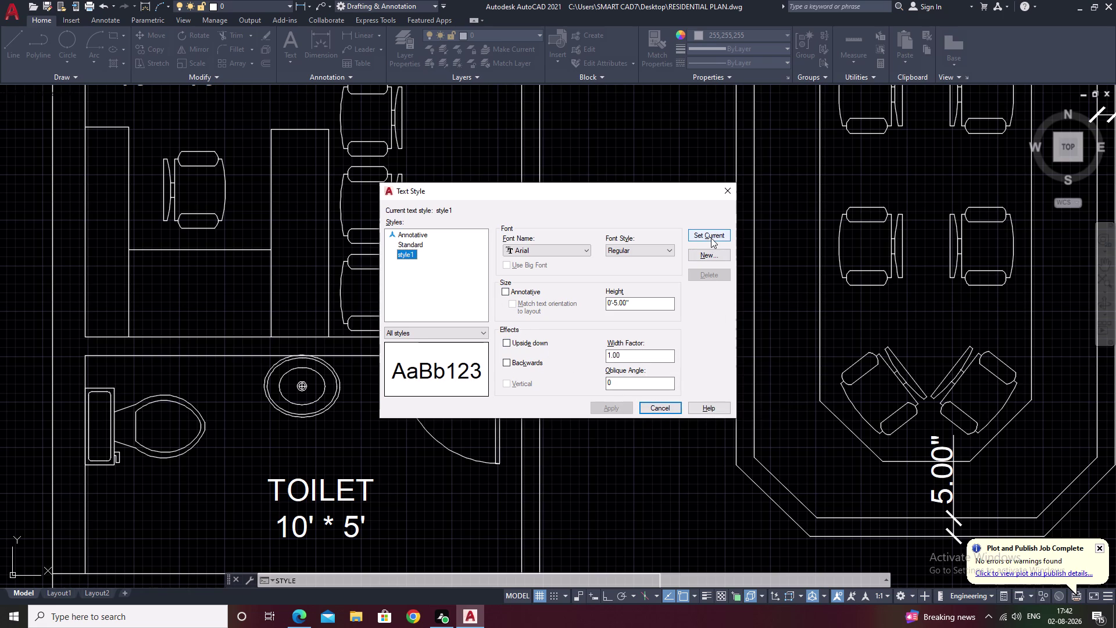
Make style1 current, keep its Regular font style, and close the Text Style dialog.
click(653, 255)
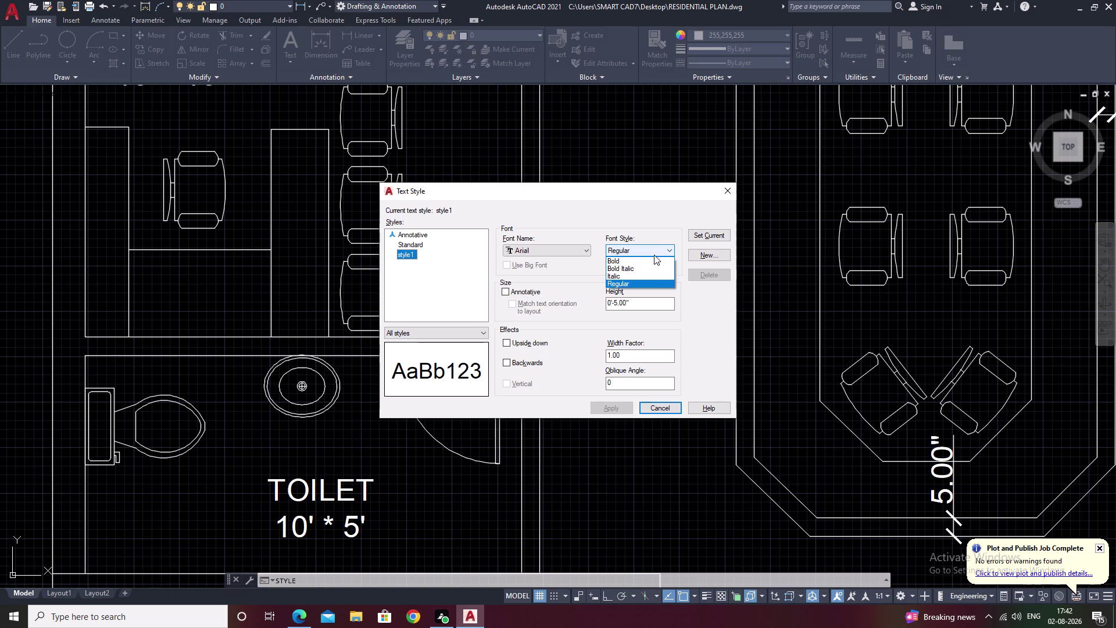
click(729, 189)
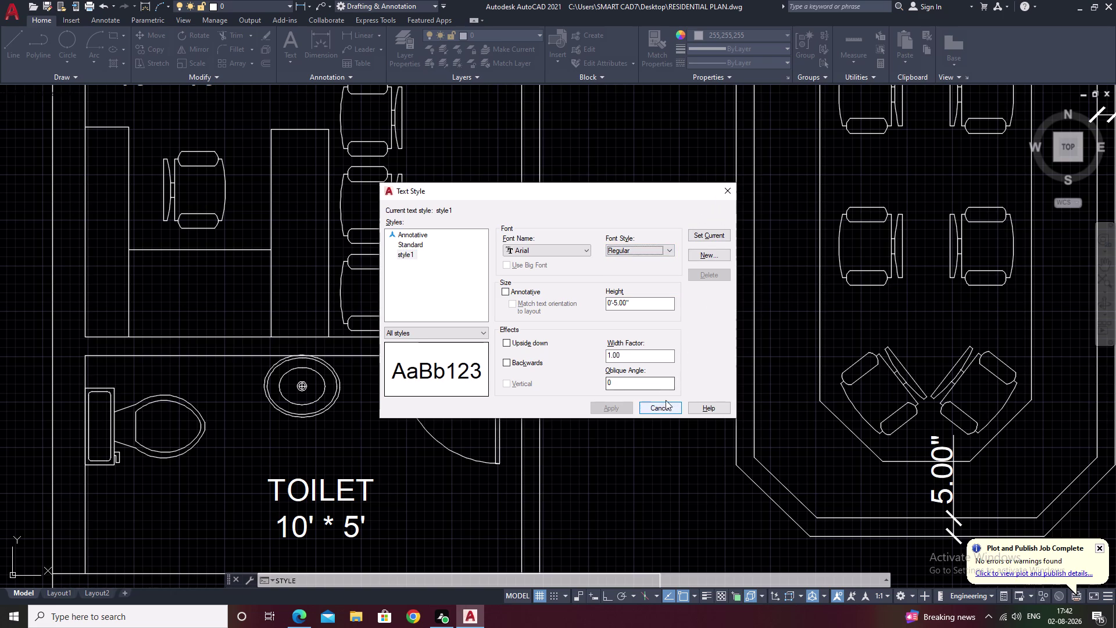
click(703, 231)
click(730, 182)
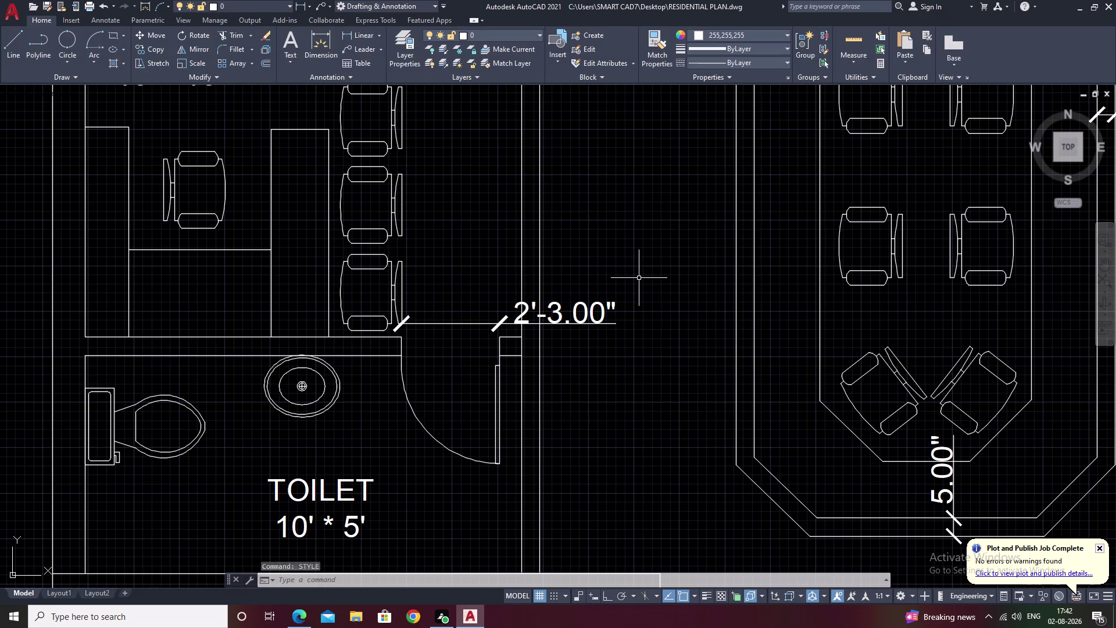
In Copy of Standard, unsuppress extension lines 1 and 2, confirm, and close Dimension Style Manager.
text(D)
key(space)
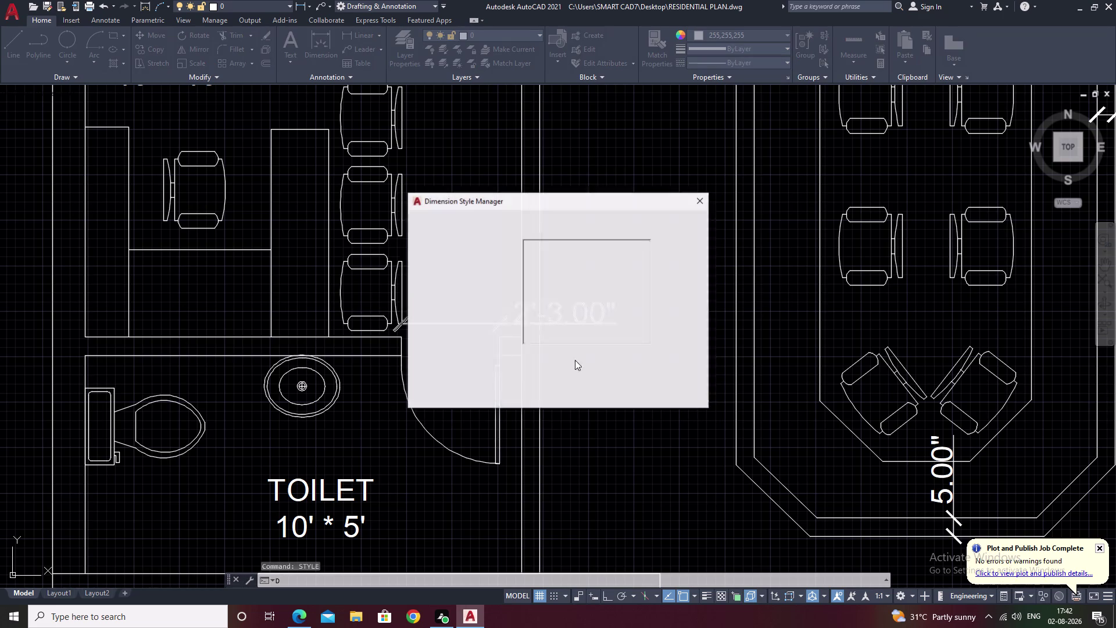
click(679, 279)
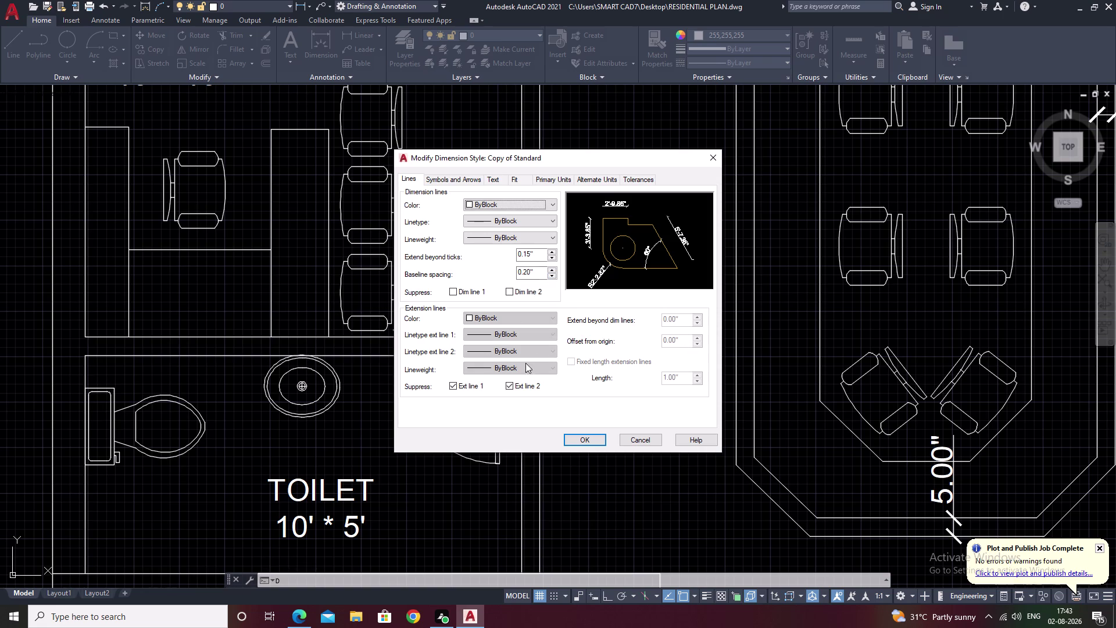
click(510, 384)
click(453, 386)
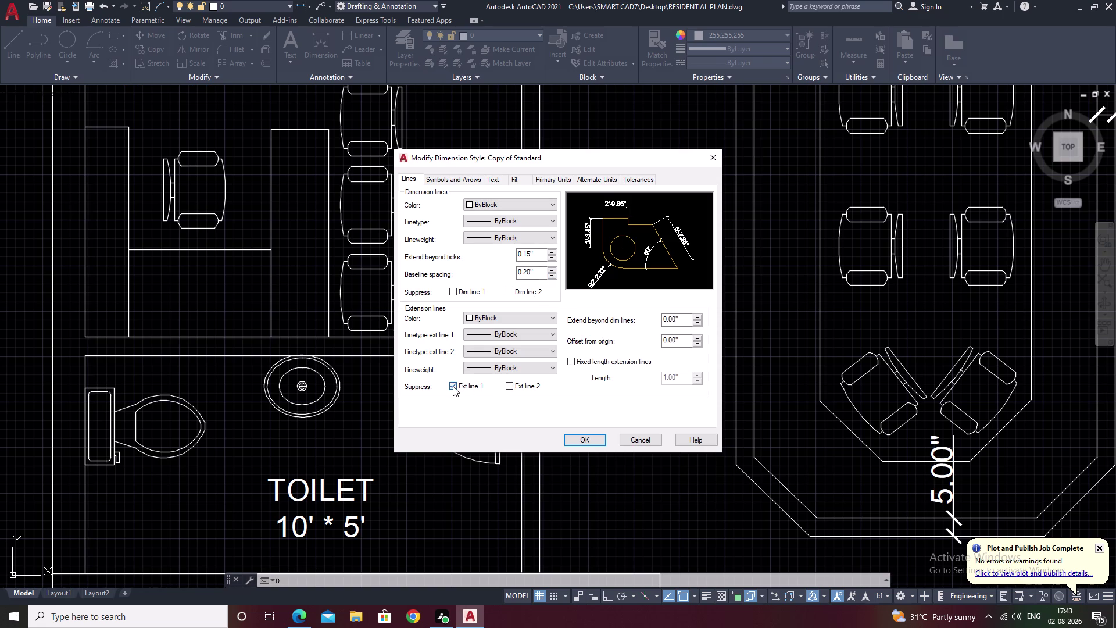
click(700, 317)
triple_click(697, 336)
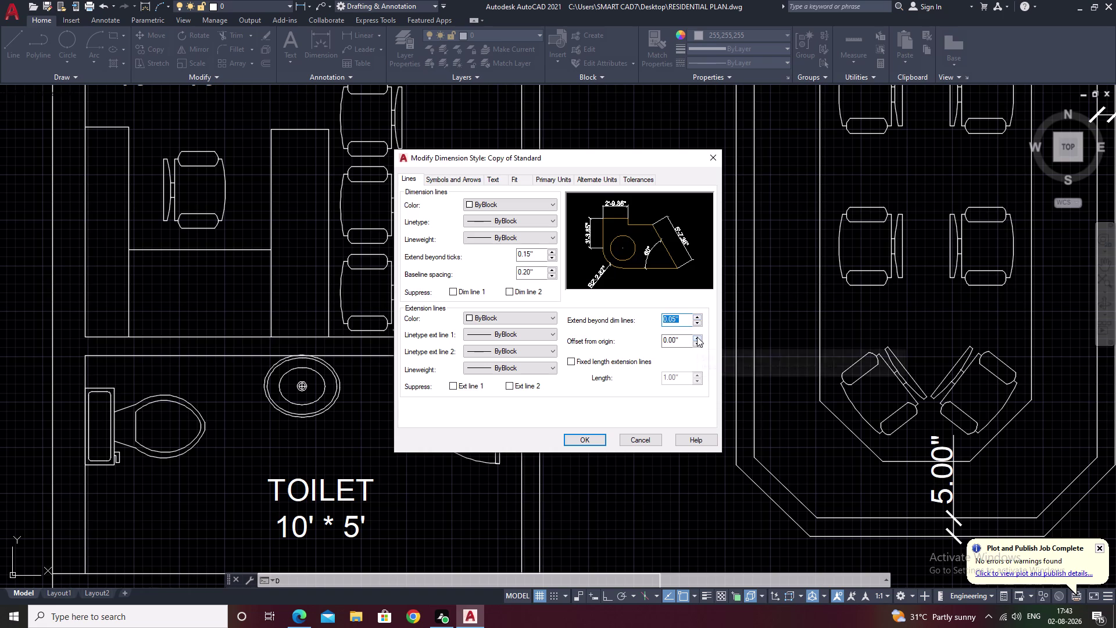
click(597, 439)
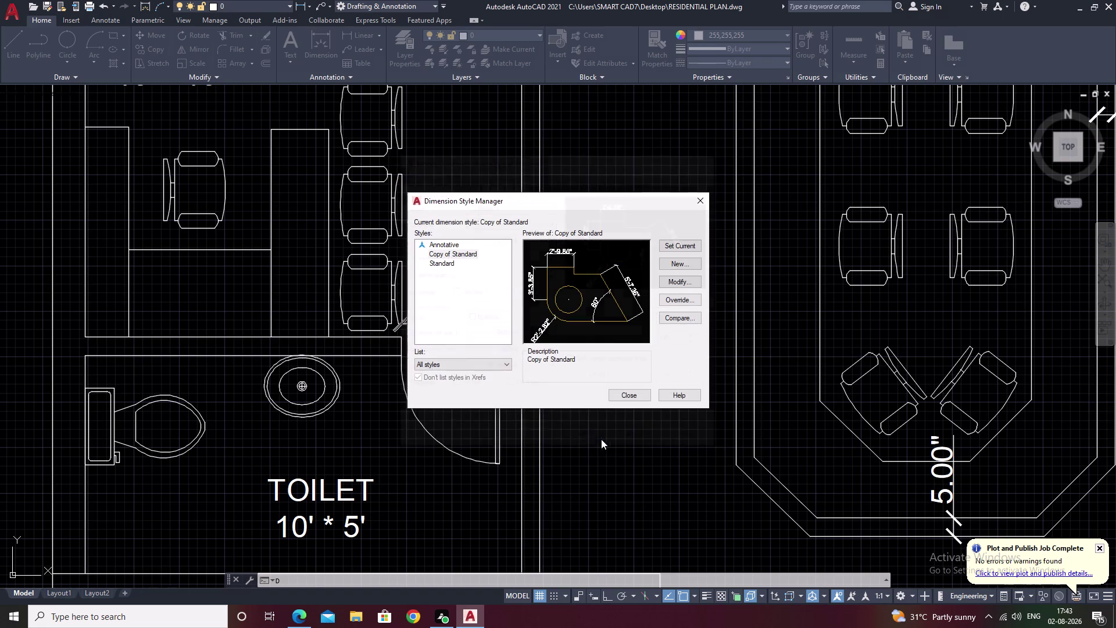
click(633, 394)
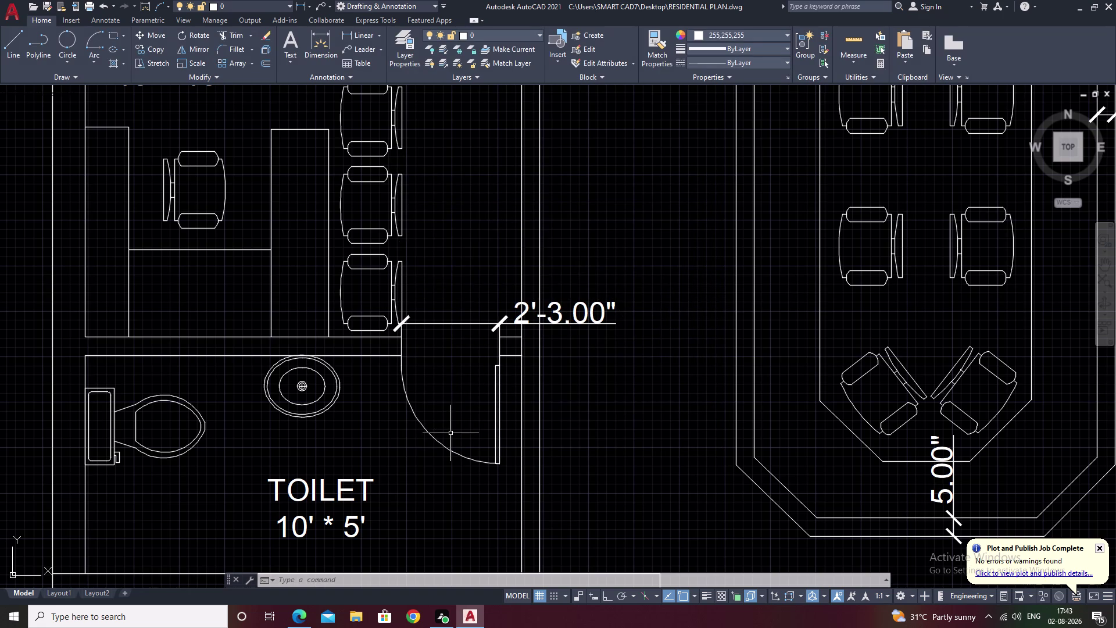
Pan around the office layout to the conference room's lower wall and start Trim.
scroll(down, 3)
middle_drag(595, 356, 487, 358)
key(Escape)
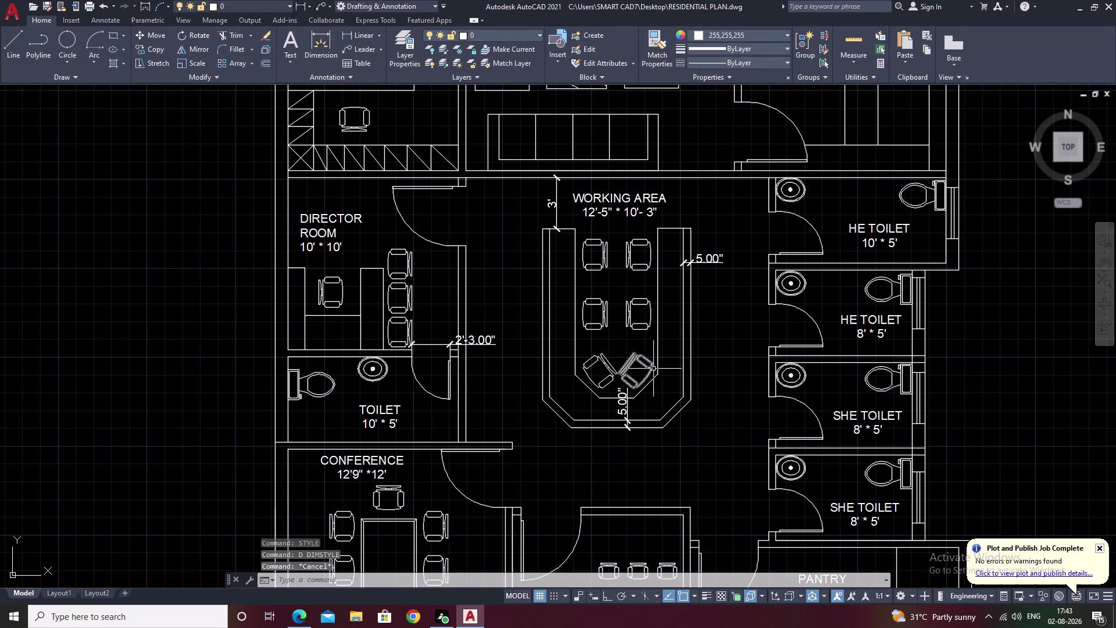
middle_drag(654, 367, 654, 227)
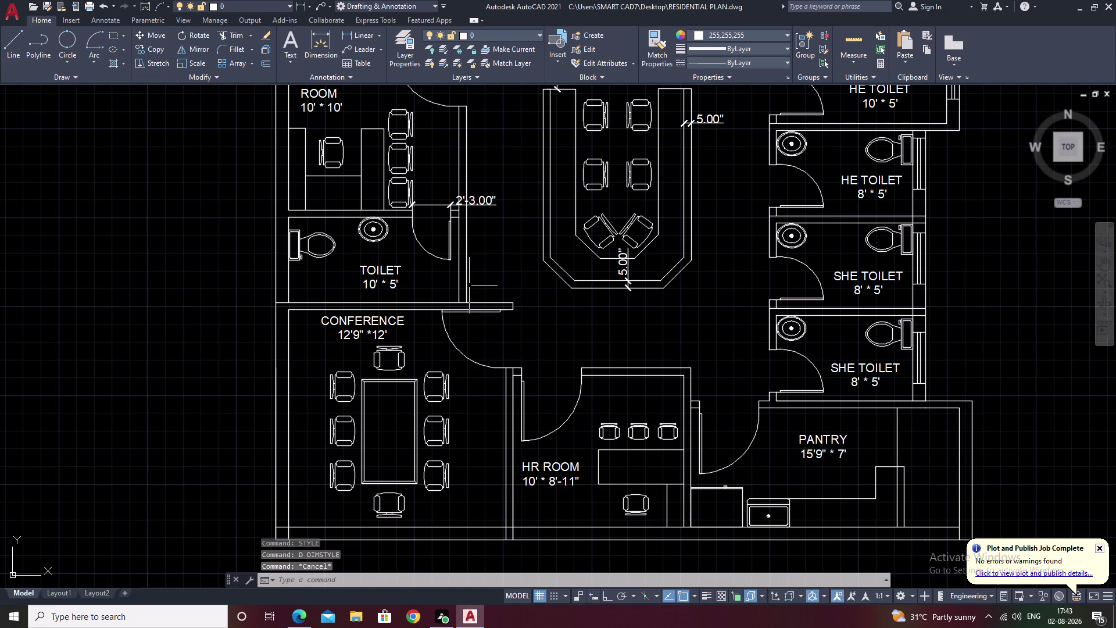
middle_drag(447, 286, 530, 334)
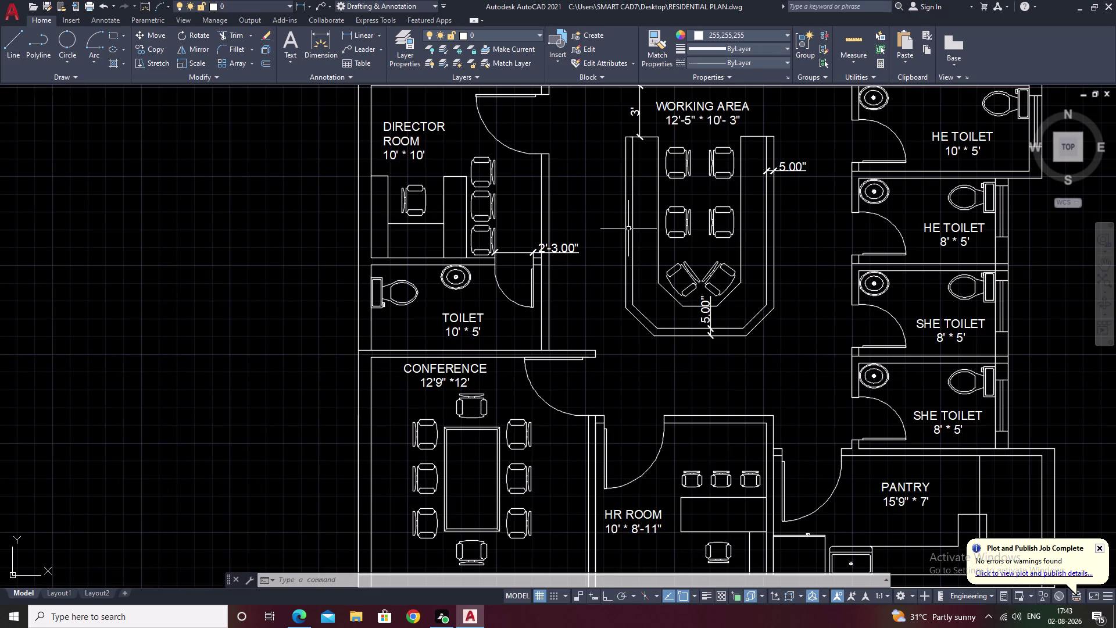
scroll(down, 3)
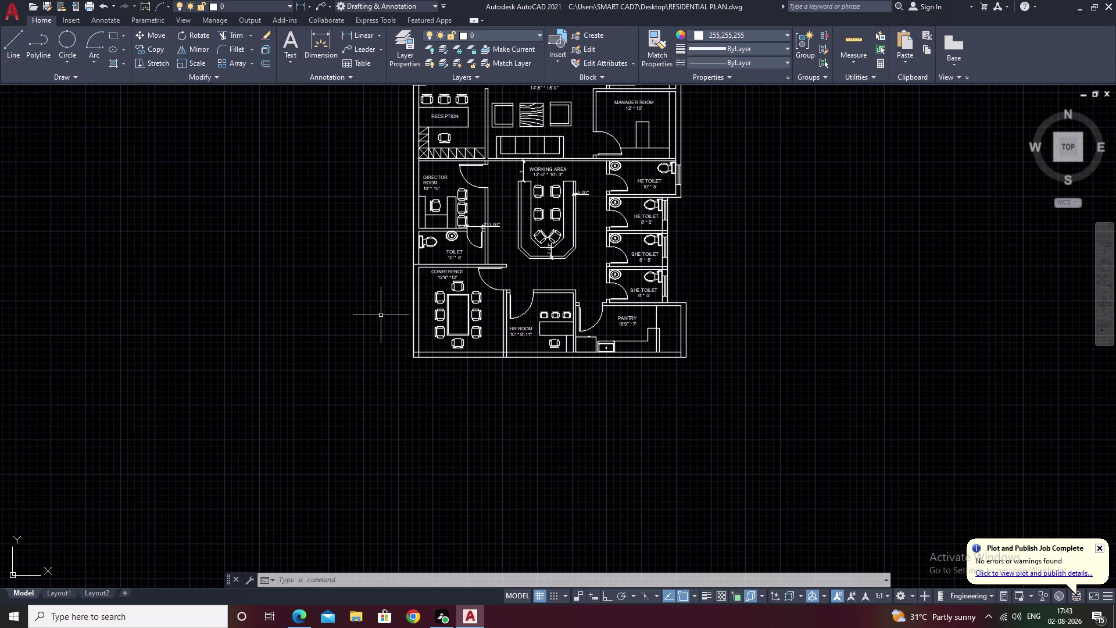
middle_drag(335, 310, 487, 316)
scroll(up, 3)
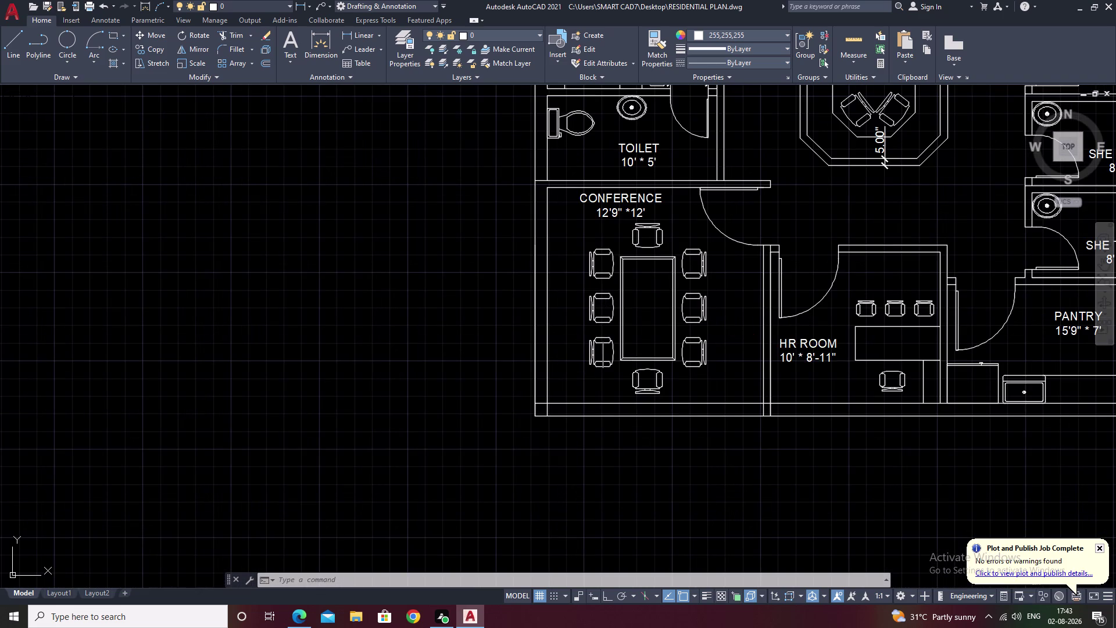
text(TR)
key(space)
Try a trim at the lower-left wall corner, undo it, and restart Trim.
scroll(up, 3)
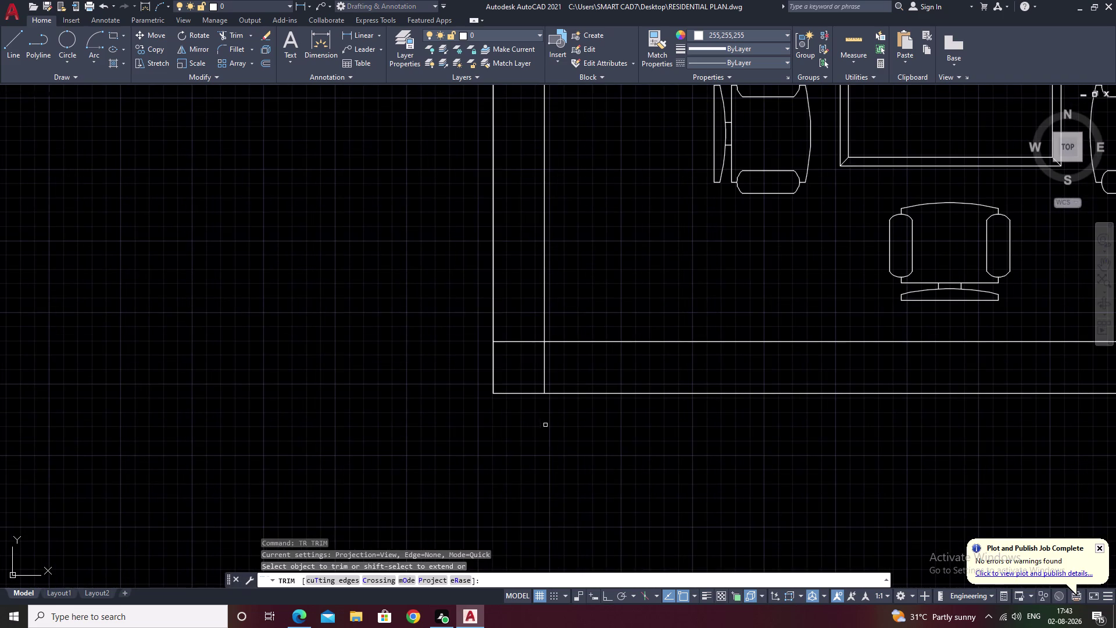
drag(511, 306, 622, 397)
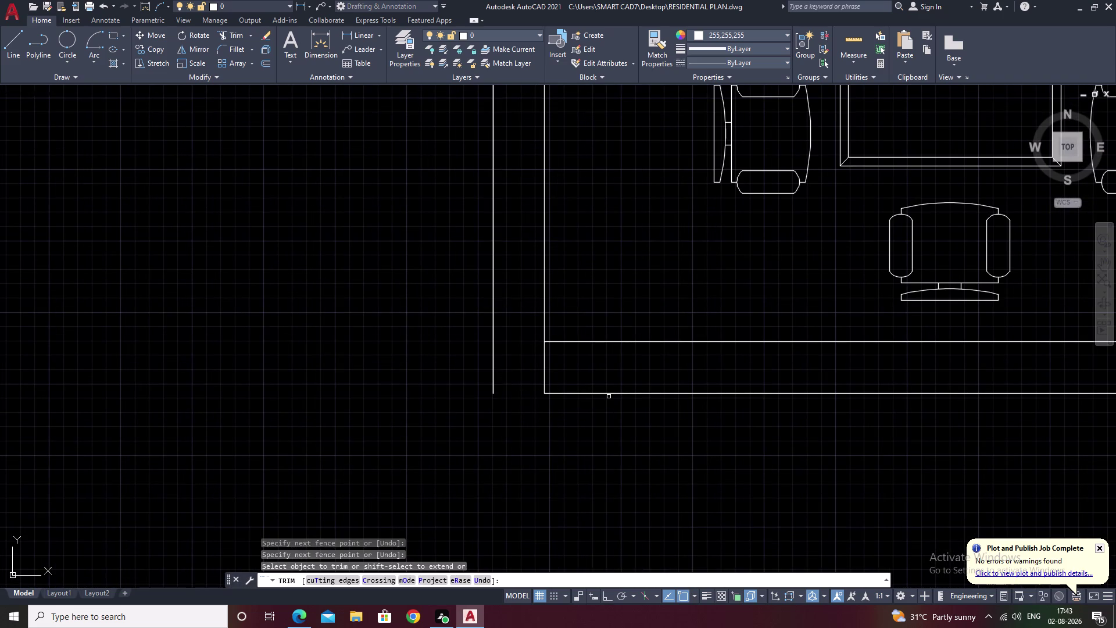
key(ctrl+z)
key(Escape)
scroll(up, 3)
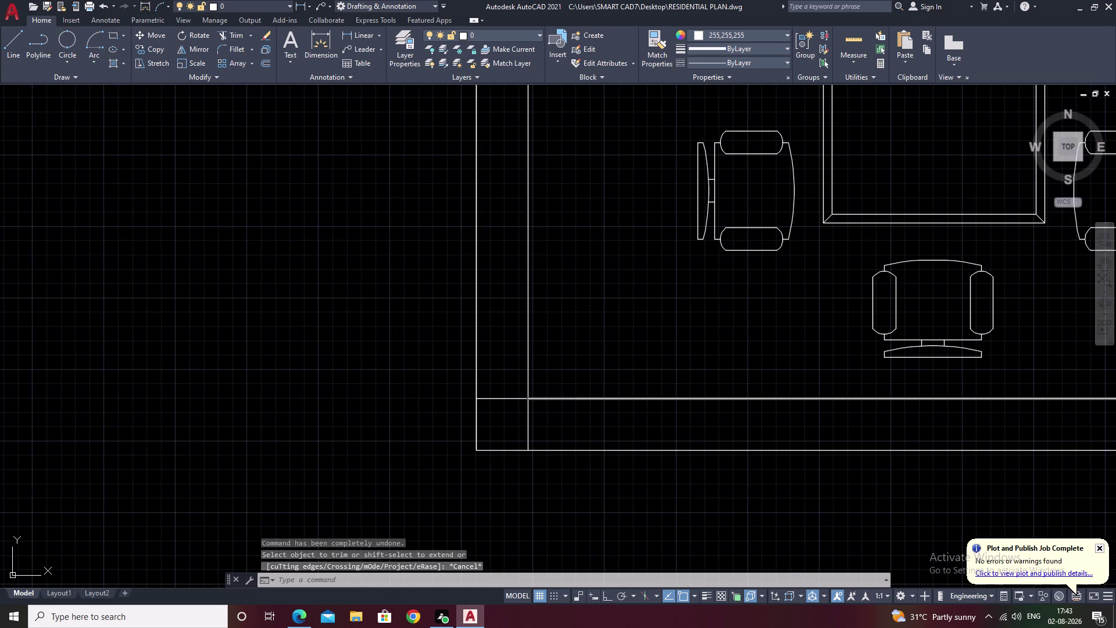
text(TR)
key(space)
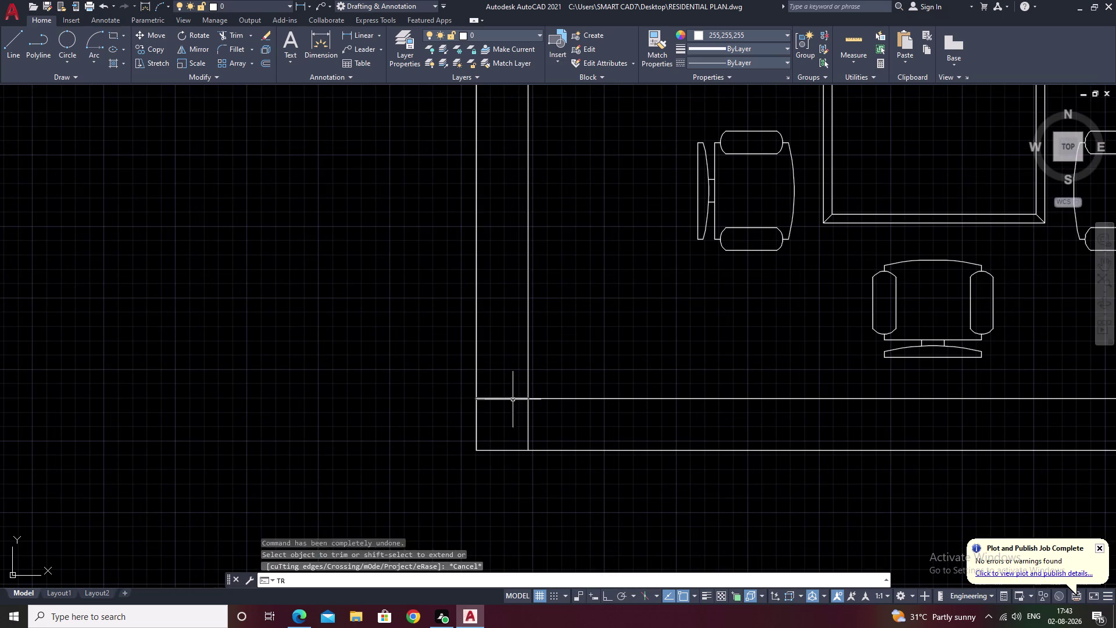
Trim the wall lines at the conference room corner, then cancel a mistaken selection.
drag(506, 374, 582, 424)
scroll(down, 3)
middle_drag(600, 419, 597, 421)
scroll(down, 3)
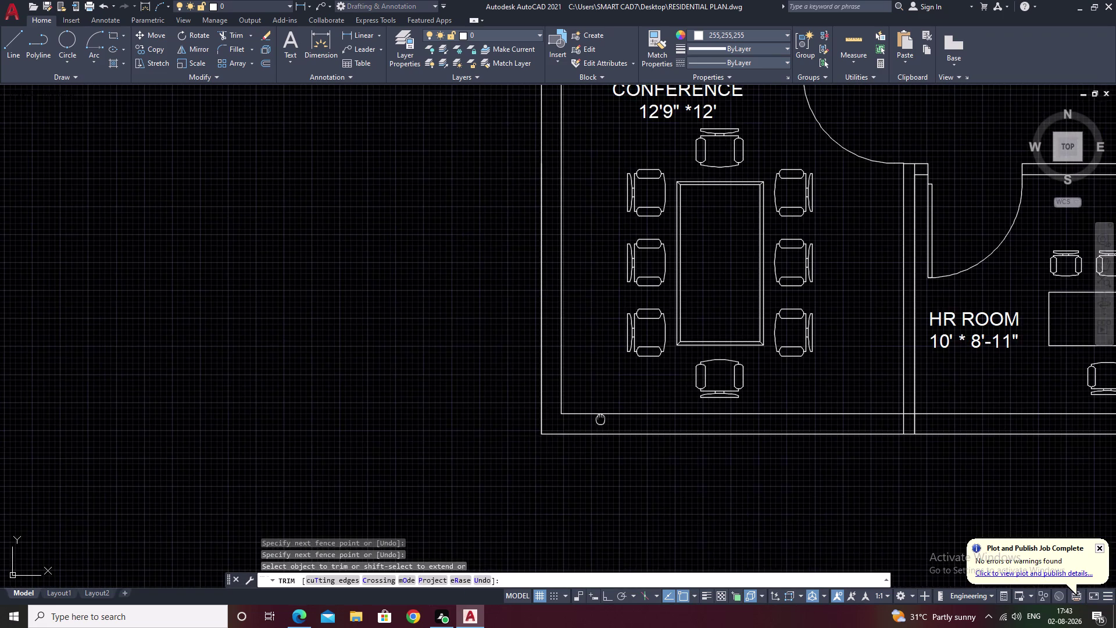
middle_drag(597, 421, 312, 473)
scroll(up, 3)
key(space)
drag(474, 491, 455, 490)
key(space)
key(Escape)
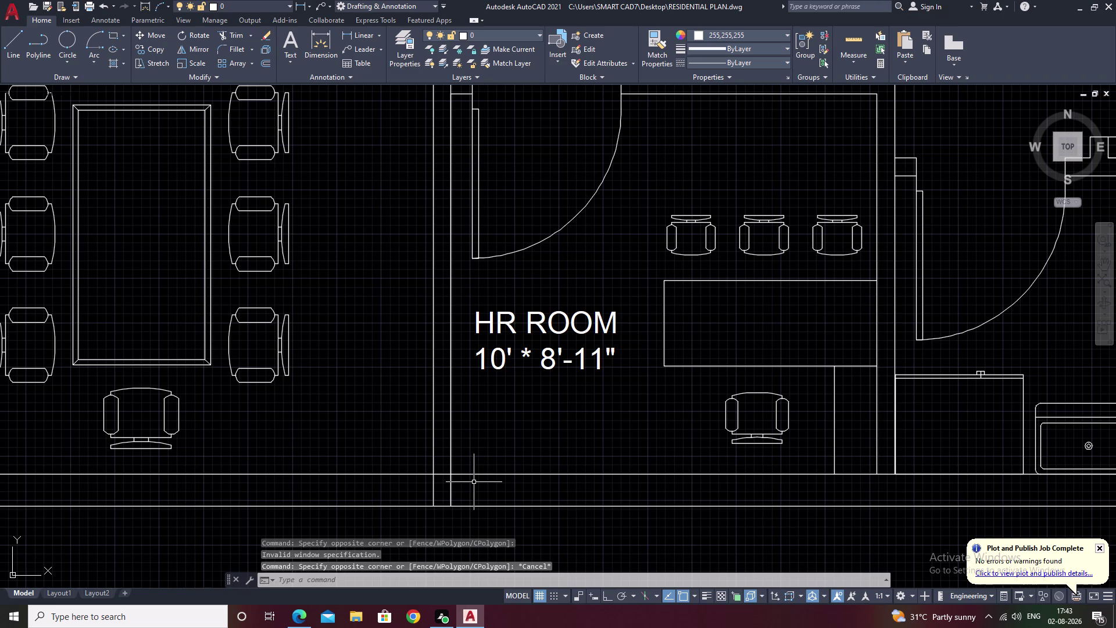
Restart Trim and trim overlapping wall lines below the HR room.
text(TR)
key(space)
drag(474, 485, 414, 489)
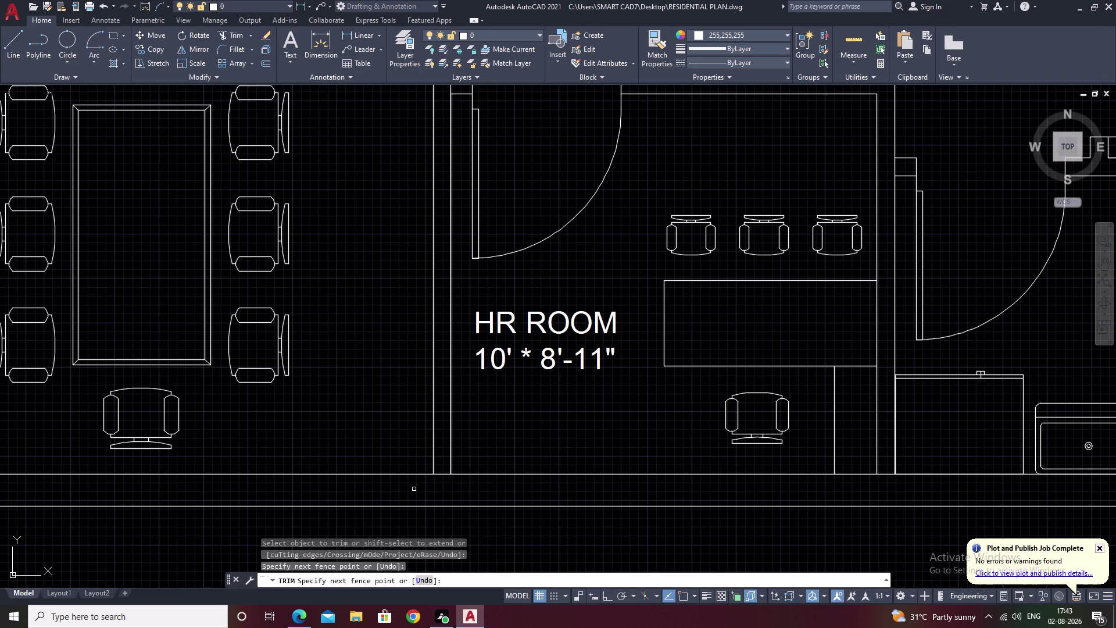
scroll(up, 3)
drag(423, 423, 415, 470)
scroll(down, 3)
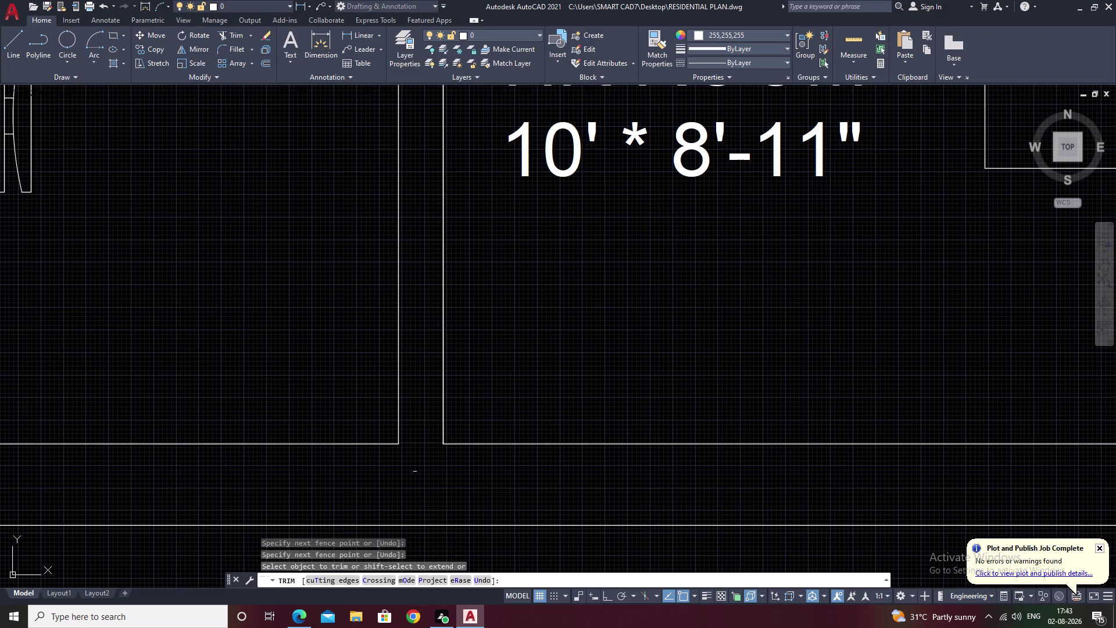
scroll(down, 3)
scroll(up, 3)
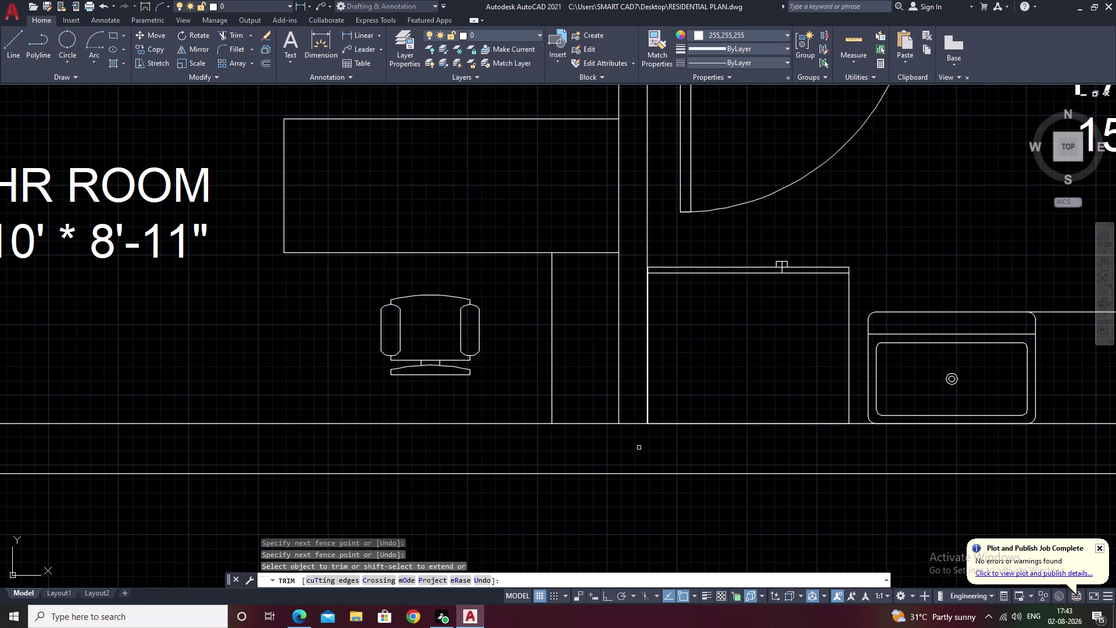
drag(638, 439, 634, 413)
Trim the overlapping wall lines below the pantry.
scroll(down, 3)
scroll(up, 3)
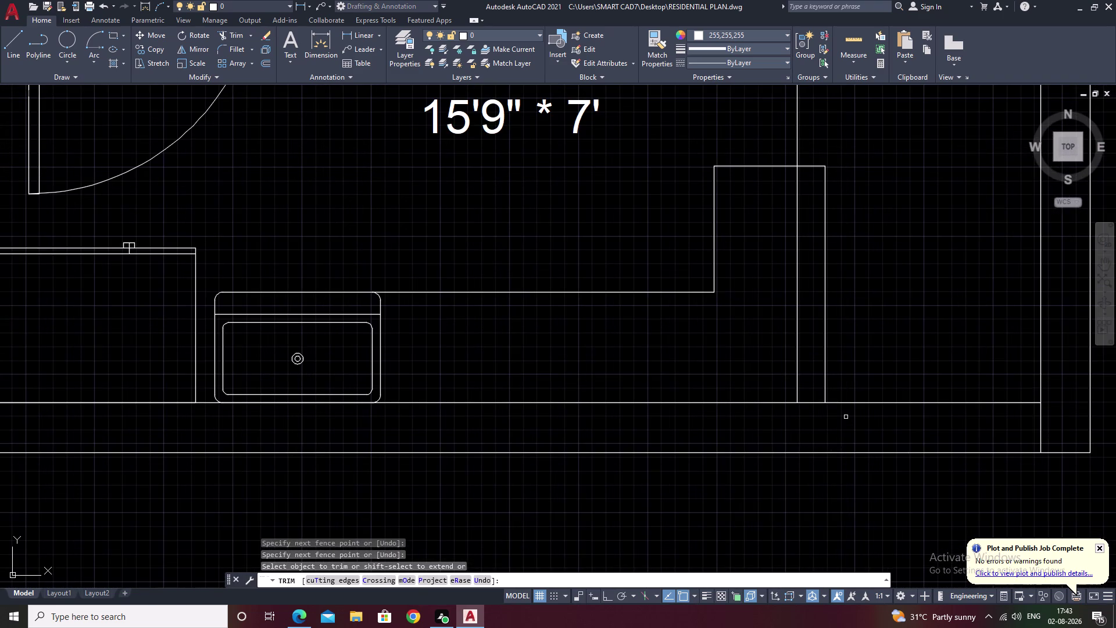
scroll(down, 3)
drag(1028, 427, 983, 427)
scroll(down, 3)
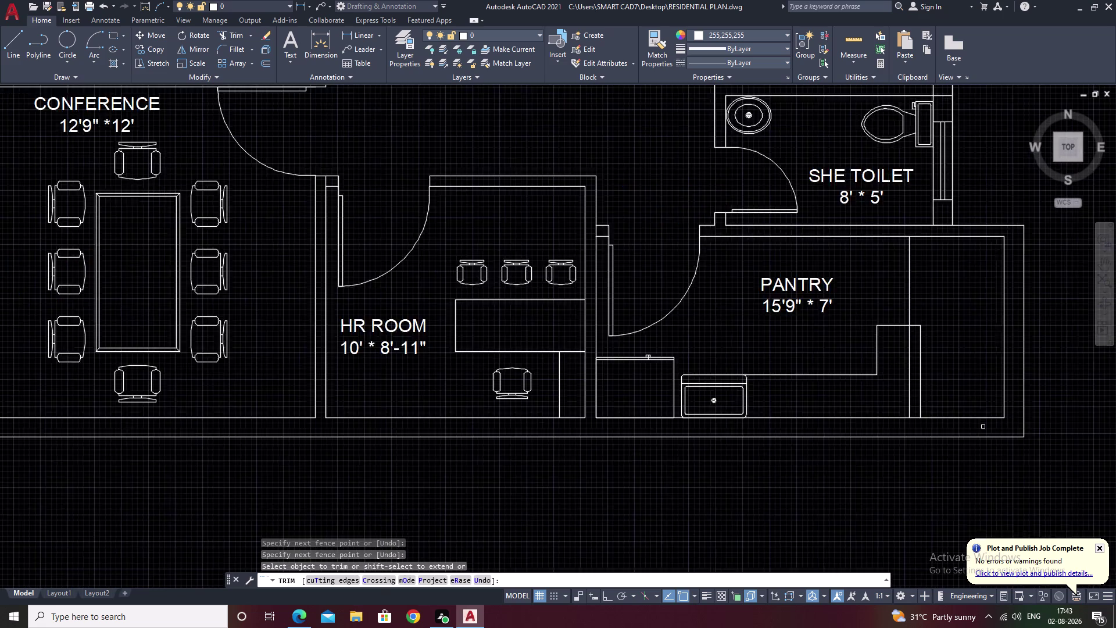
Pan to the reception area and open DesignCenter with Ctrl+2.
middle_drag(687, 498, 892, 513)
middle_drag(549, 343, 477, 523)
key(Escape)
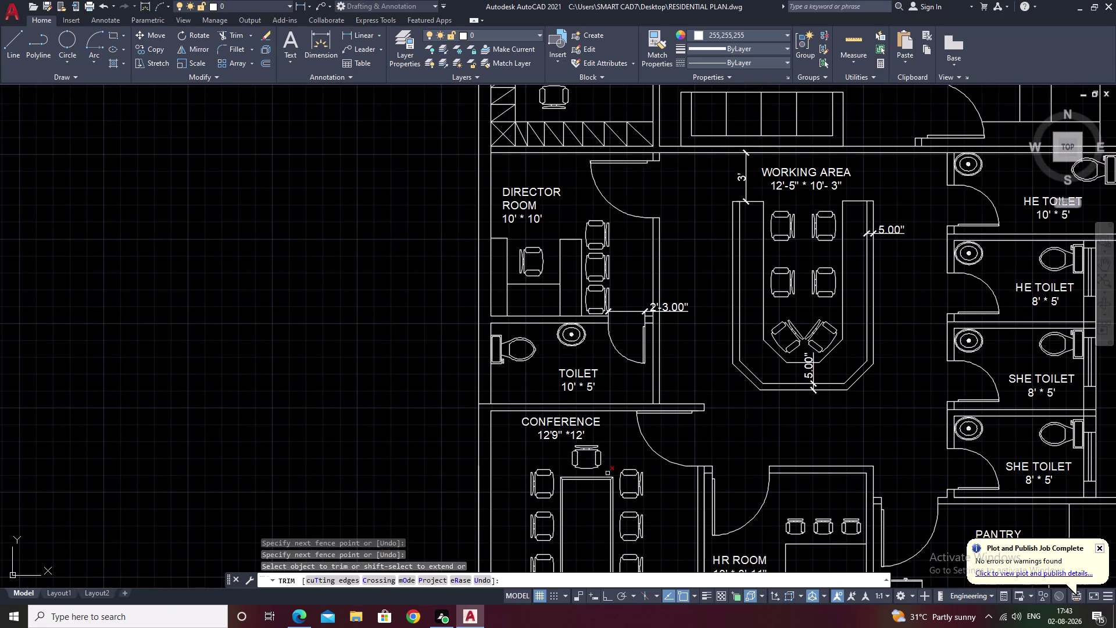
middle_drag(671, 285, 667, 354)
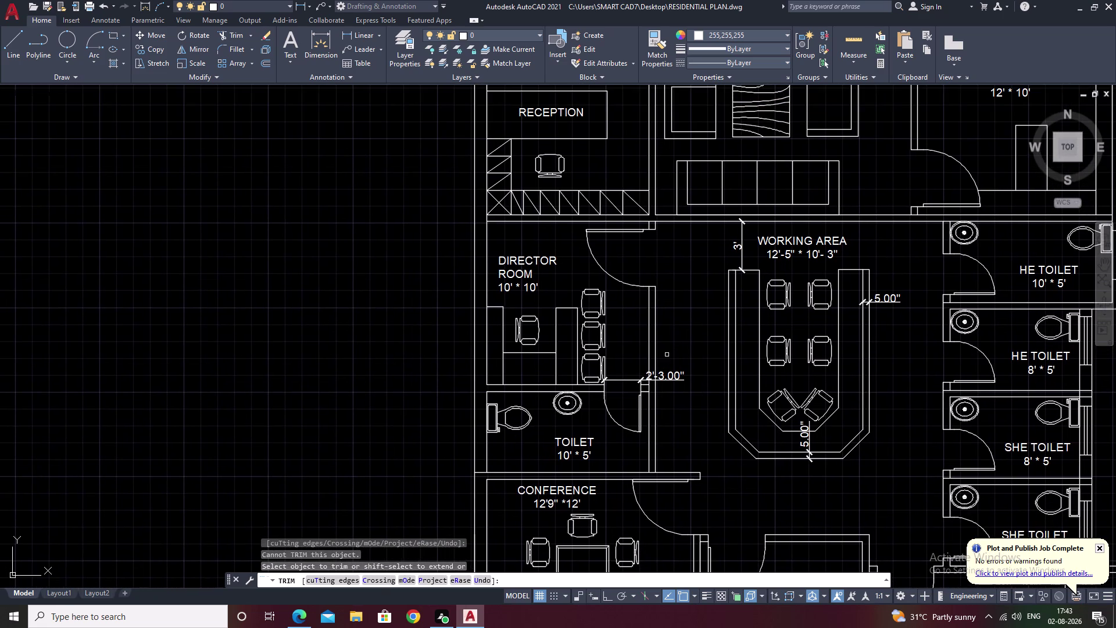
key(ctrl+2)
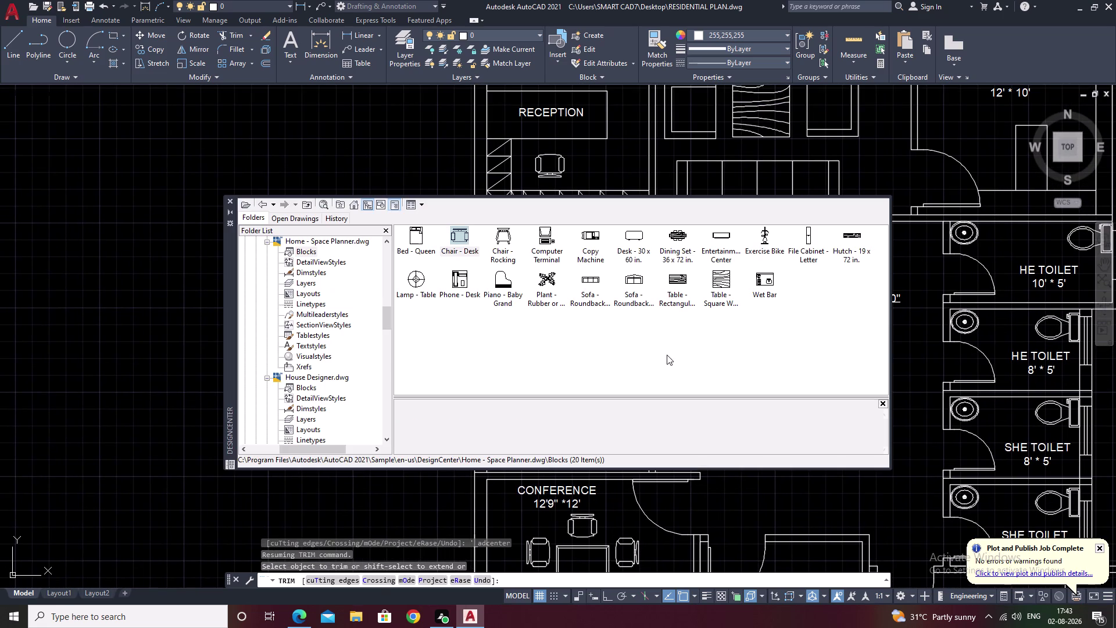
Browse House Designer blocks and select the Window - Wood Frame 36 in. Wide plan block.
double_click(305, 387)
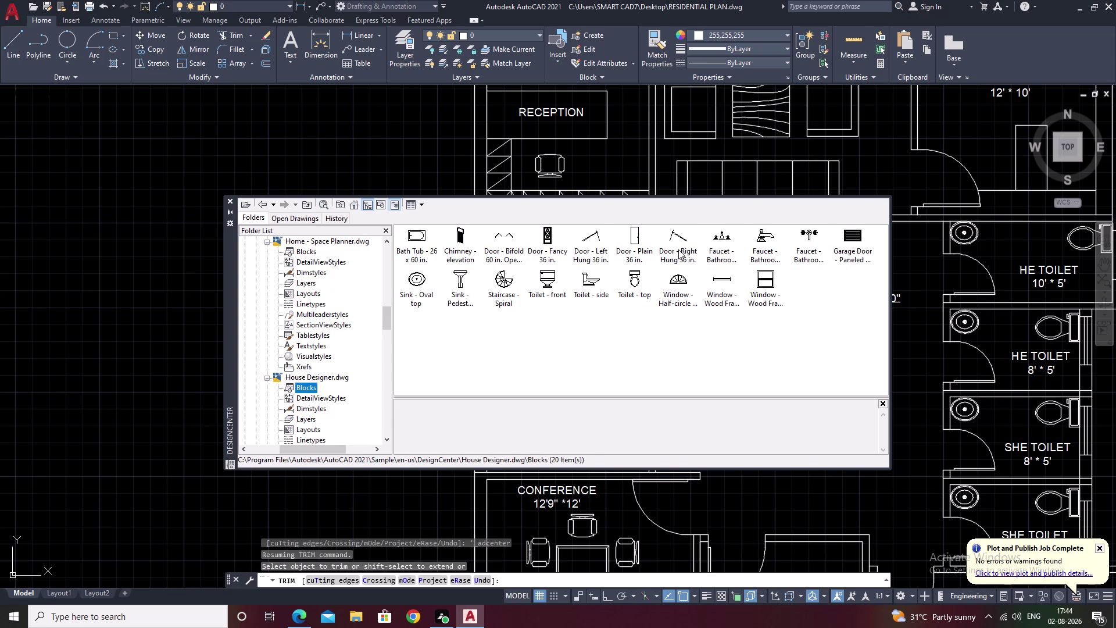
drag(725, 278, 545, 269)
drag(508, 267, 170, 207)
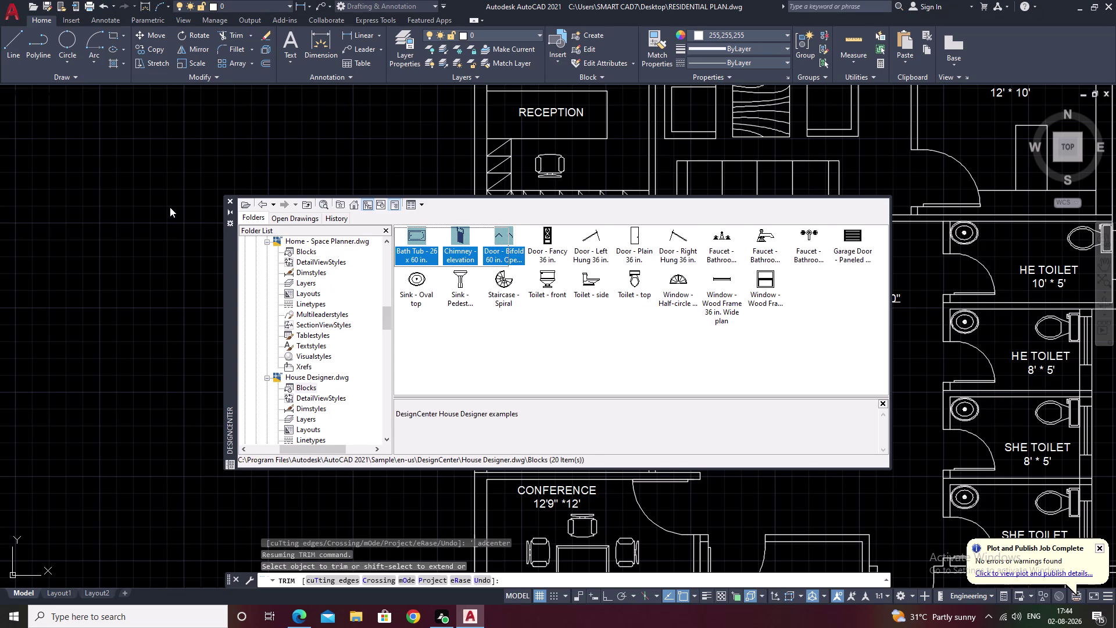
drag(170, 207, 170, 207)
click(160, 195)
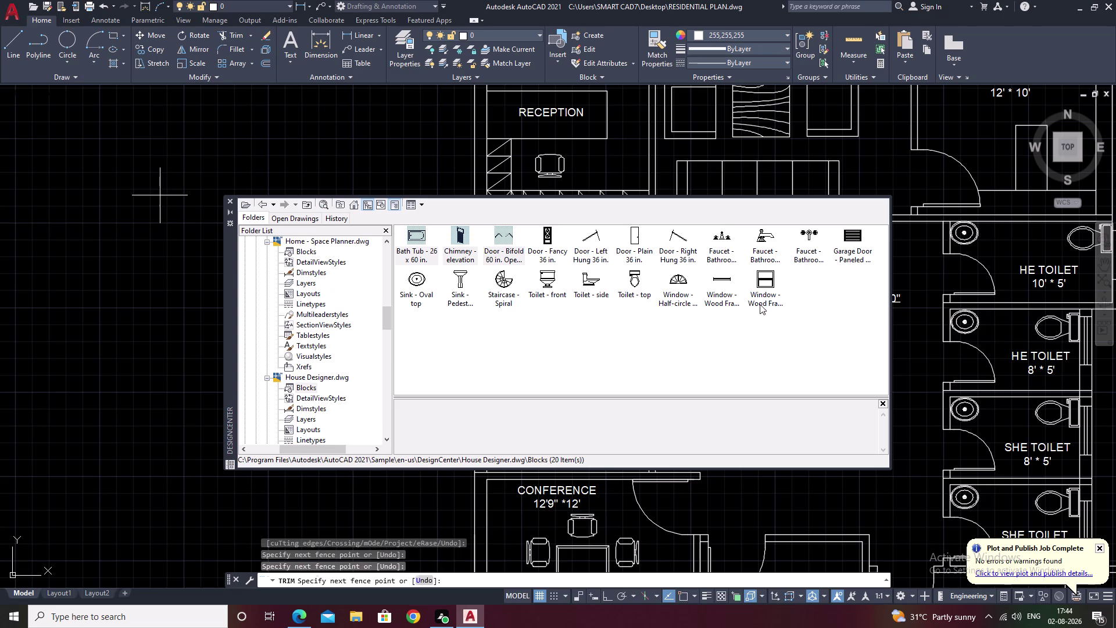
click(714, 280)
click(722, 281)
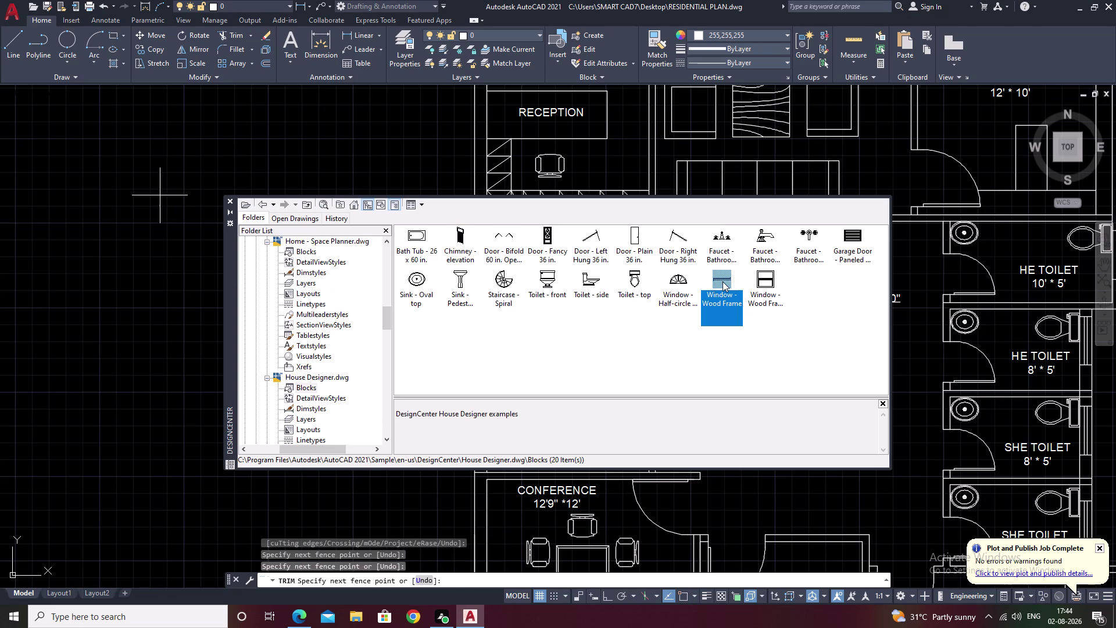
right_click(722, 282)
click(744, 290)
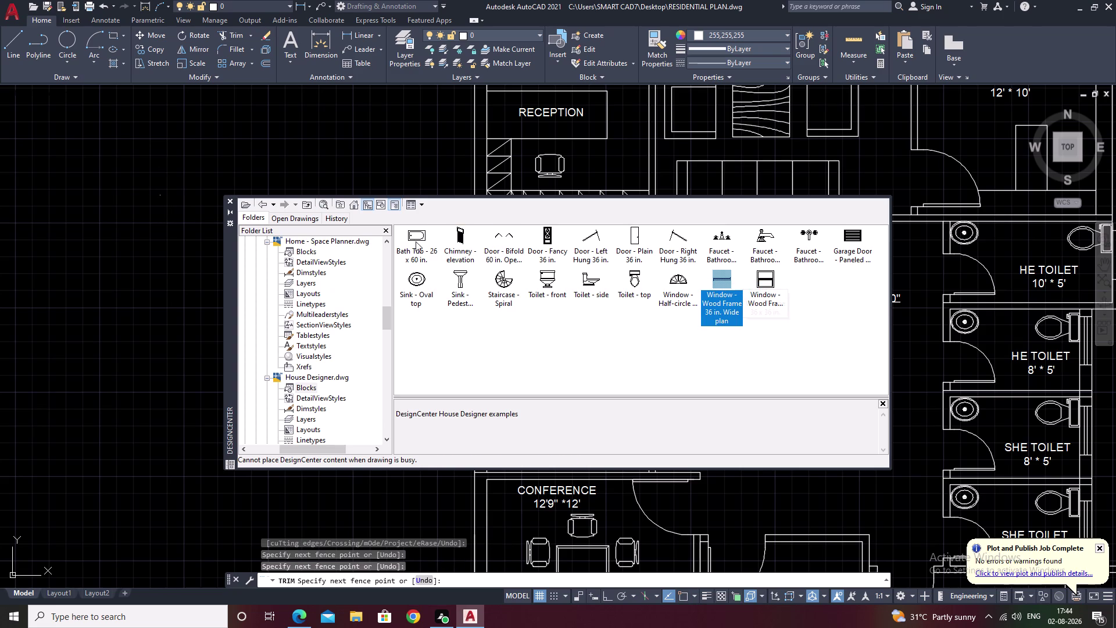
Cancel the running Trim, insert the window block beside the plan, and close DesignCenter.
click(179, 198)
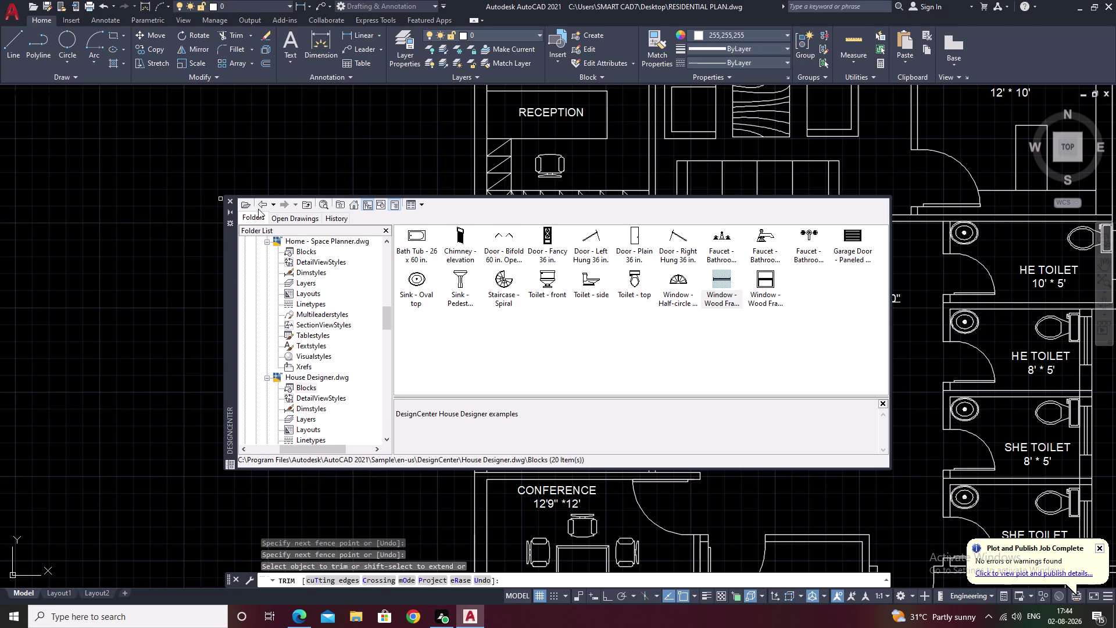
key(Escape)
key(Escape)
key(Escape)
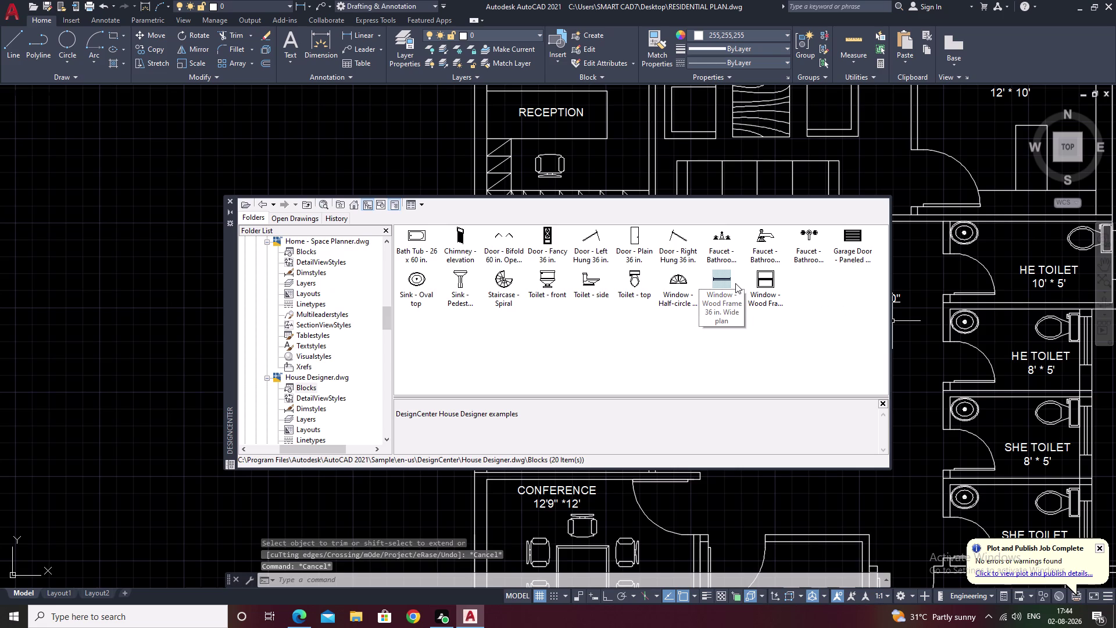
double_click(724, 275)
drag(724, 275, 319, 261)
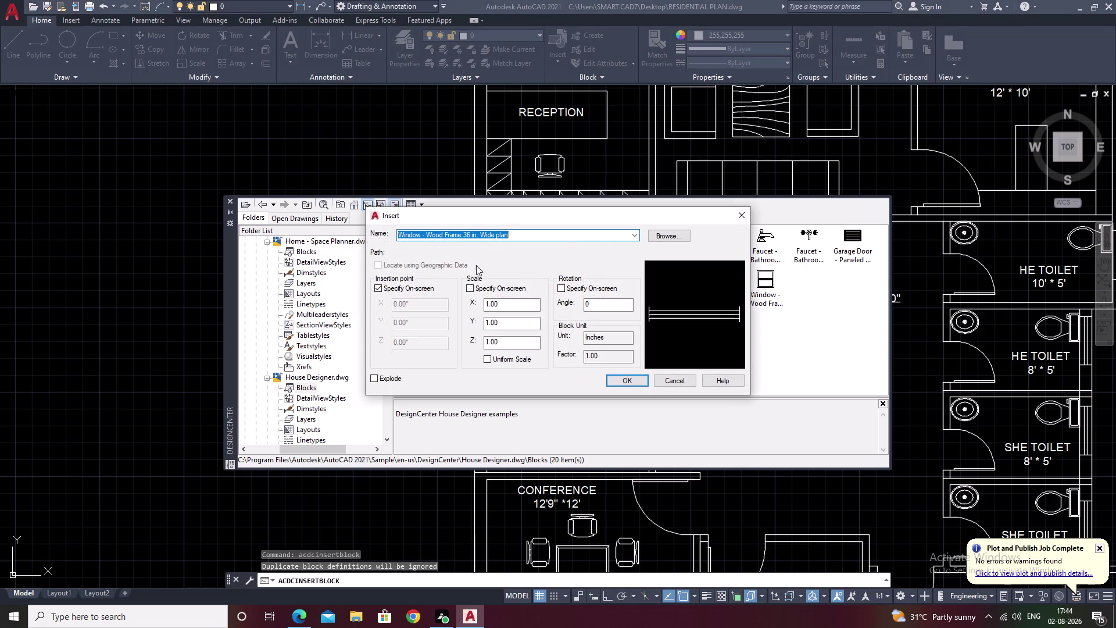
click(612, 376)
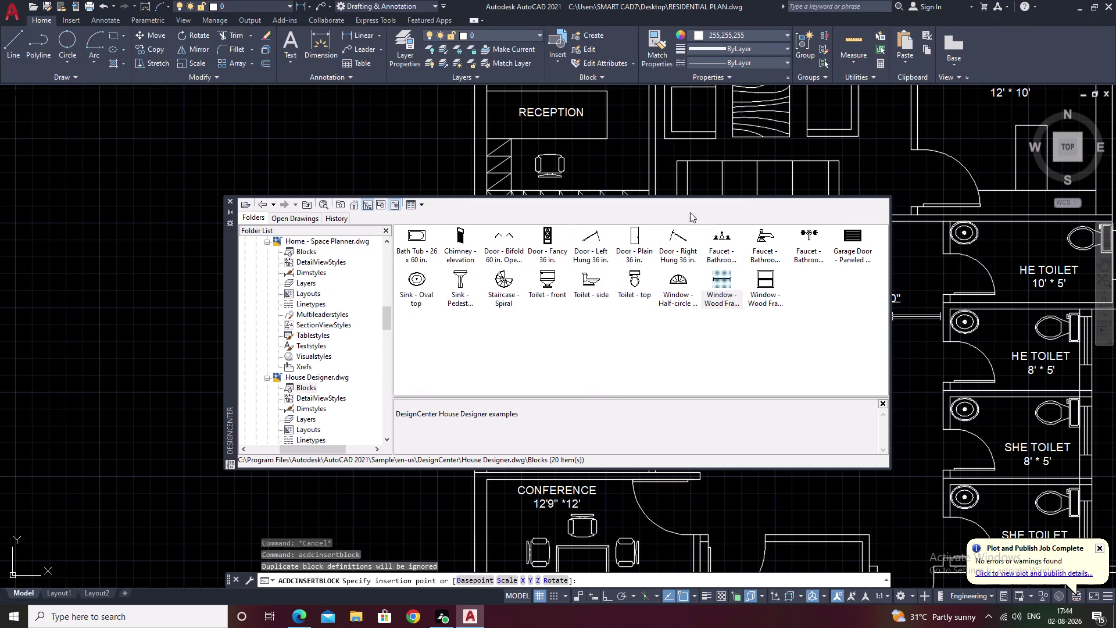
double_click(403, 134)
key(Escape)
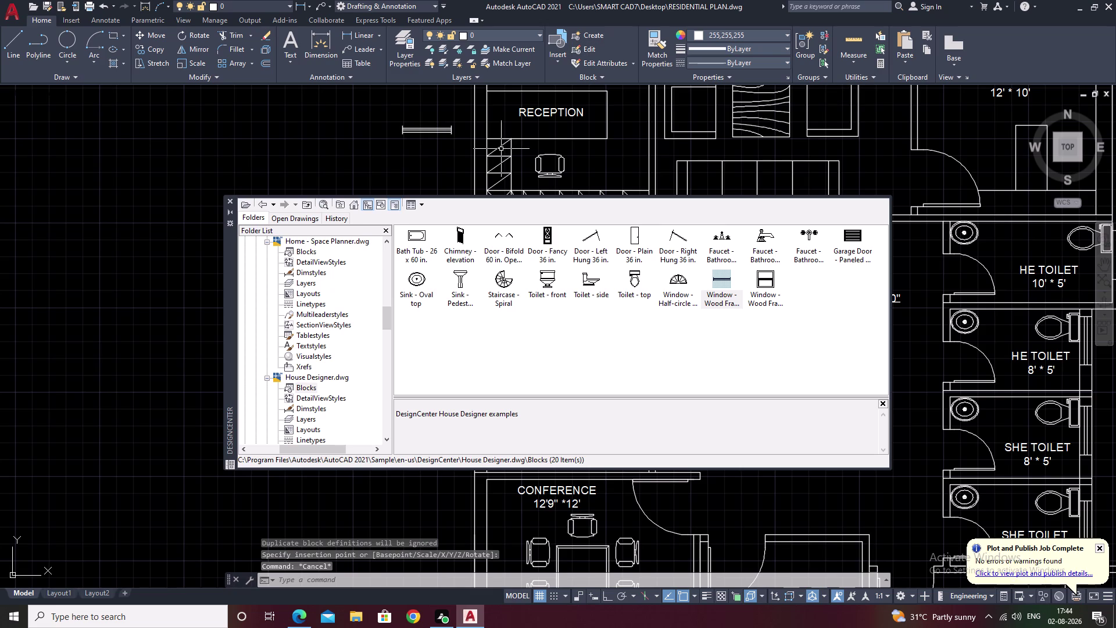
click(228, 198)
Select the placed wood-frame window block with a crossing window and erase it.
scroll(down, 3)
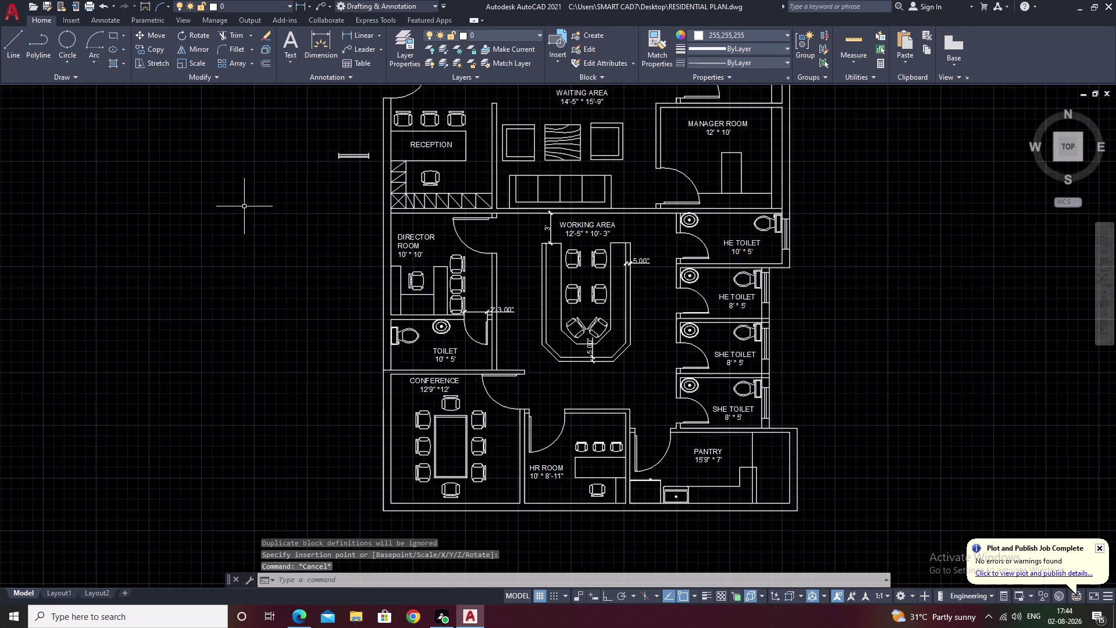
scroll(up, 3)
middle_drag(328, 372, 339, 269)
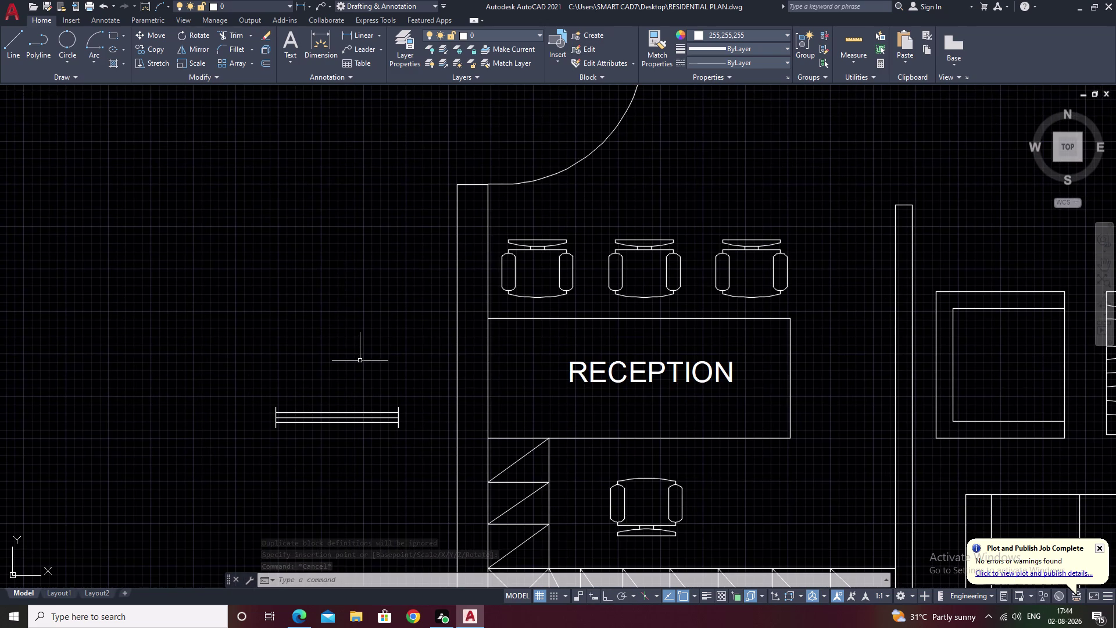
drag(364, 368, 307, 453)
key(Escape)
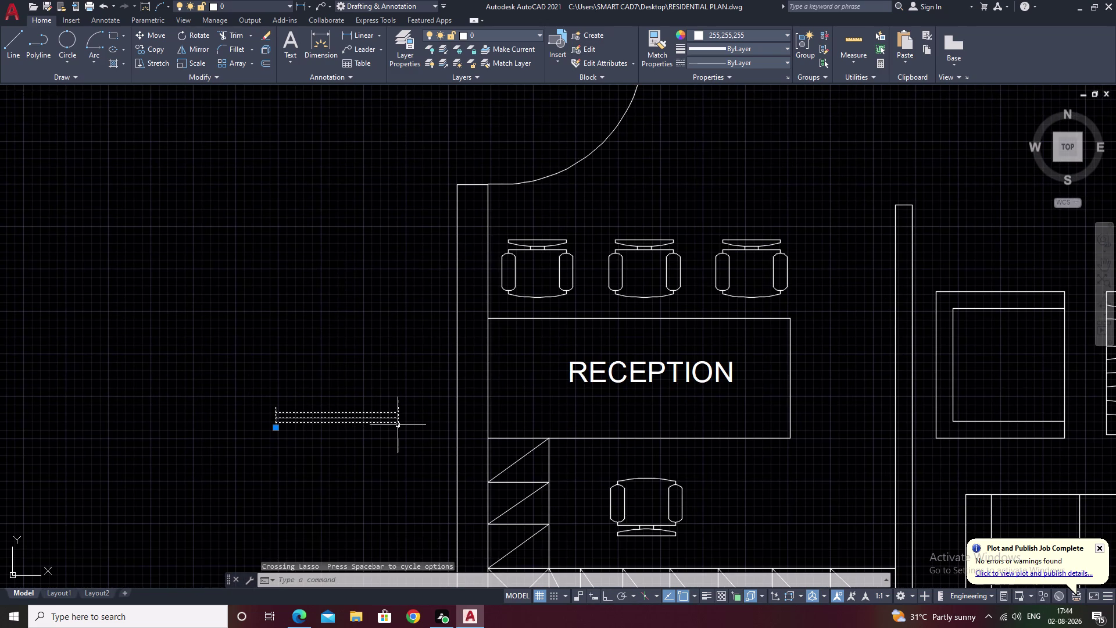
drag(405, 377, 362, 440)
click(362, 439)
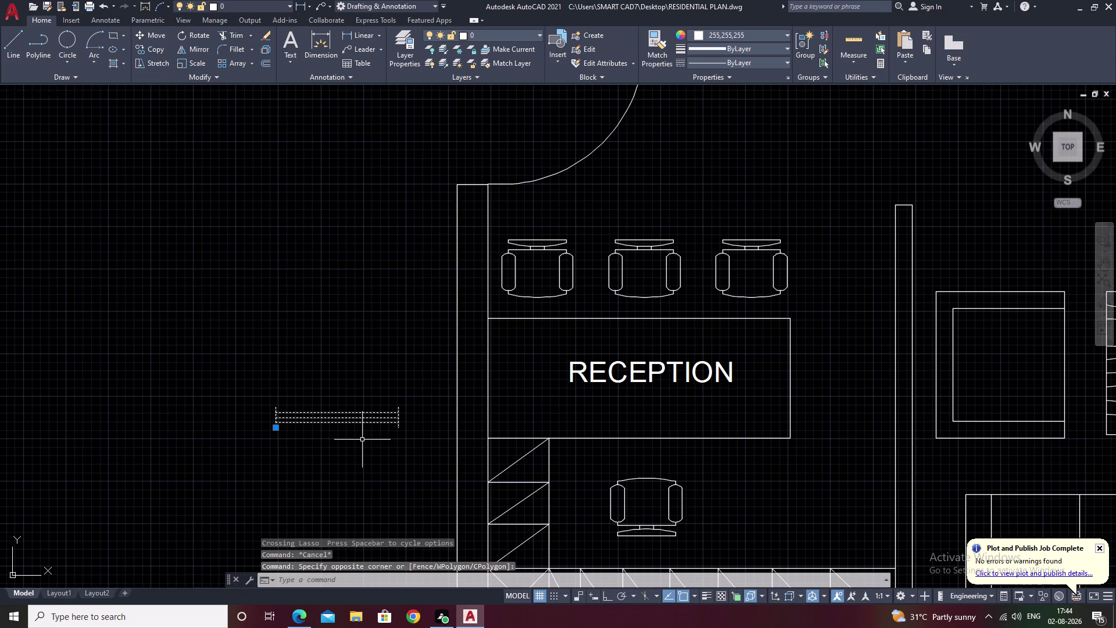
text(E)
key(space)
Zoom out over the whole floor plan, then pan to the conference room.
scroll(down, 3)
middle_drag(373, 412, 468, 194)
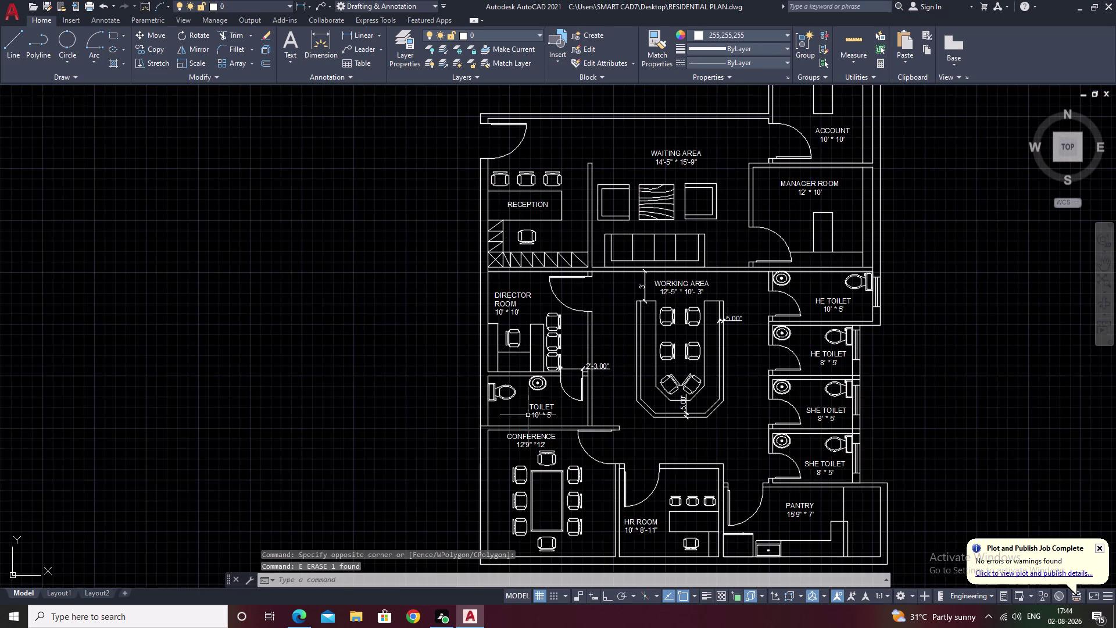
middle_drag(528, 415, 553, 301)
scroll(up, 3)
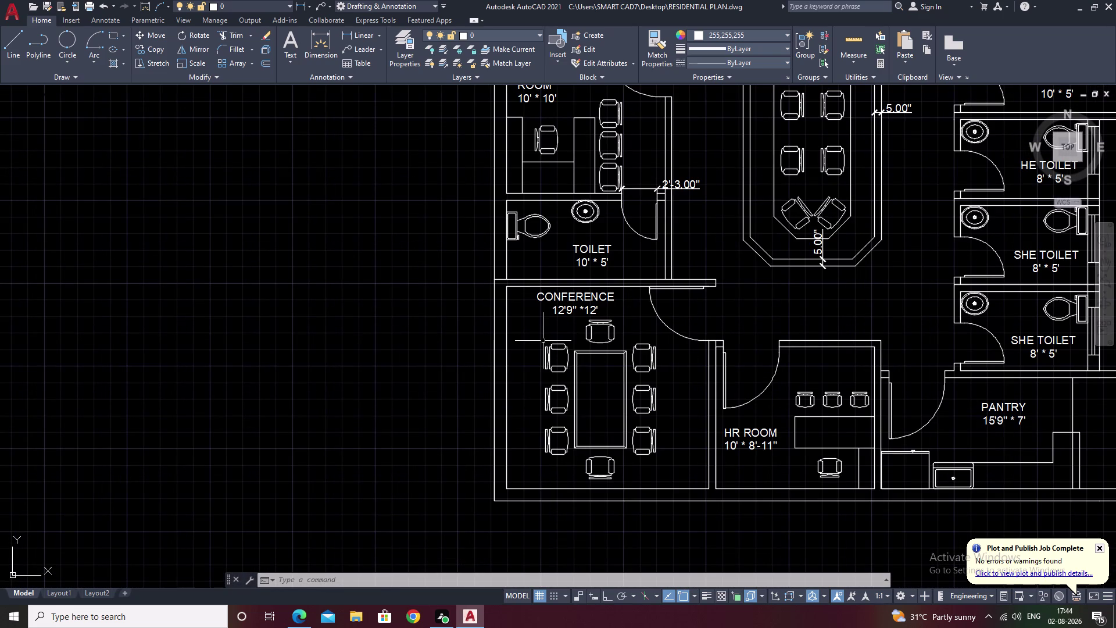
Start a line at the midpoint of the conference room's left wall using M2P.
text(L M)
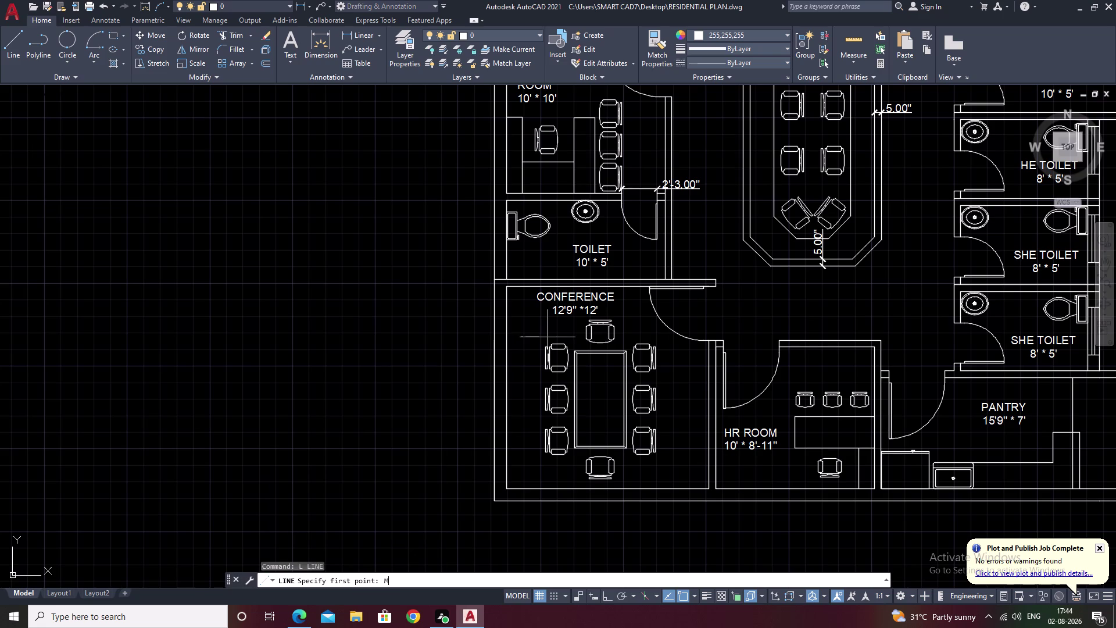
text(2)
key(p)
key(space)
click(508, 490)
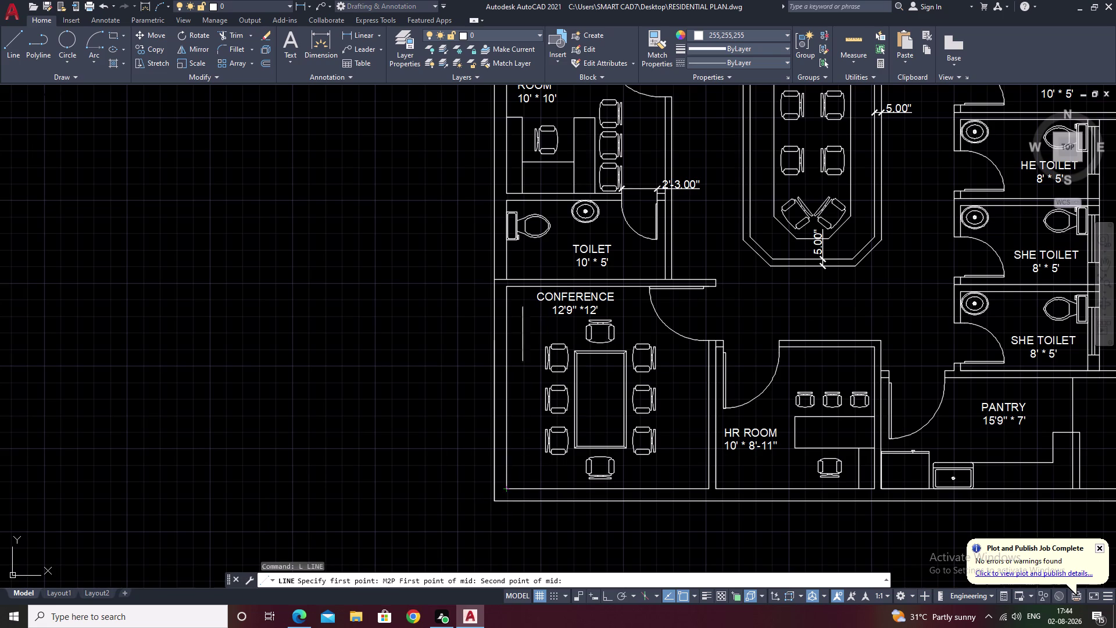
click(507, 289)
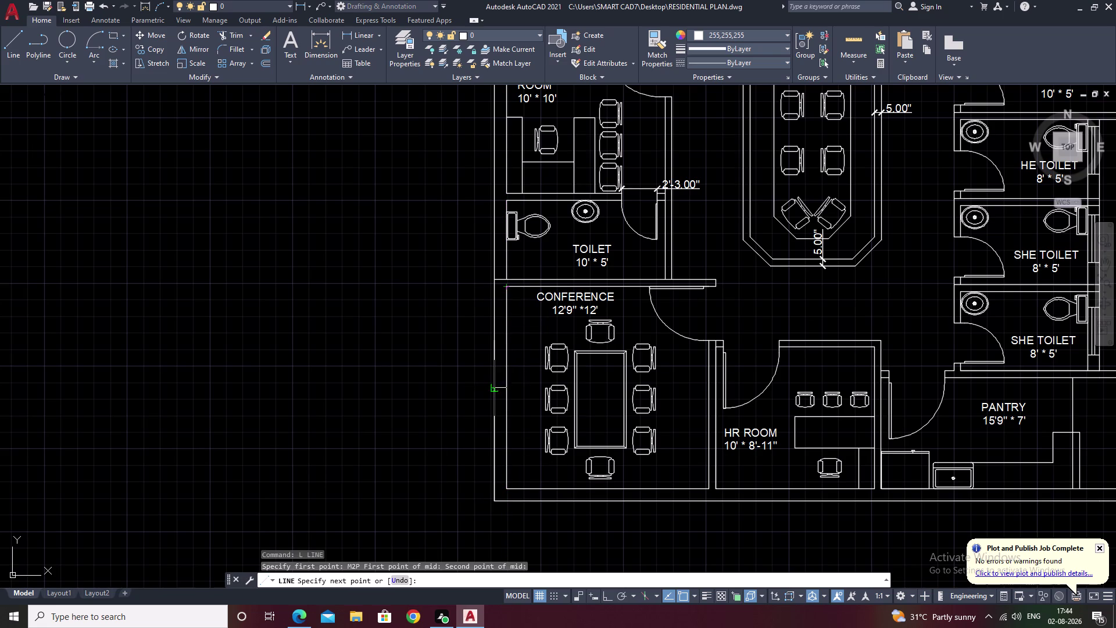
click(495, 386)
key(Escape)
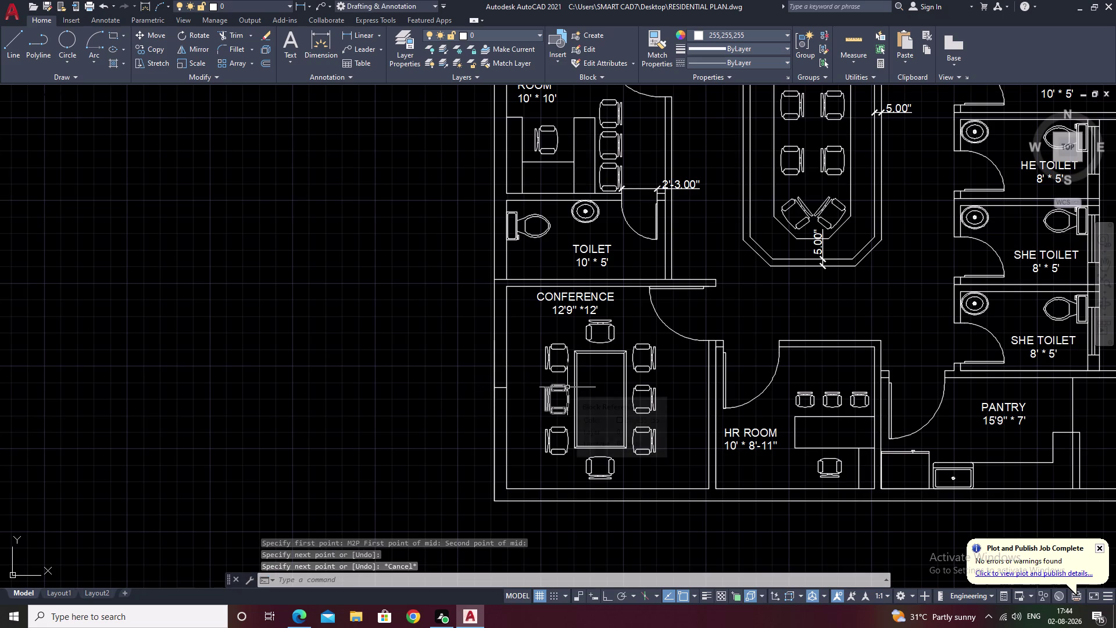
Offset the short line across the wall by 4' to form a jamb line.
text(O)
key(space)
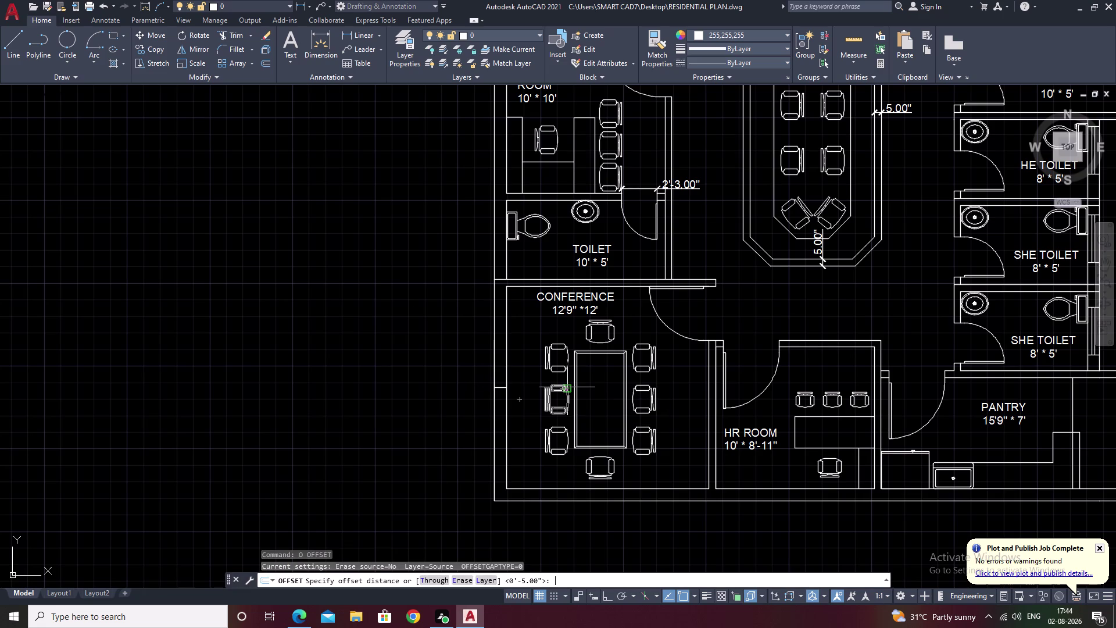
key(4)
text(')
key(space)
scroll(up, 3)
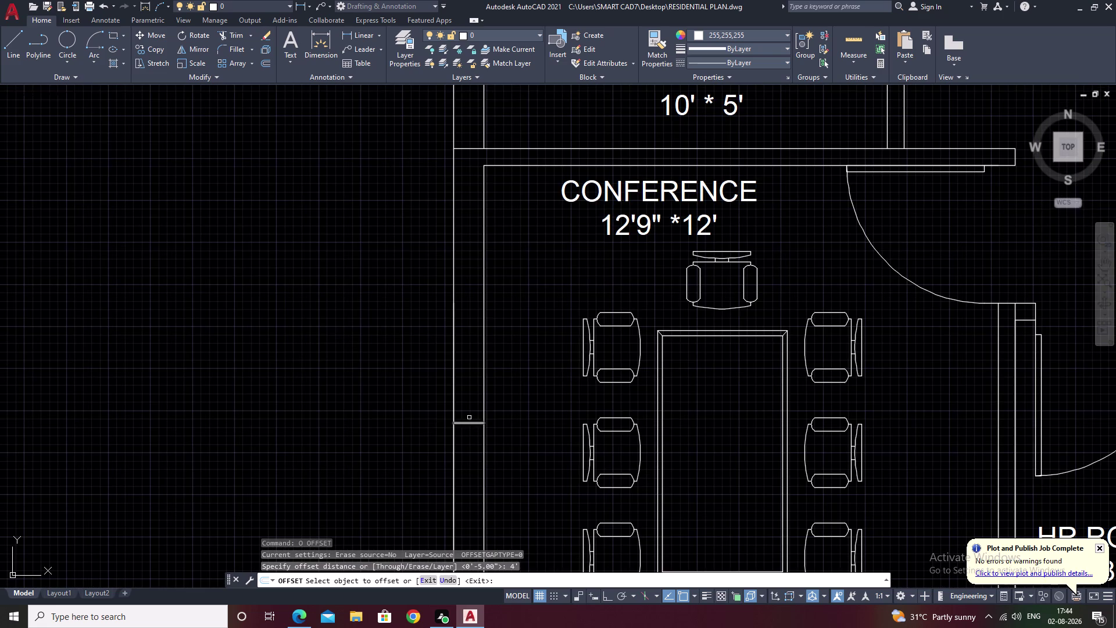
click(470, 421)
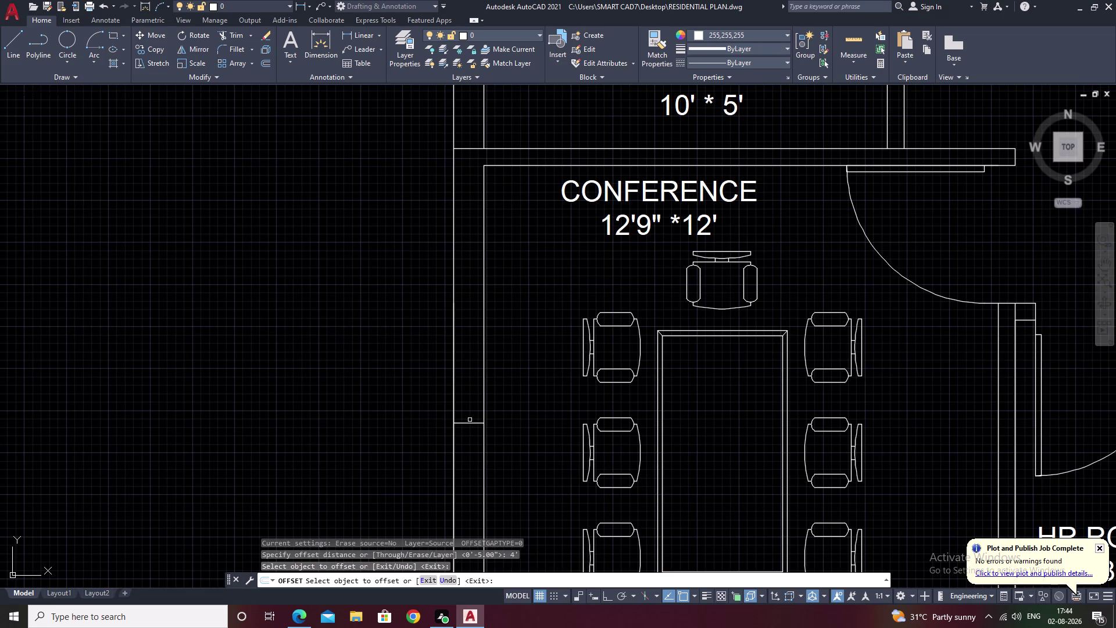
click(469, 422)
click(476, 342)
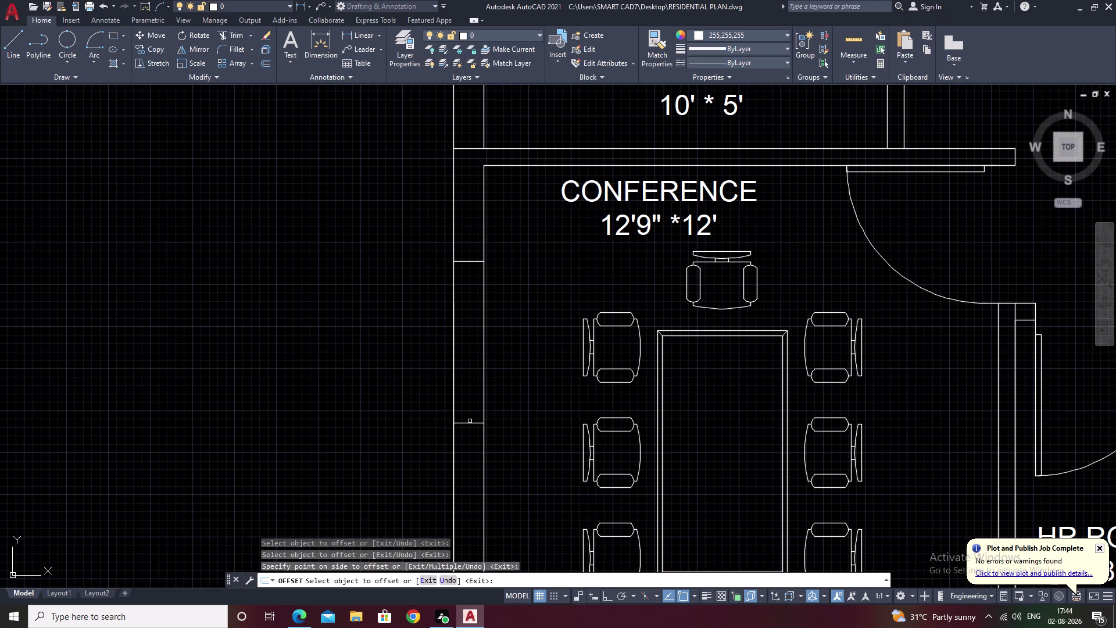
Offset another 4' jamb copy on the other side of the line.
click(471, 423)
click(463, 465)
scroll(down, 3)
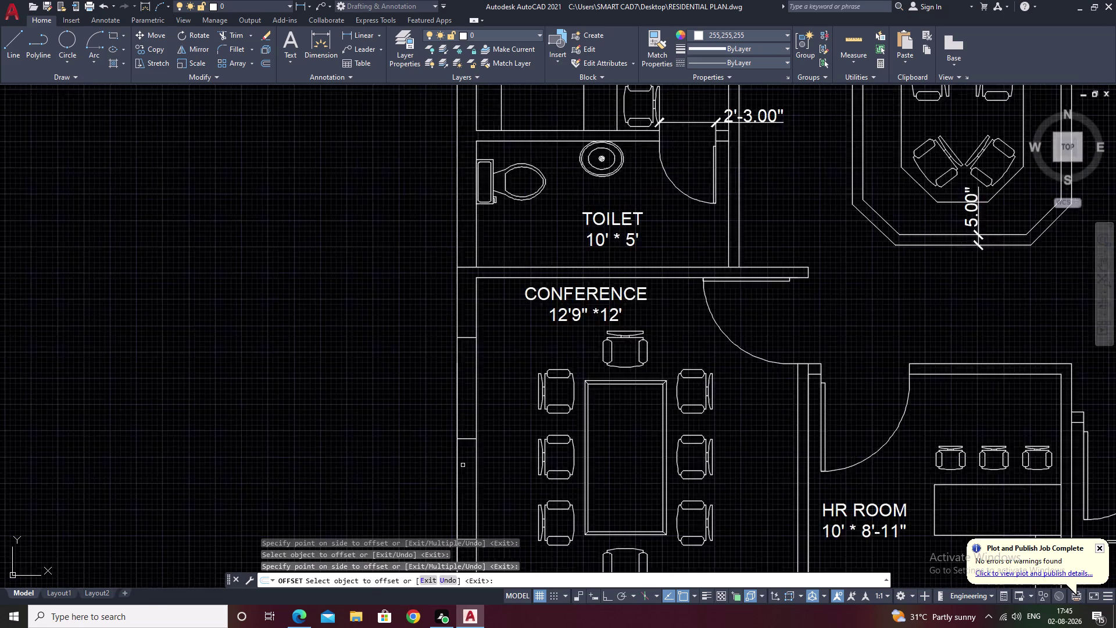
middle_drag(494, 465, 500, 414)
middle_drag(511, 377, 514, 421)
key(Escape)
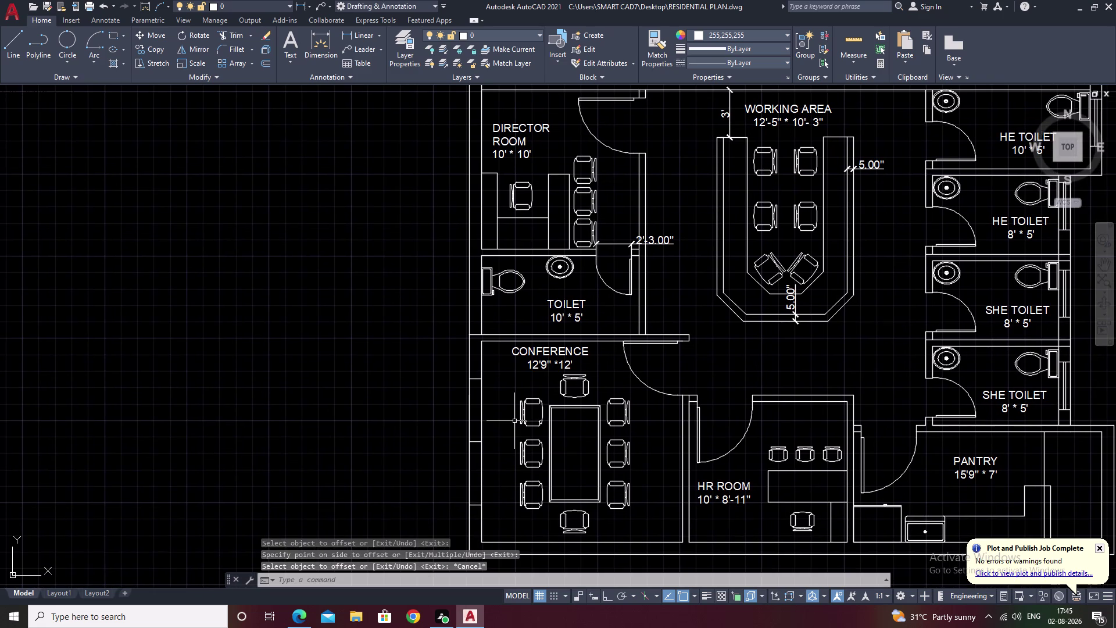
Draw a line along the conference wall through the window opening.
text(L)
key(space)
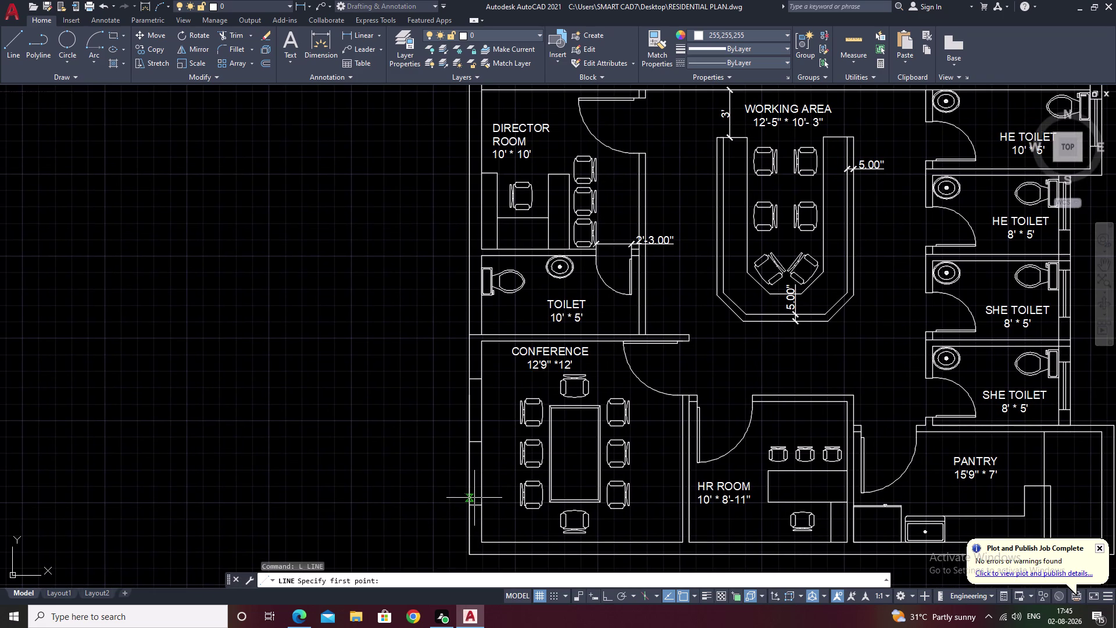
scroll(up, 3)
click(471, 532)
middle_drag(472, 239, 469, 255)
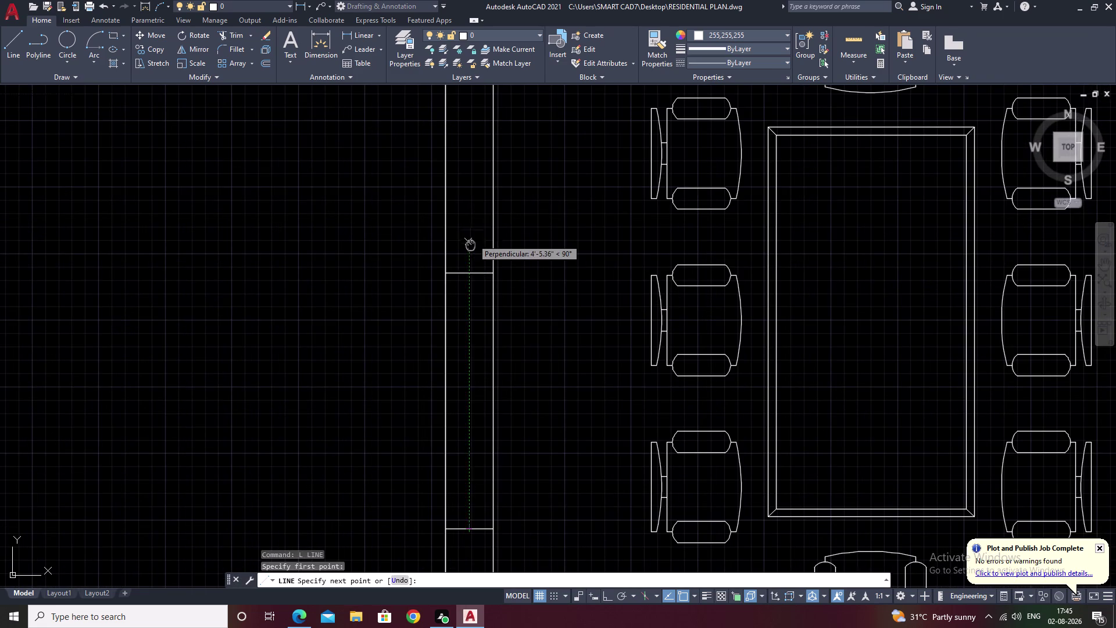
middle_drag(469, 255, 465, 405)
click(463, 184)
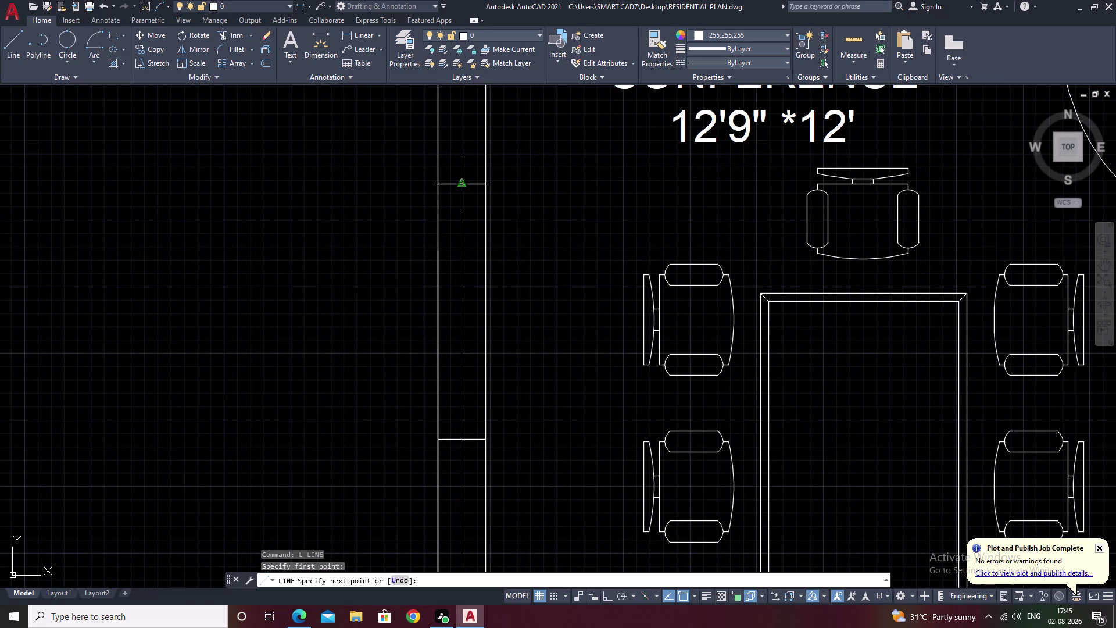
key(Escape)
Select the stray line across the wall and erase it.
middle_drag(527, 312, 644, 222)
scroll(down, 3)
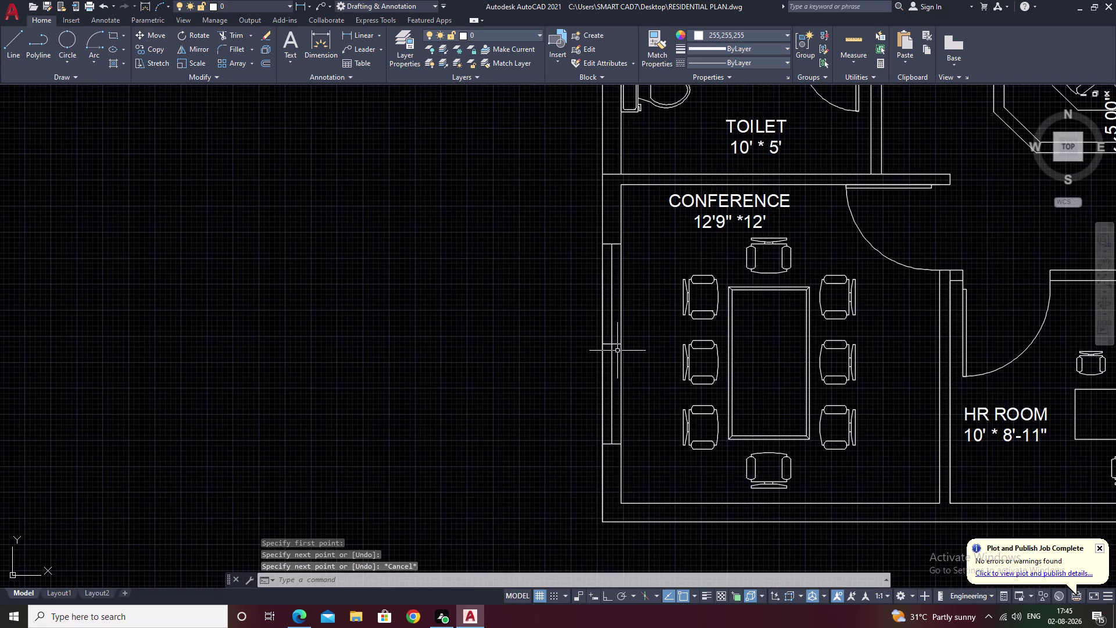
scroll(up, 3)
click(621, 313)
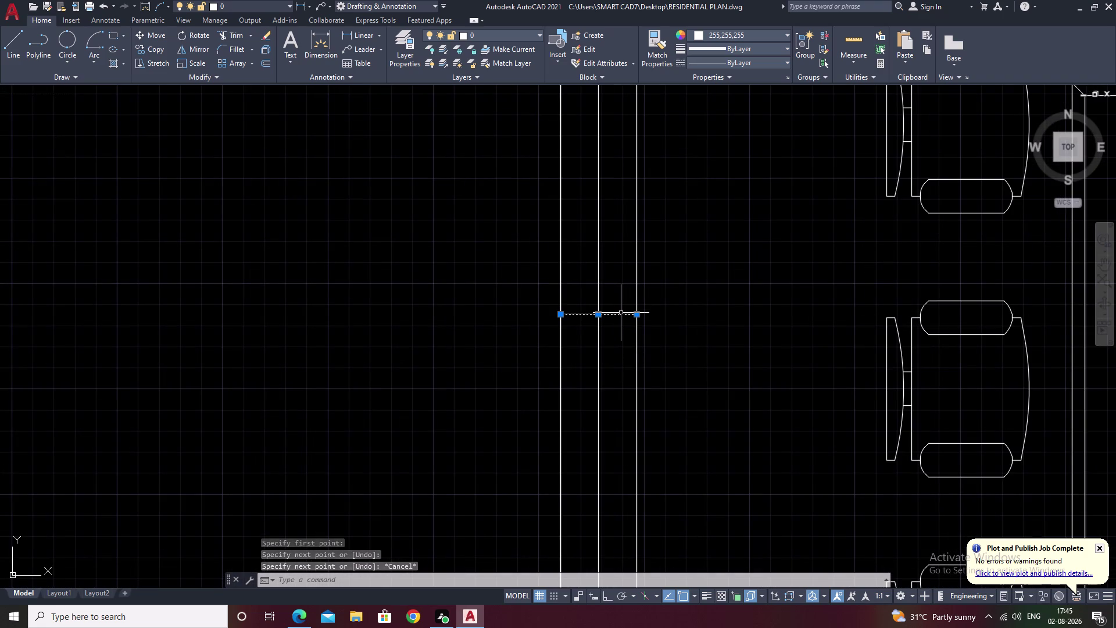
key(r)
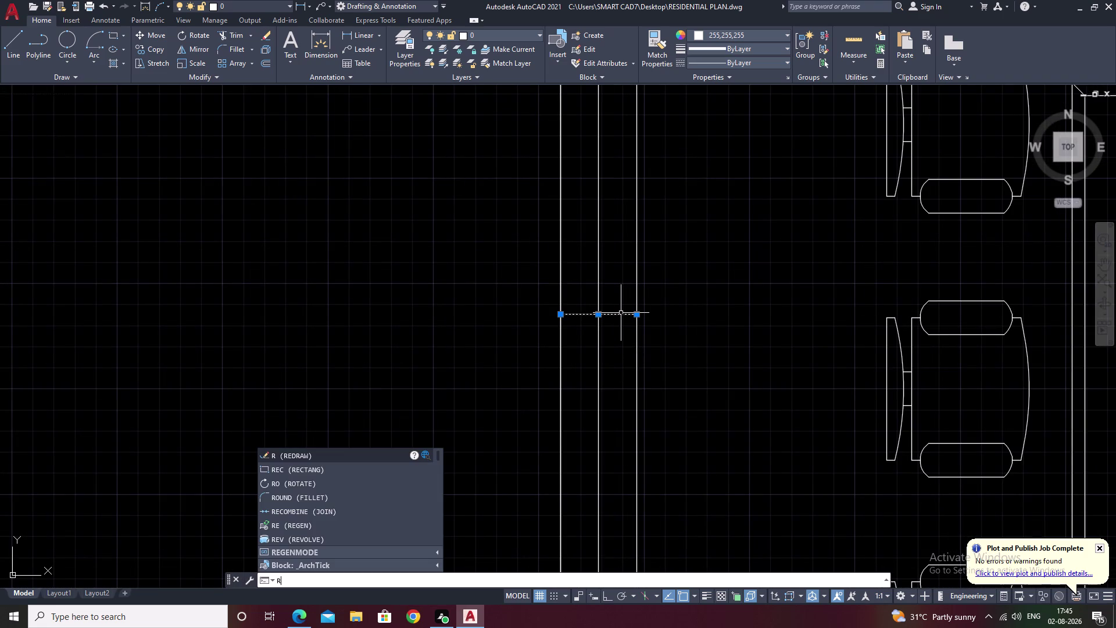
key(BackSpace)
text(E)
key(space)
Pan and zoom to look over the conference room wall.
scroll(down, 3)
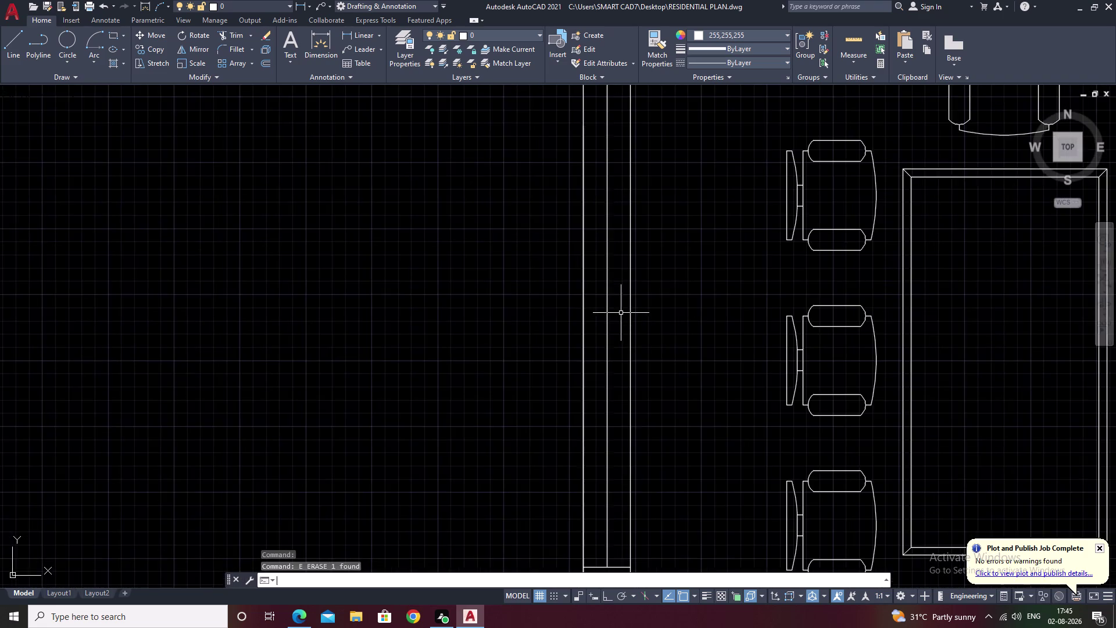
scroll(down, 3)
middle_drag(666, 315, 487, 382)
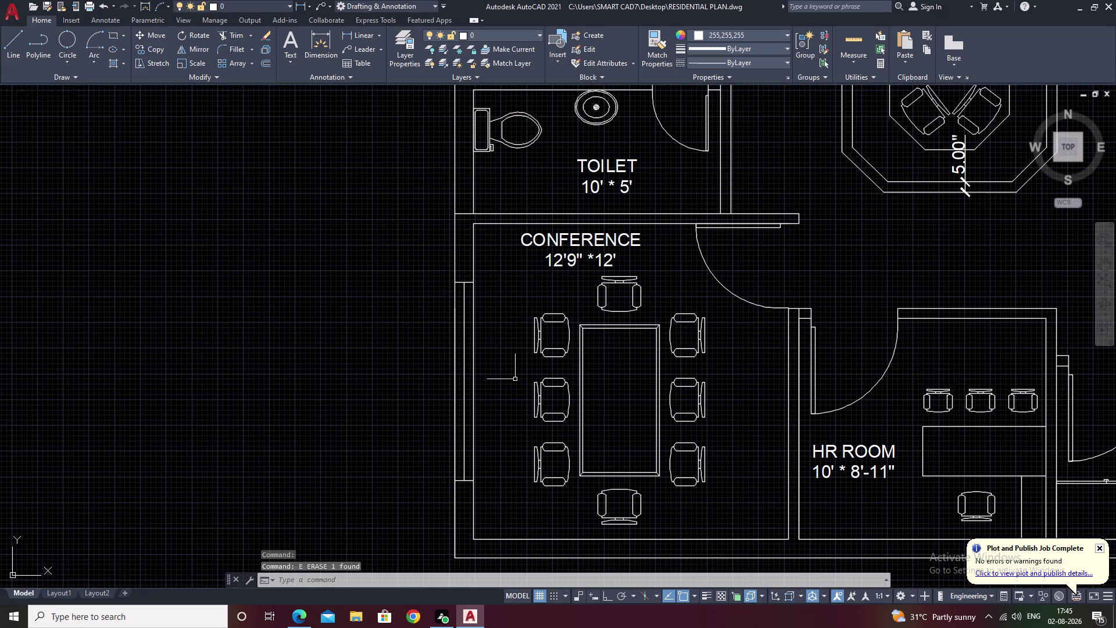
middle_drag(526, 379, 502, 431)
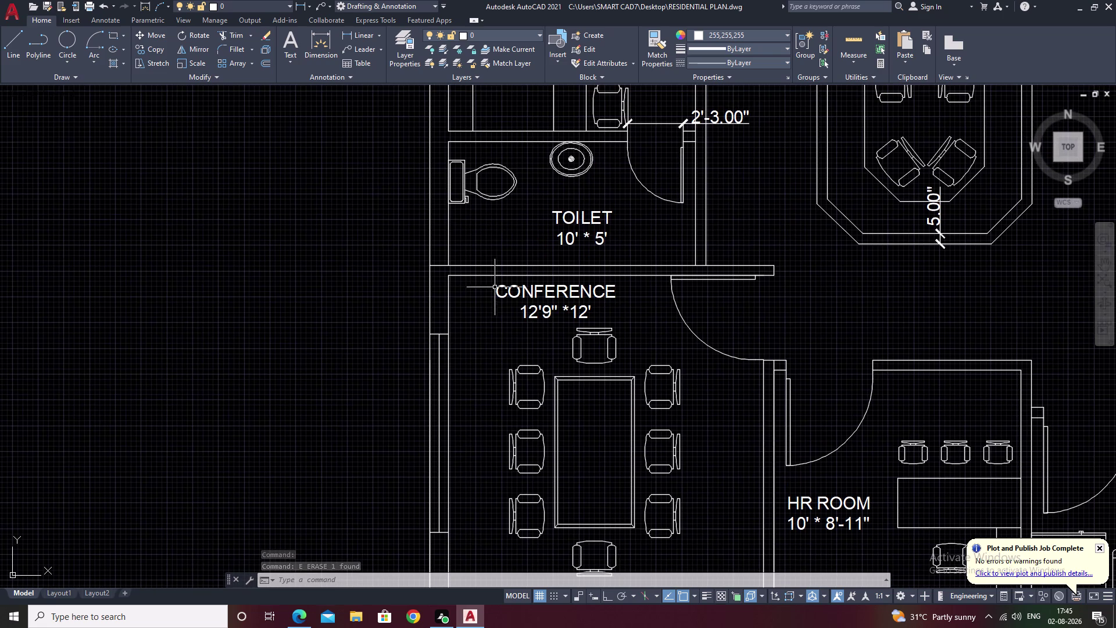
middle_drag(495, 220, 496, 304)
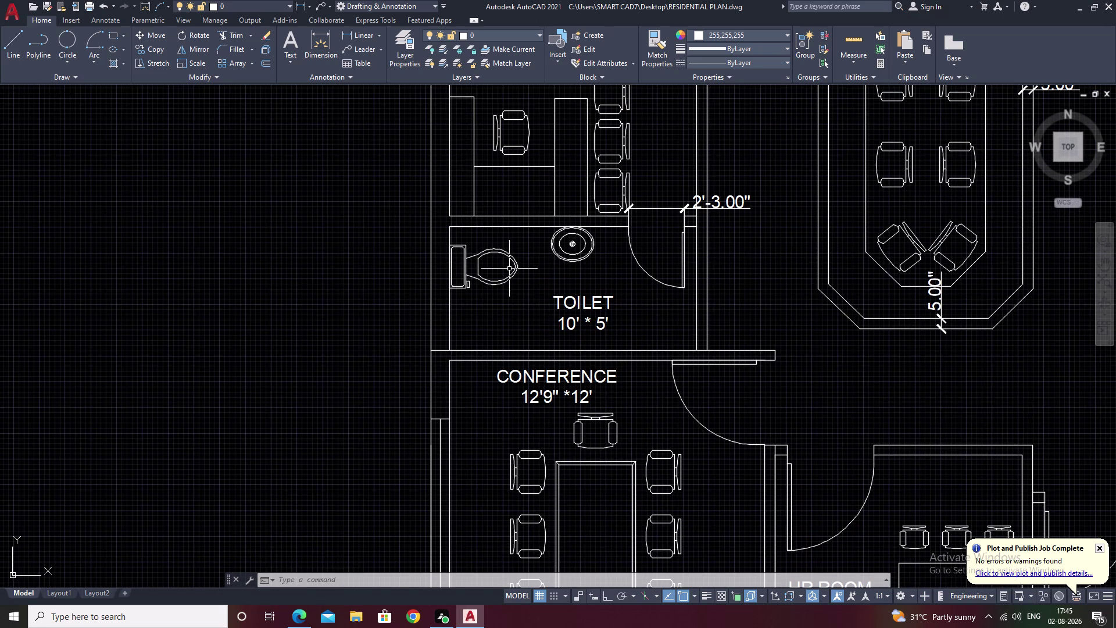
Draw a short line from the midpoint of the toilet's left wall, using M2P.
text(L)
key(space)
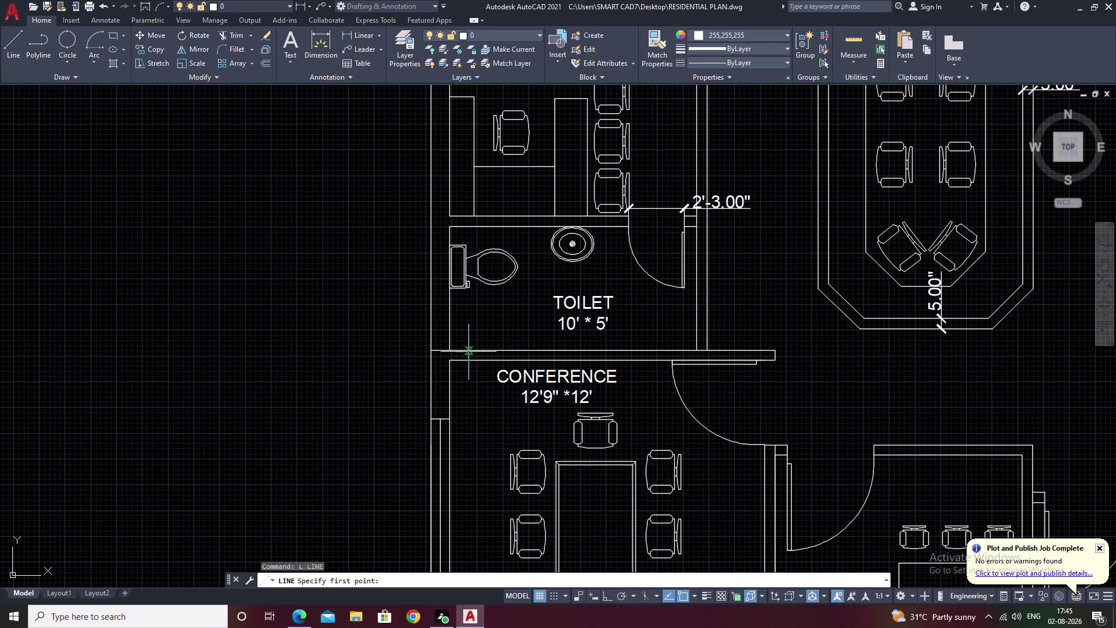
key(m)
text(2P)
key(space)
click(452, 352)
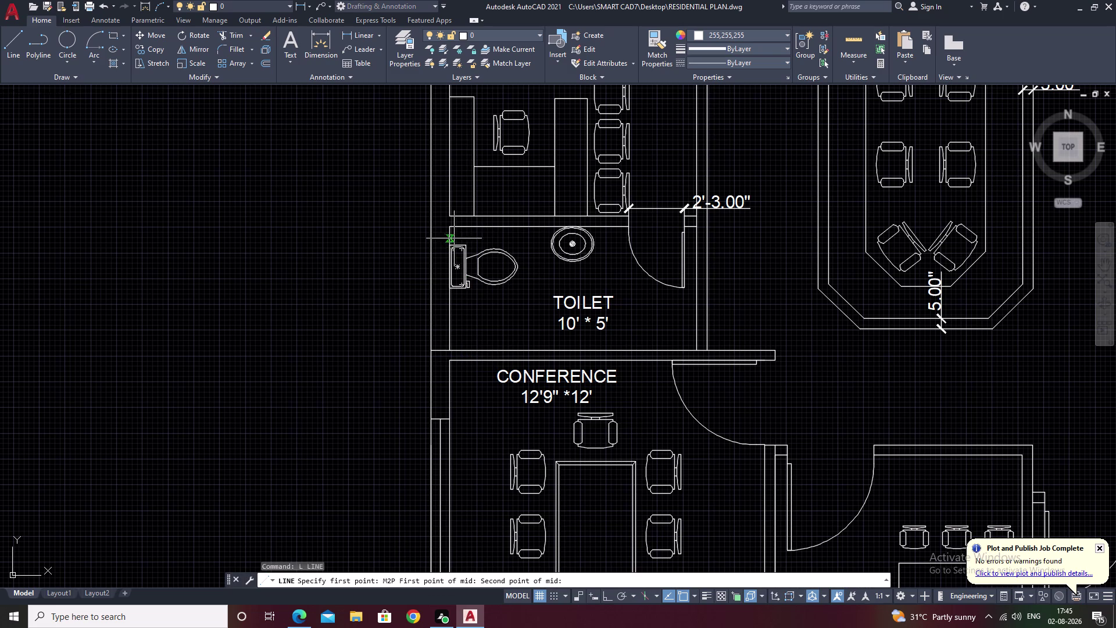
click(451, 228)
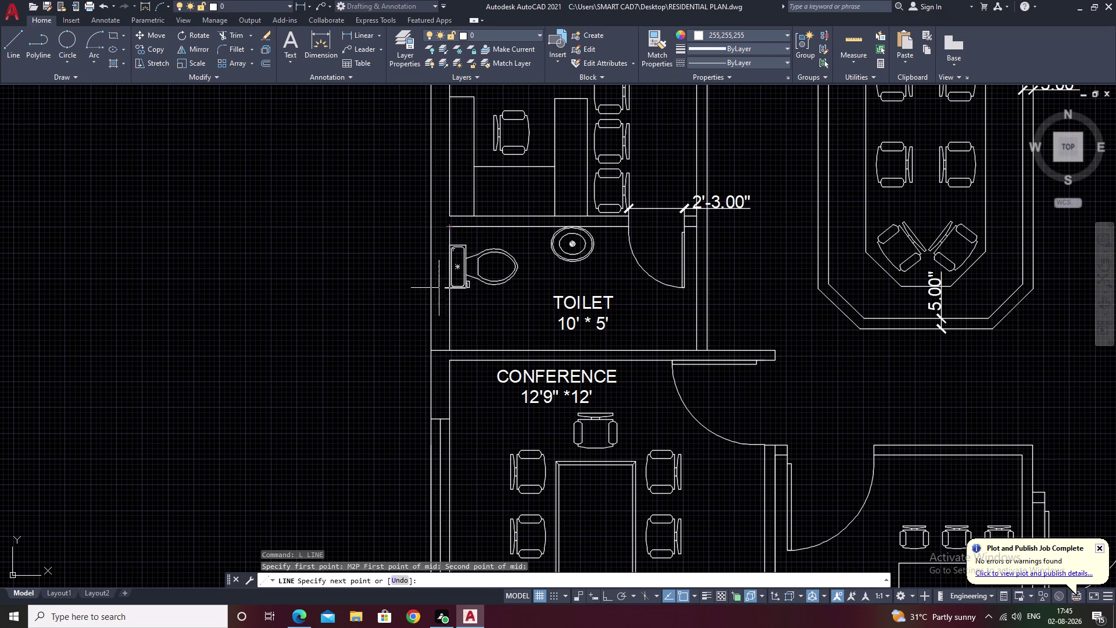
click(432, 289)
key(Escape)
key(Escape)
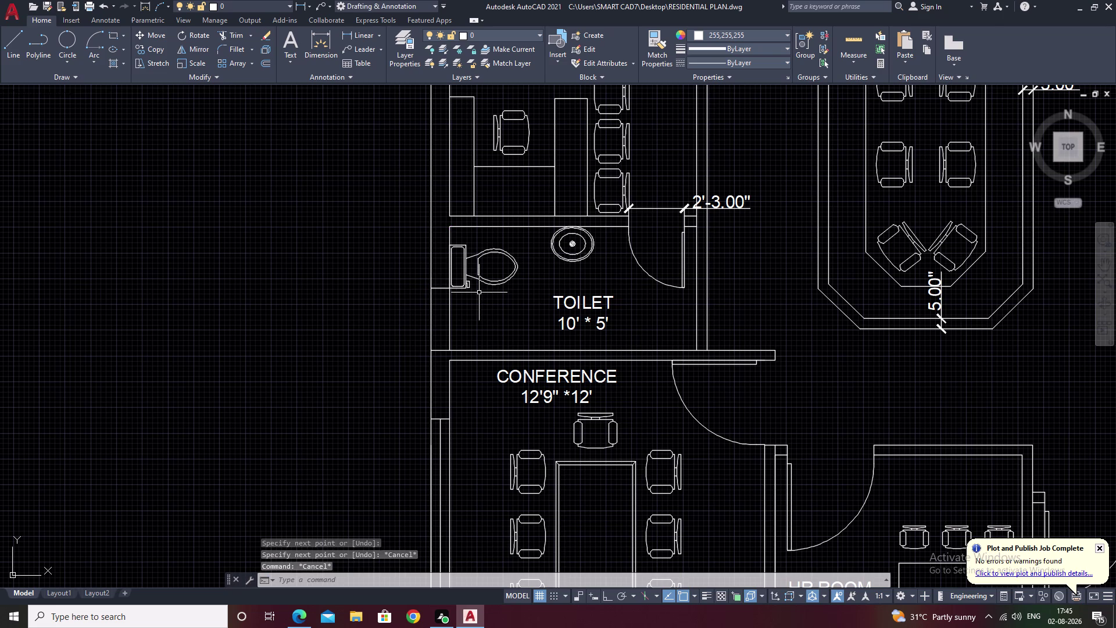
Offset the wall line 1.5' to mark the window jamb.
text(O)
key(space)
key(1)
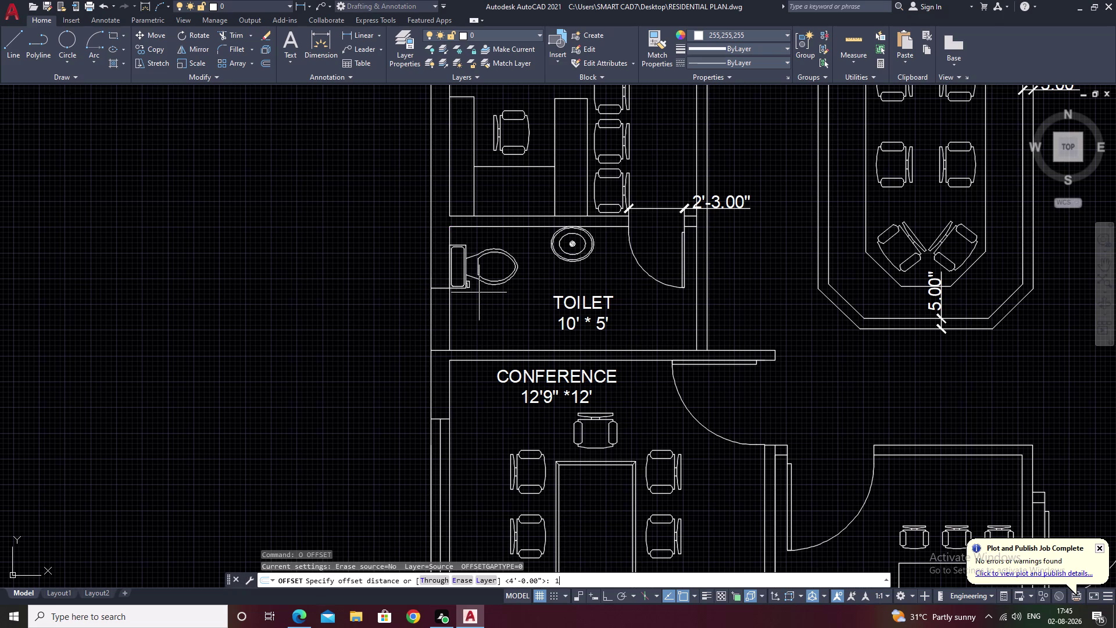
text(.5')
key(space)
scroll(up, 3)
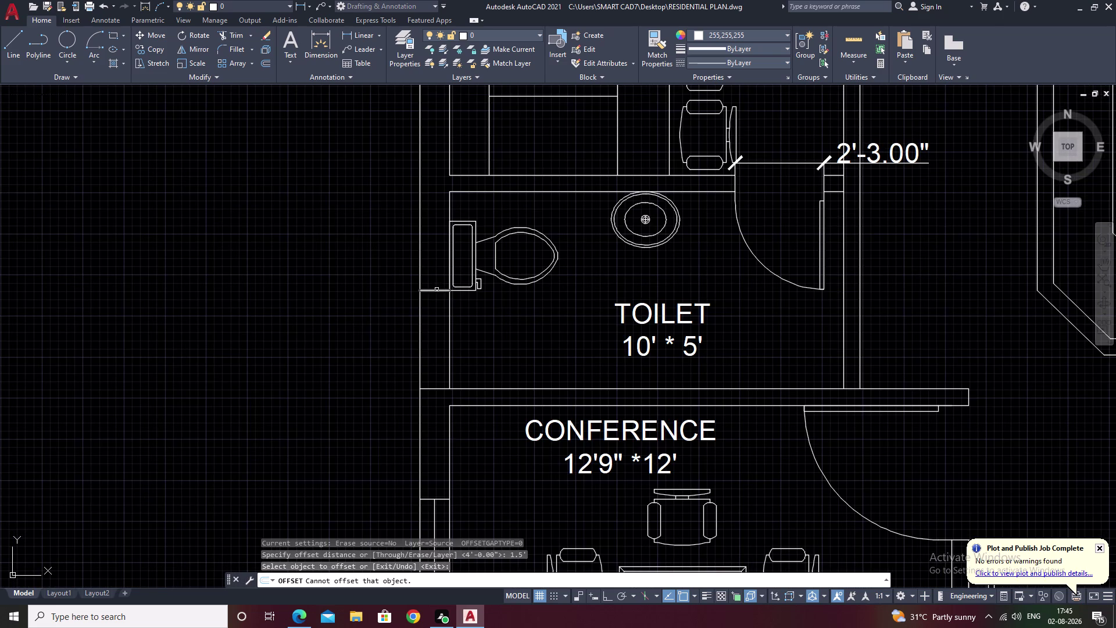
click(437, 290)
click(435, 227)
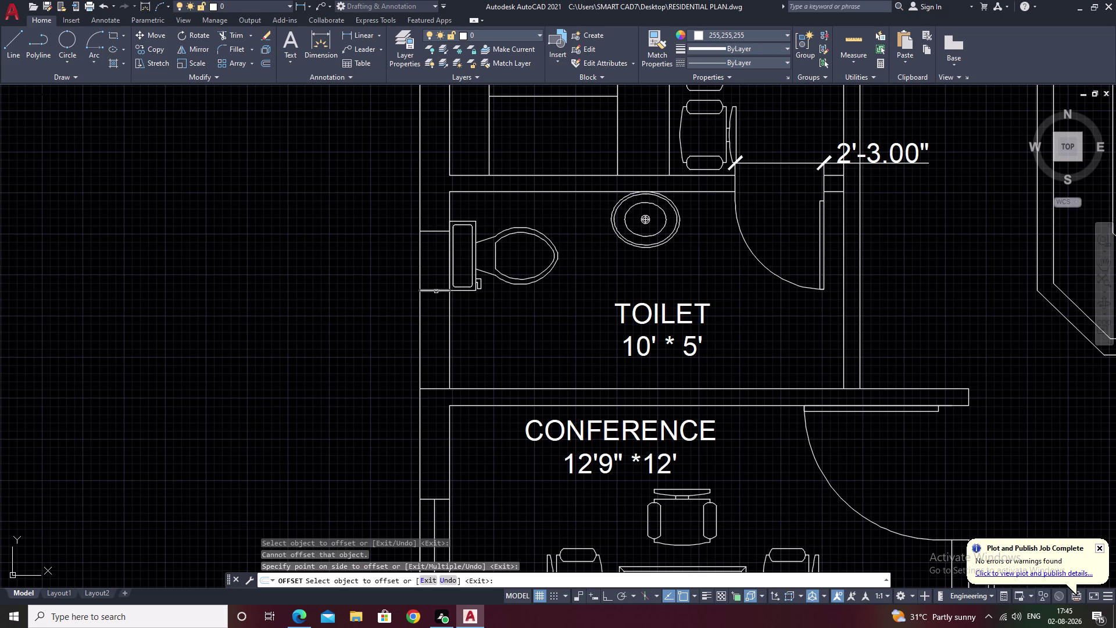
click(436, 292)
click(436, 317)
key(Escape)
Draw the window line across the toilet wall and erase the stray short line.
text(L)
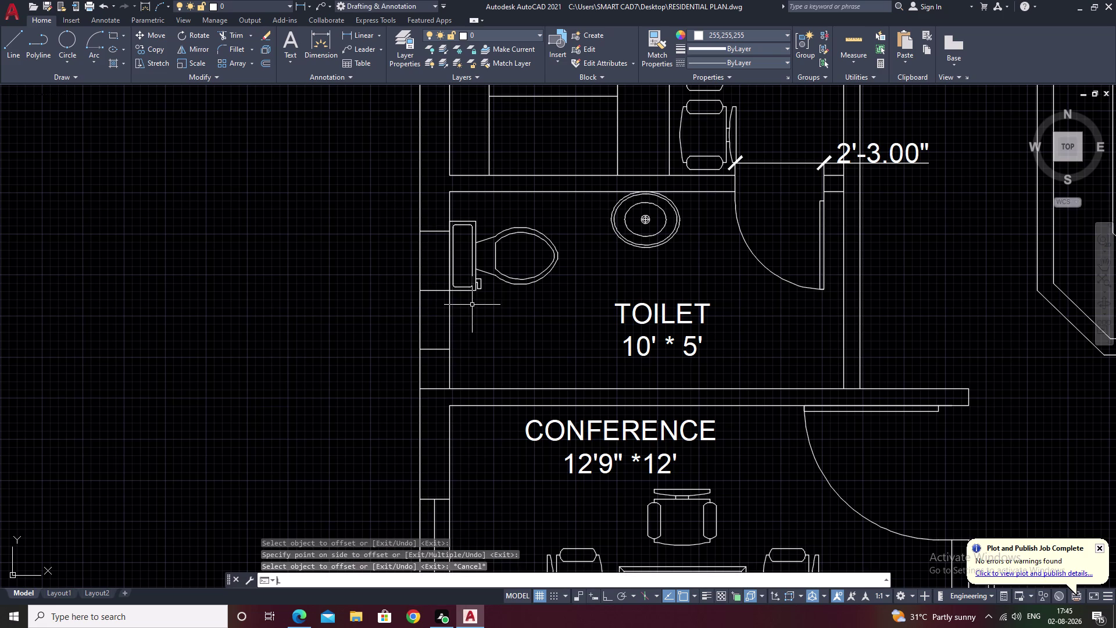
key(space)
click(436, 350)
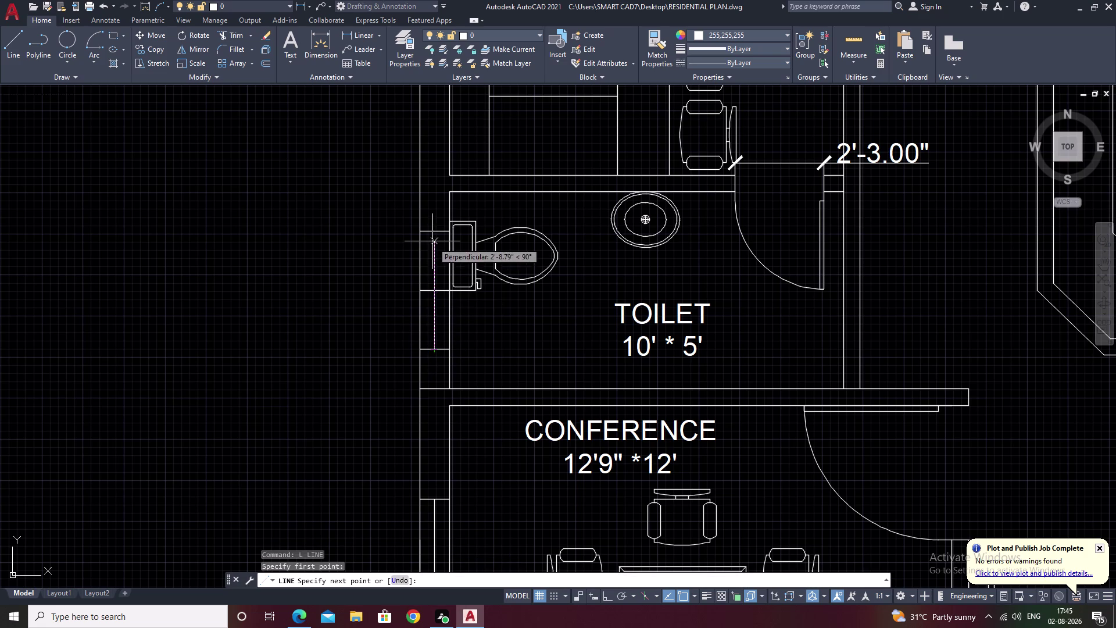
click(436, 232)
key(Escape)
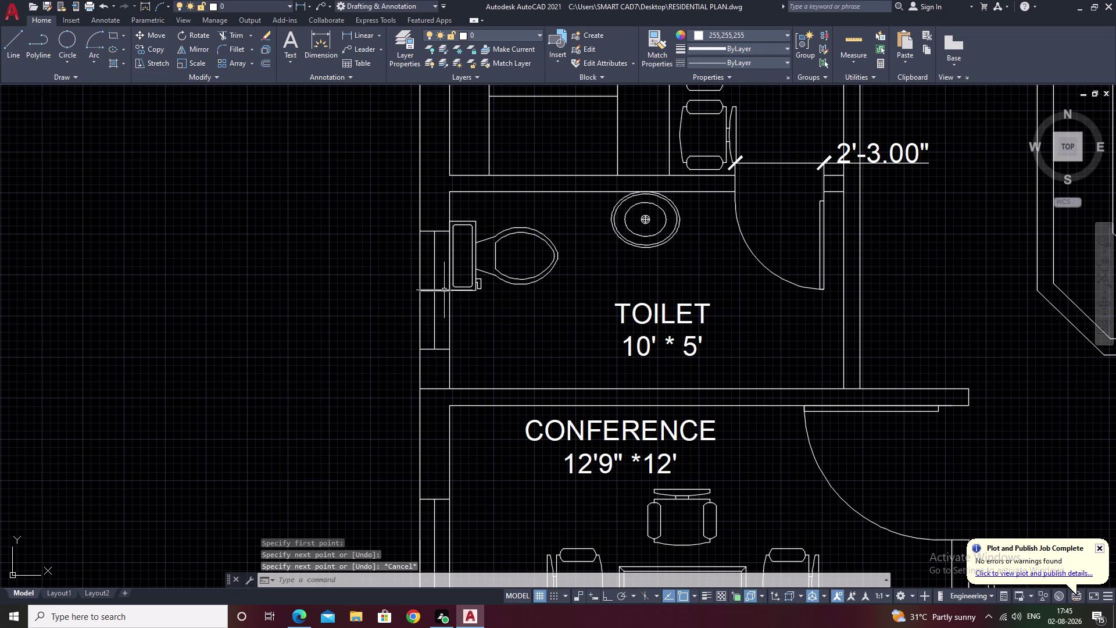
scroll(up, 3)
click(439, 288)
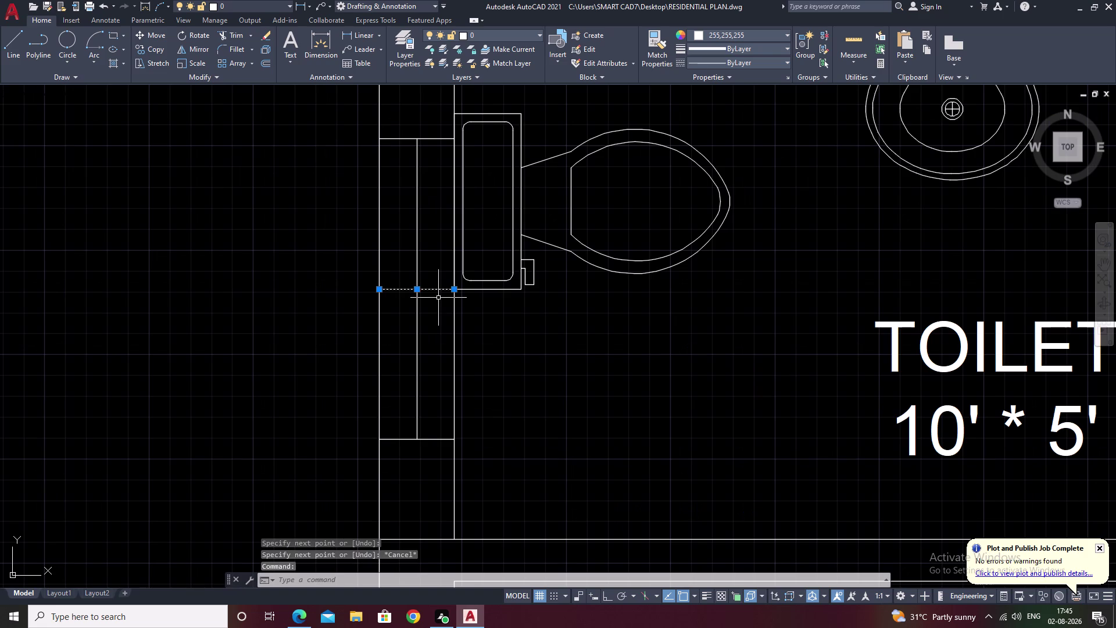
text(E)
key(space)
Pan across the floor plan toward the ACCOUNT room.
scroll(down, 3)
scroll(down, 3)
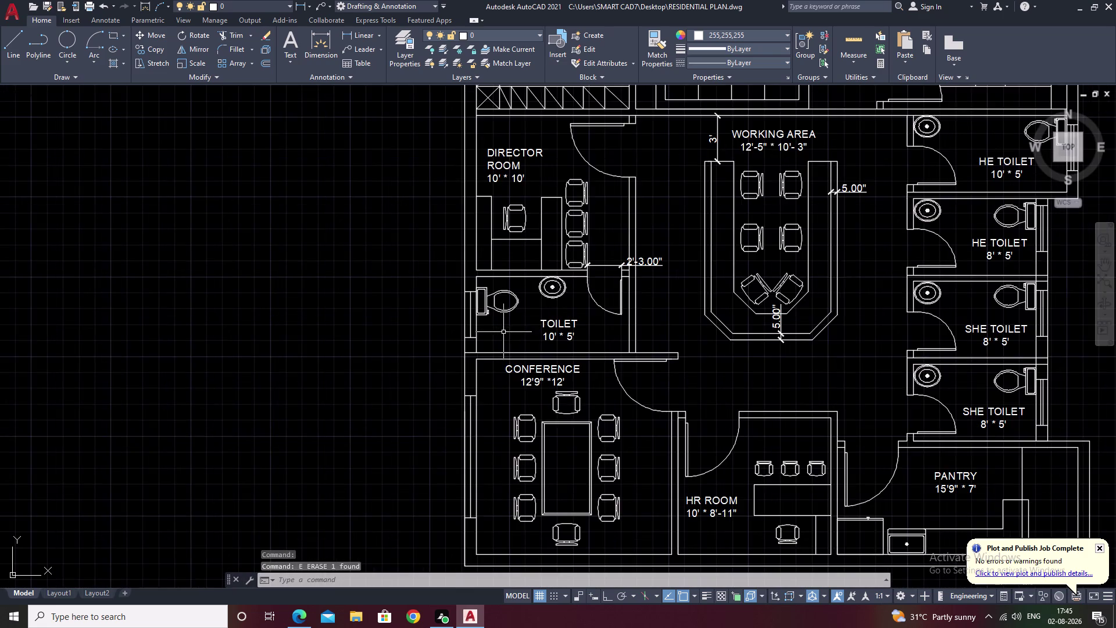
middle_drag(504, 332, 354, 294)
middle_drag(511, 335, 350, 265)
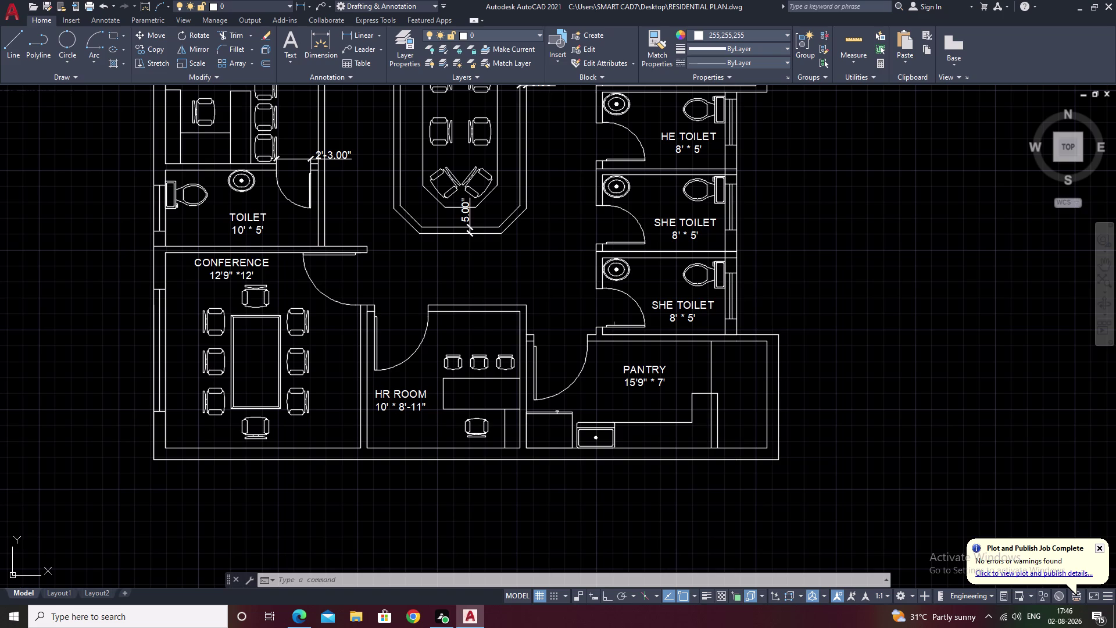
middle_drag(680, 236, 856, 344)
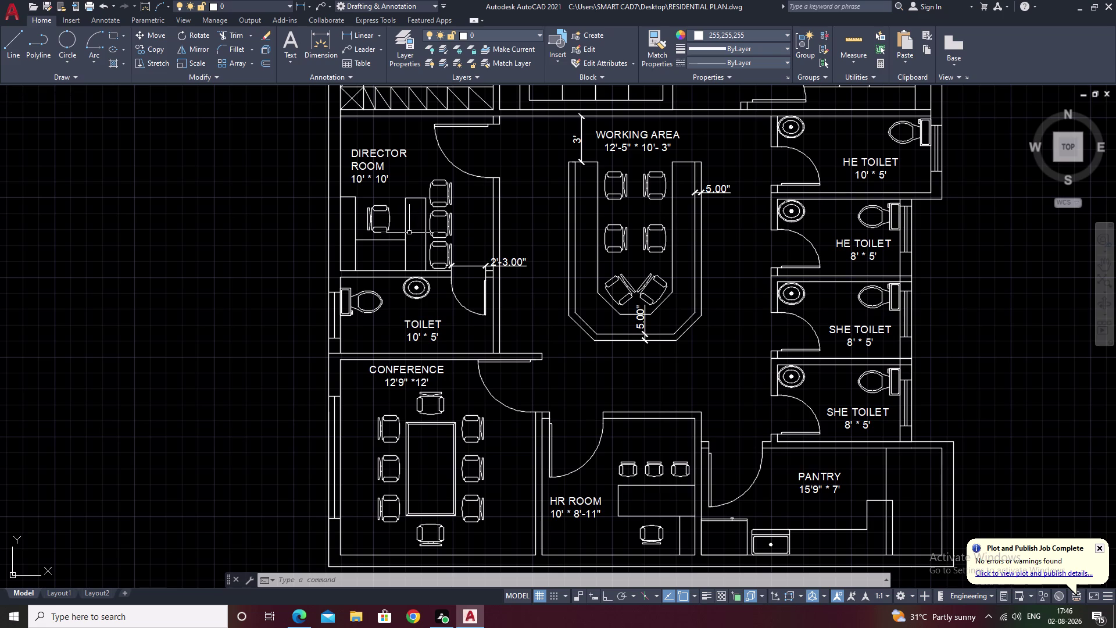
middle_drag(588, 142, 445, 379)
middle_drag(620, 200, 571, 423)
Draw a short line across the midpoint of the account room's left wall using M2P.
scroll(up, 3)
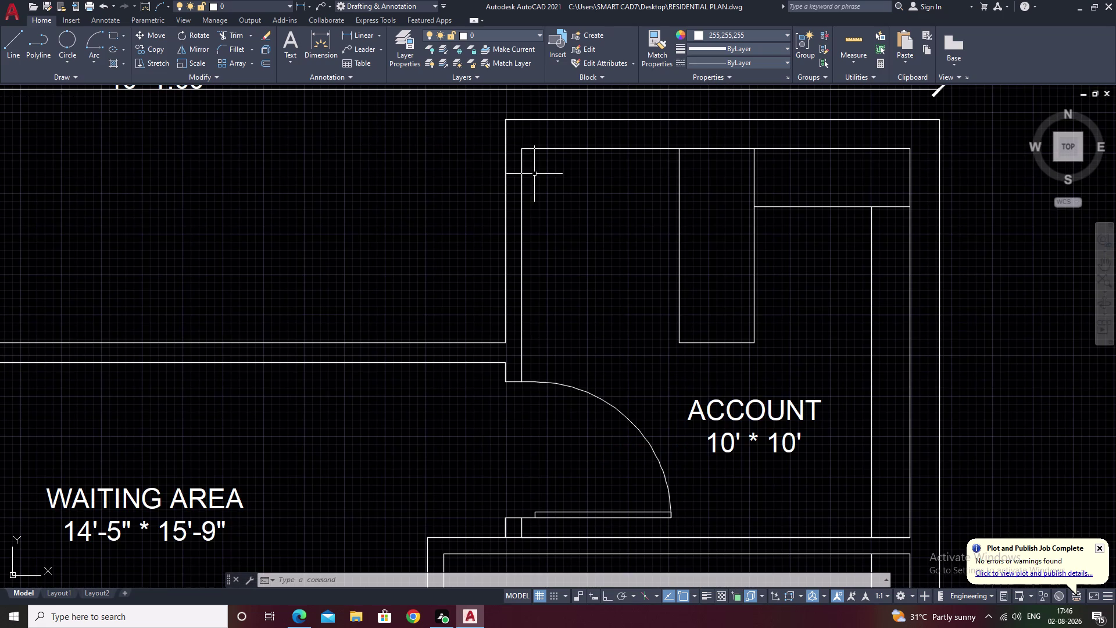
text(L)
key(space)
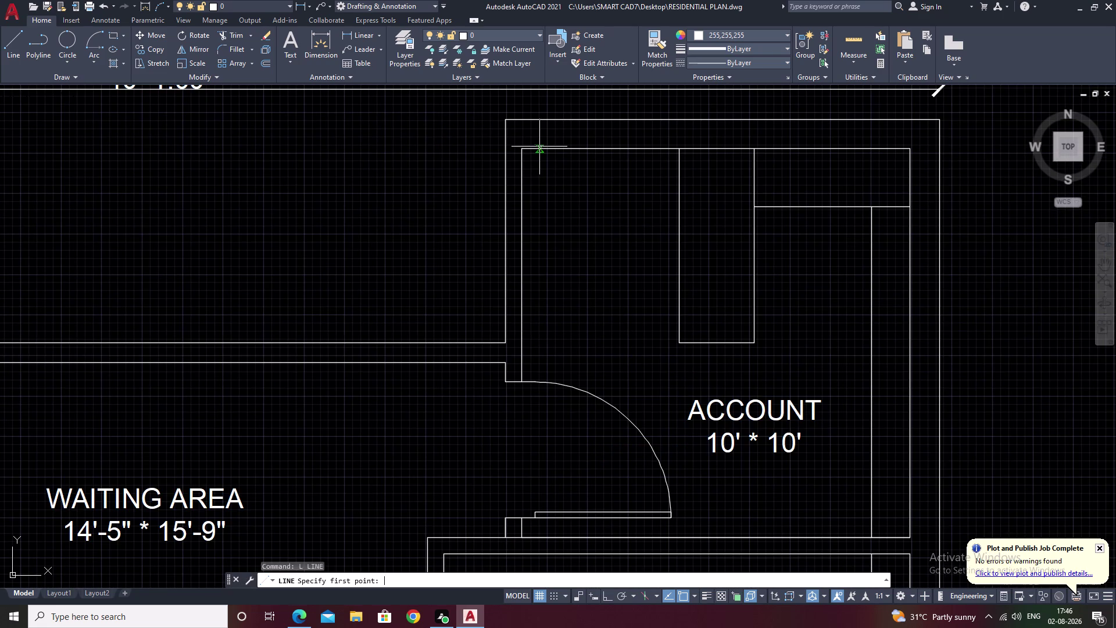
click(525, 150)
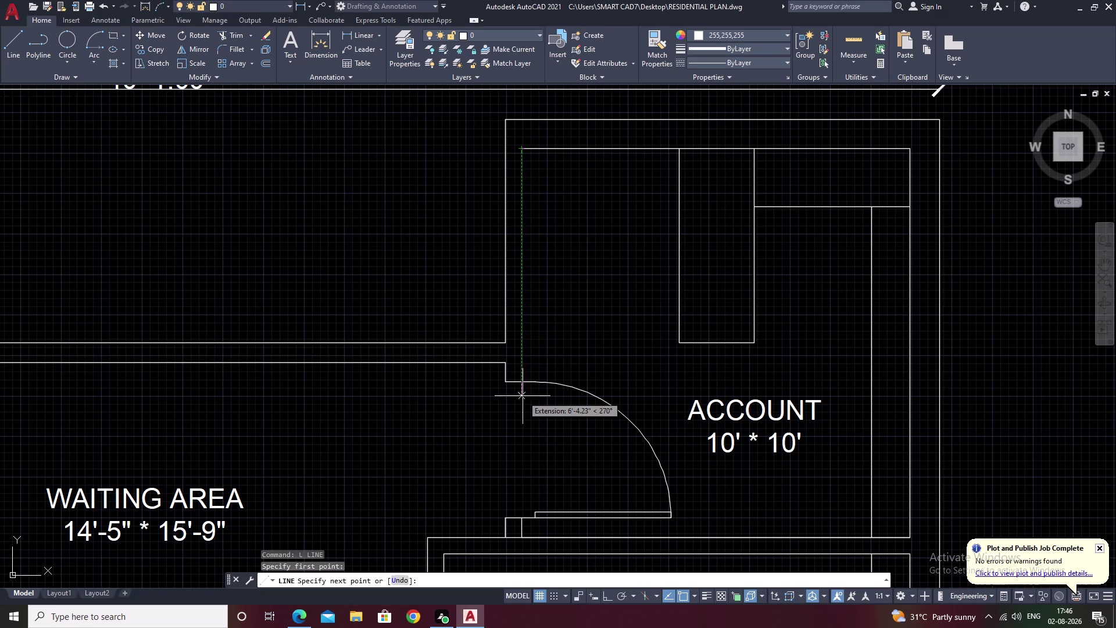
click(524, 380)
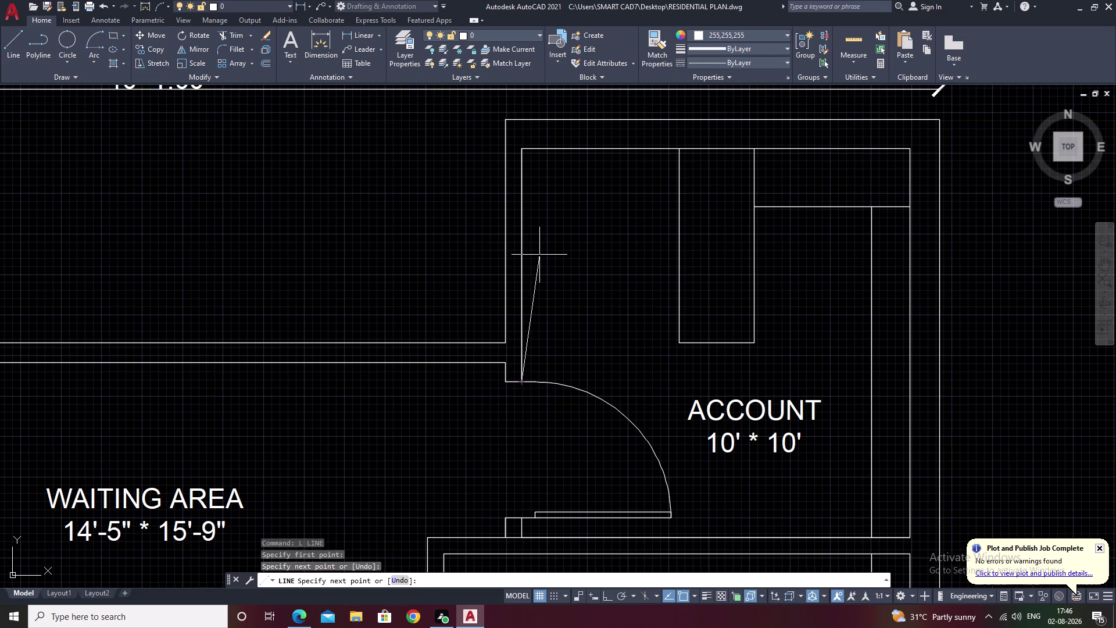
key(Escape)
text(L)
key(space)
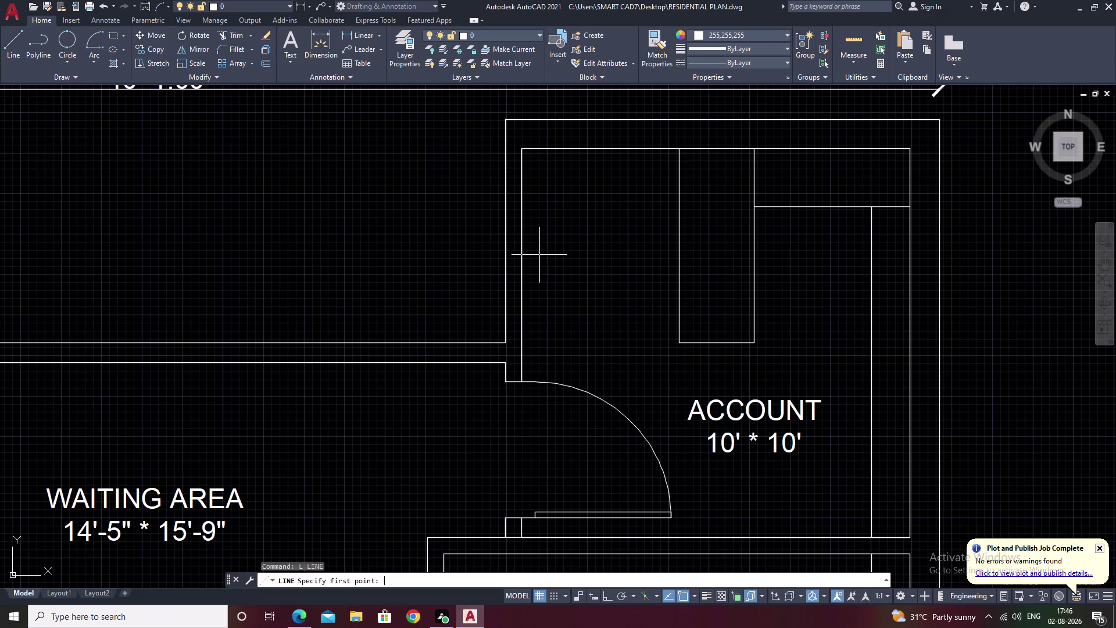
text(M2)
text(P)
key(space)
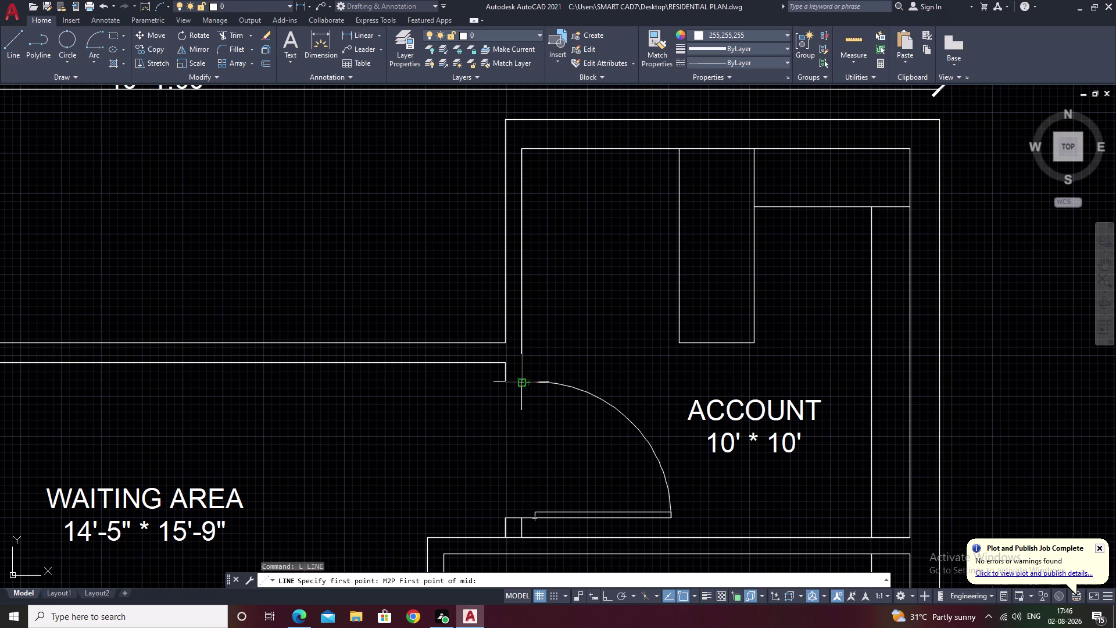
click(521, 384)
click(523, 147)
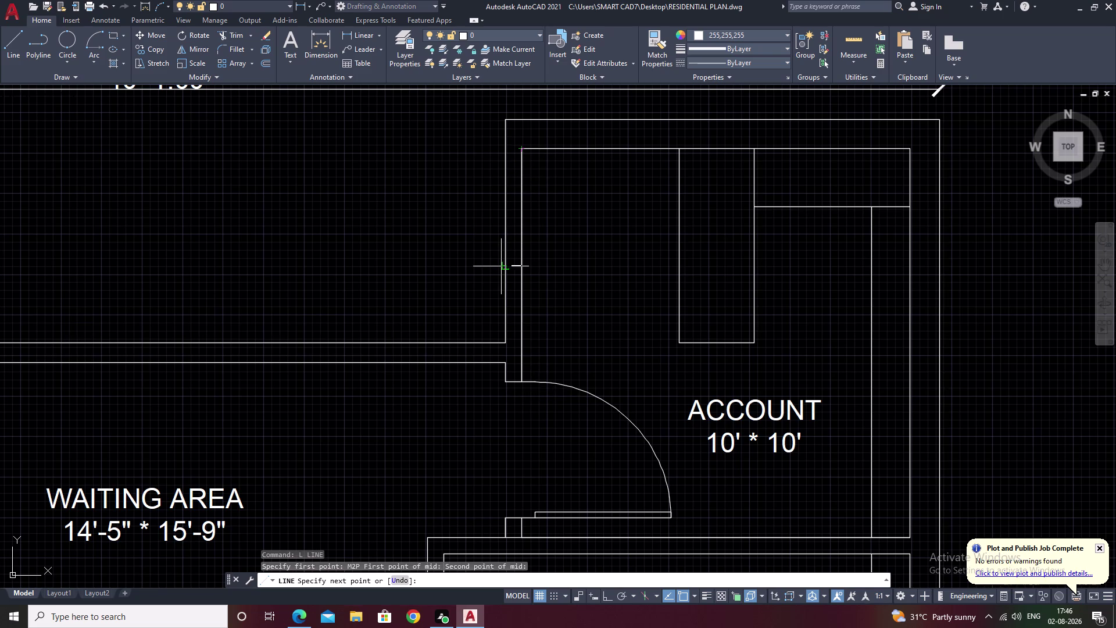
click(501, 264)
key(Escape)
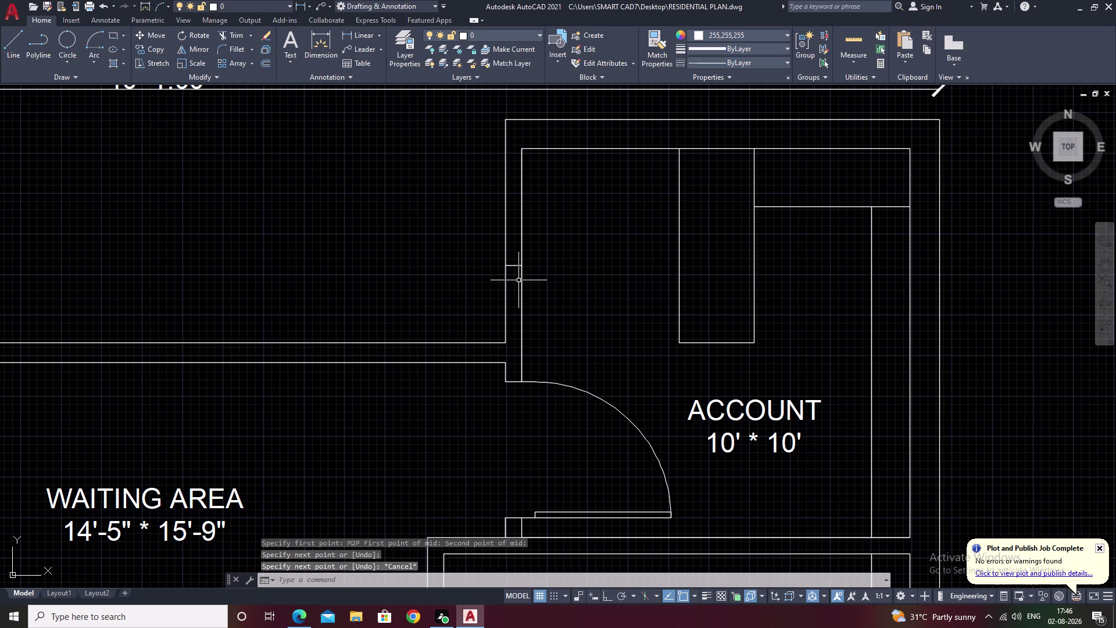
Offset the short wall line 2' to both sides for the window jambs.
text(O)
key(space)
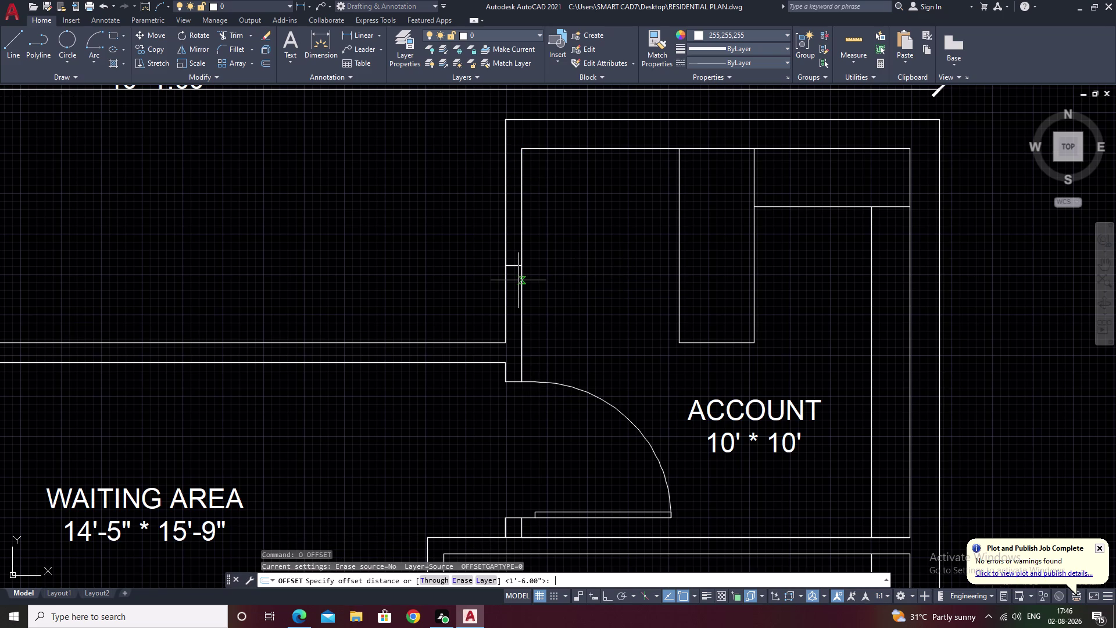
key(2)
text(')
key(space)
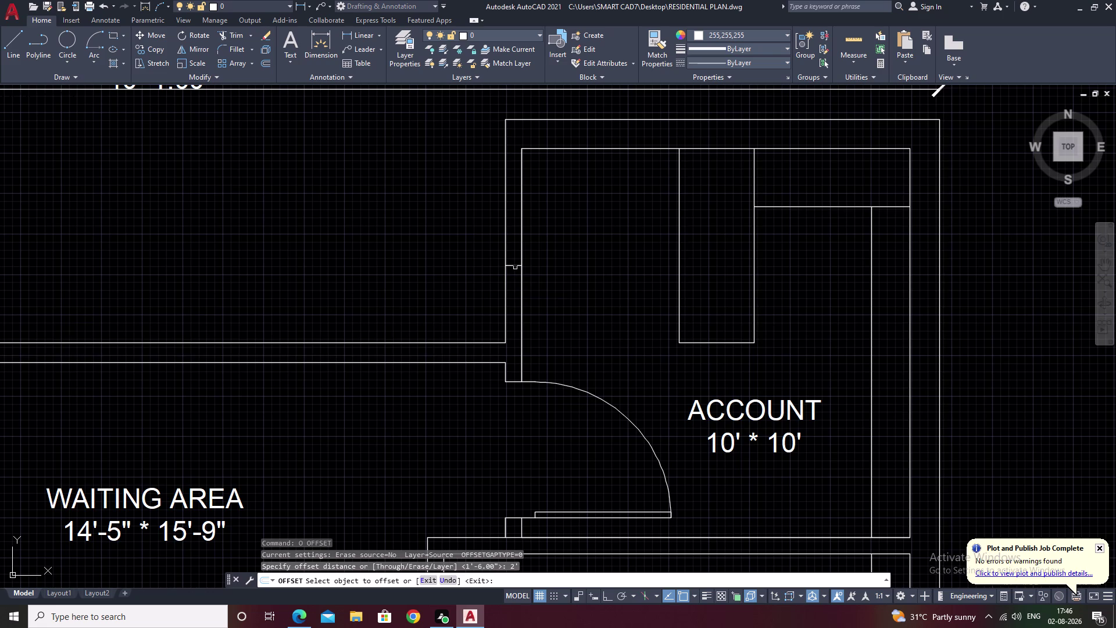
click(515, 264)
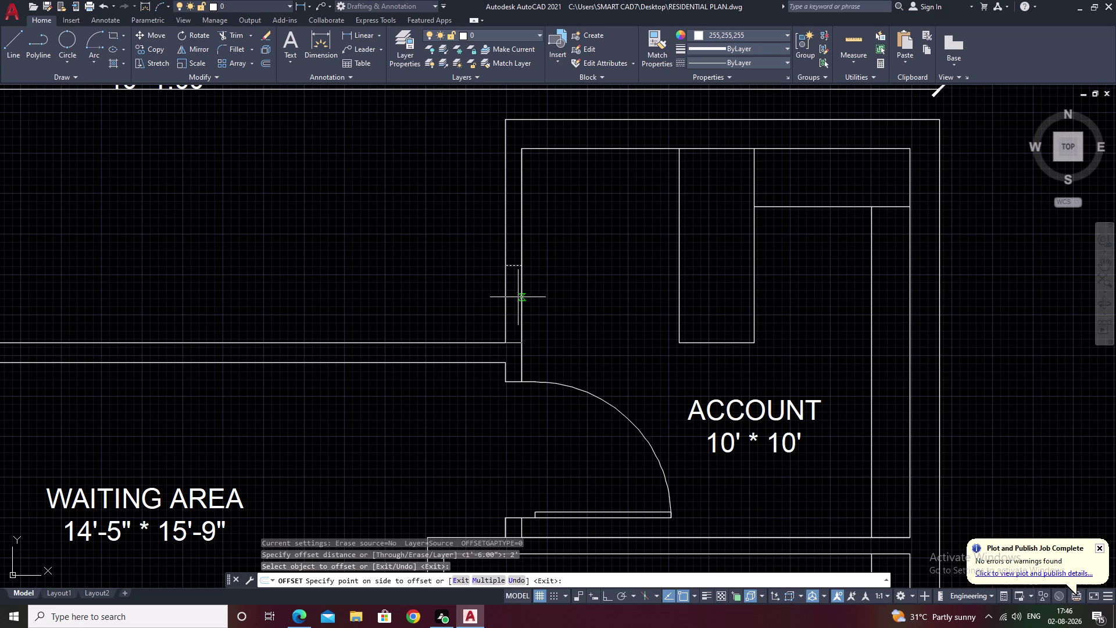
click(552, 294)
click(513, 265)
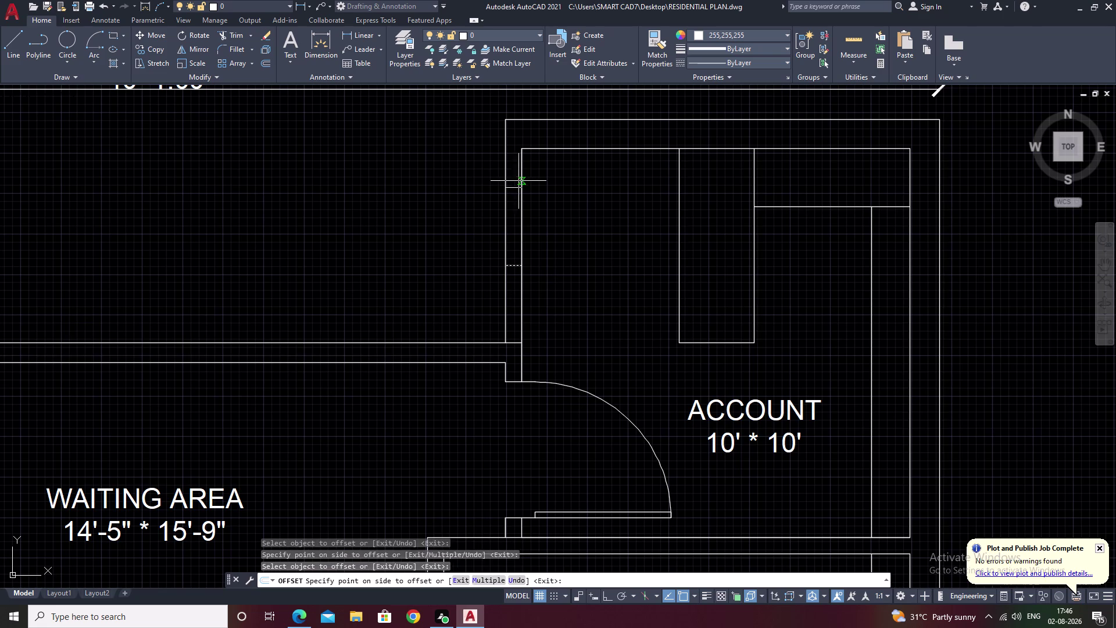
click(519, 181)
key(Escape)
Draw the window line across the opening and erase the stray short line.
text(L)
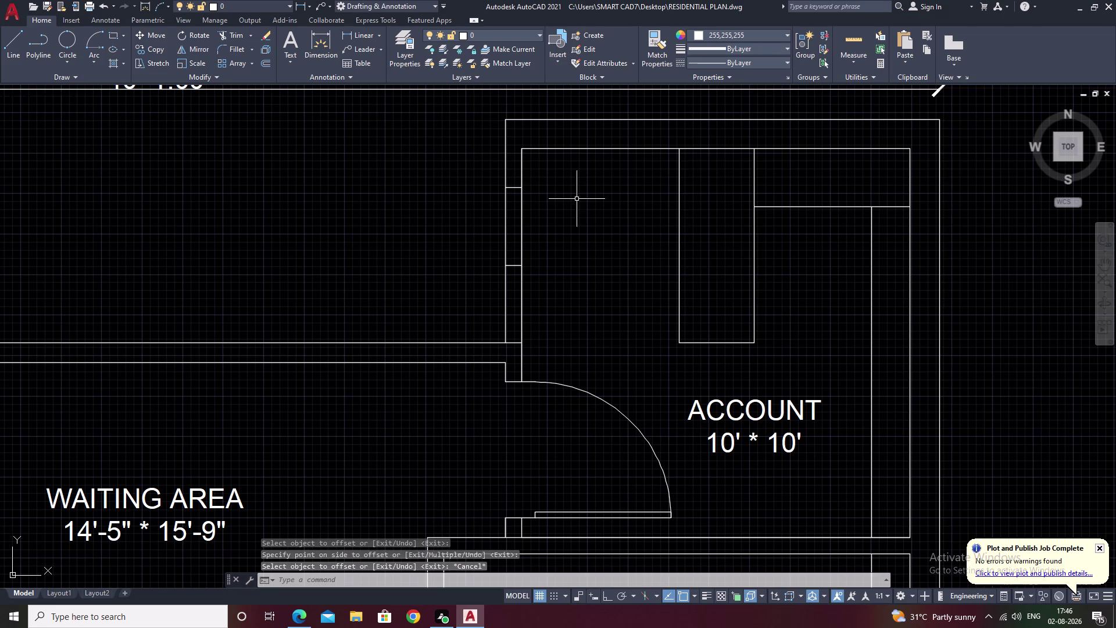
key(space)
click(513, 345)
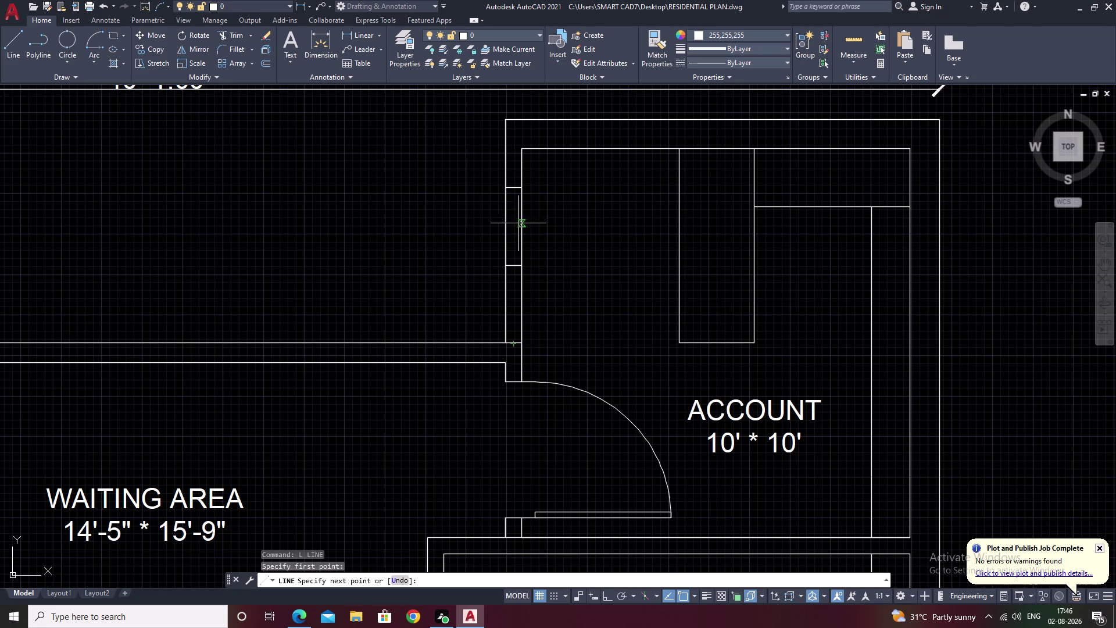
click(514, 188)
key(Escape)
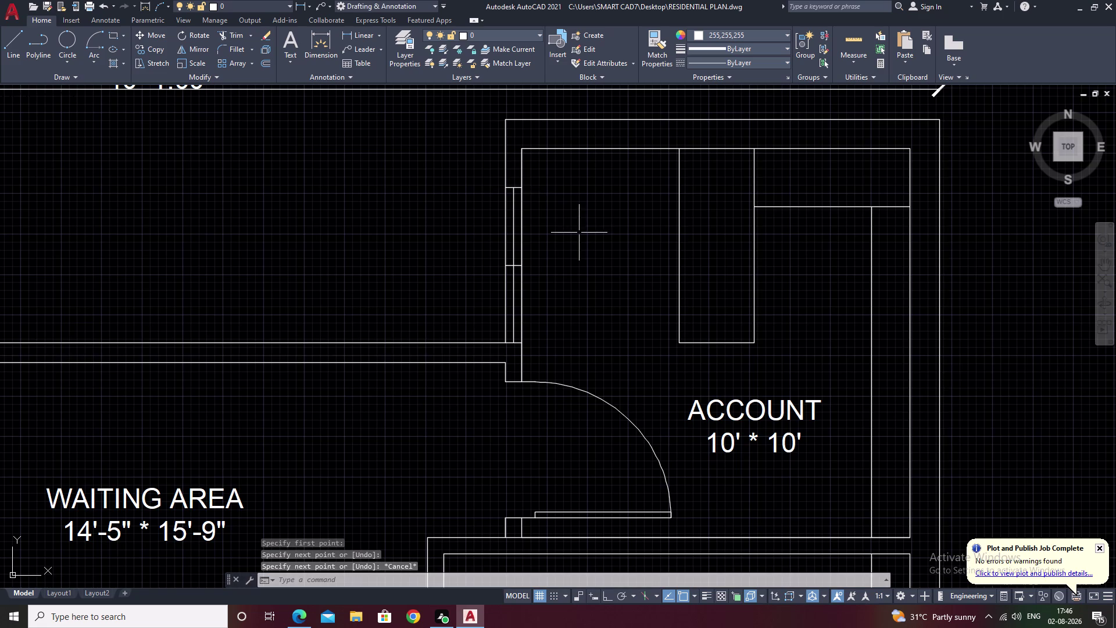
scroll(up, 3)
click(473, 282)
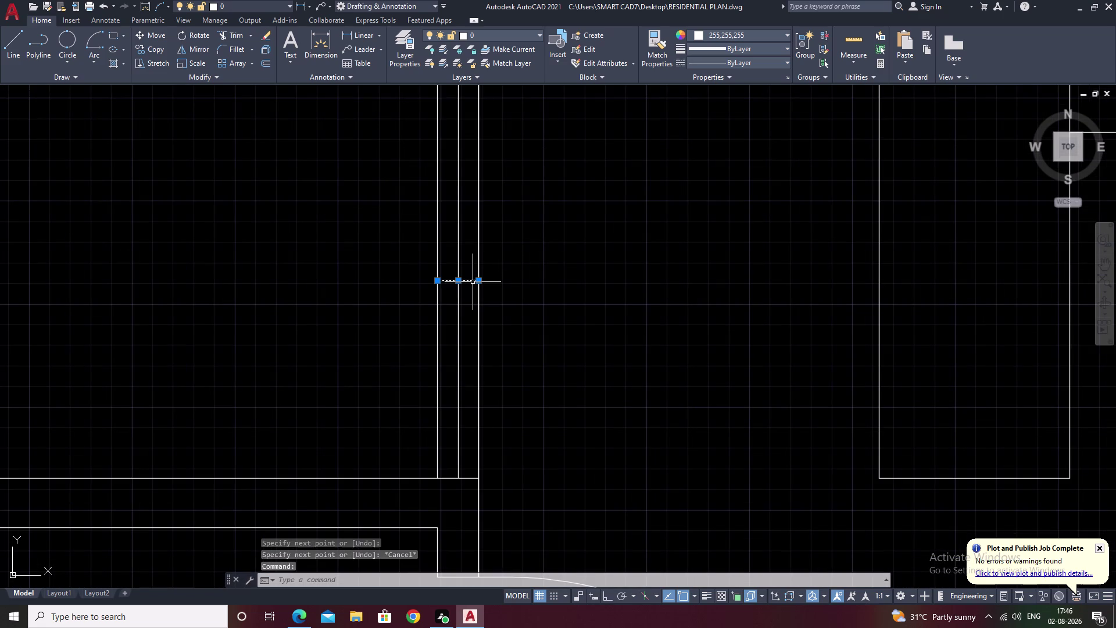
text(E)
key(space)
scroll(down, 3)
middle_drag(543, 304, 385, 278)
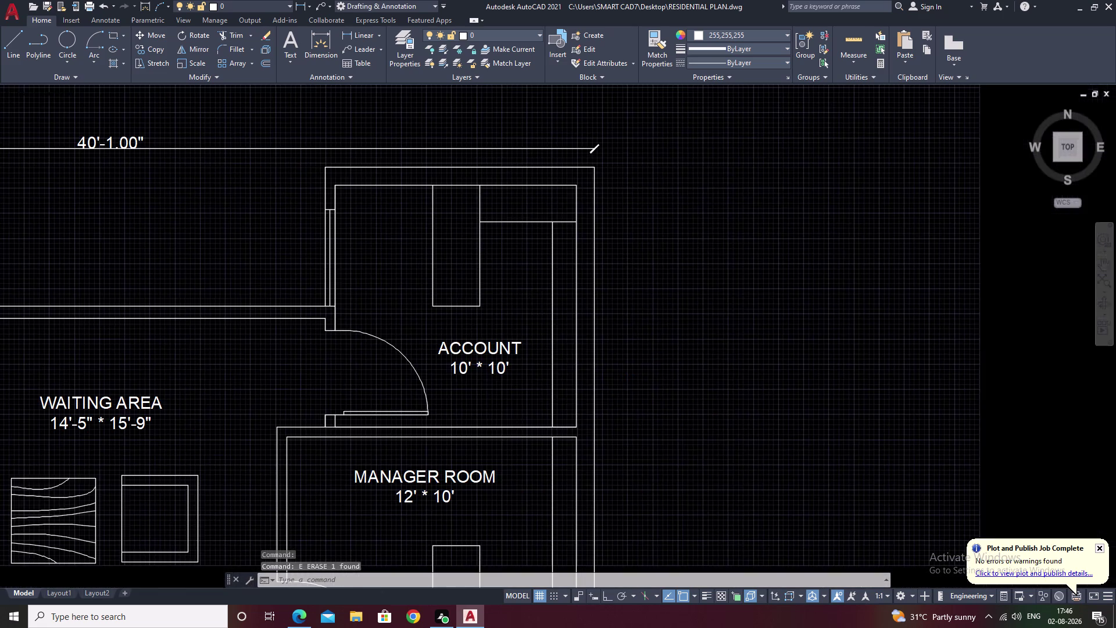
middle_drag(580, 337, 592, 244)
middle_drag(401, 289, 576, 283)
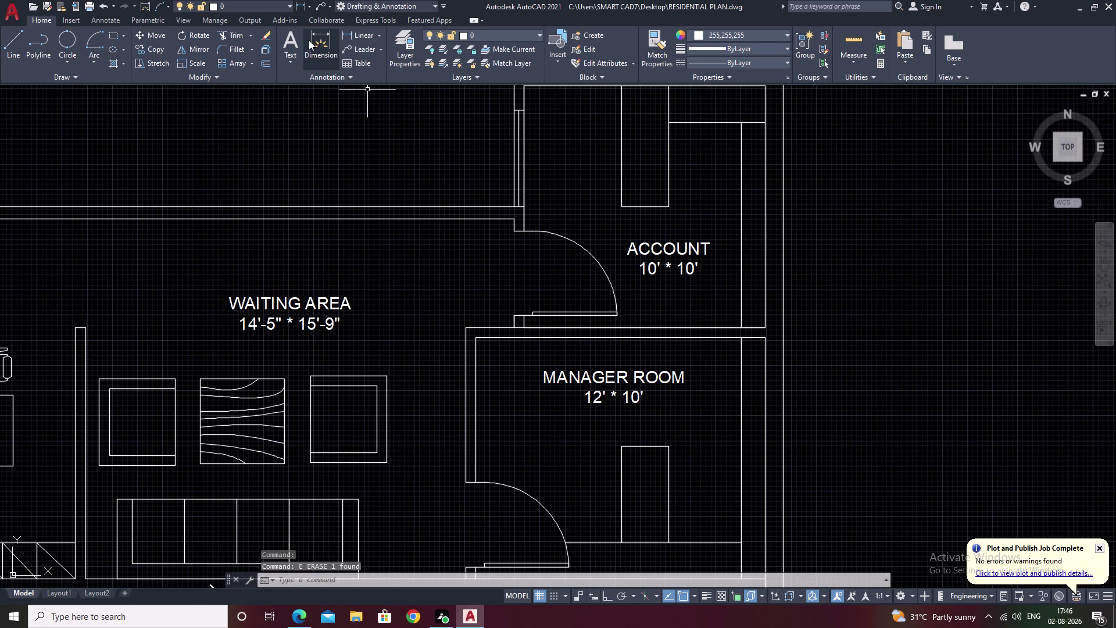
click(356, 33)
scroll(up, 3)
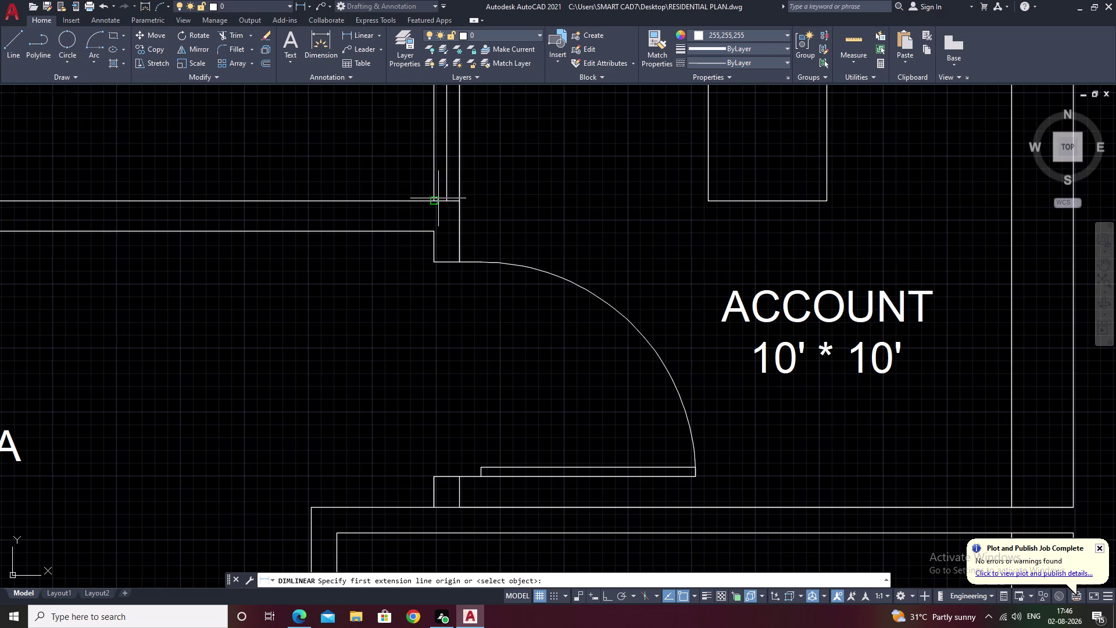
click(437, 198)
middle_drag(439, 192, 434, 326)
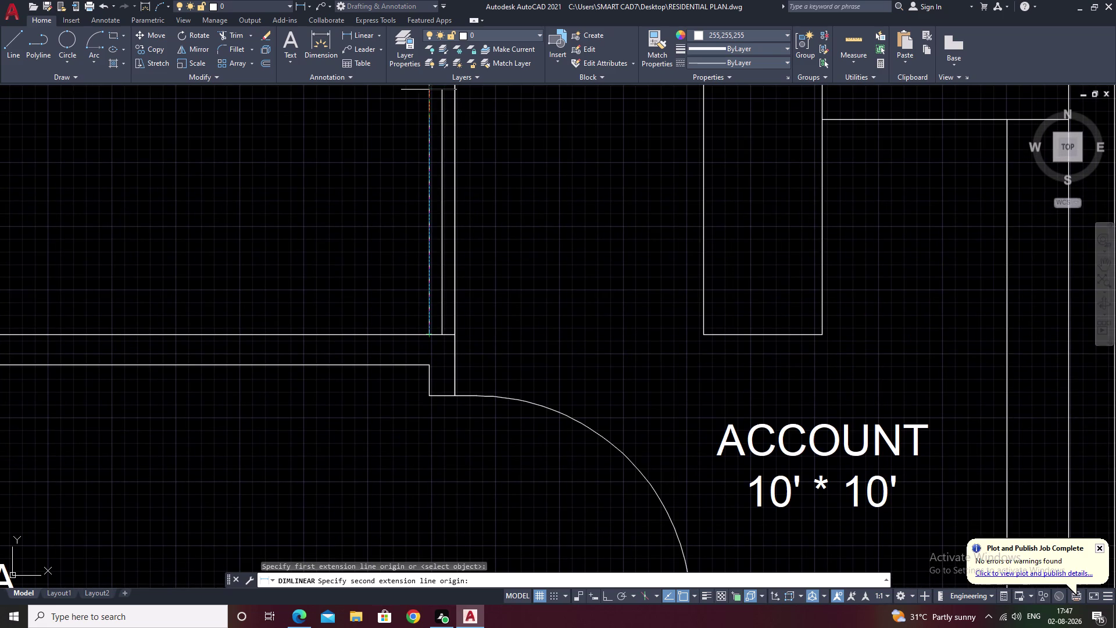
click(430, 90)
key(Escape)
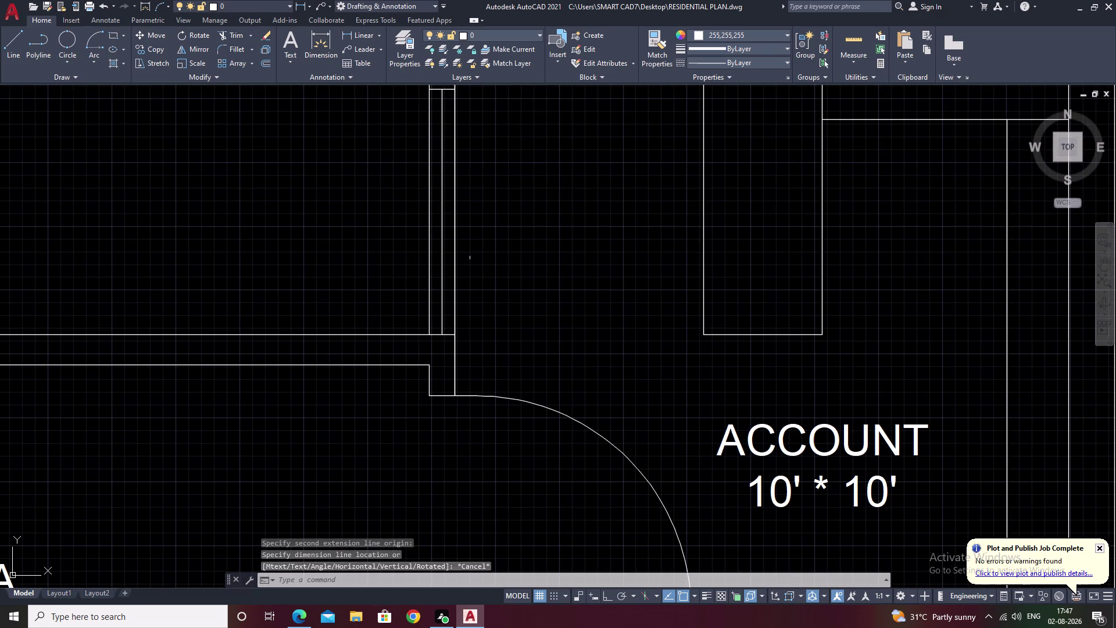
middle_drag(341, 271, 400, 335)
click(358, 29)
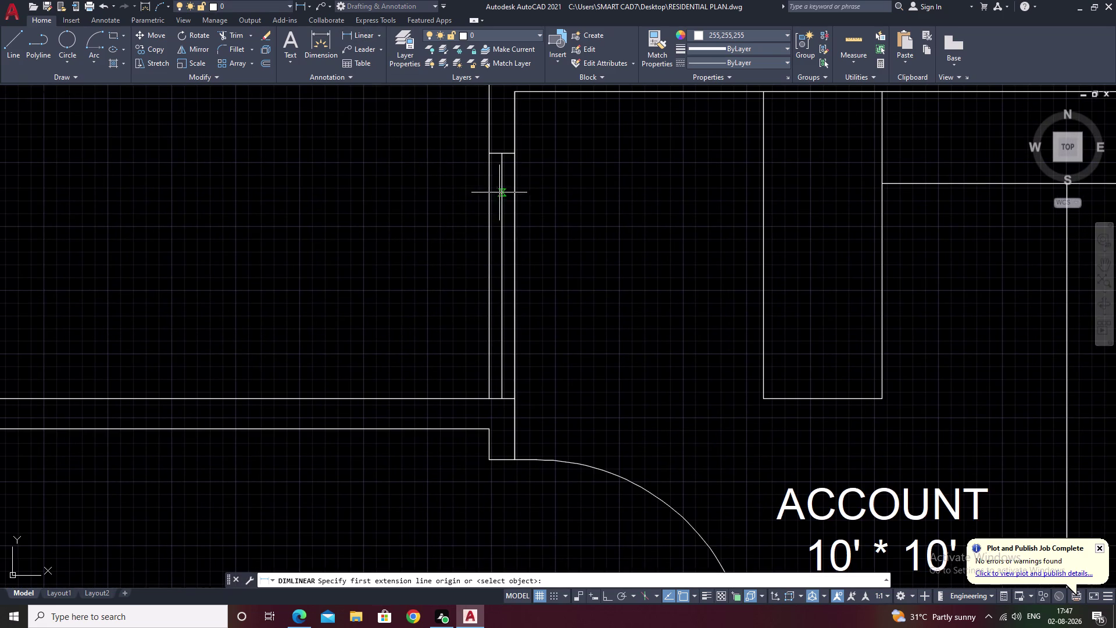
scroll(up, 3)
click(473, 114)
scroll(down, 3)
middle_drag(443, 249, 457, 205)
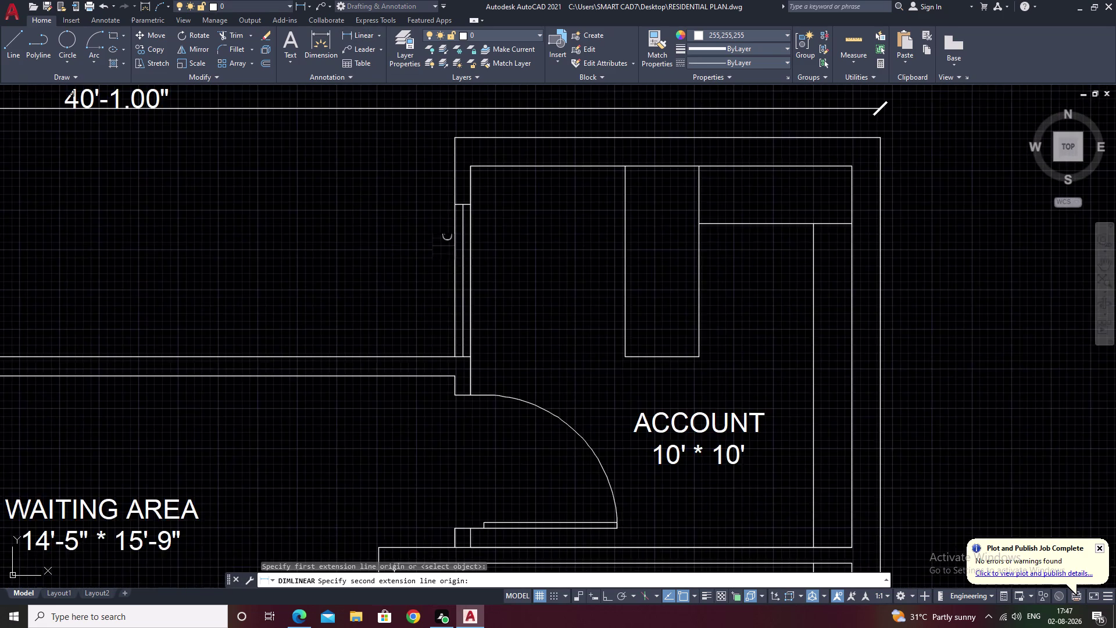
middle_drag(457, 205, 492, 127)
scroll(up, 3)
scroll(up, 3)
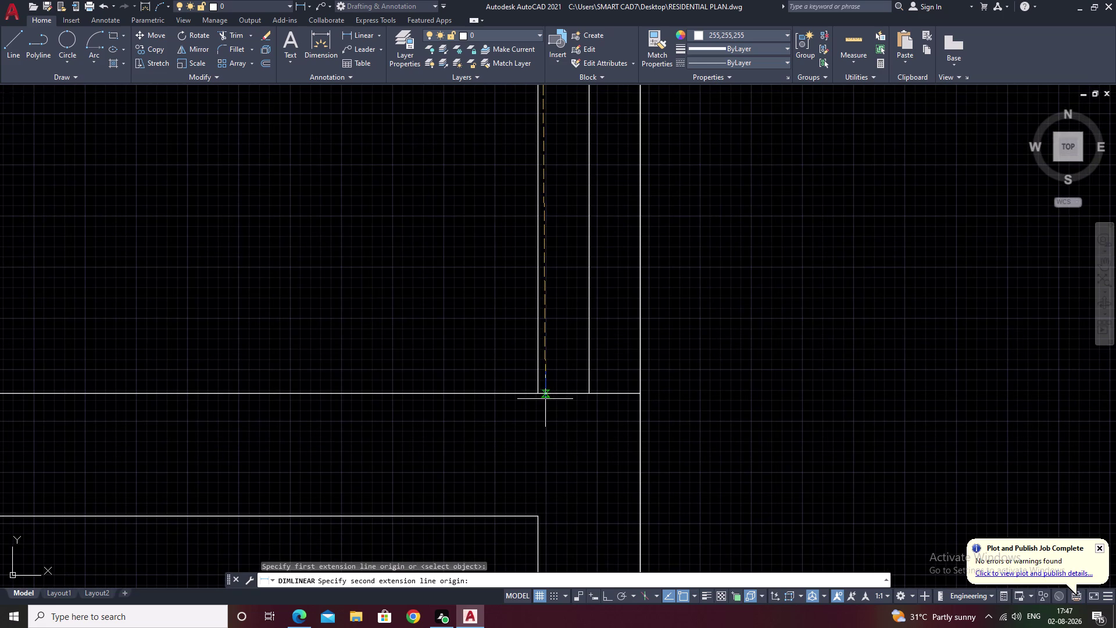
click(540, 395)
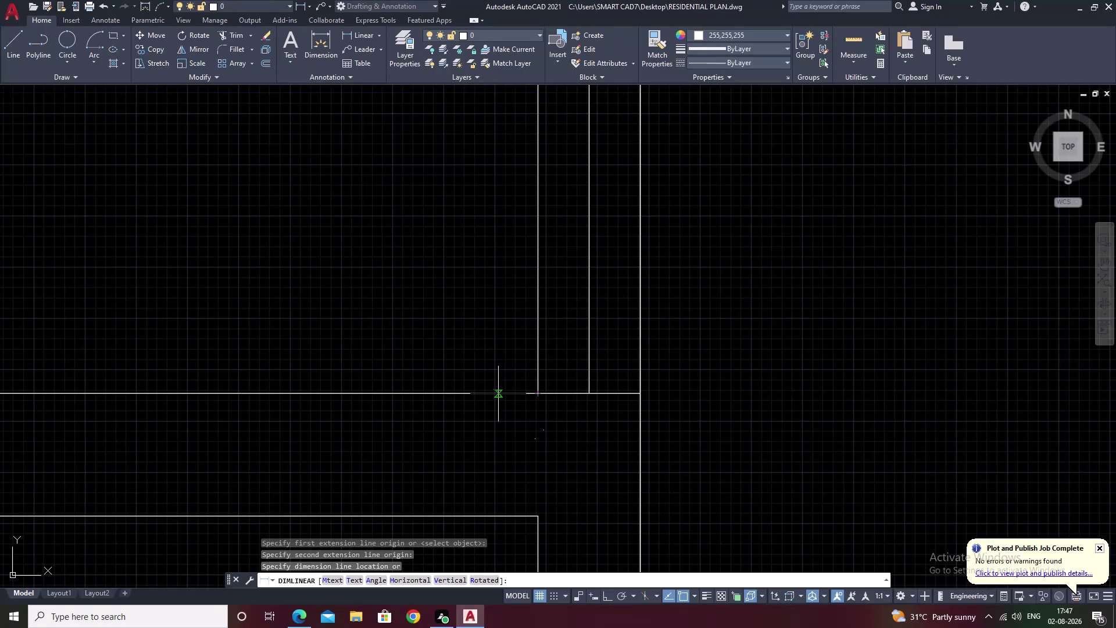
scroll(down, 3)
scroll(down, 3)
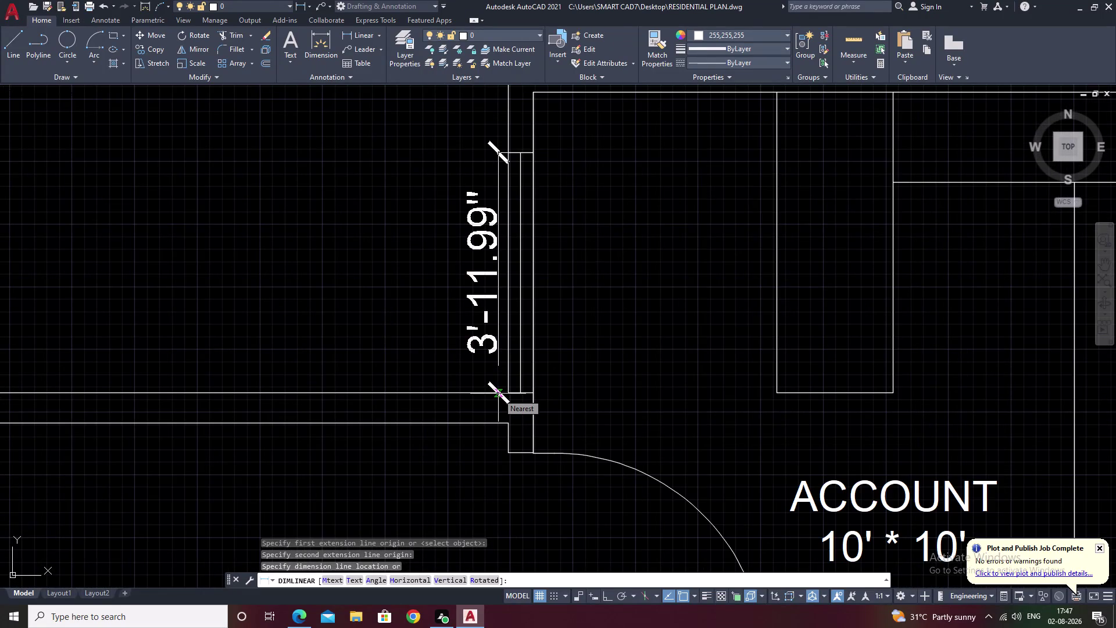
key(Escape)
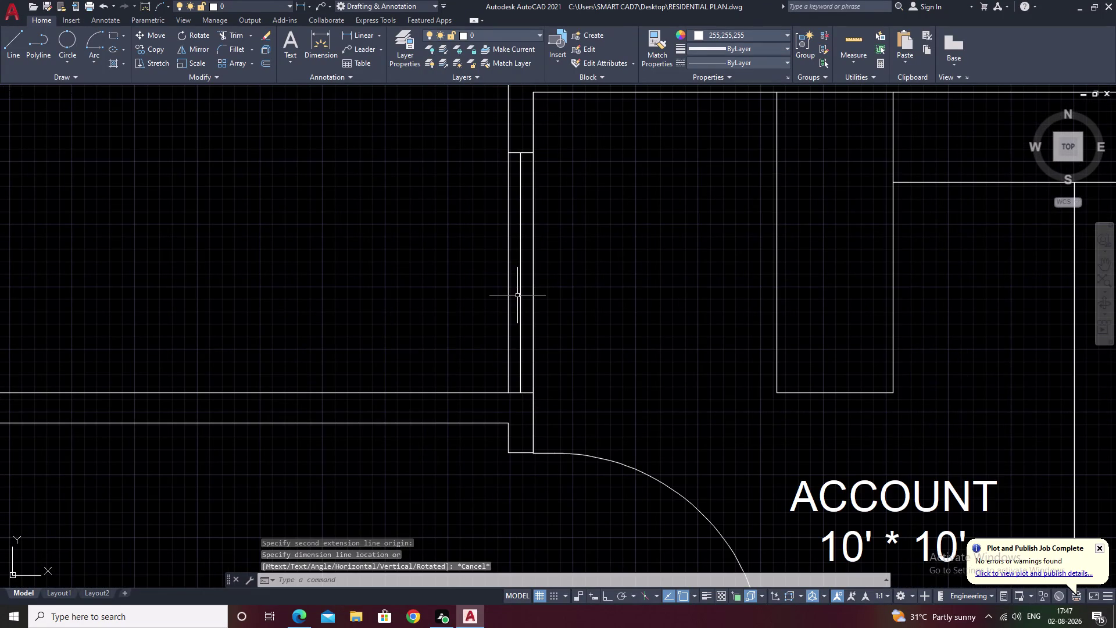
click(520, 296)
text(E)
key(space)
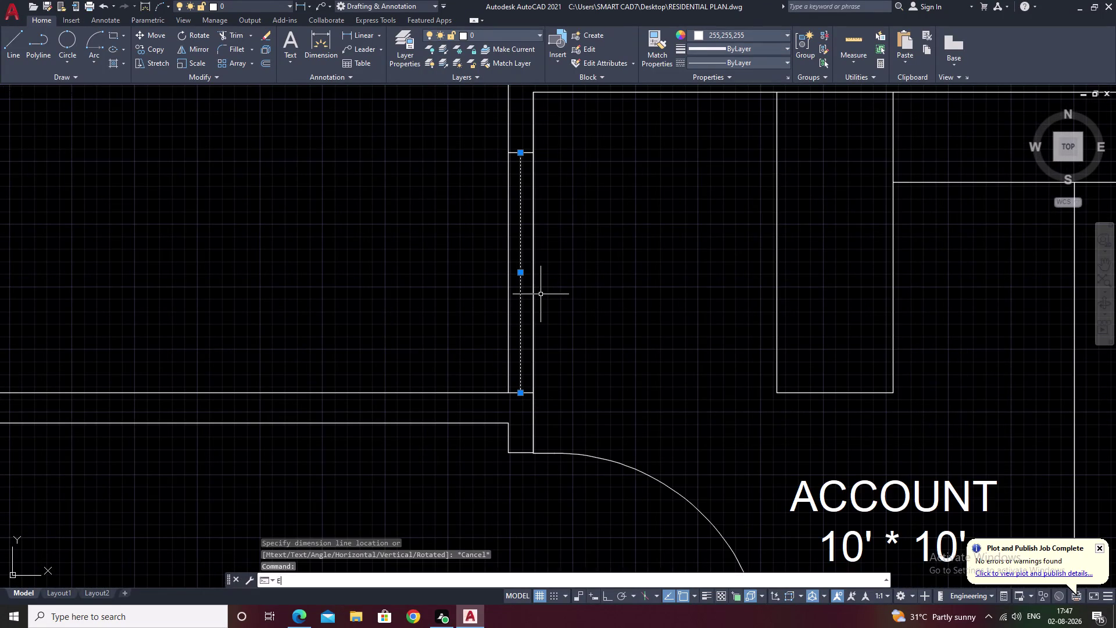
click(522, 154)
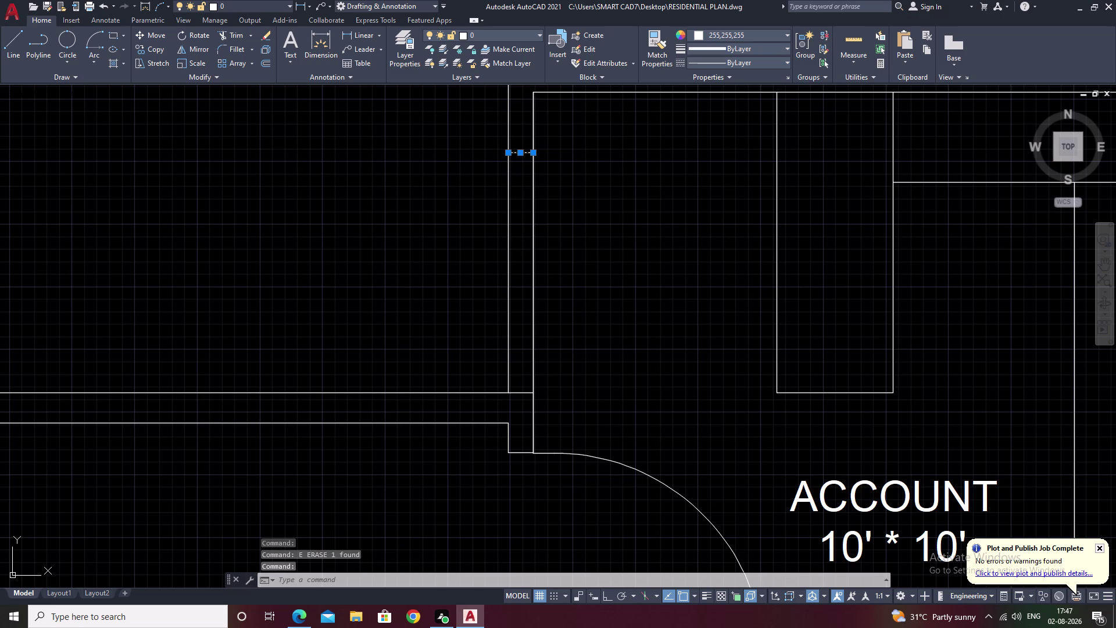
click(518, 392)
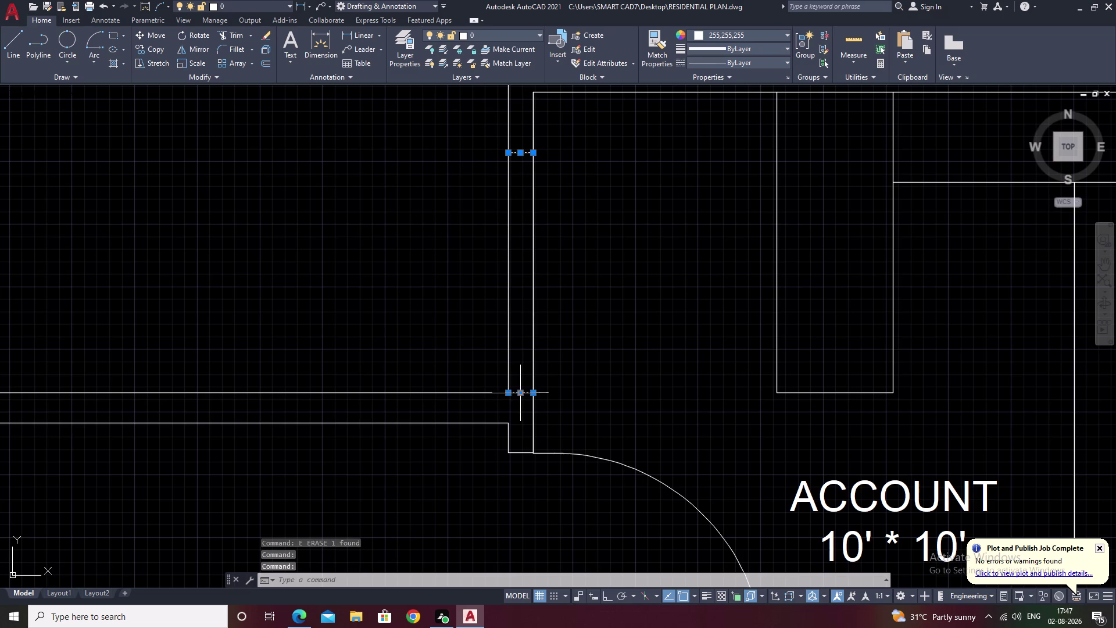
key(e)
key(Escape)
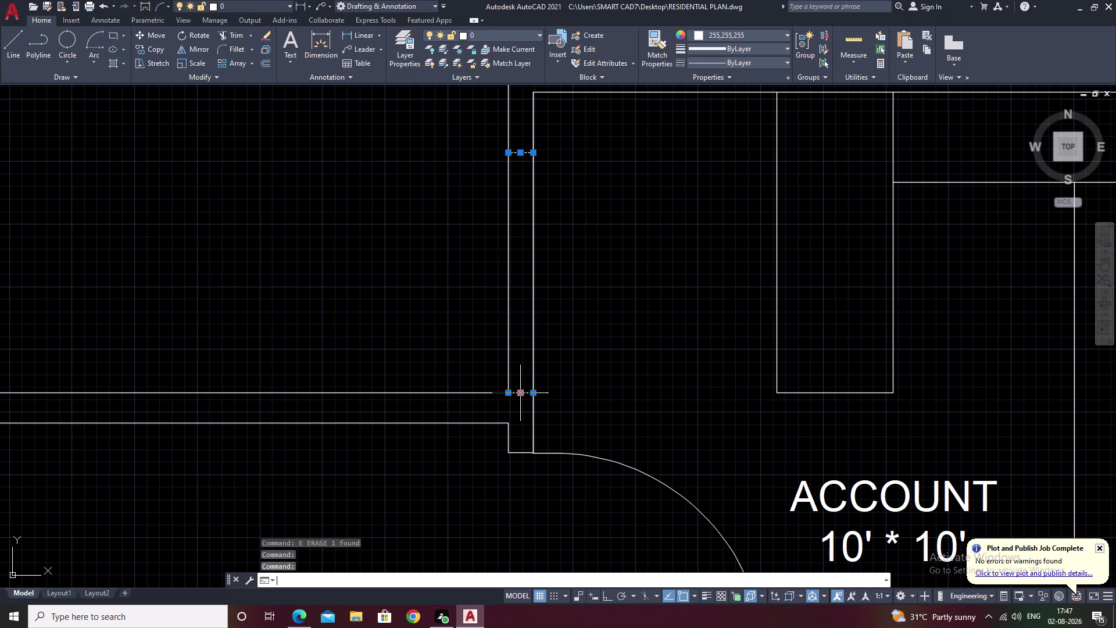
key(ctrl+z)
key(ctrl+z)
key(ctrl+z)
key(ctrl+z)
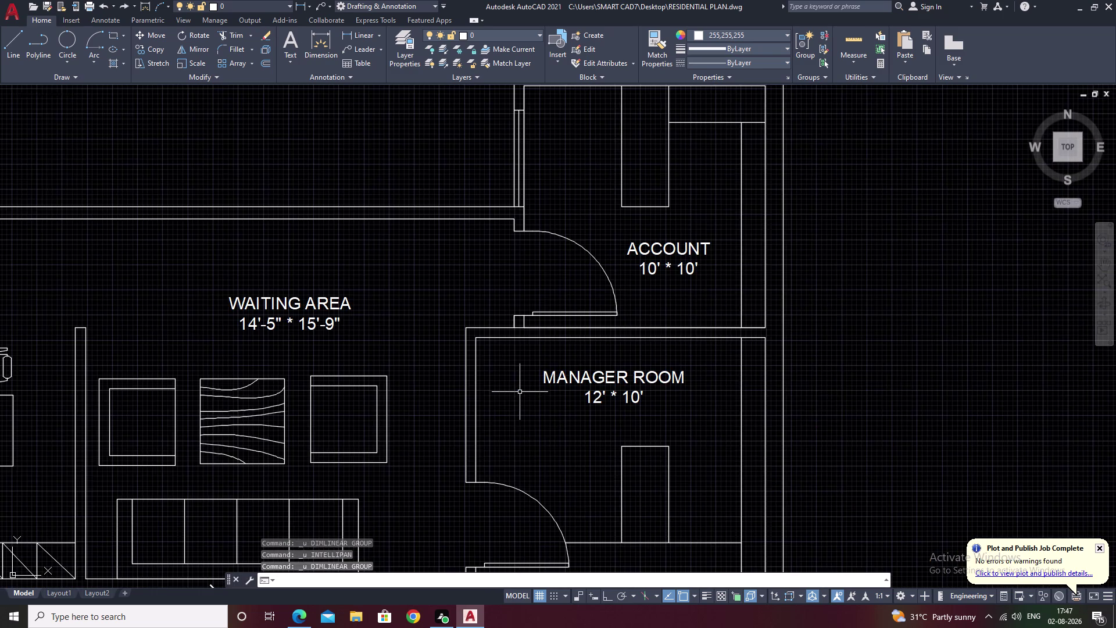
Undo the earlier window line and offset.
key(ctrl+z)
key(ctrl+z)
key(ctrl+z)
key(ctrl+z)
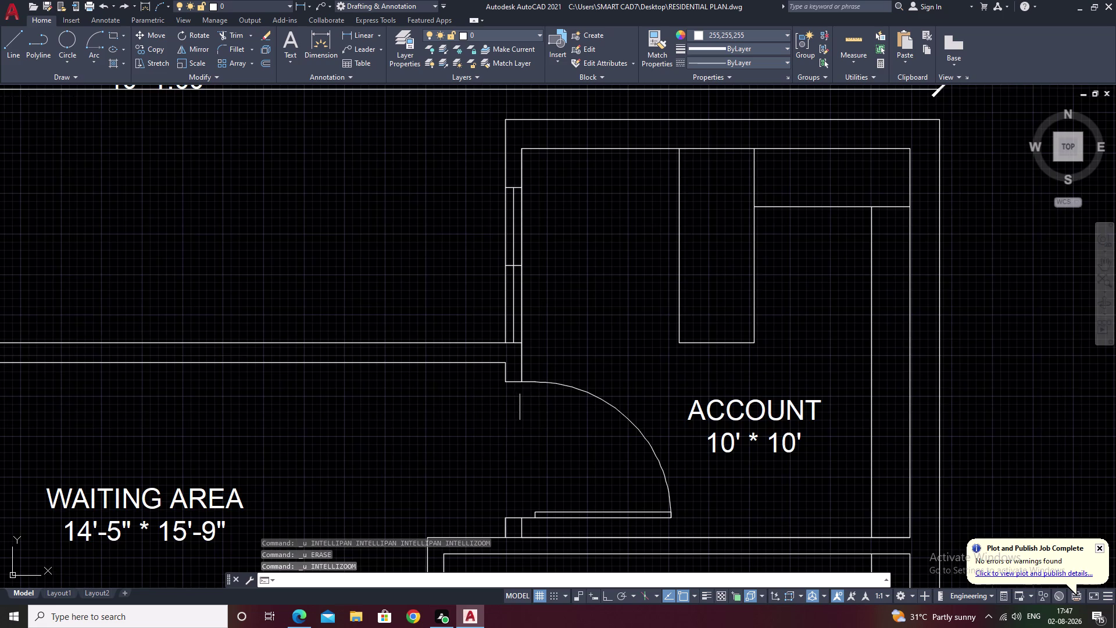
key(z)
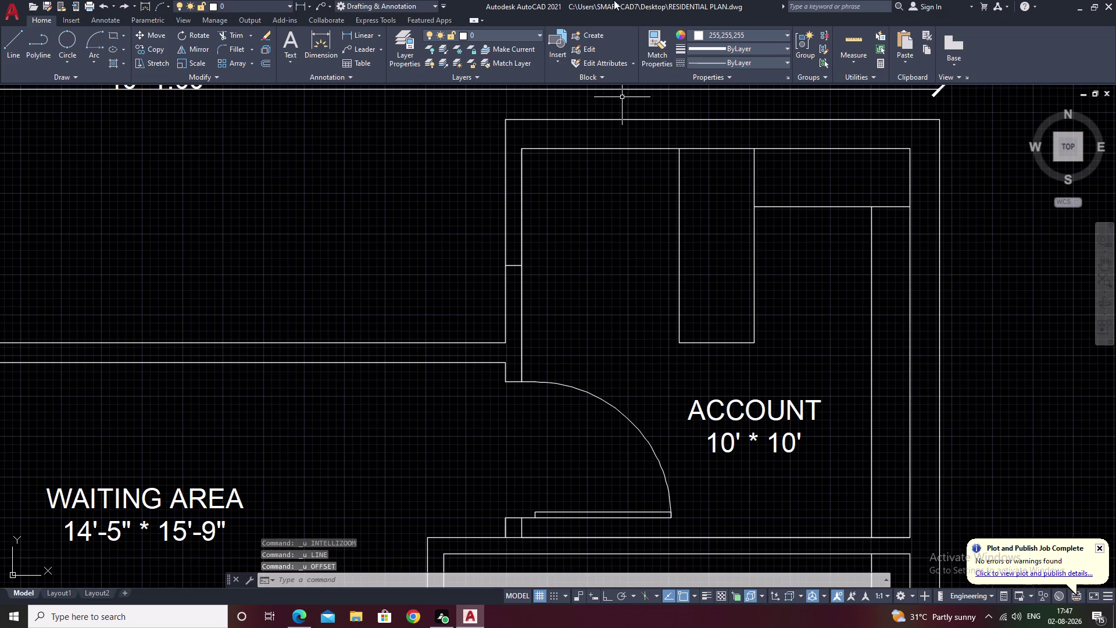
key(Escape)
Offset the short cross line in the west wall 2' upward.
text(O)
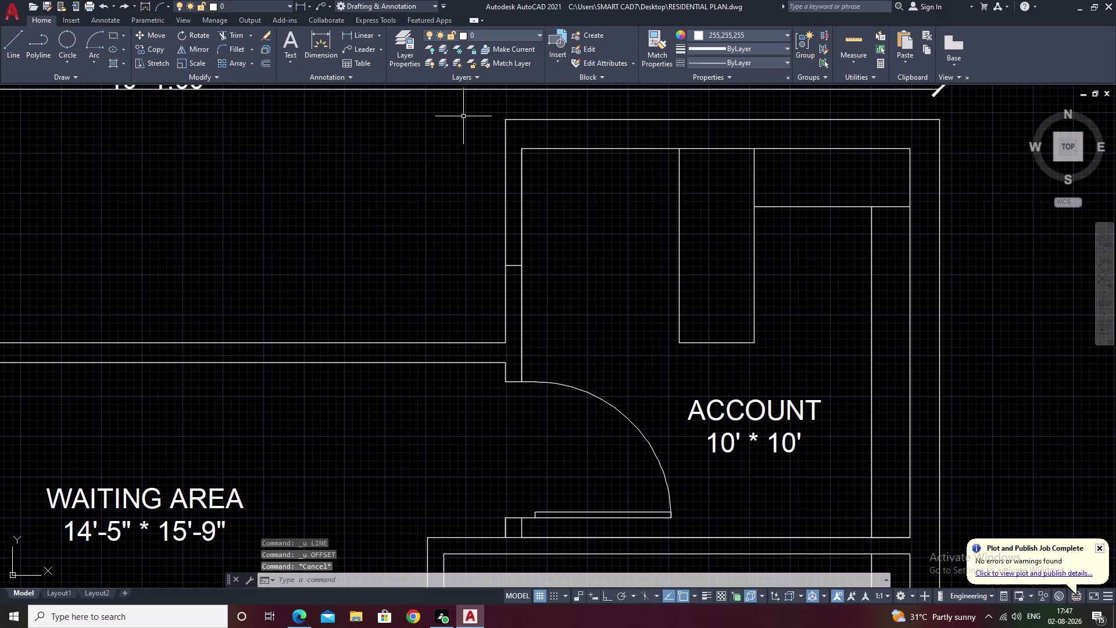
key(space)
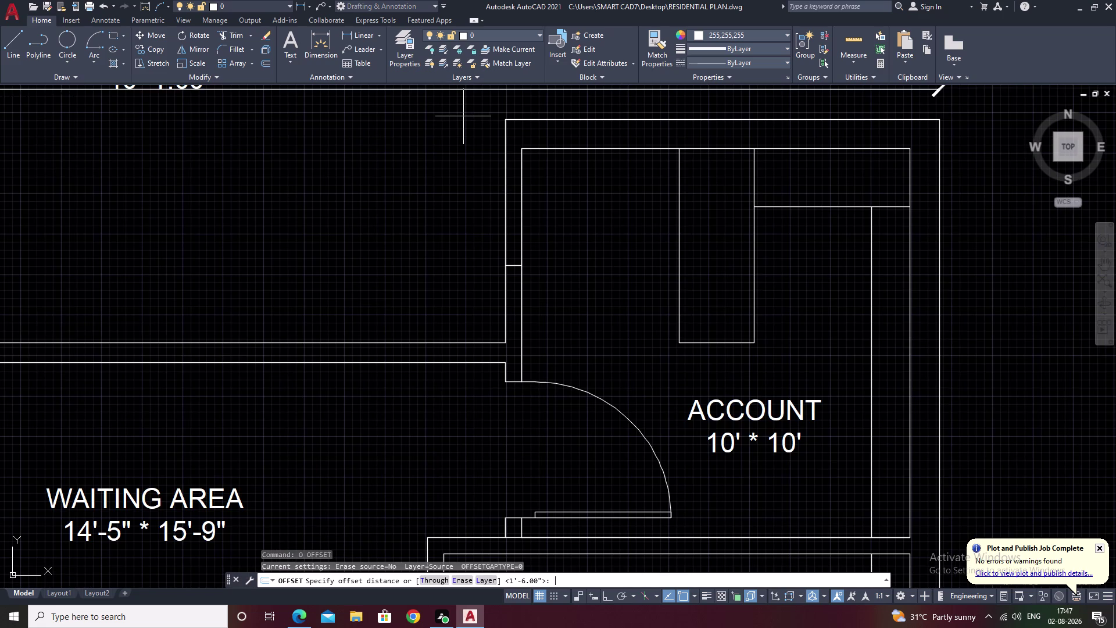
text(2')
key(space)
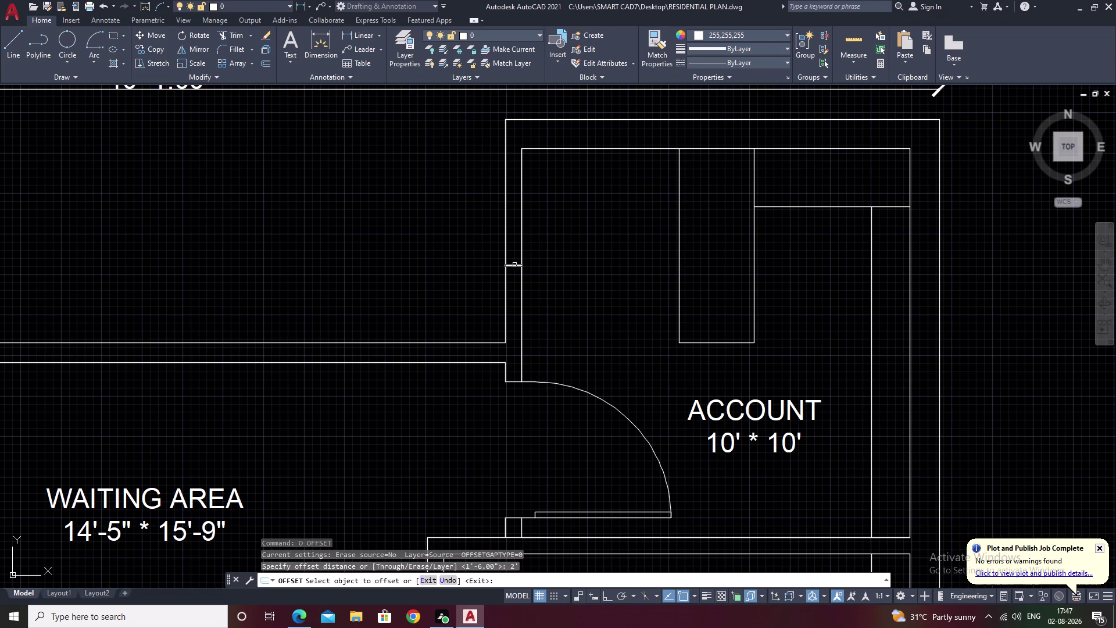
click(514, 265)
click(516, 208)
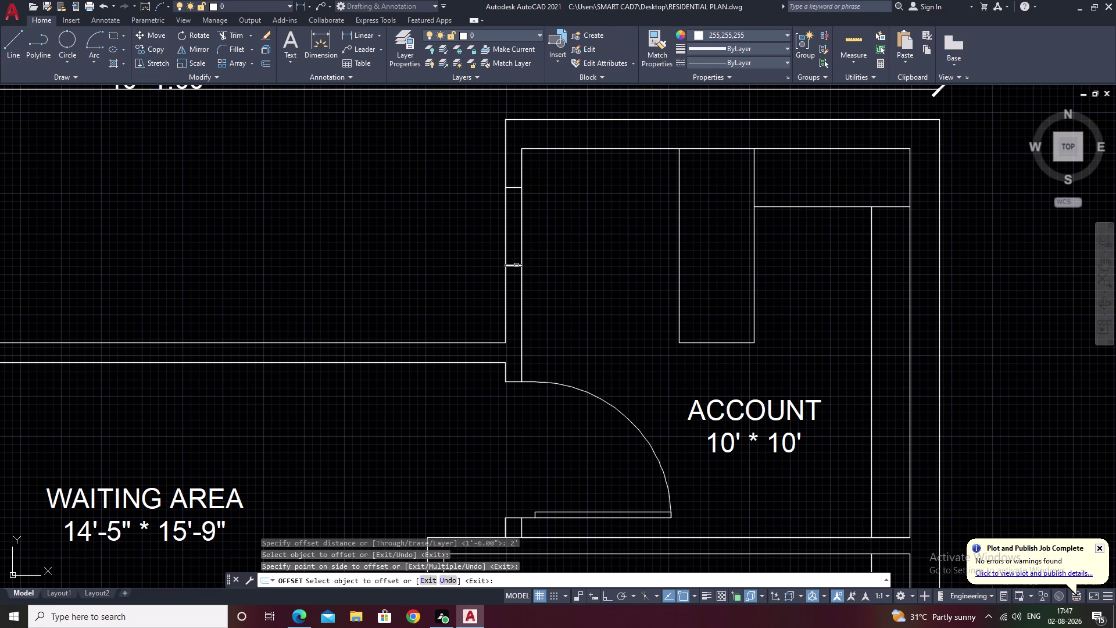
click(517, 265)
click(573, 313)
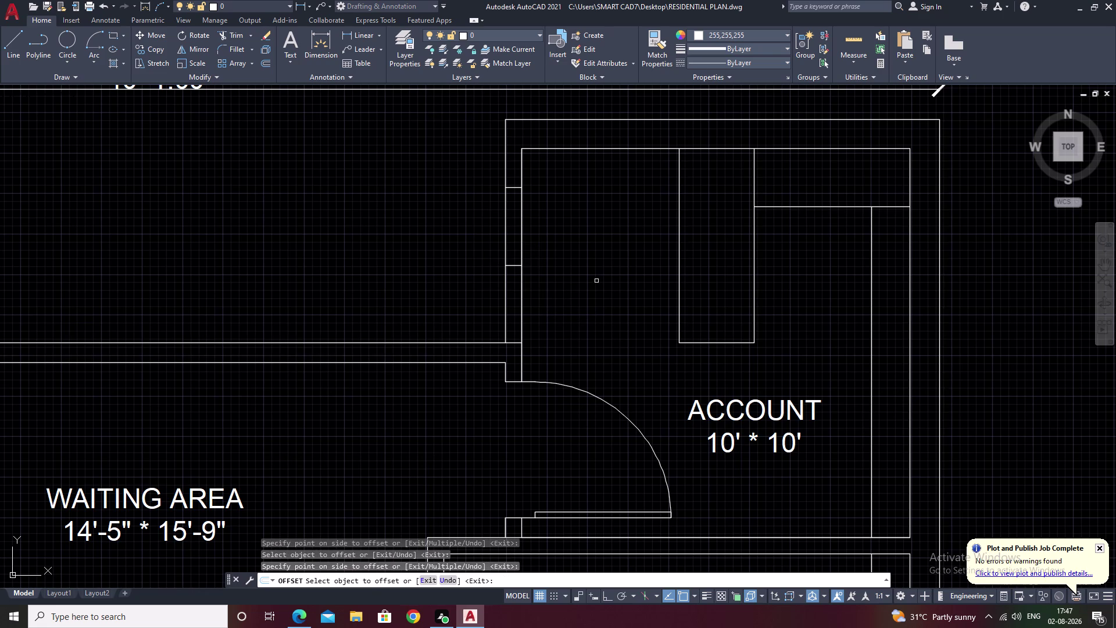
click(592, 281)
key(Escape)
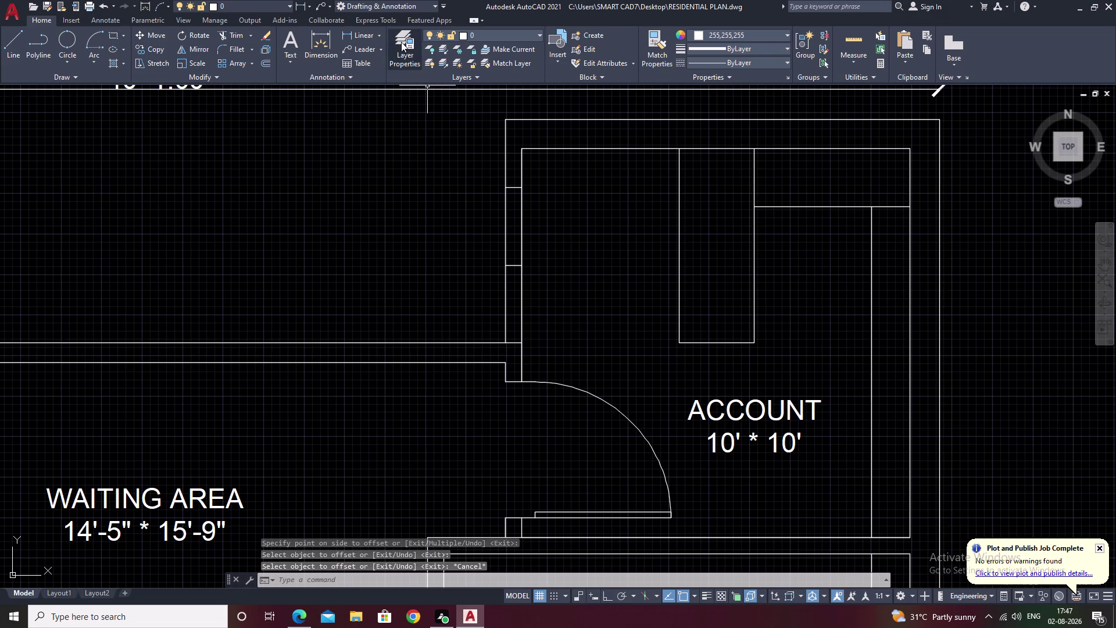
click(360, 29)
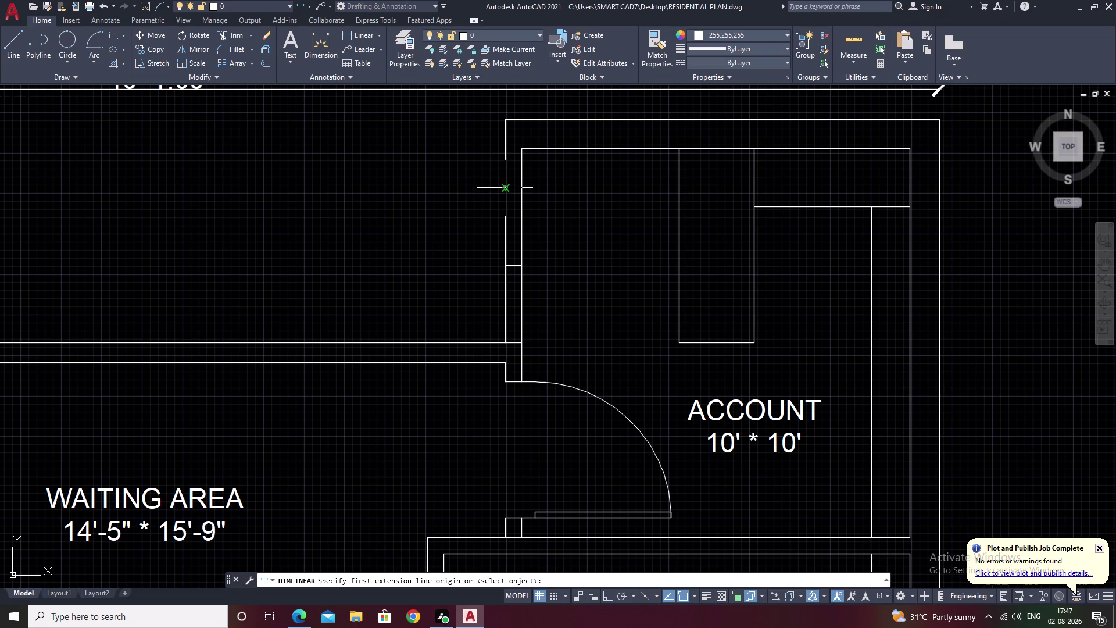
click(504, 190)
click(505, 340)
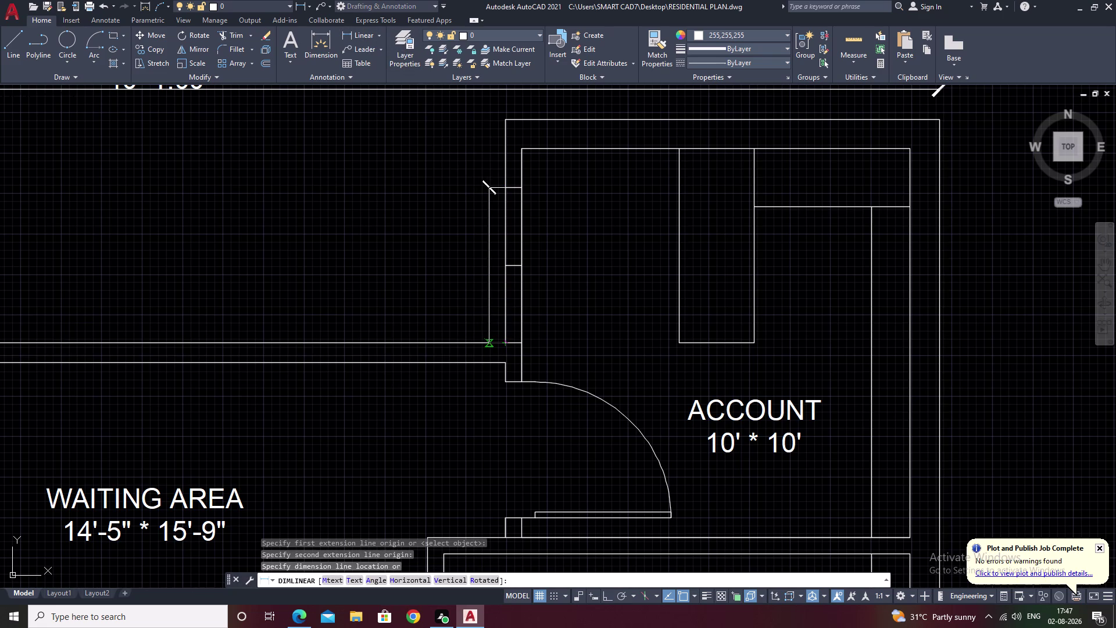
key(Escape)
middle_drag(522, 253, 561, 146)
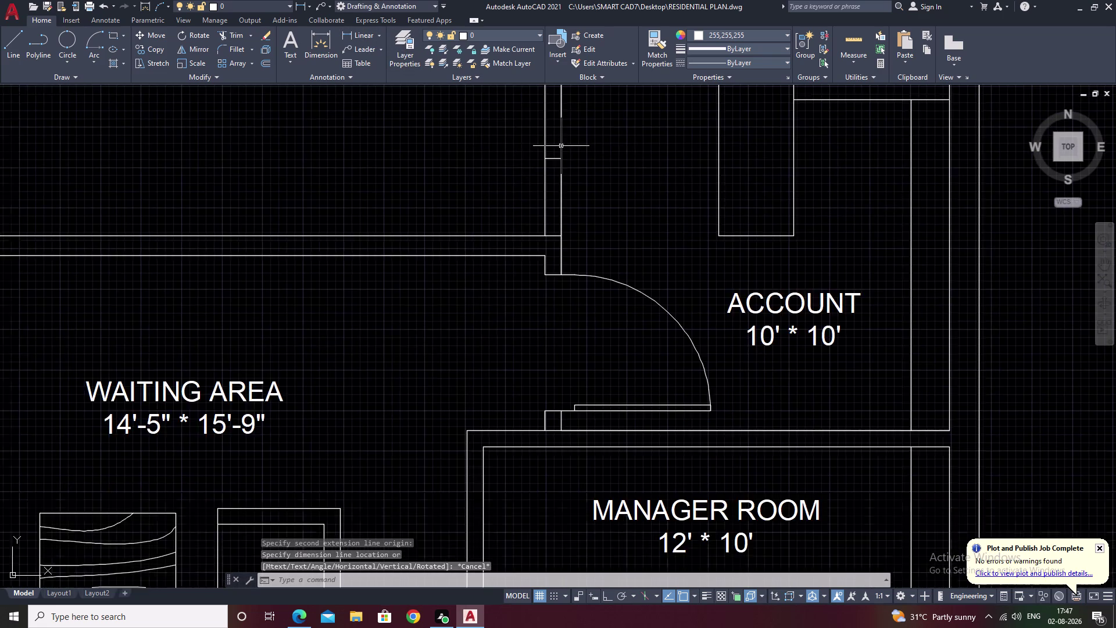
scroll(up, 3)
scroll(up, 3)
scroll(up, 3)
middle_drag(489, 331, 587, 162)
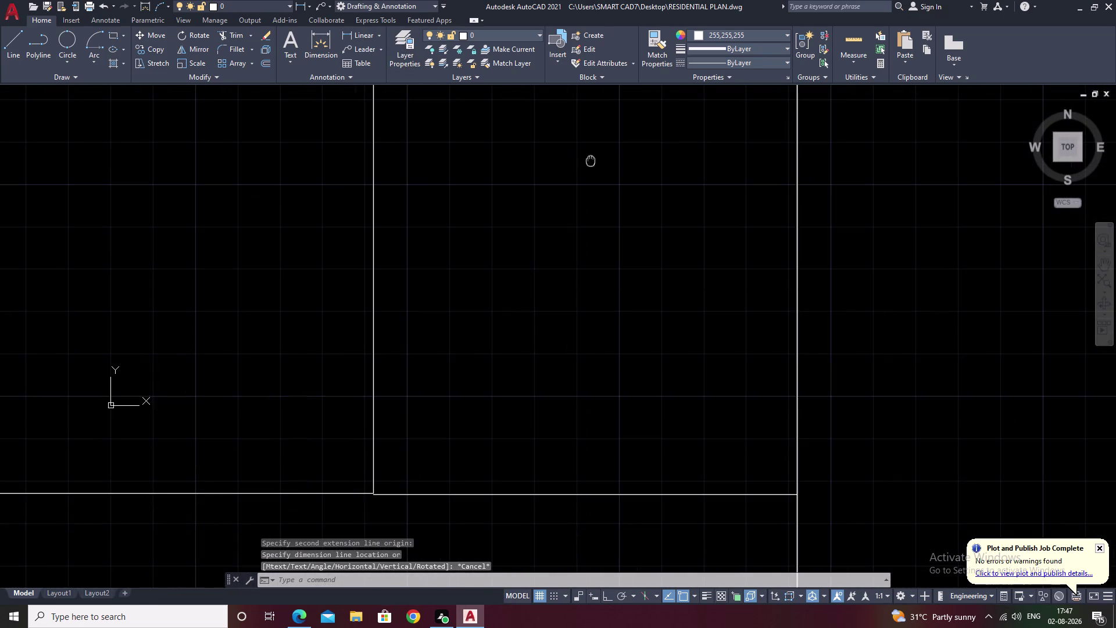
middle_drag(502, 314, 510, 284)
scroll(up, 3)
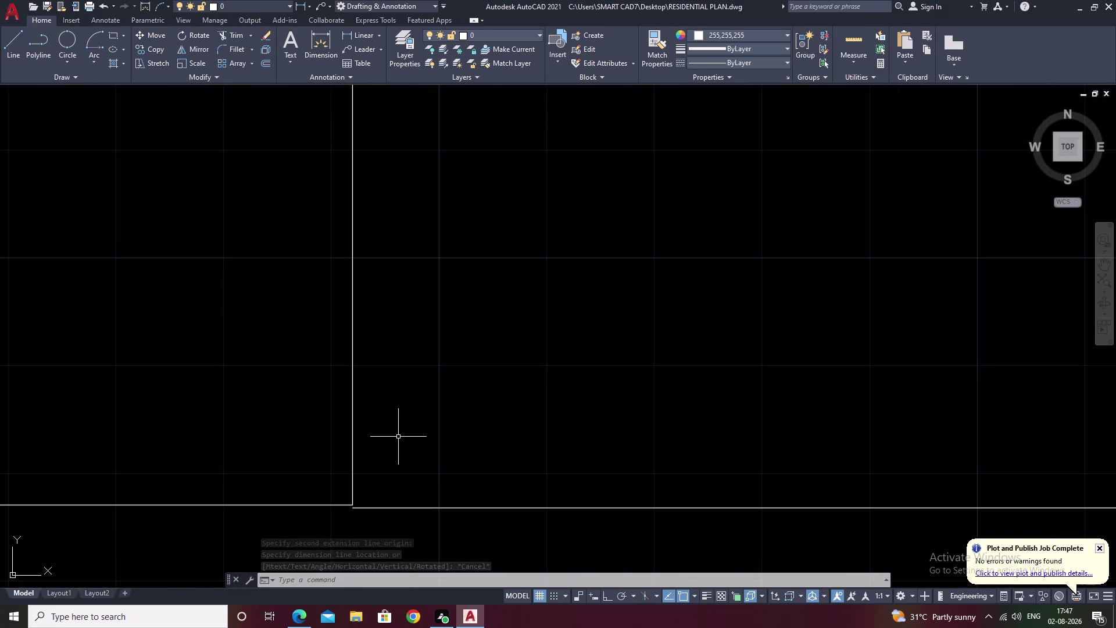
middle_drag(398, 436, 416, 372)
scroll(down, 3)
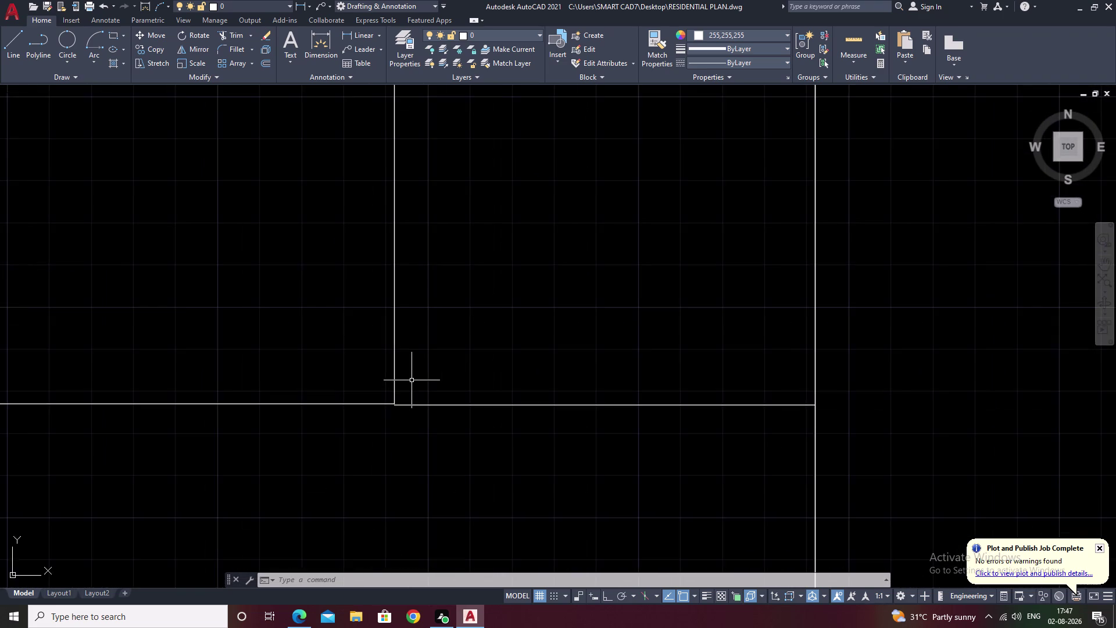
scroll(down, 3)
scroll(up, 3)
scroll(up, 3)
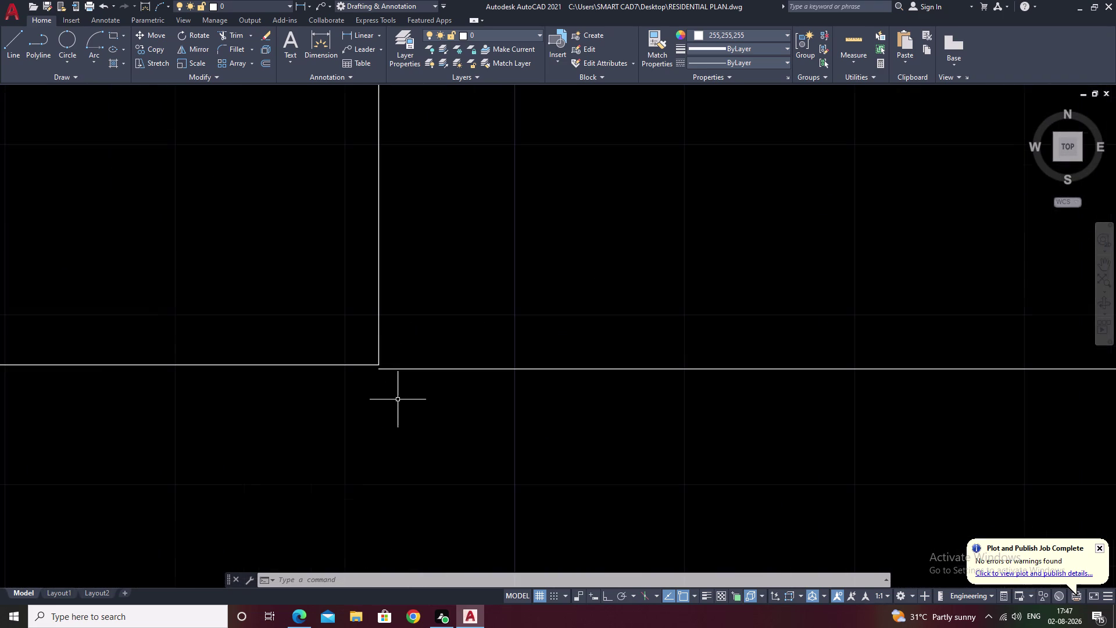
scroll(up, 3)
scroll(down, 3)
scroll(down, 3)
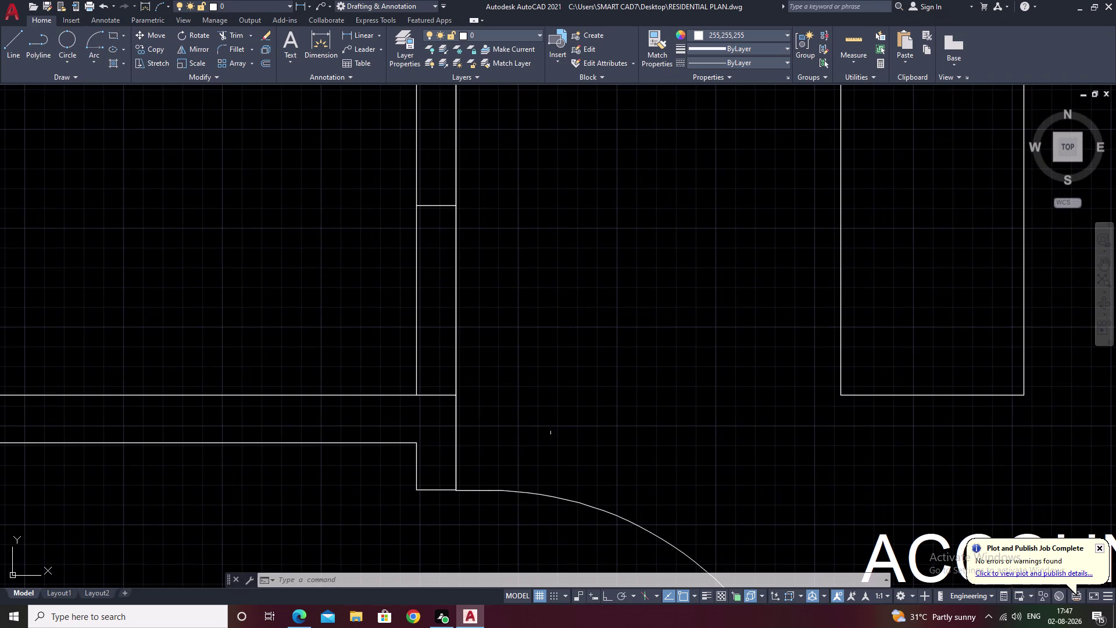
middle_click(513, 372)
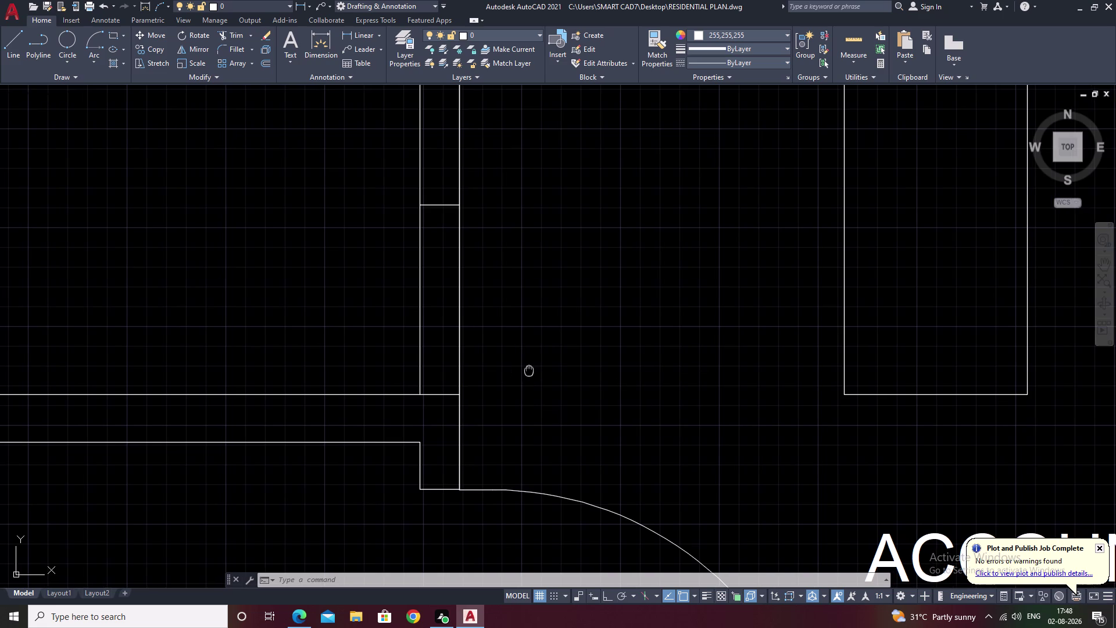
Erase the first short cross line at the lower wall junction, abandoning an EXTEND attempt.
key(Escape)
click(442, 393)
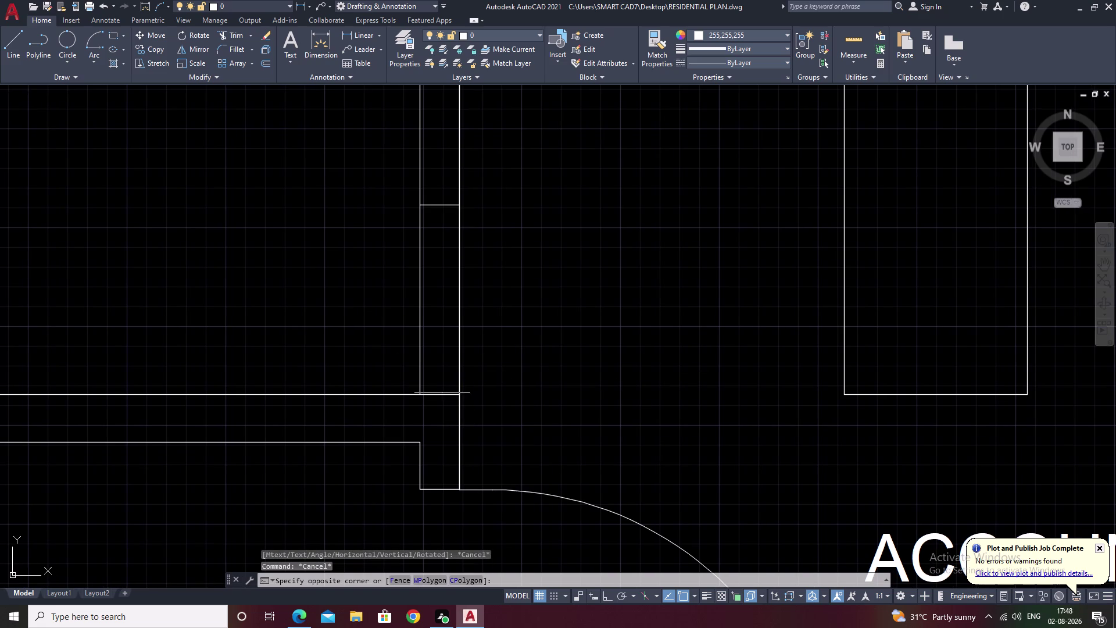
click(437, 391)
drag(450, 373, 437, 406)
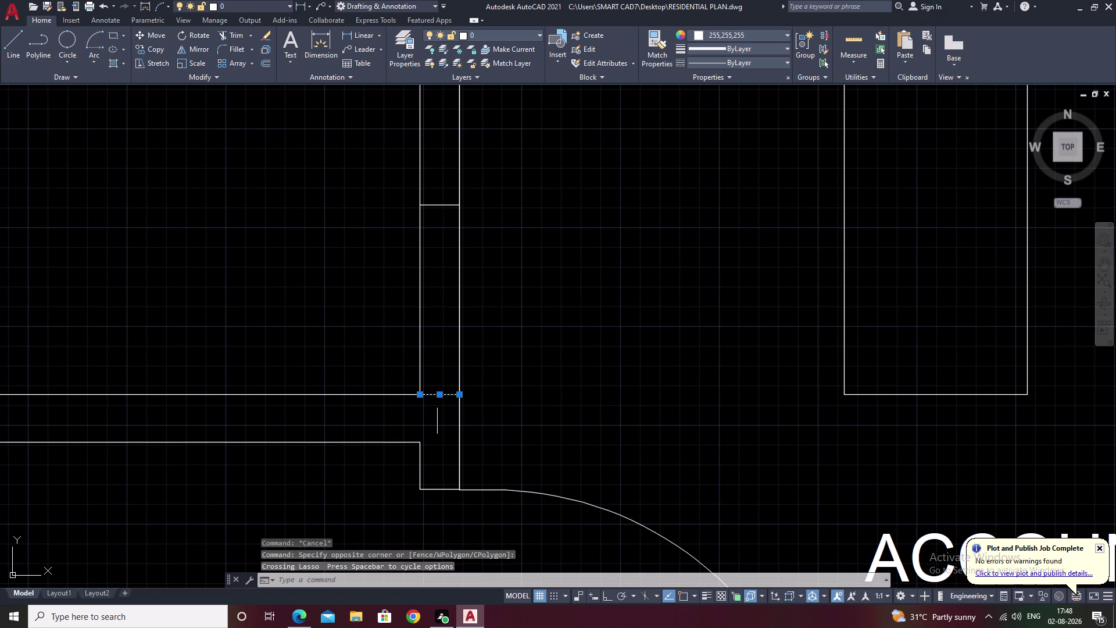
text(E)
key(space)
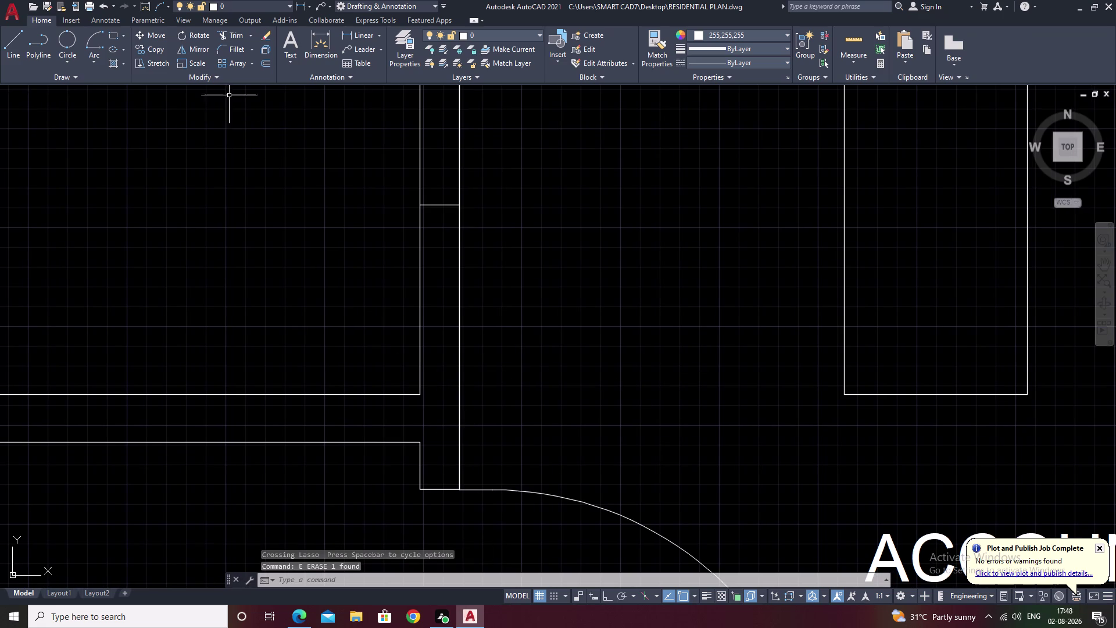
text(EX)
key(space)
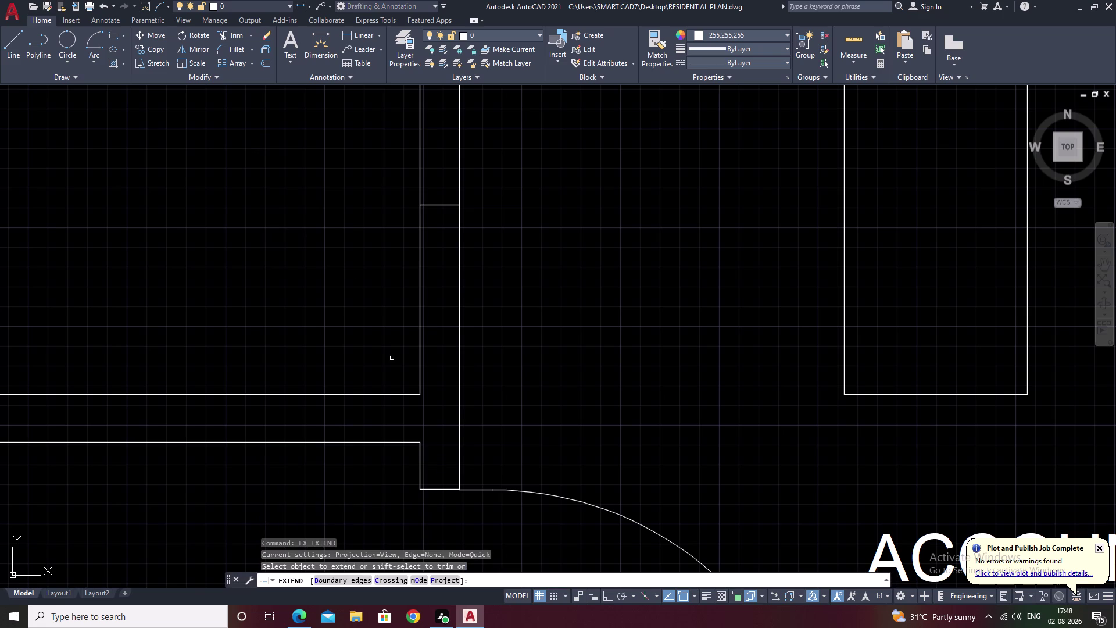
click(406, 393)
key(Escape)
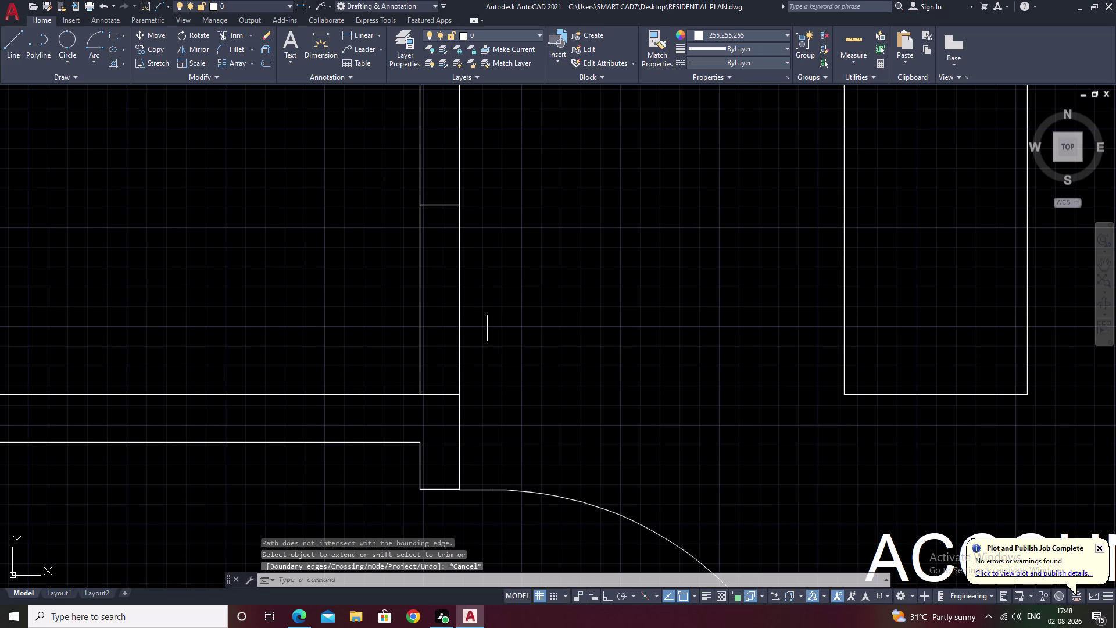
Erase the second cross line in the account room's west wall.
middle_drag(493, 302, 556, 456)
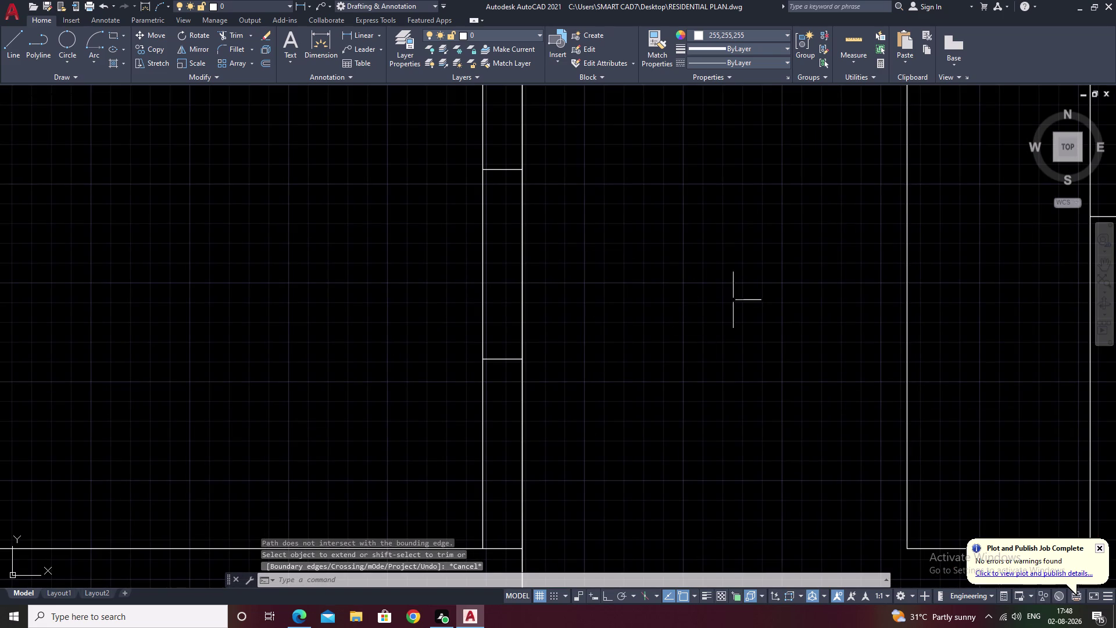
key(Escape)
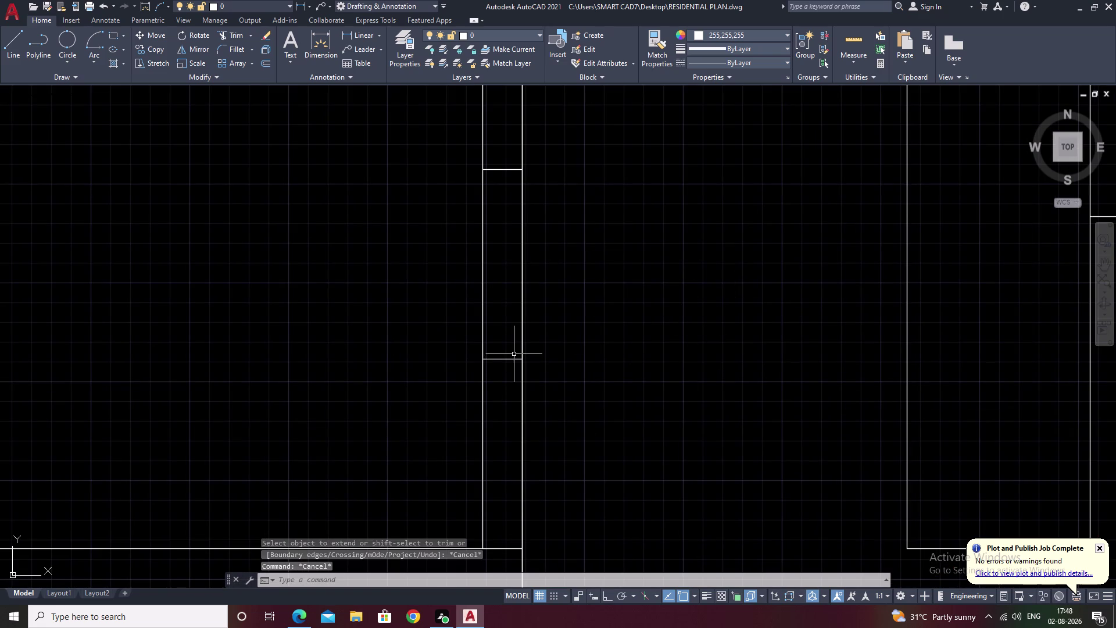
click(510, 359)
click(503, 166)
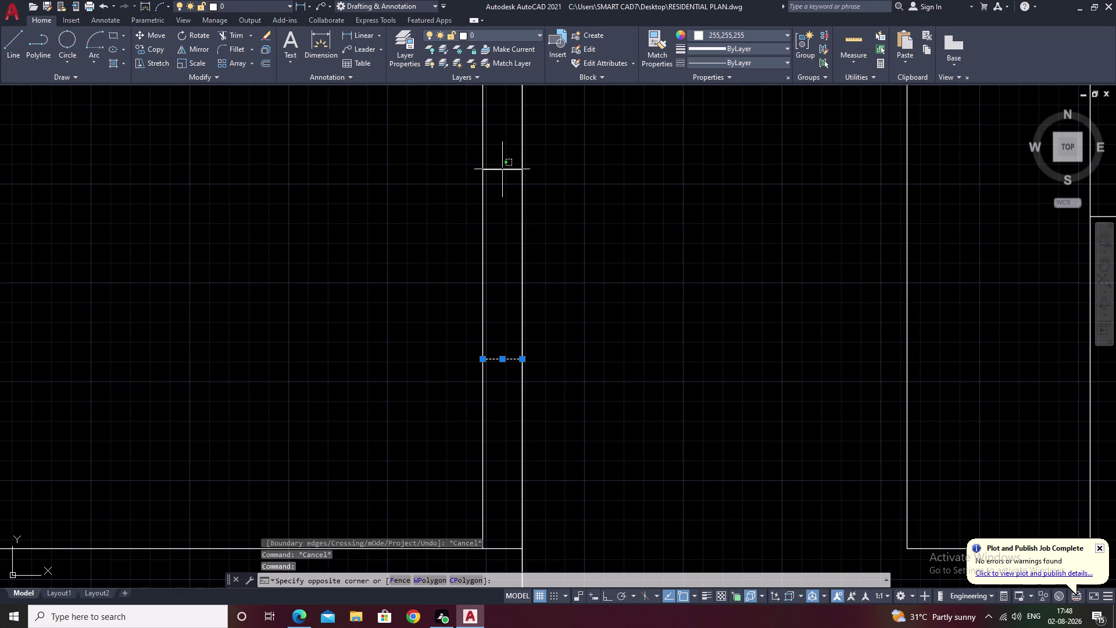
click(502, 170)
text(E)
key(space)
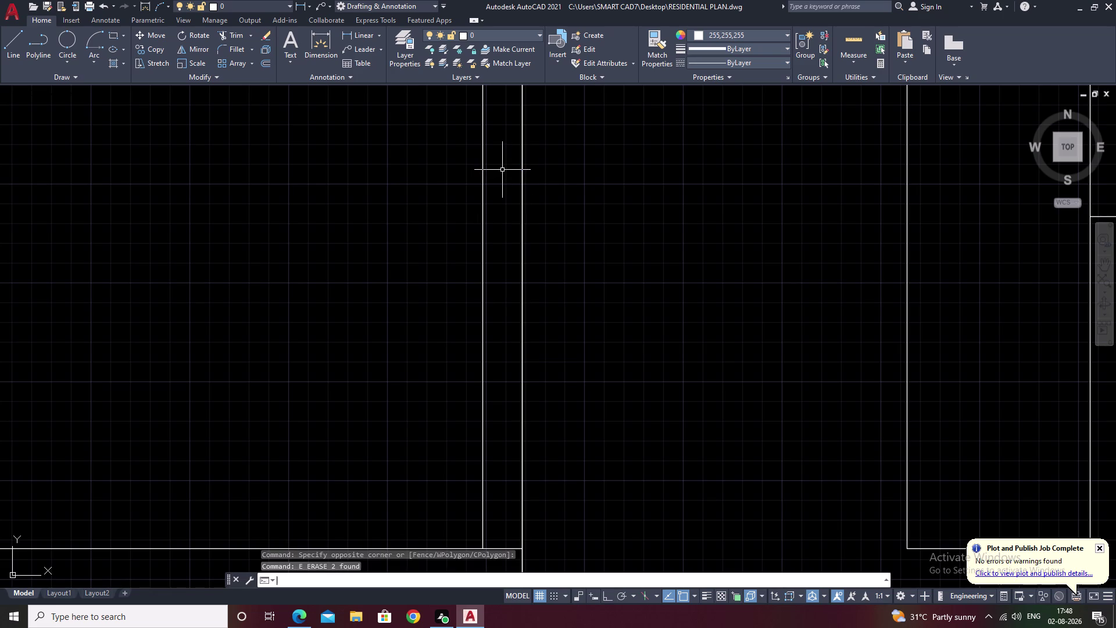
text(4')
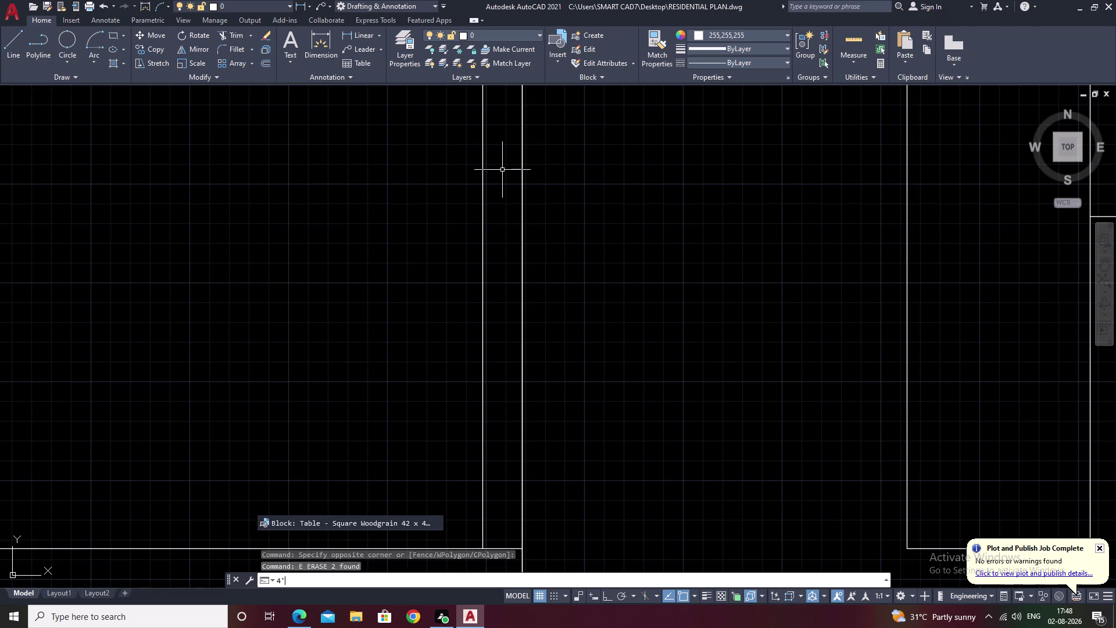
key(BackSpace)
key(BackSpace)
key(Escape)
text(O)
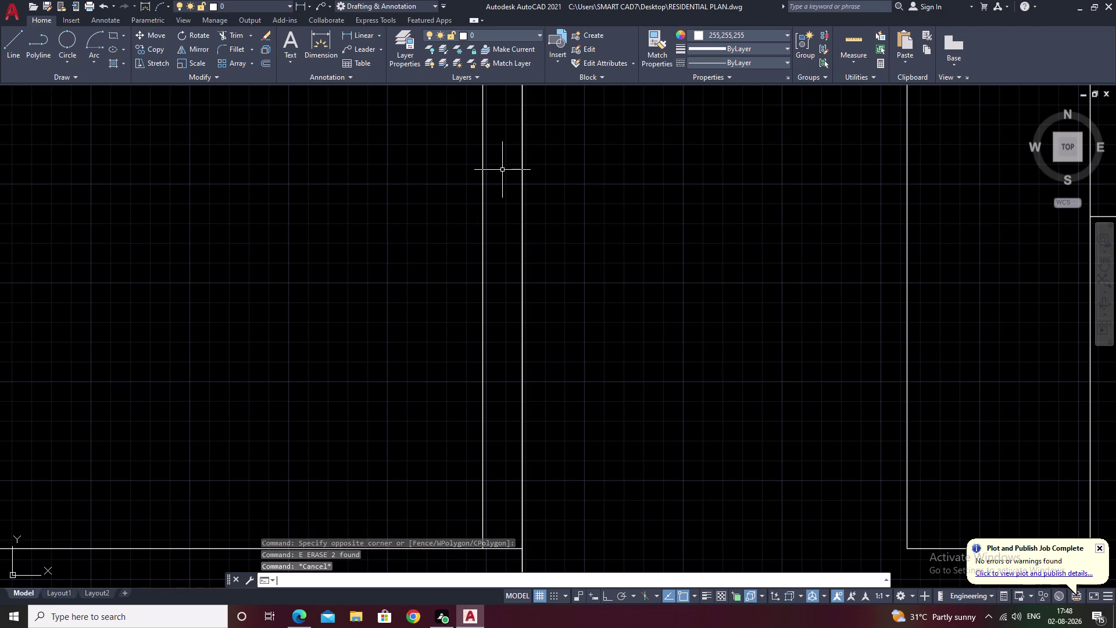
key(space)
Offset the account room's wall line 4' to mark the opening.
text(4')
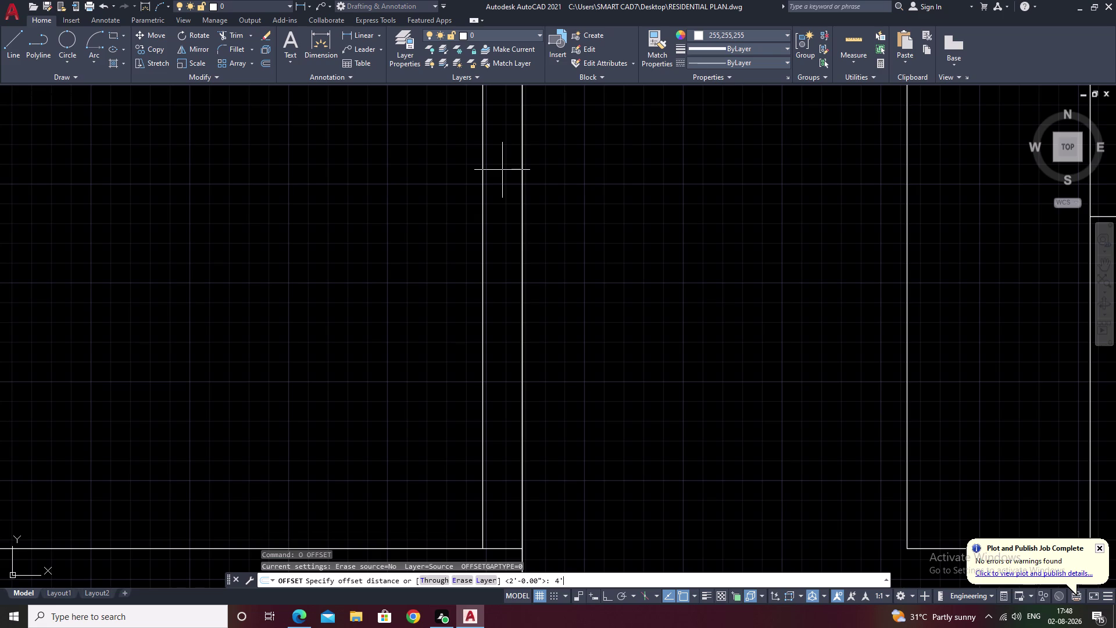
key(space)
middle_drag(551, 421, 574, 340)
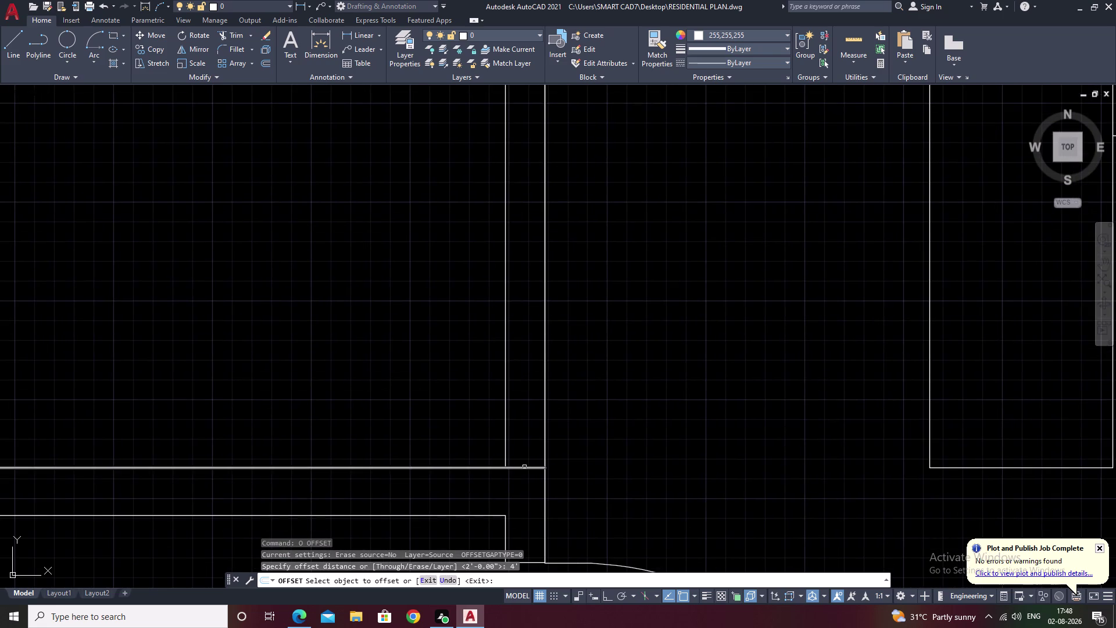
click(525, 467)
middle_drag(614, 189, 614, 333)
click(613, 310)
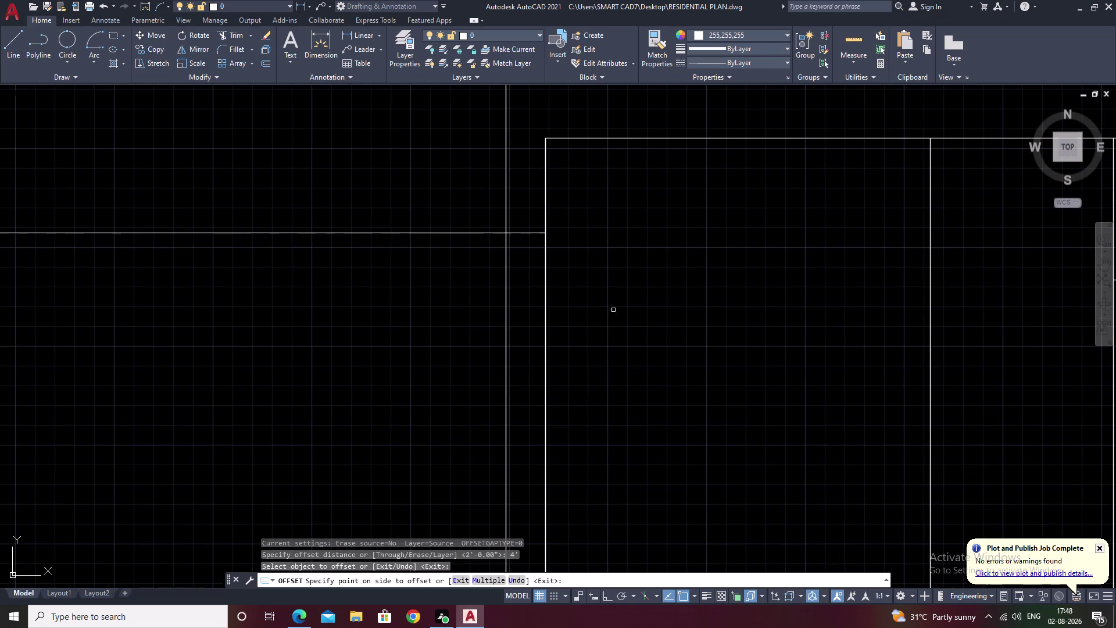
key(Escape)
Trim the wall segments inside the 4' opening with a fence.
text(TR)
key(space)
drag(435, 155, 434, 156)
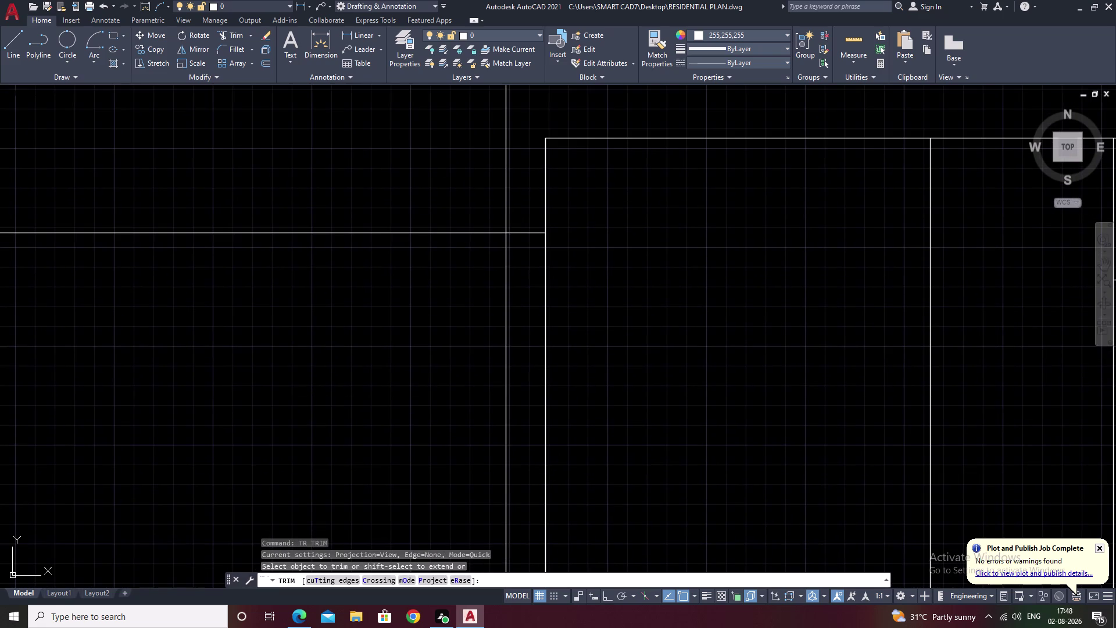
drag(433, 156, 409, 260)
scroll(down, 3)
middle_click(638, 328)
key(Escape)
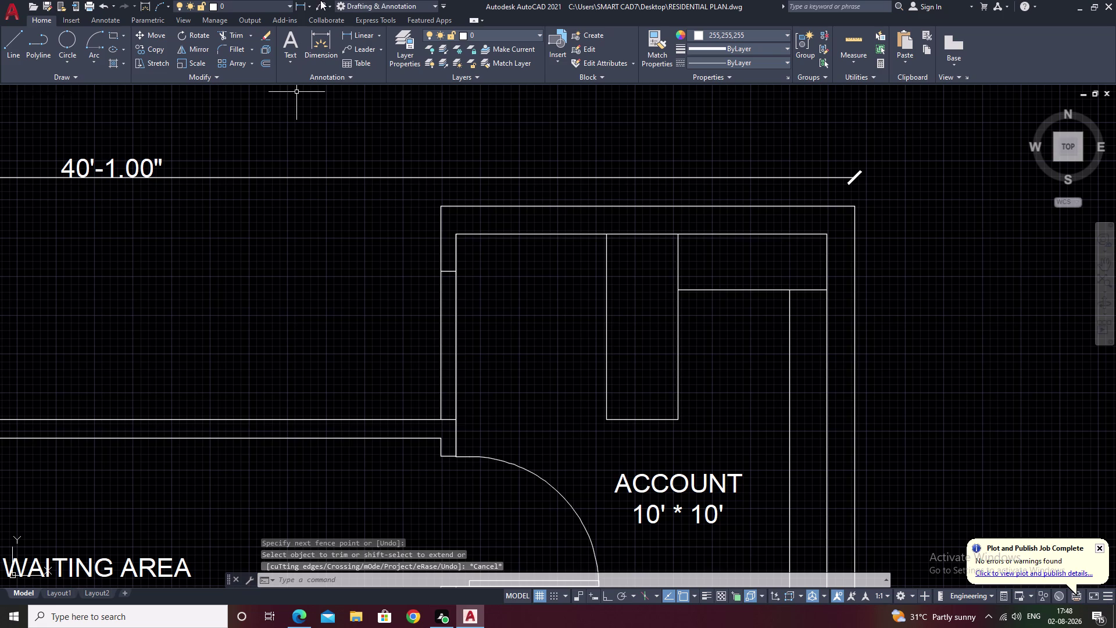
click(351, 32)
Dimension the Account room's west-wall opening at 4', from its top end to its bottom end.
scroll(up, 3)
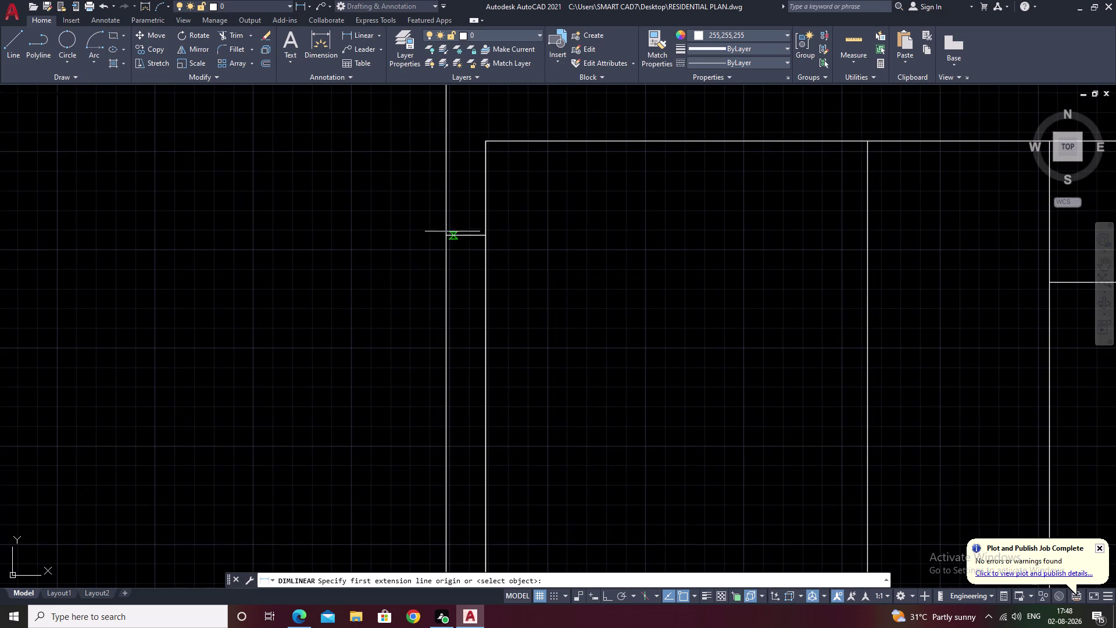
scroll(up, 3)
scroll(up, 3)
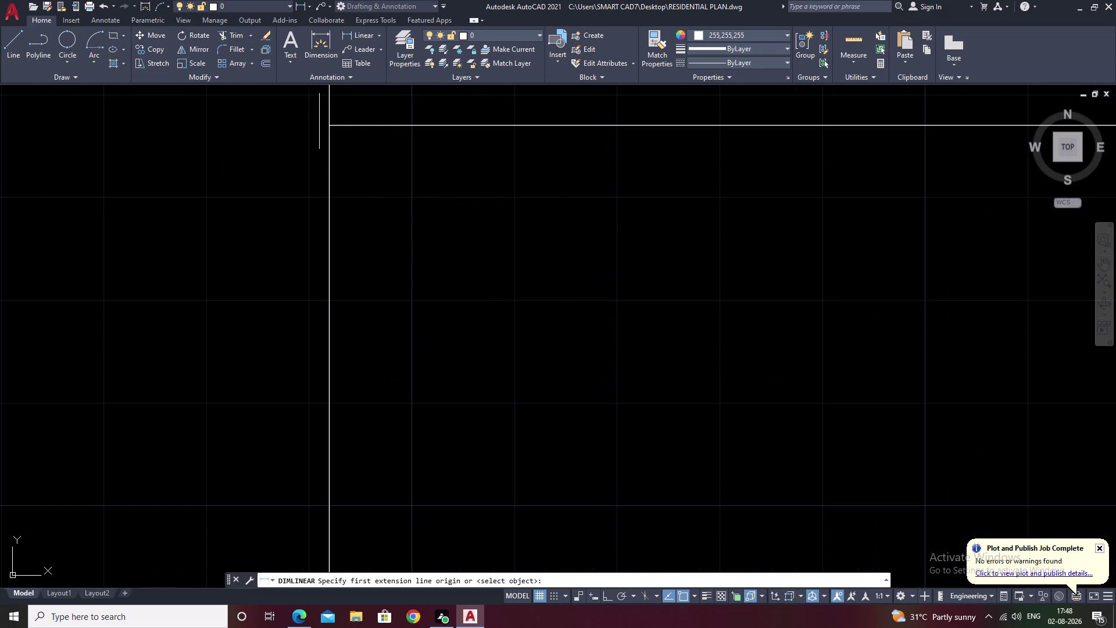
click(329, 127)
scroll(down, 3)
middle_drag(343, 291, 409, 20)
middle_drag(431, 319, 433, 313)
scroll(down, 3)
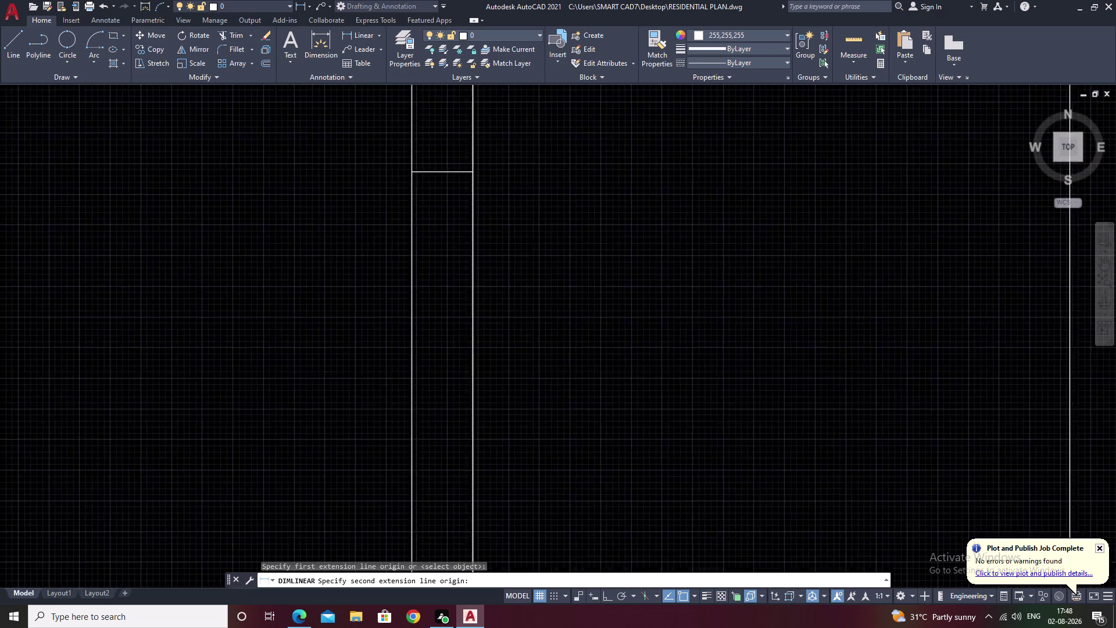
middle_drag(434, 339, 469, 151)
scroll(up, 3)
scroll(up, 3)
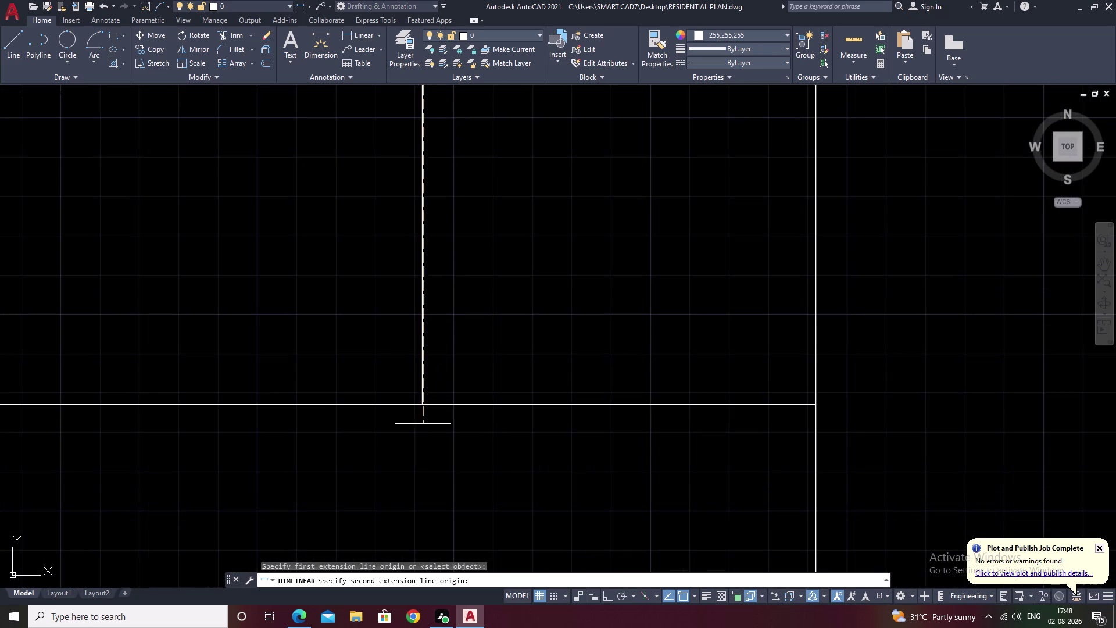
click(423, 406)
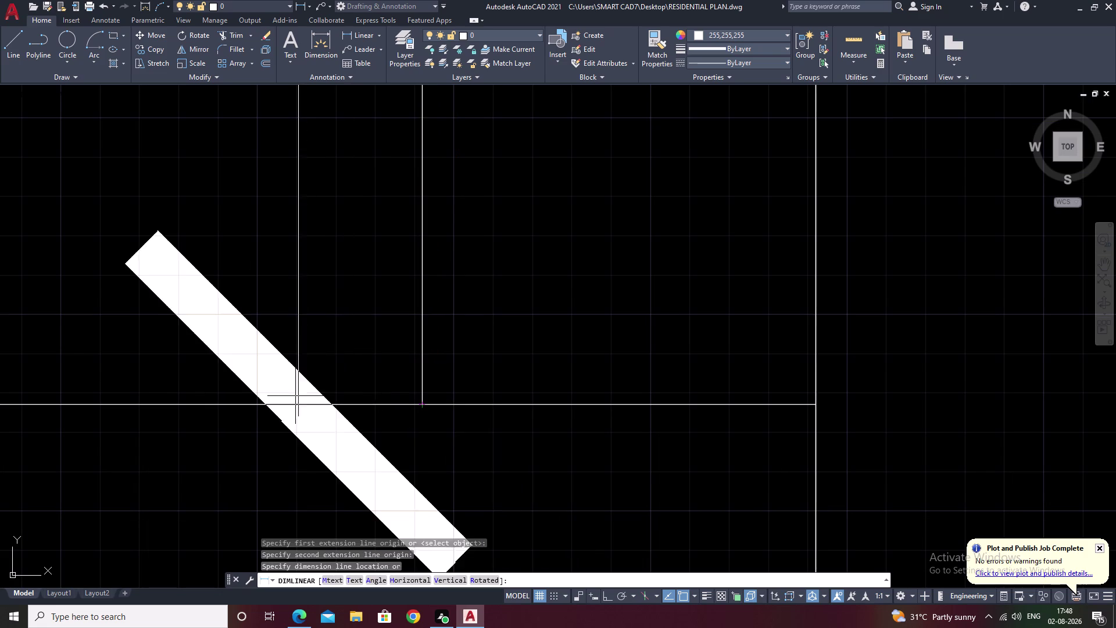
scroll(down, 3)
click(250, 390)
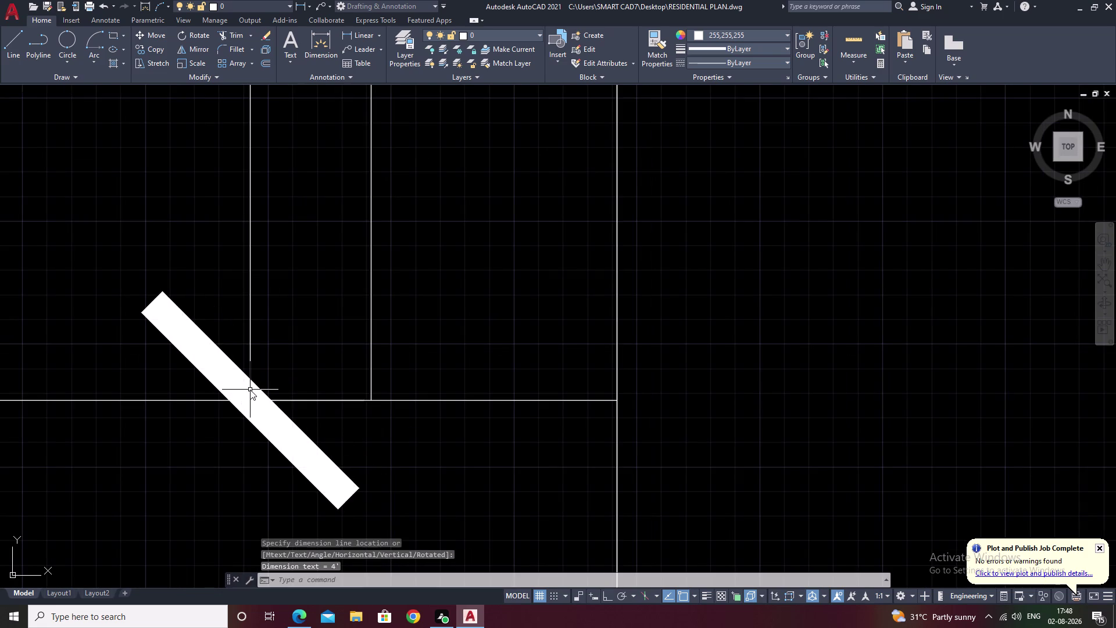
scroll(down, 3)
scroll(down, 3)
middle_drag(391, 321, 503, 348)
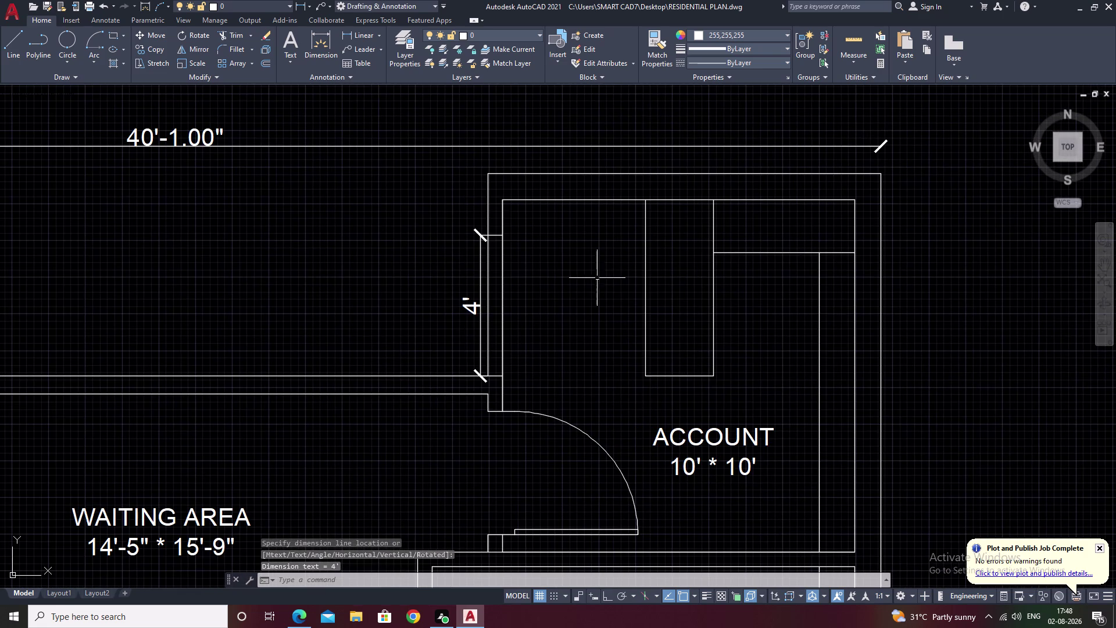
Draw a line from the opening's top end to its bottom end, then cancel it.
text(L)
key(space)
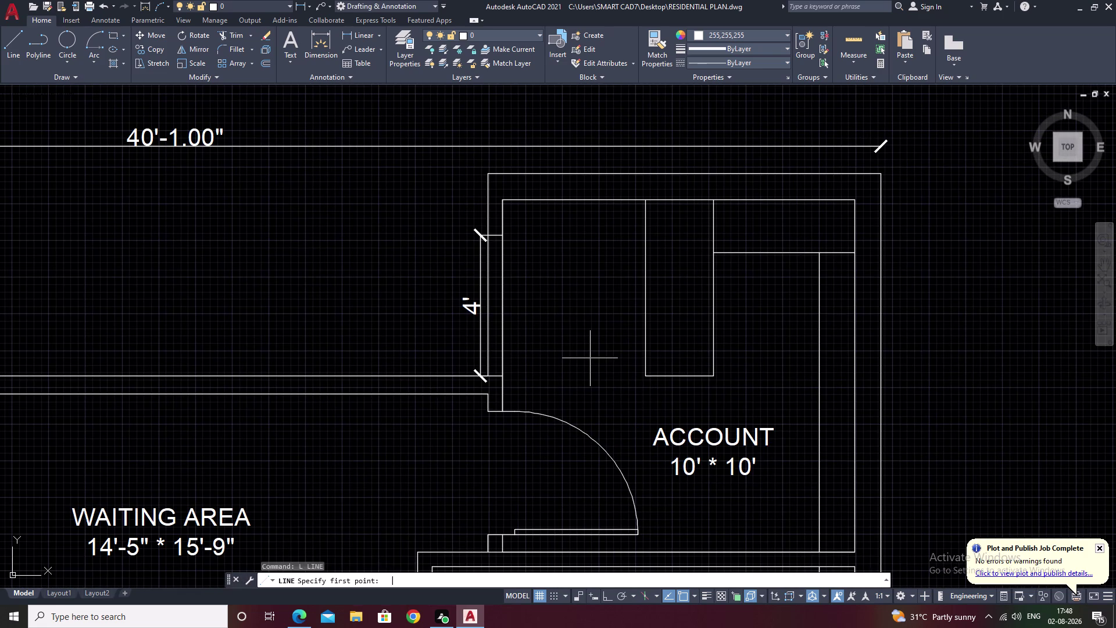
scroll(up, 3)
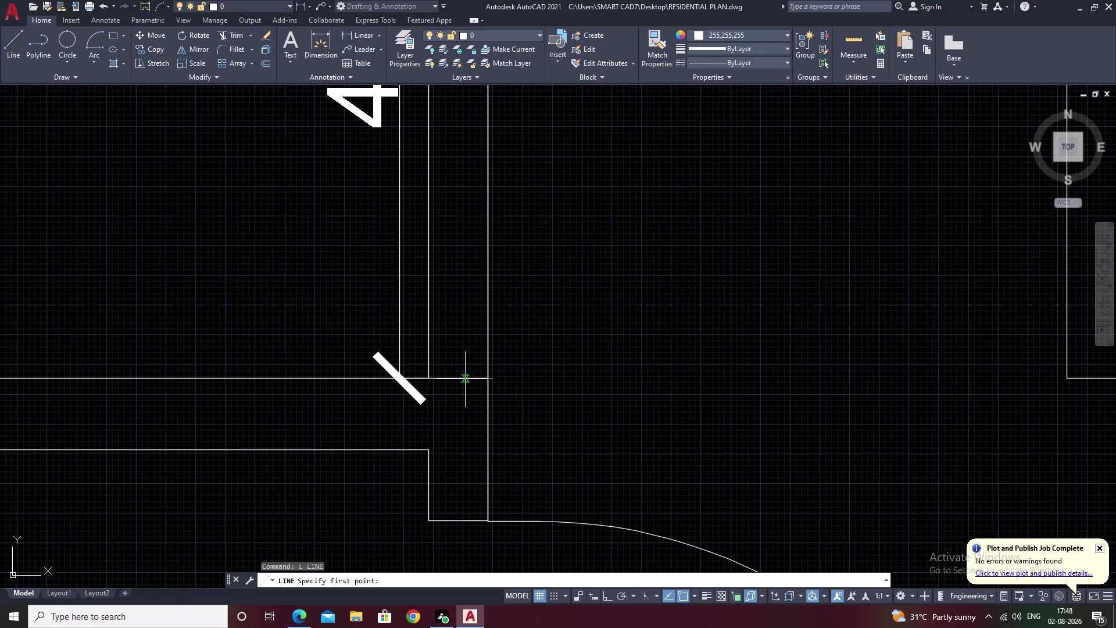
scroll(down, 3)
middle_drag(462, 275, 448, 373)
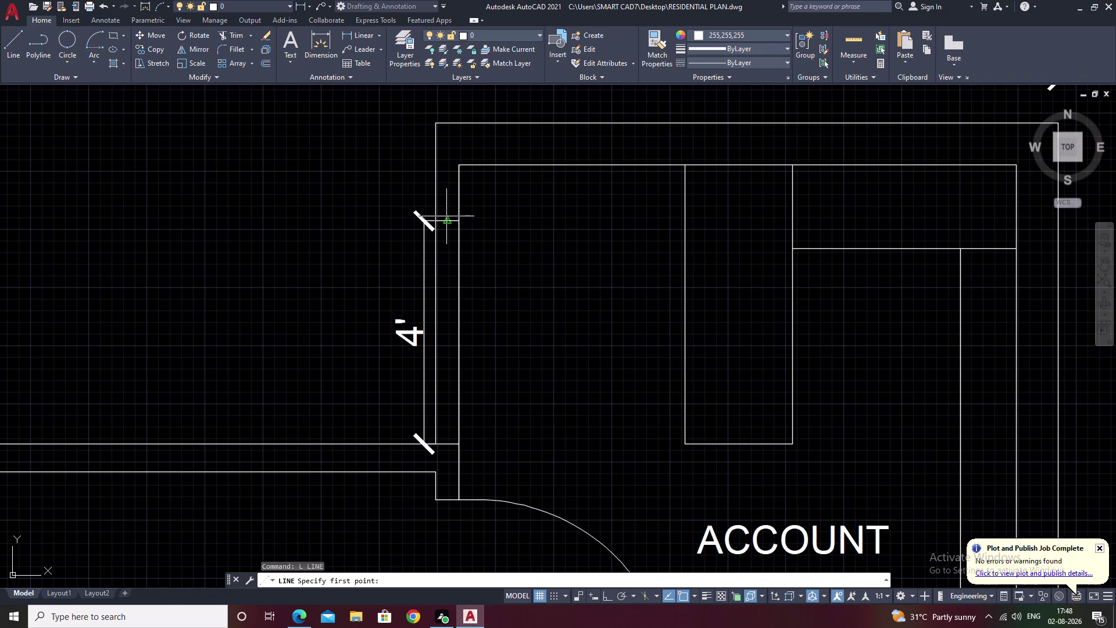
click(446, 220)
click(449, 445)
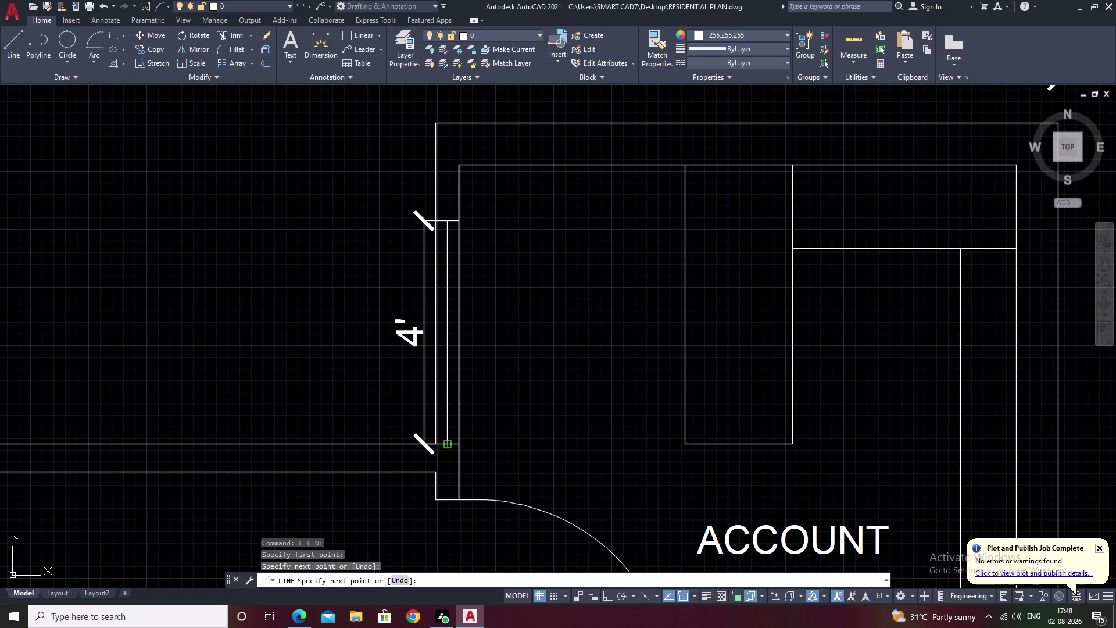
key(Escape)
Pan past the waiting area and reception to the working area and director room.
scroll(down, 3)
middle_drag(527, 418, 546, 227)
middle_drag(545, 306, 575, 206)
middle_drag(384, 332, 383, 331)
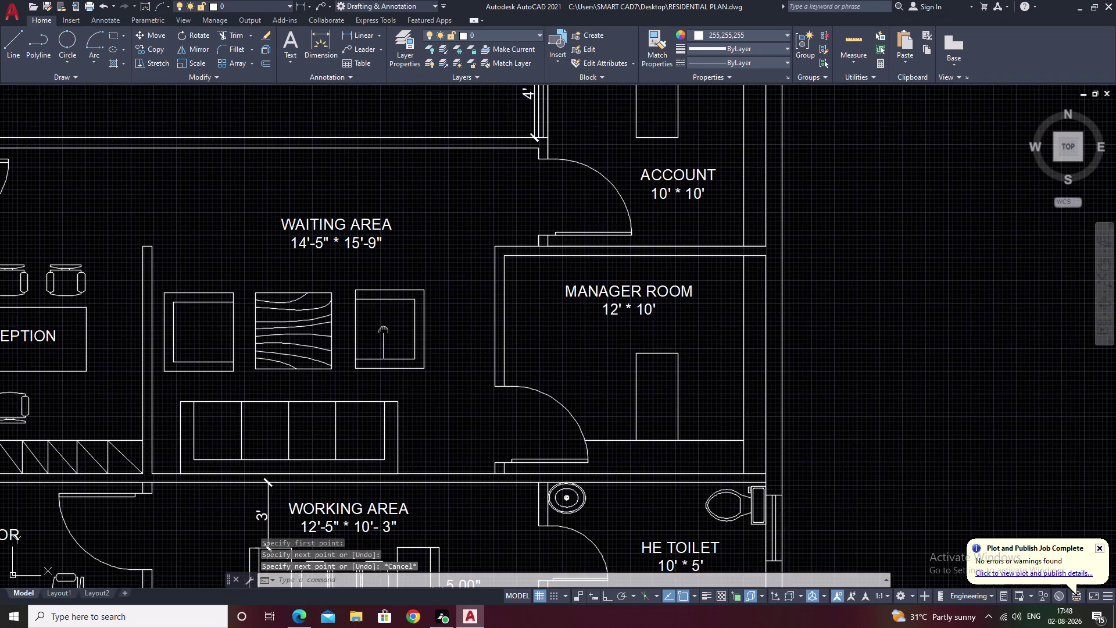
middle_drag(384, 331, 656, 322)
middle_drag(648, 325, 692, 306)
middle_drag(275, 342, 327, 291)
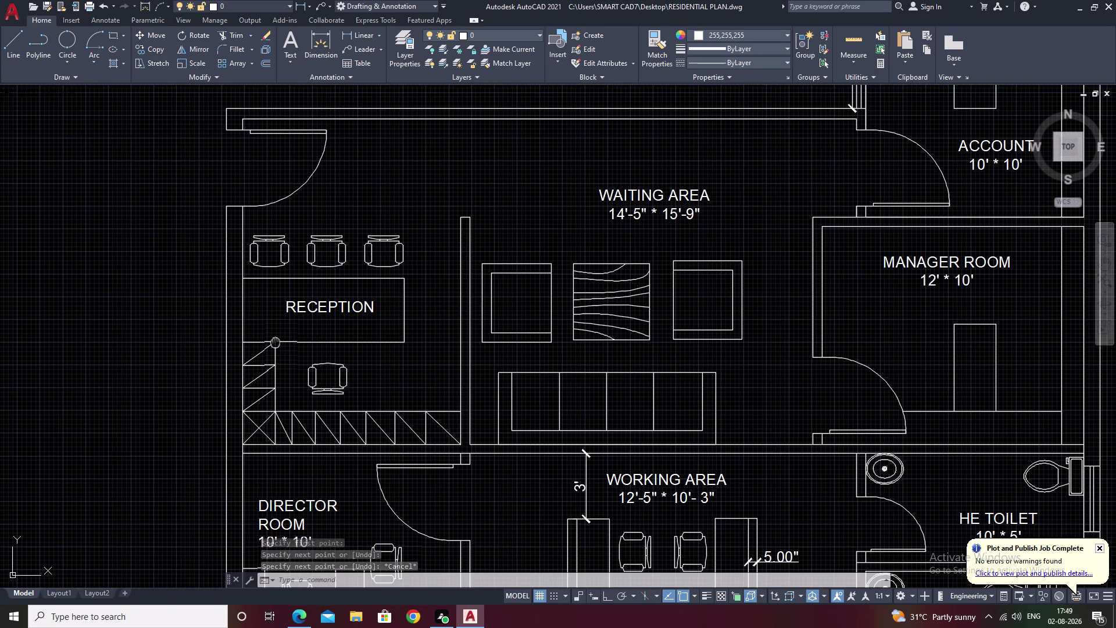
middle_drag(327, 290, 484, 243)
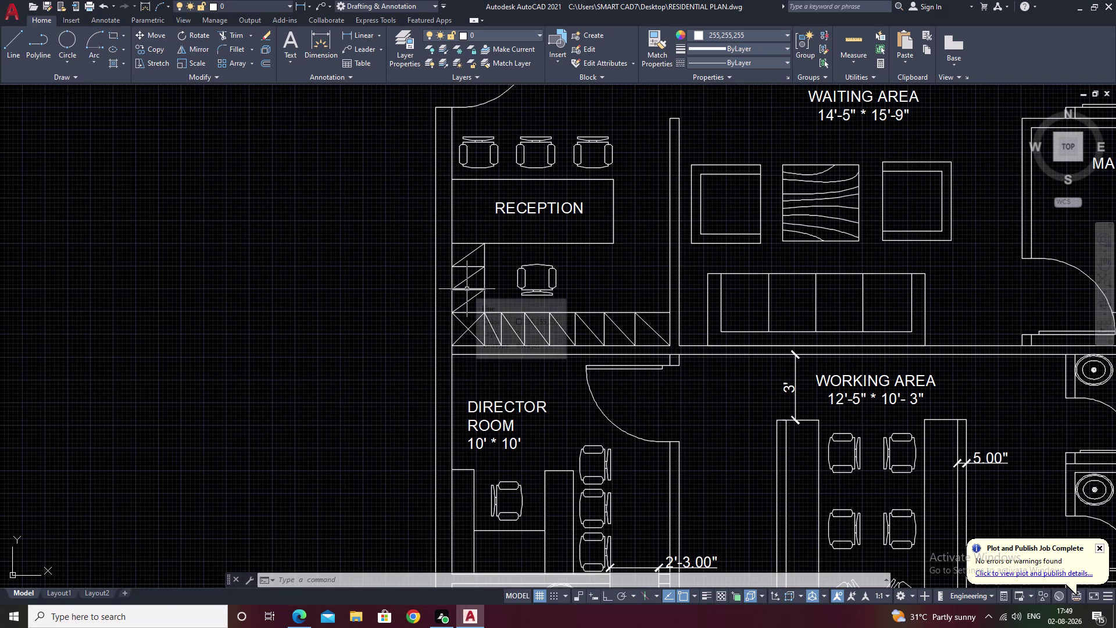
scroll(down, 3)
middle_drag(925, 417, 867, 334)
scroll(up, 3)
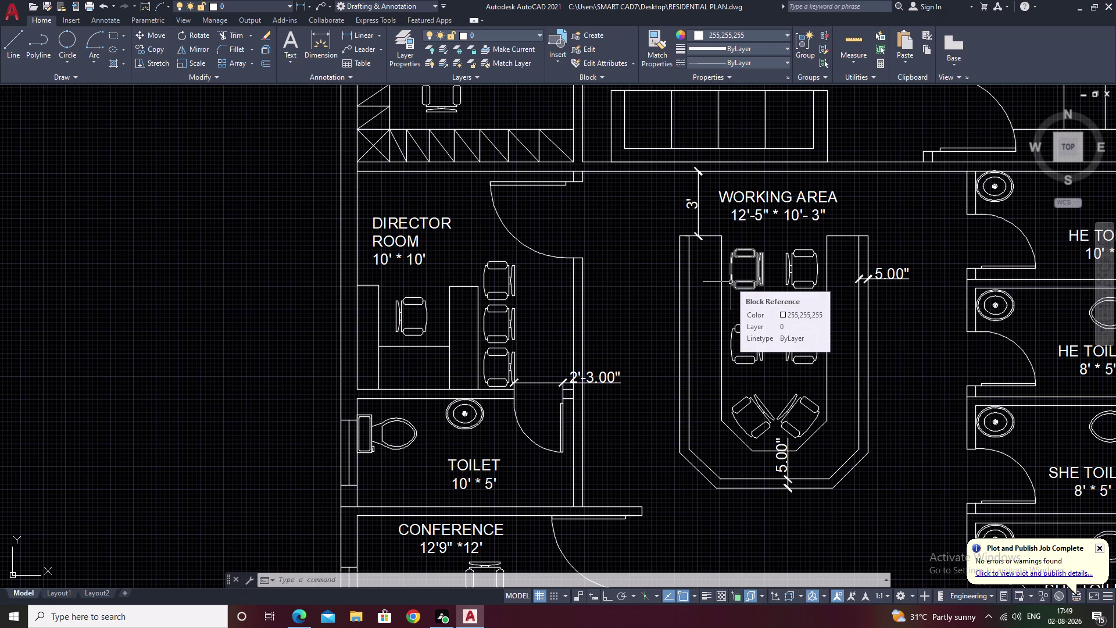
click(344, 34)
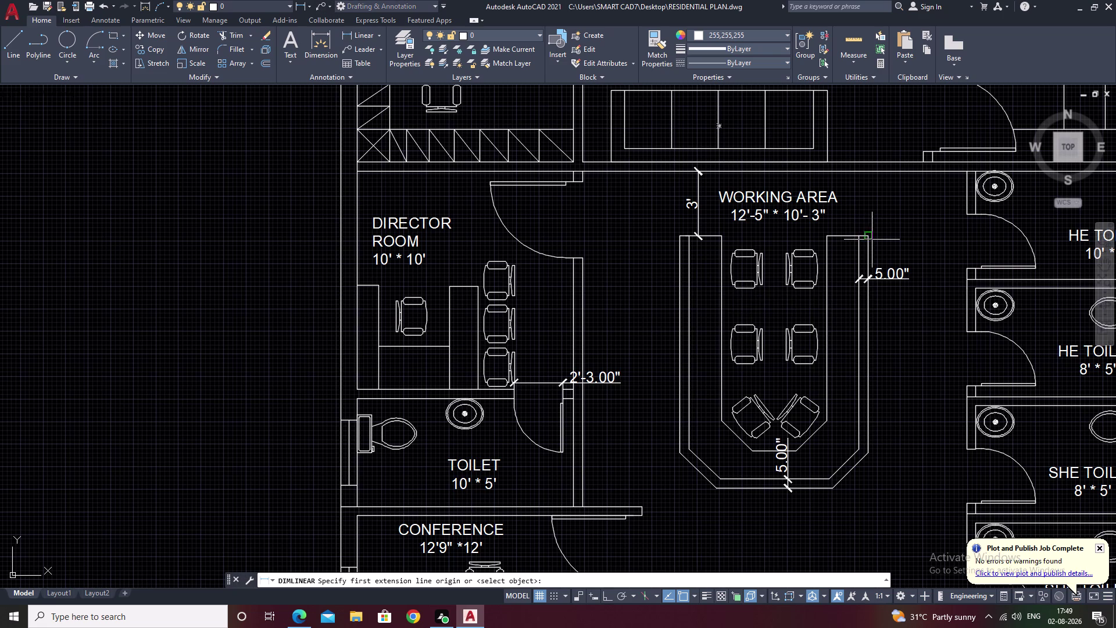
click(720, 236)
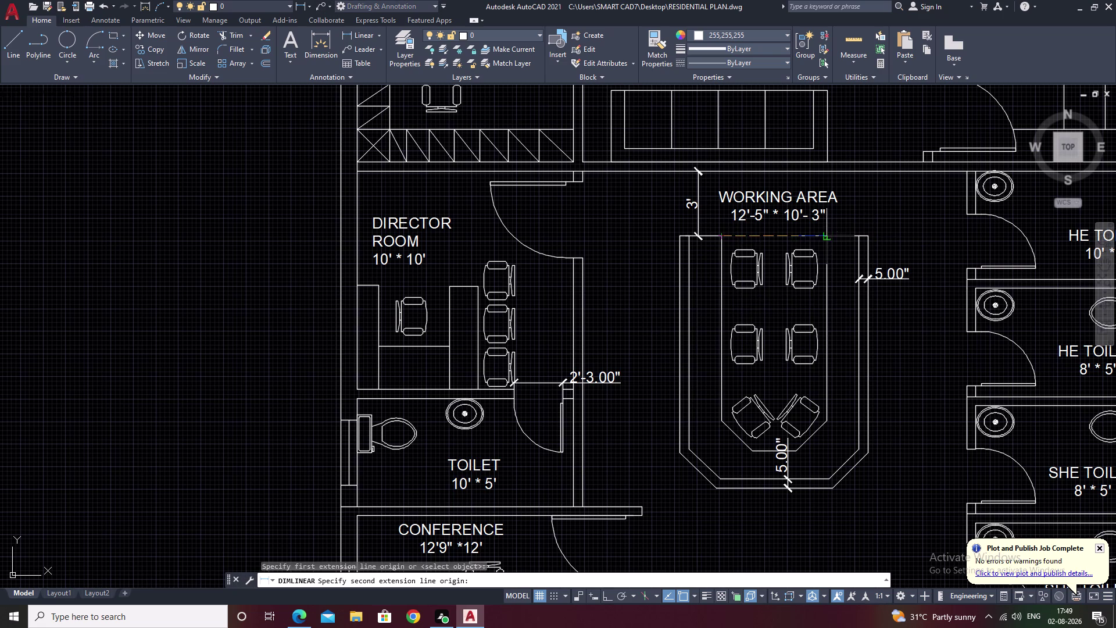
click(830, 238)
key(Escape)
scroll(down, 3)
middle_drag(937, 257, 765, 296)
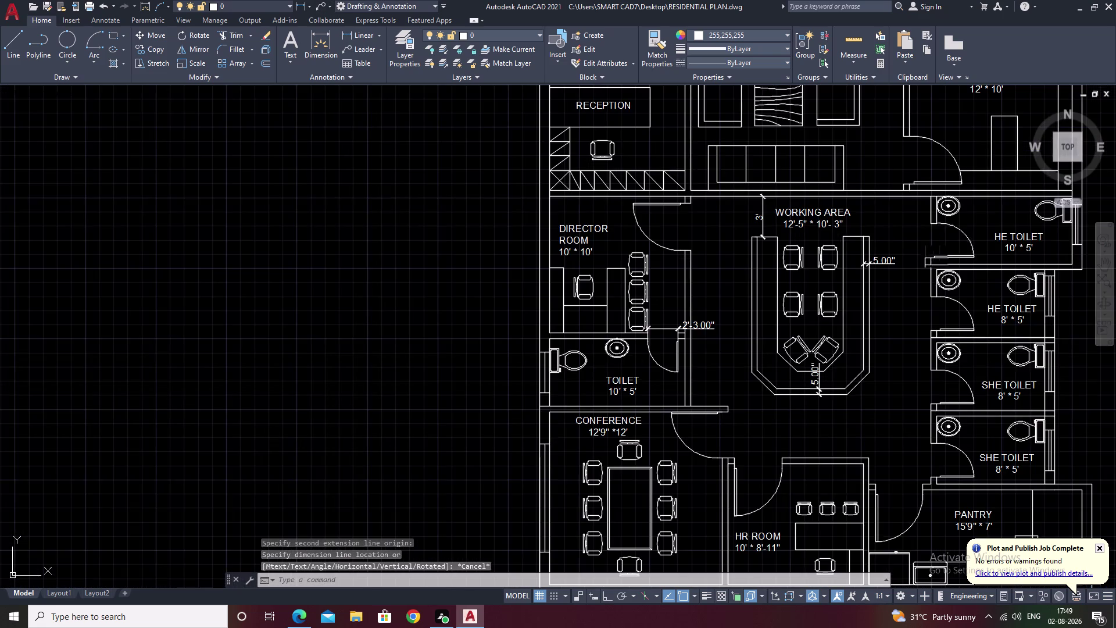
middle_drag(765, 296, 675, 322)
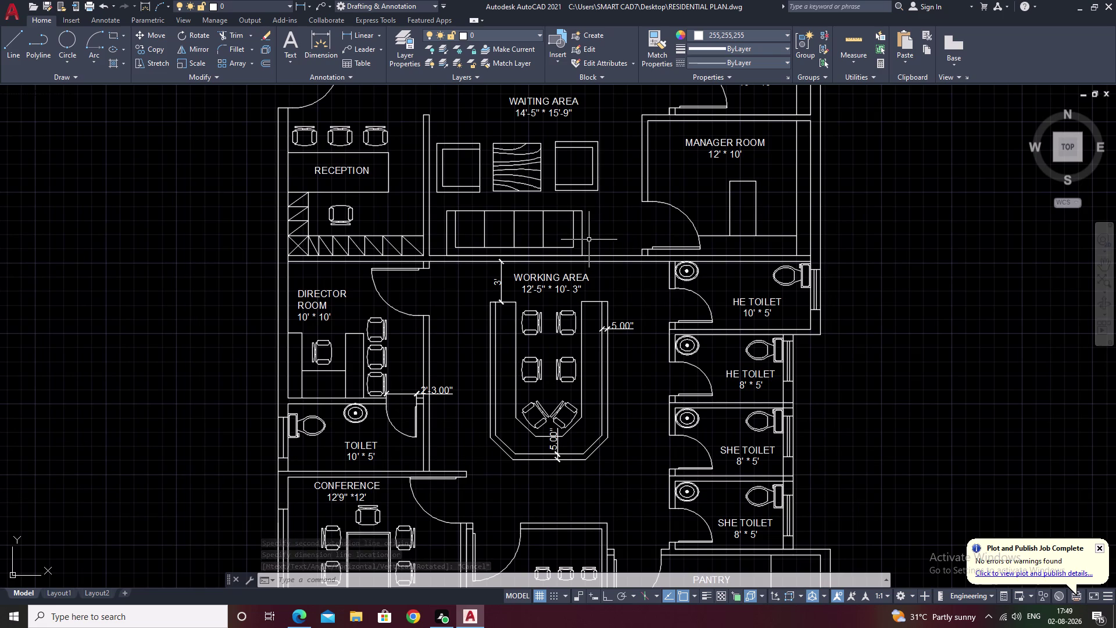
middle_drag(514, 269, 727, 208)
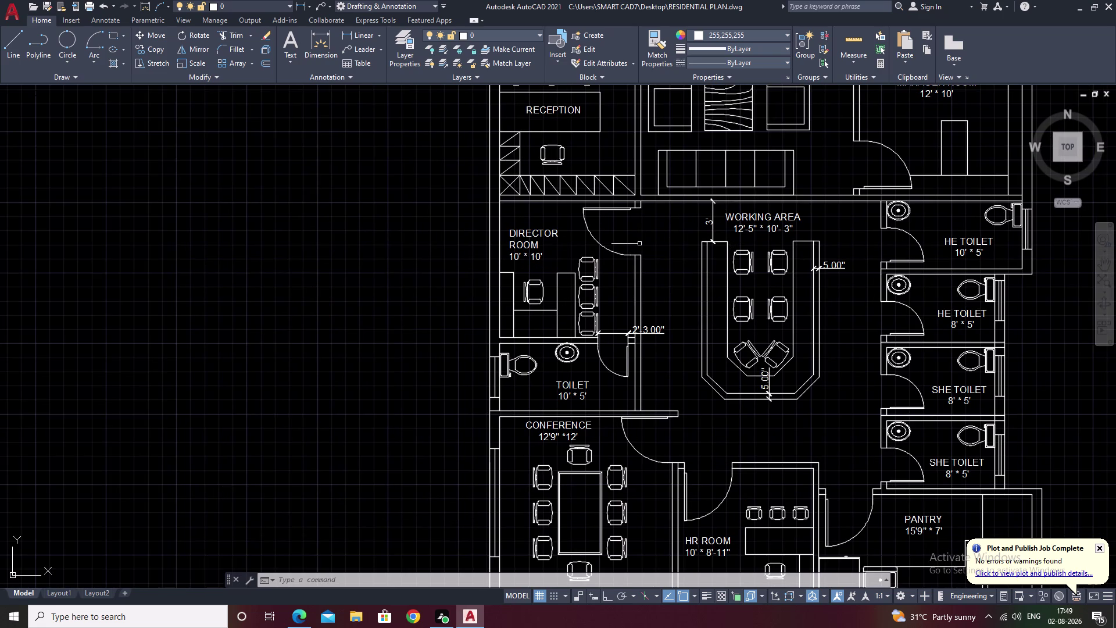
middle_drag(593, 219, 385, 233)
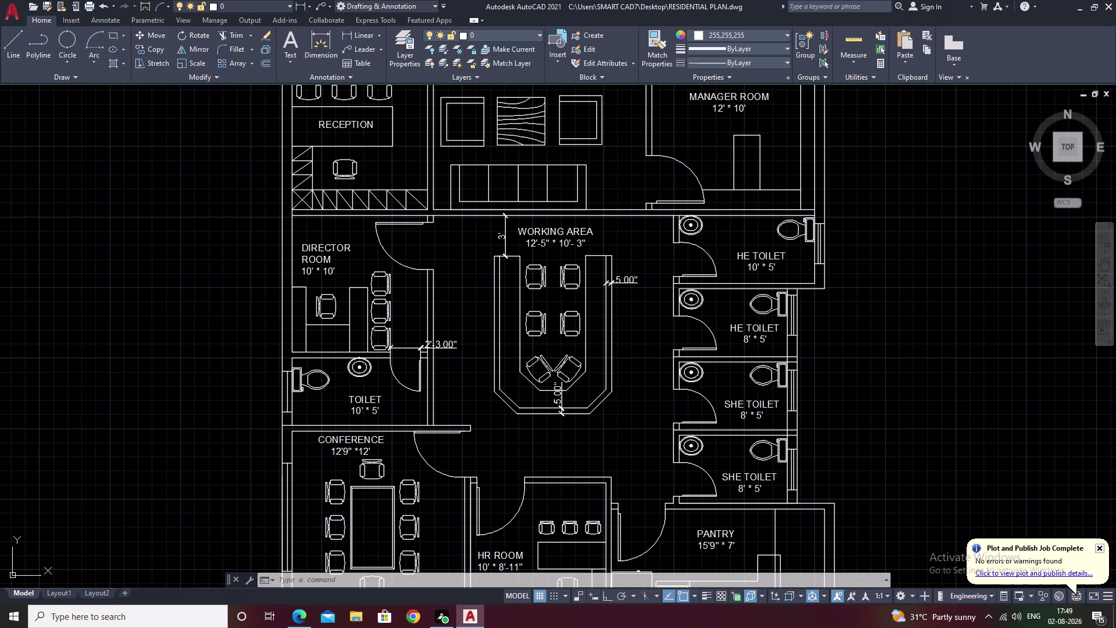
middle_drag(811, 274, 754, 284)
middle_drag(576, 330, 587, 287)
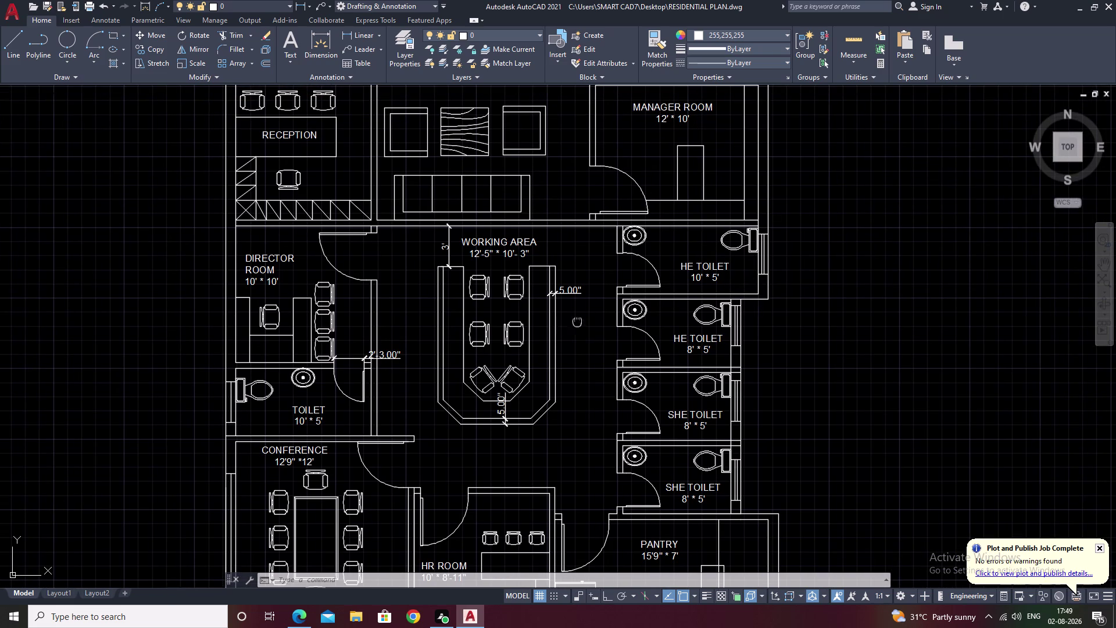
middle_drag(587, 287, 606, 226)
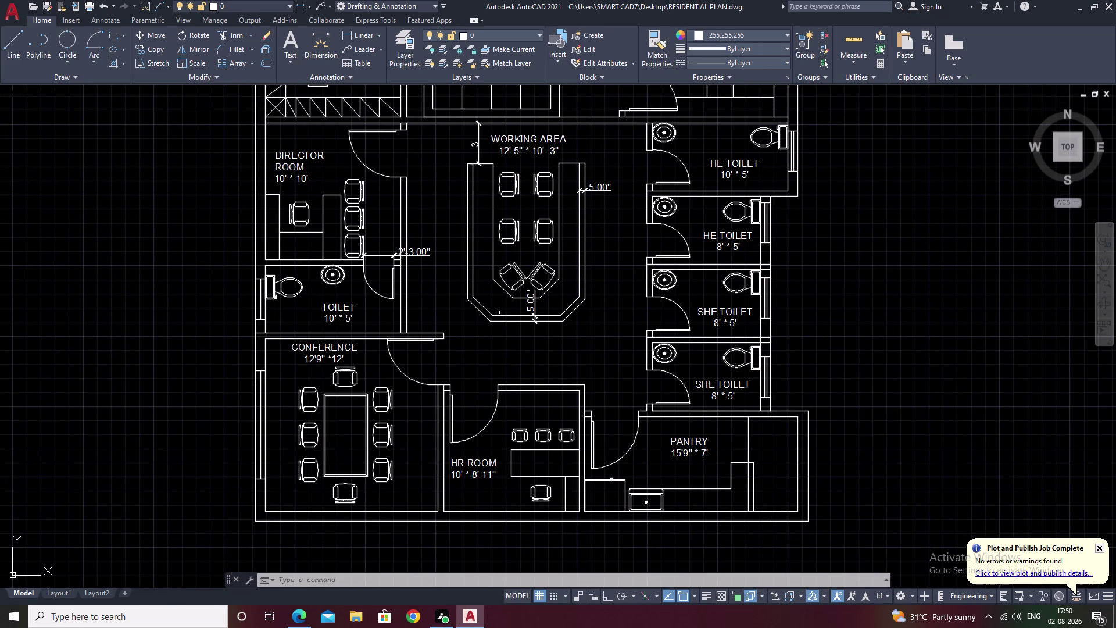
Dimension the HR room's lower-left wall between its two faces at 5.00".
click(360, 37)
scroll(up, 3)
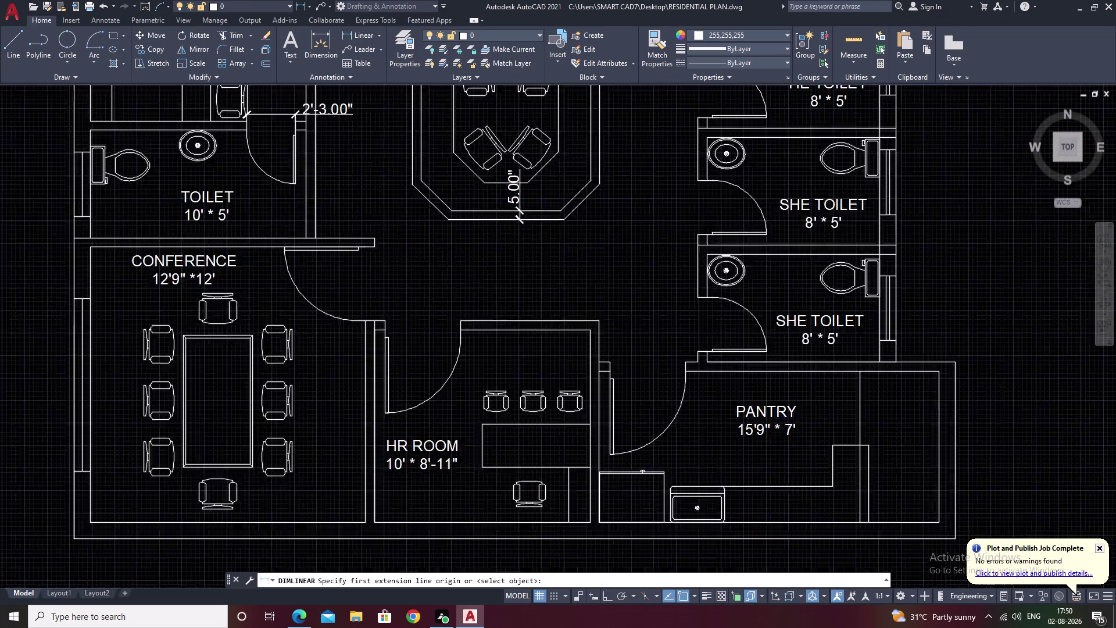
click(256, 491)
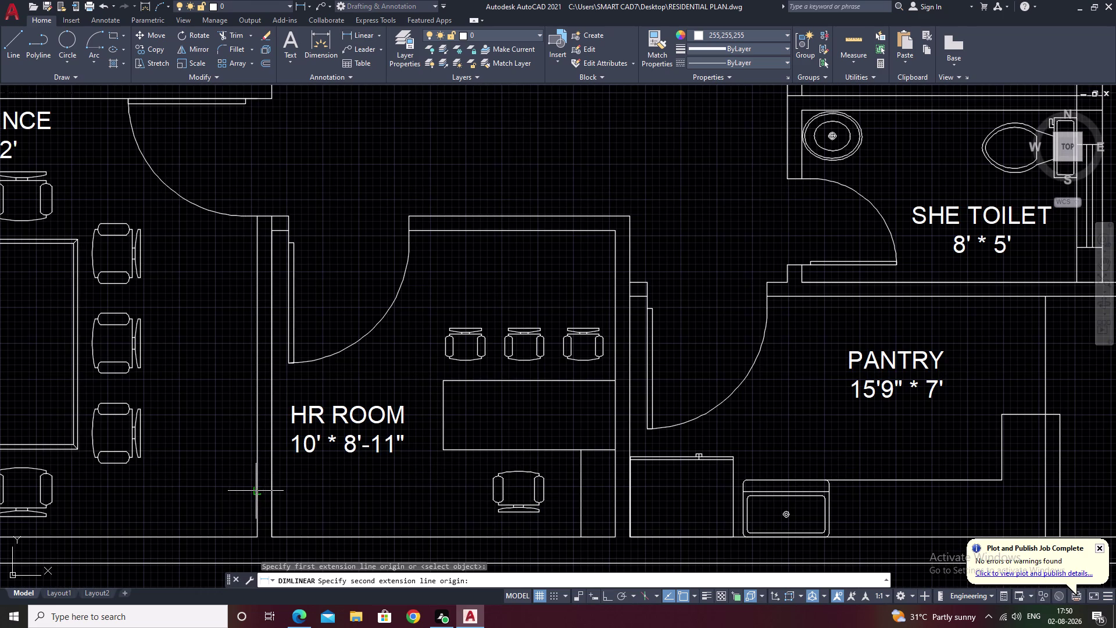
click(275, 491)
click(279, 487)
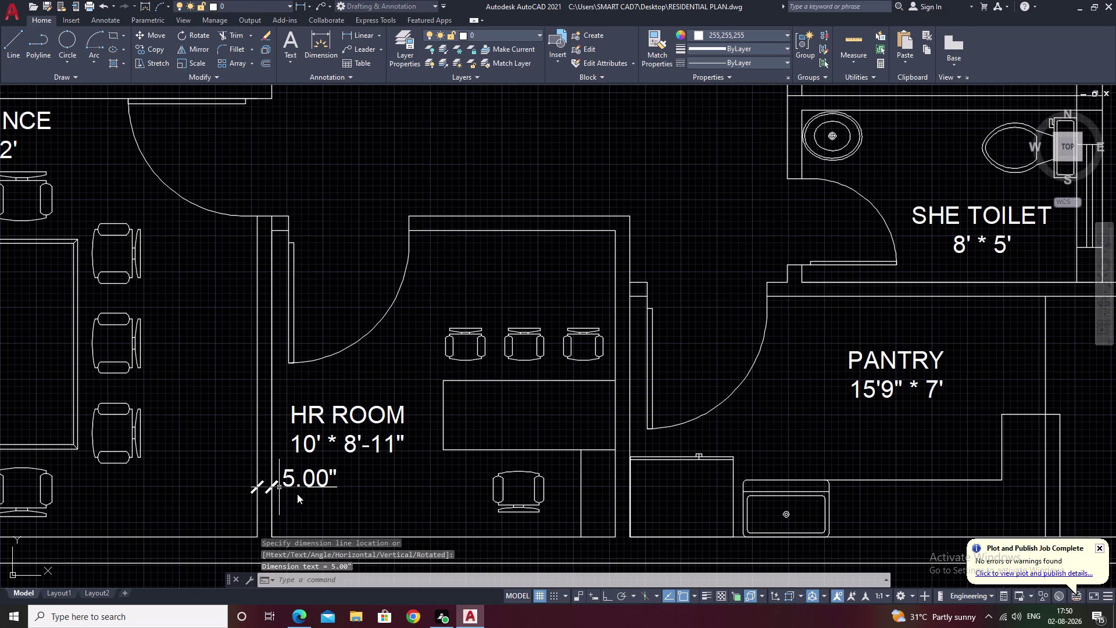
scroll(down, 3)
middle_drag(325, 506, 369, 420)
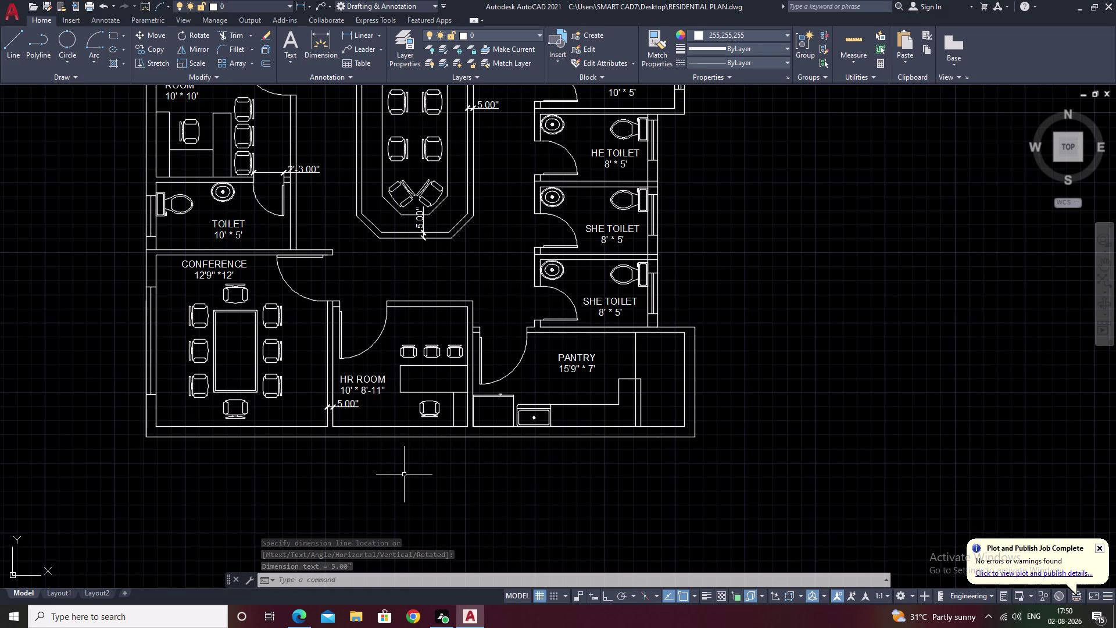
middle_drag(413, 474, 399, 452)
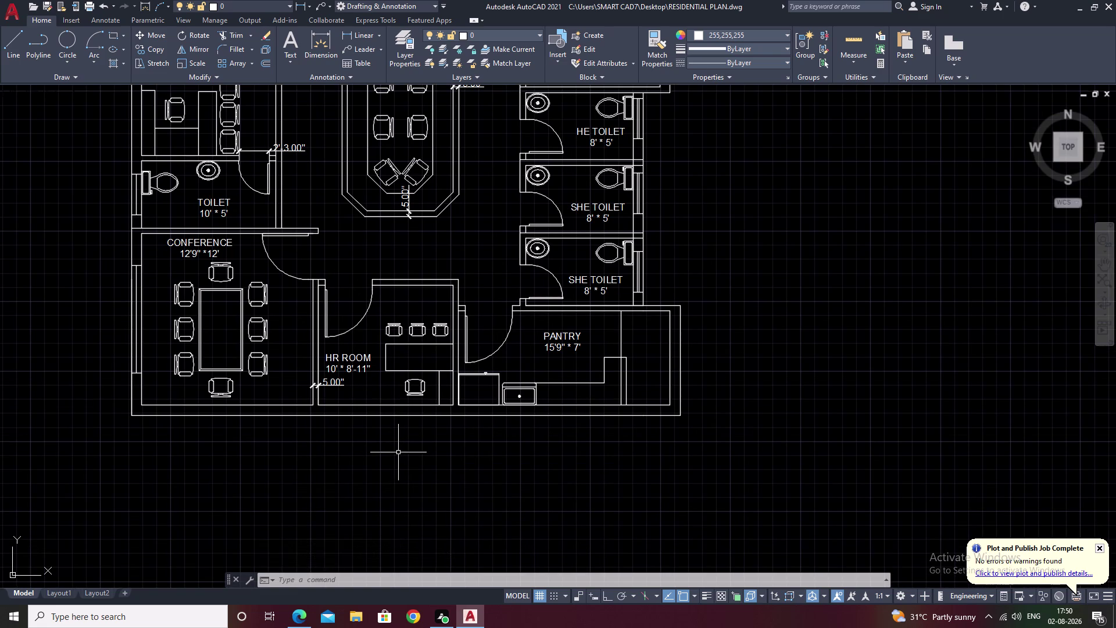
key(Escape)
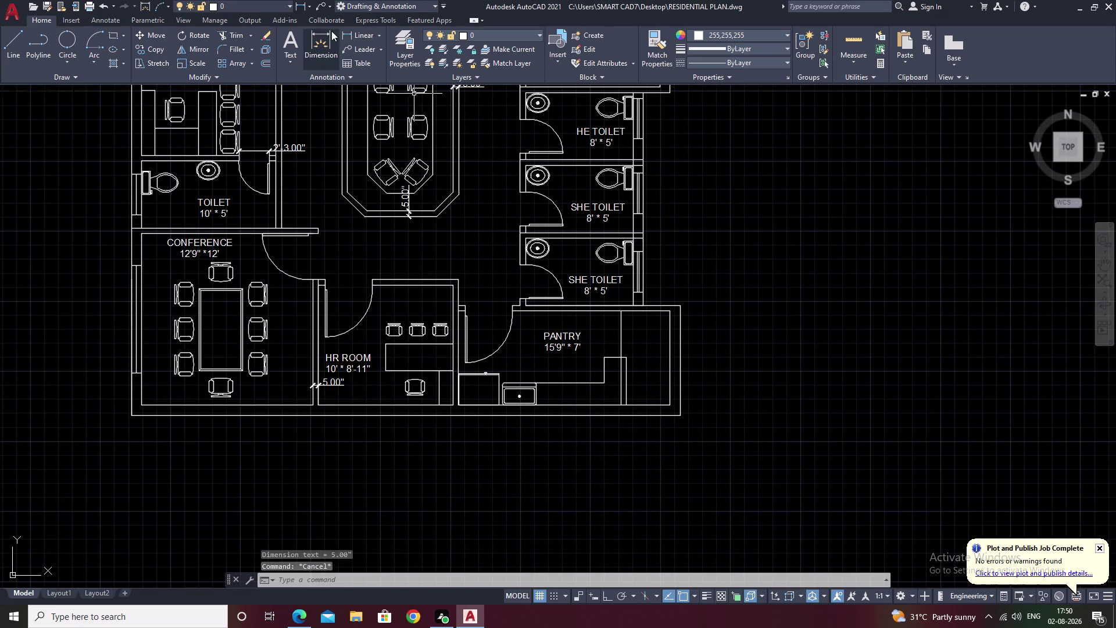
Draw a vertical line down from the bottom wall's midpoint, using M2P with Ortho on.
text(L)
key(space)
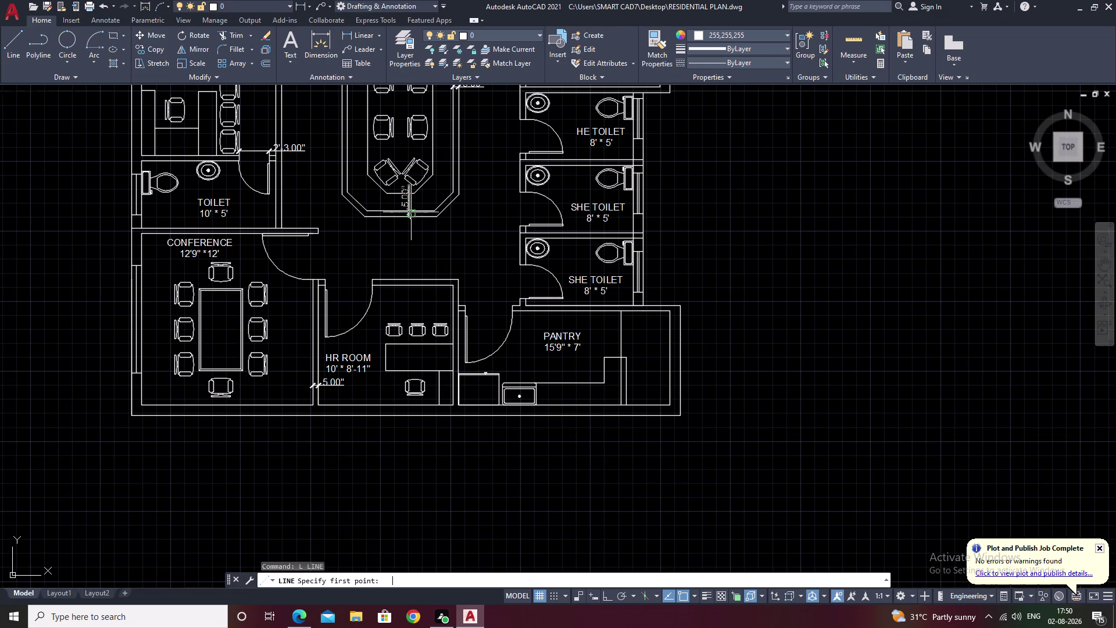
key(m)
text(2)
text(P)
key(space)
scroll(up, 3)
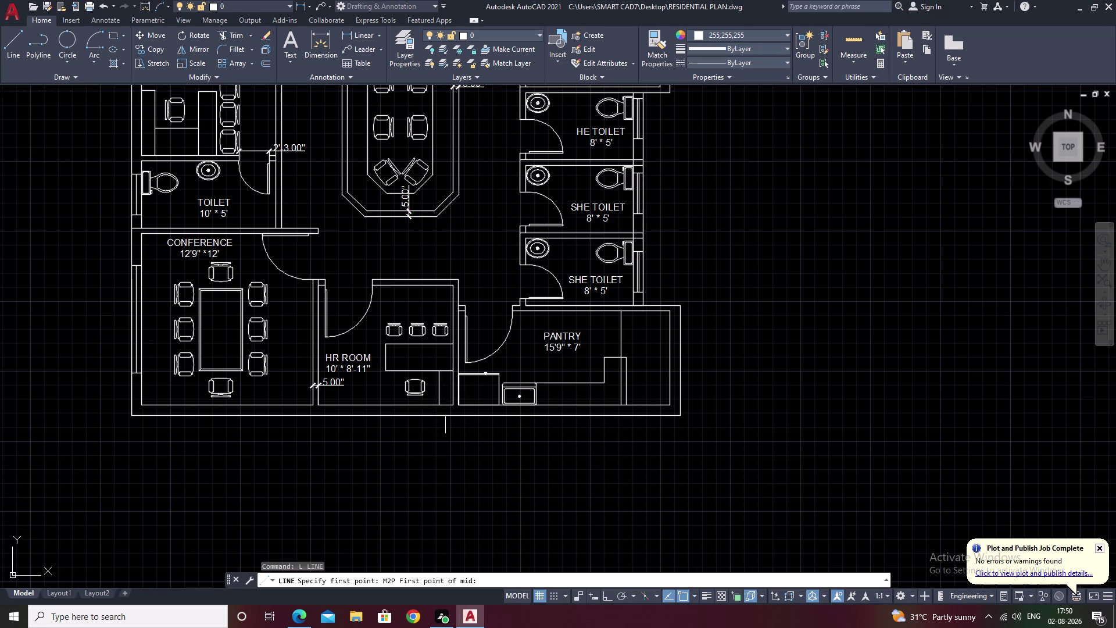
click(461, 409)
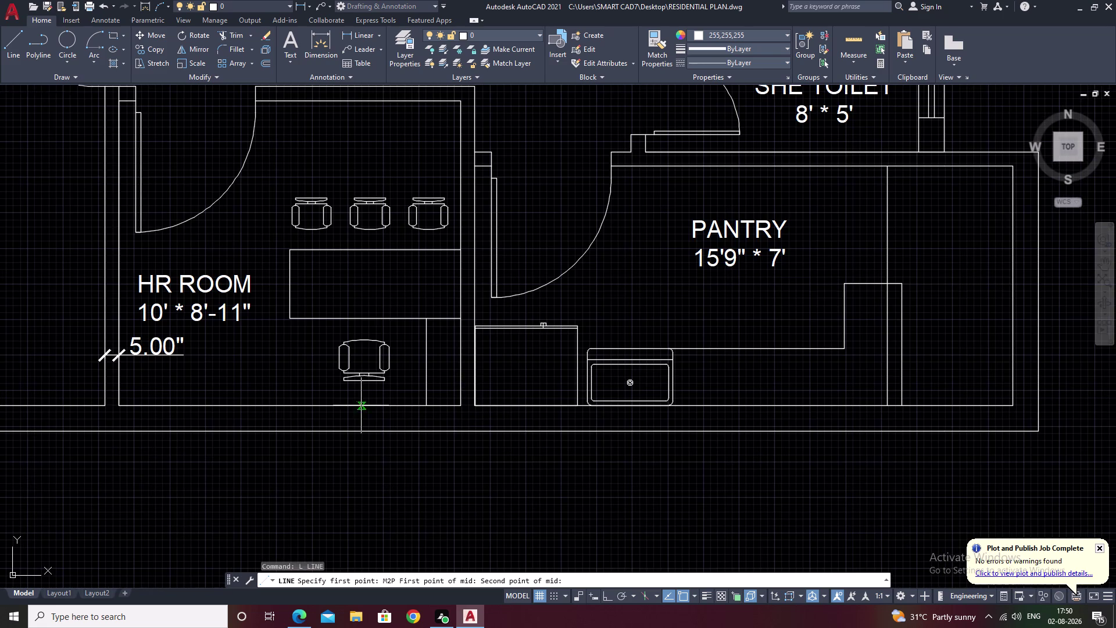
click(123, 405)
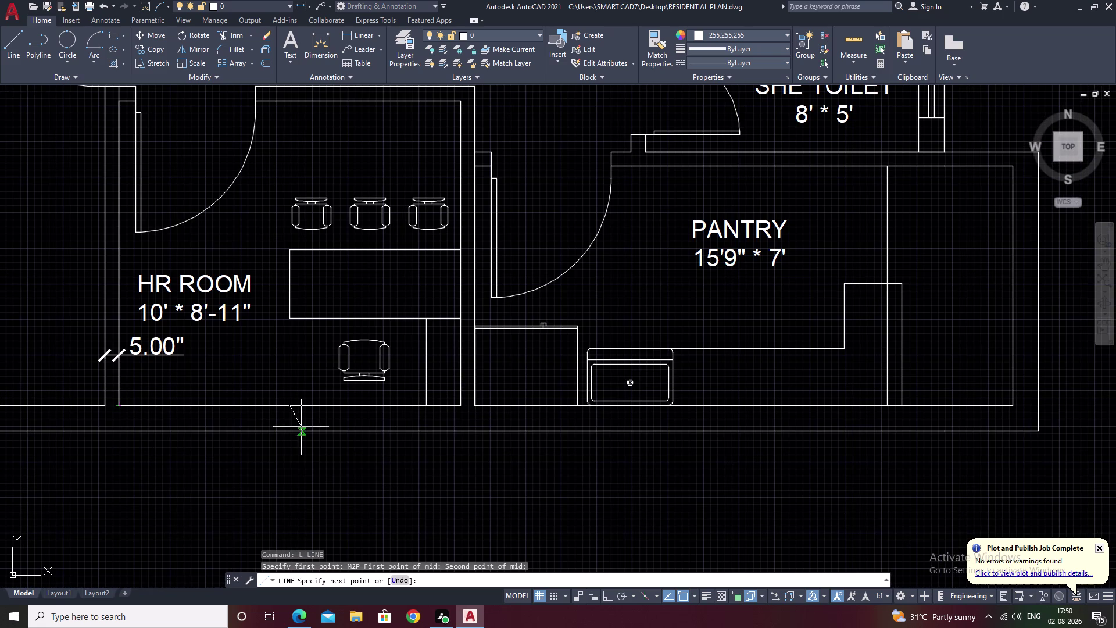
key(F8)
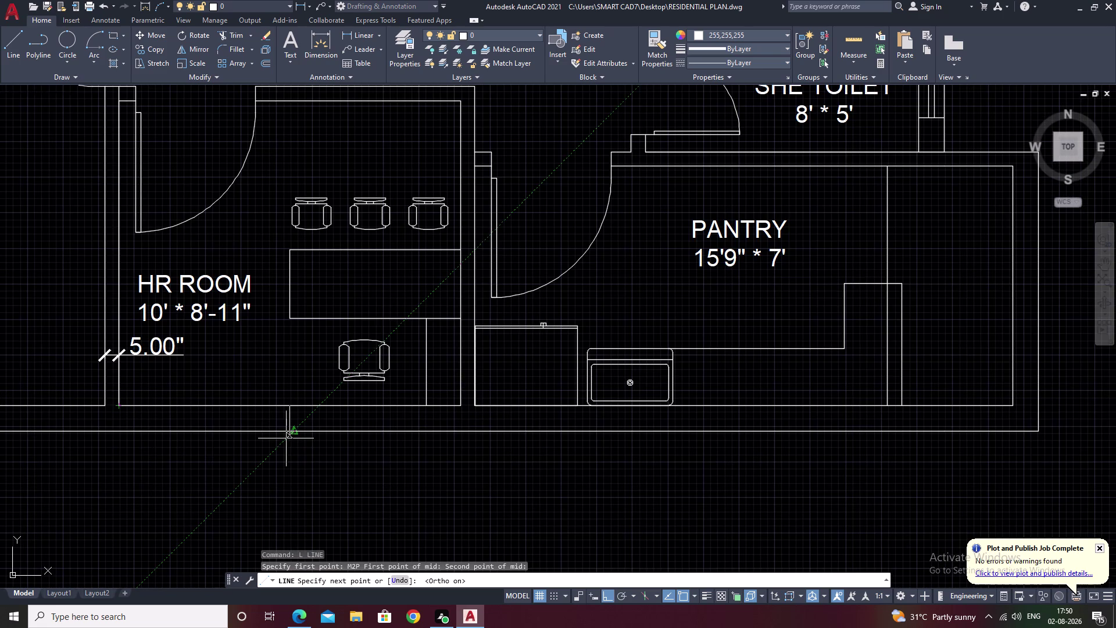
click(292, 438)
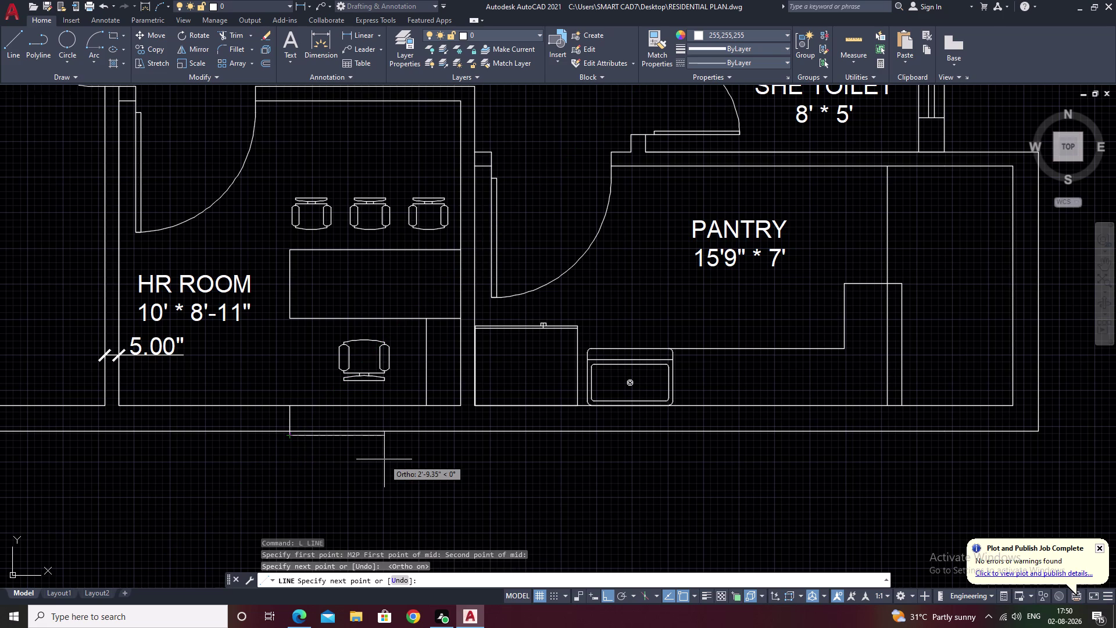
key(Escape)
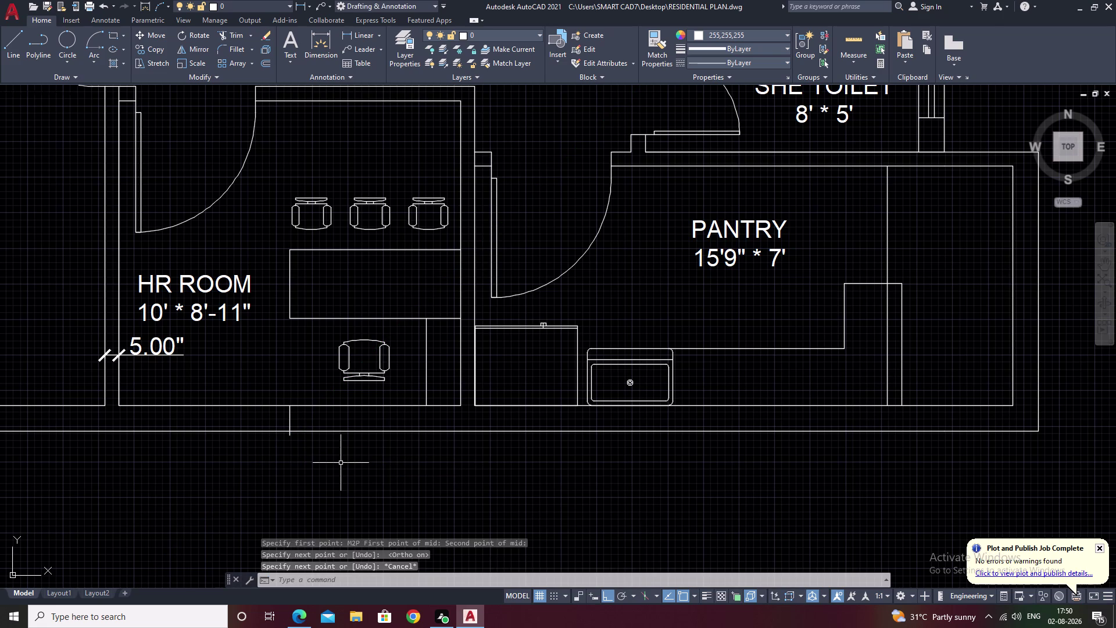
Trim the line's overhang so it spans only the wall thickness.
text(TR)
key(space)
scroll(up, 3)
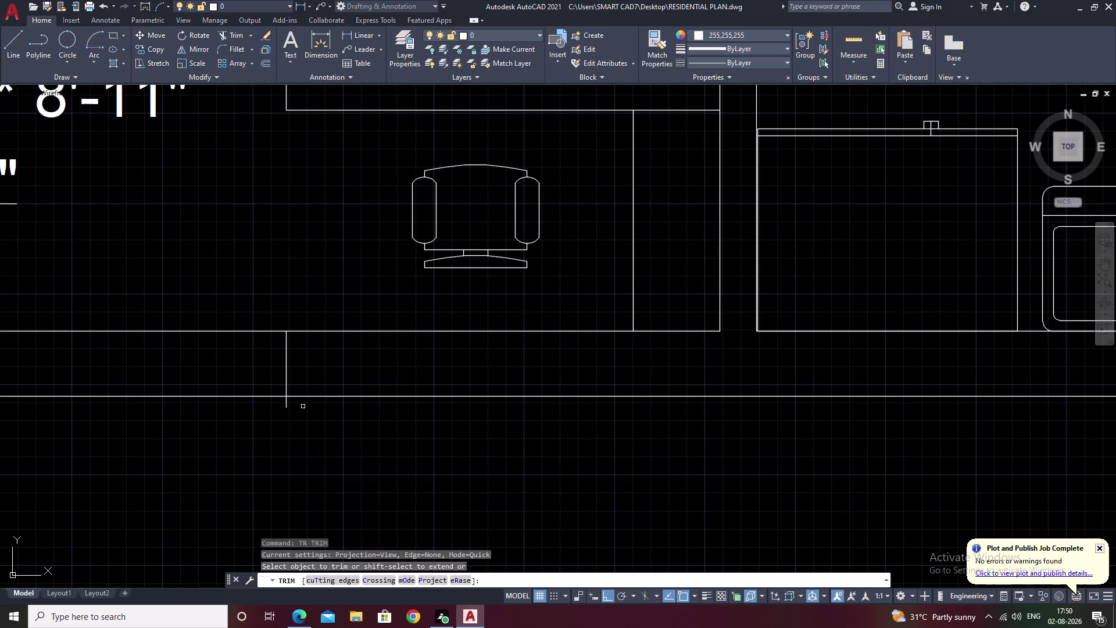
drag(302, 406, 268, 408)
drag(265, 409, 258, 411)
key(Escape)
scroll(down, 3)
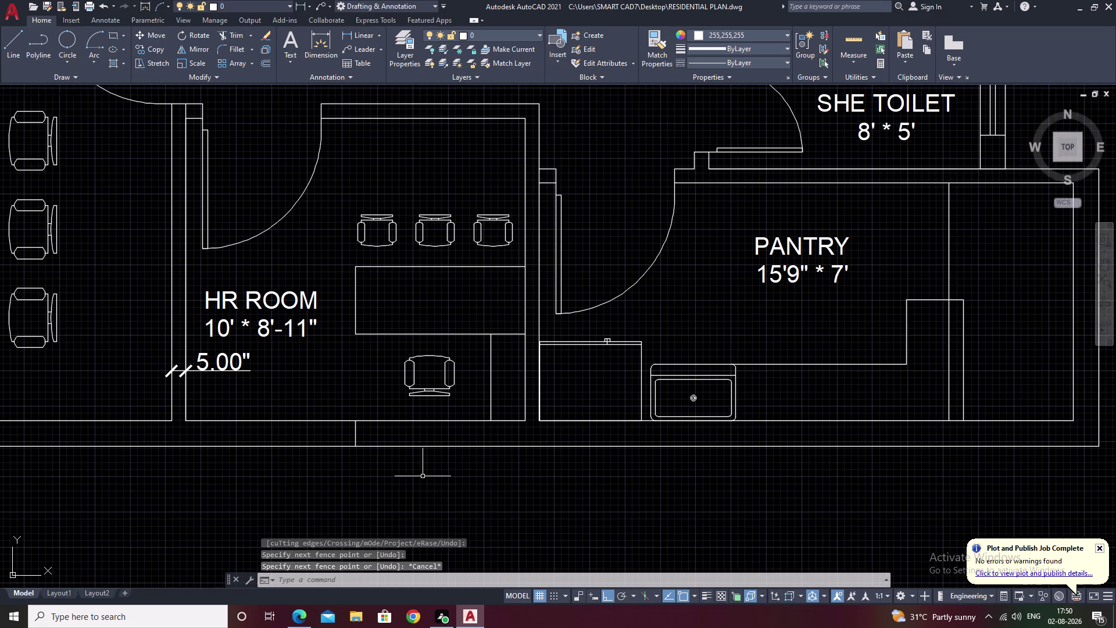
Offset the divider line 3' to both sides to form the window edges.
text(O)
key(space)
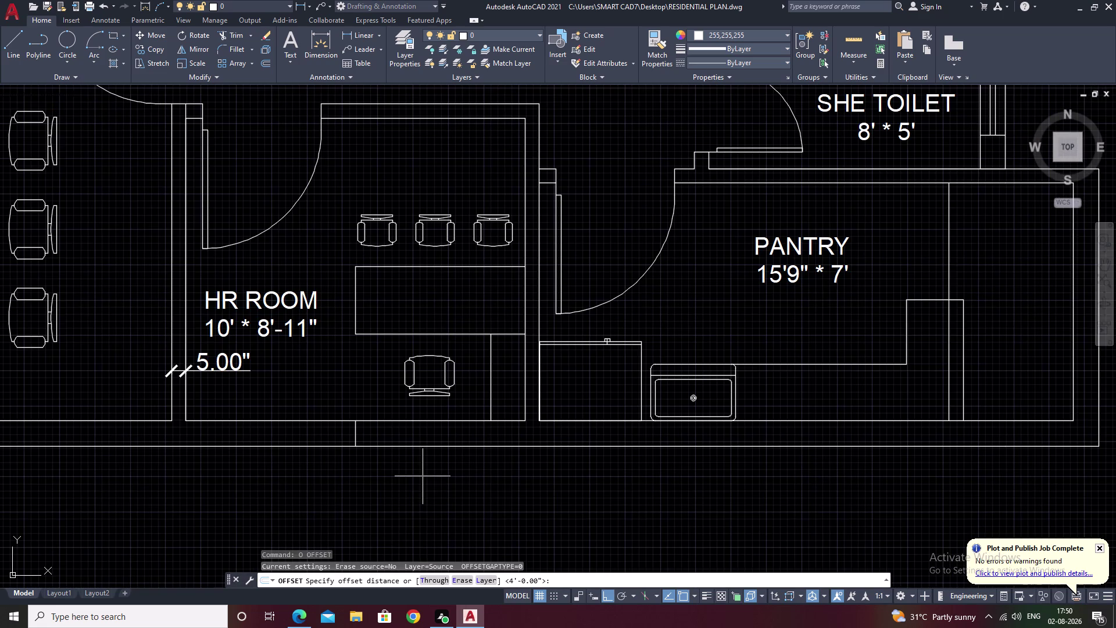
key(3)
key(apostrophe)
key(space)
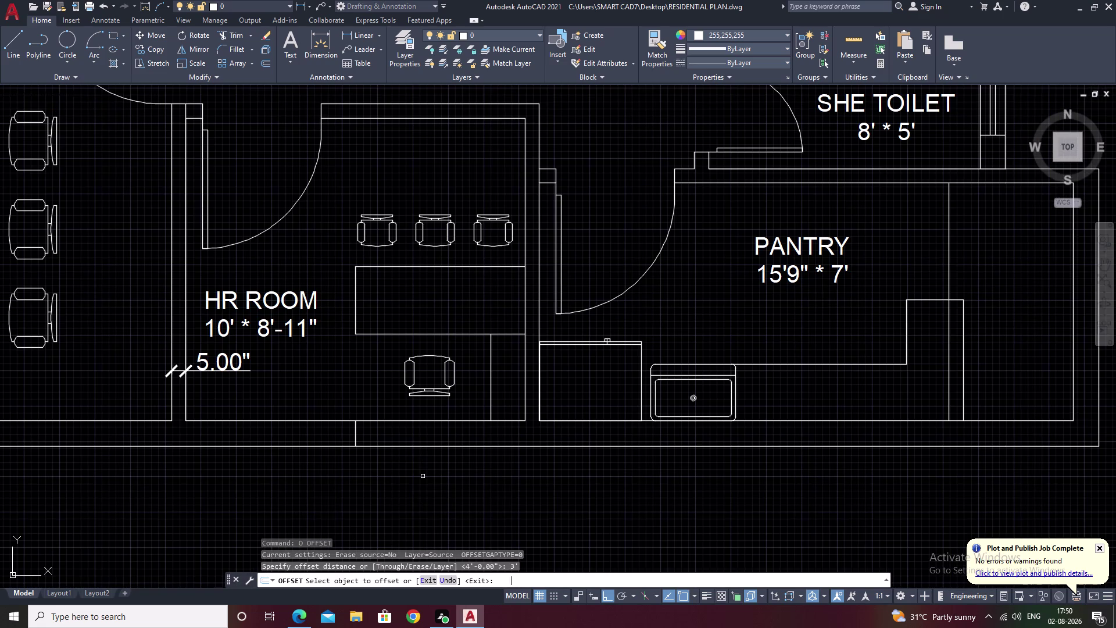
click(356, 434)
click(418, 435)
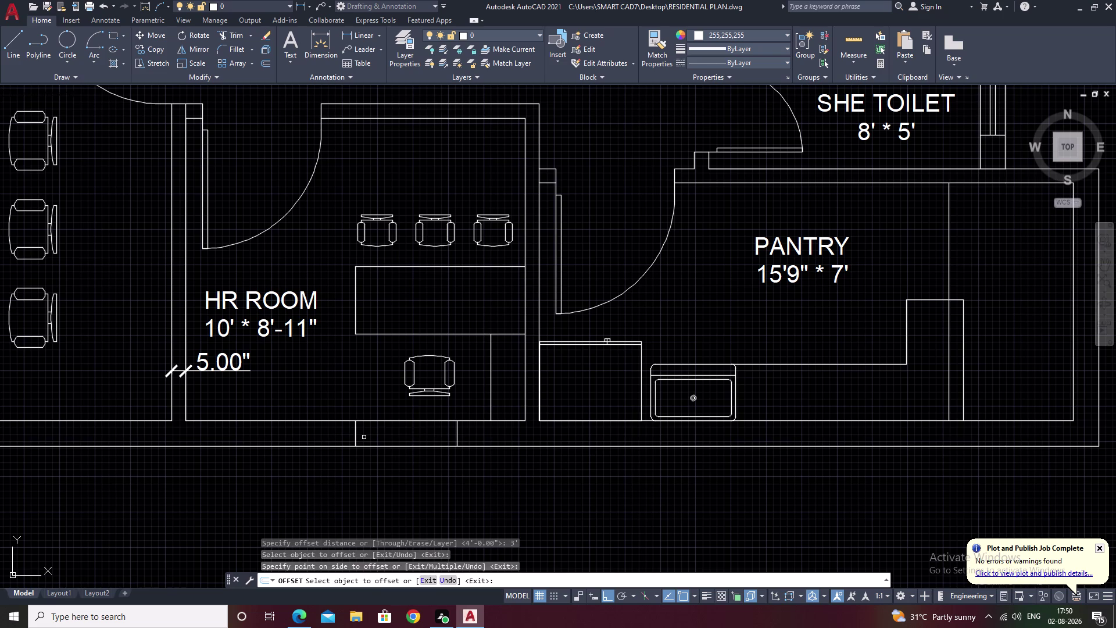
click(354, 437)
click(291, 438)
key(Escape)
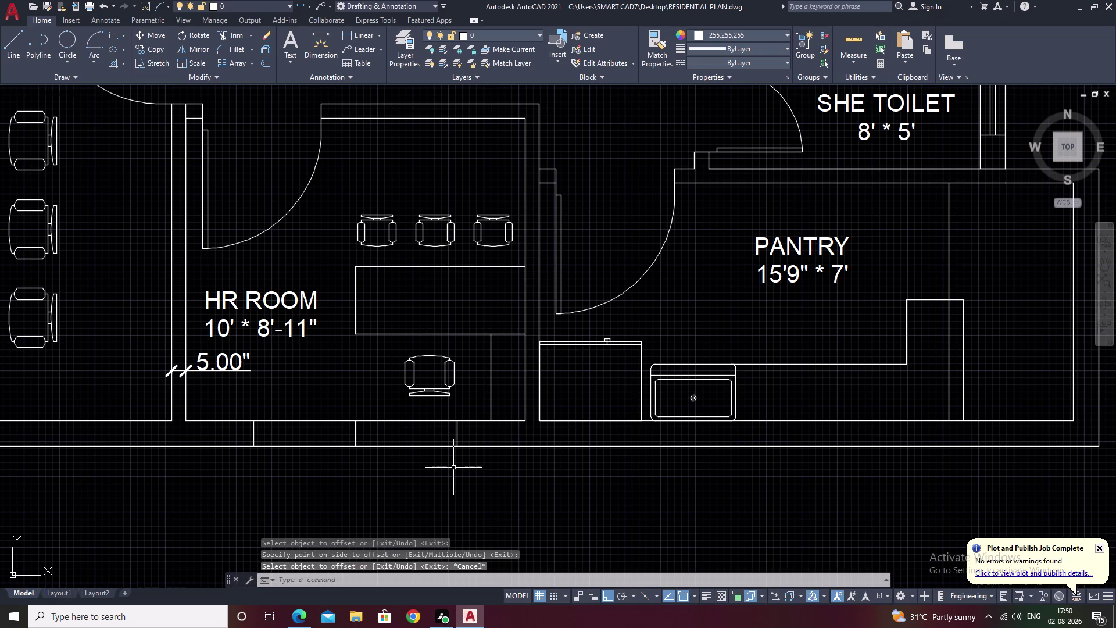
Draw the window's middle line between the left and right edges.
text(L)
key(space)
click(459, 433)
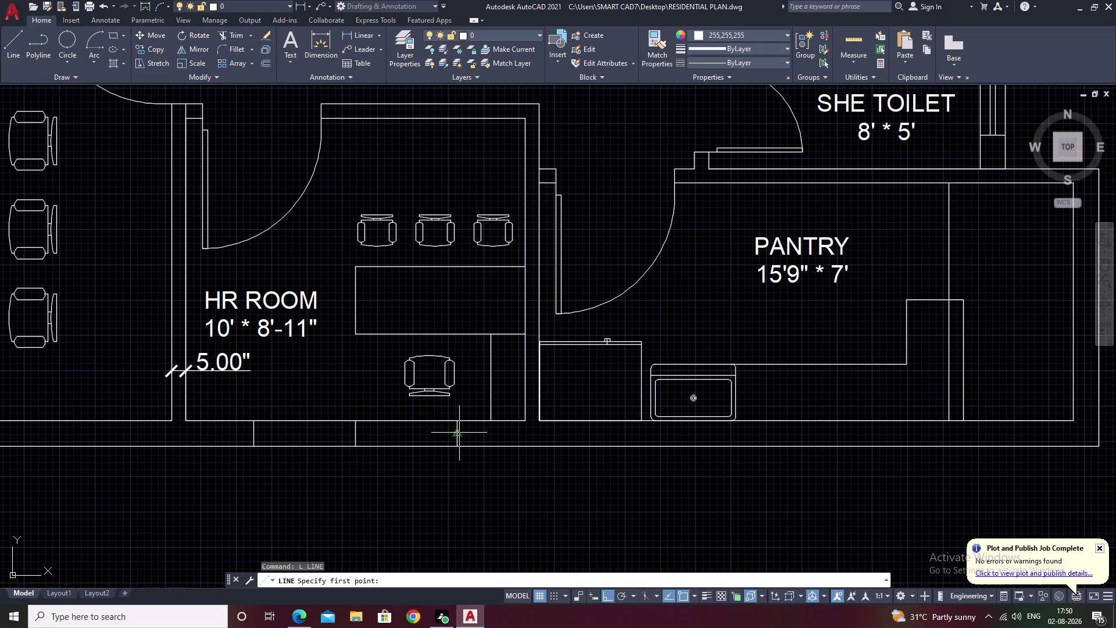
click(251, 432)
key(Escape)
Erase the original central divider line and bring the whole office plan into view.
middle_click(412, 468)
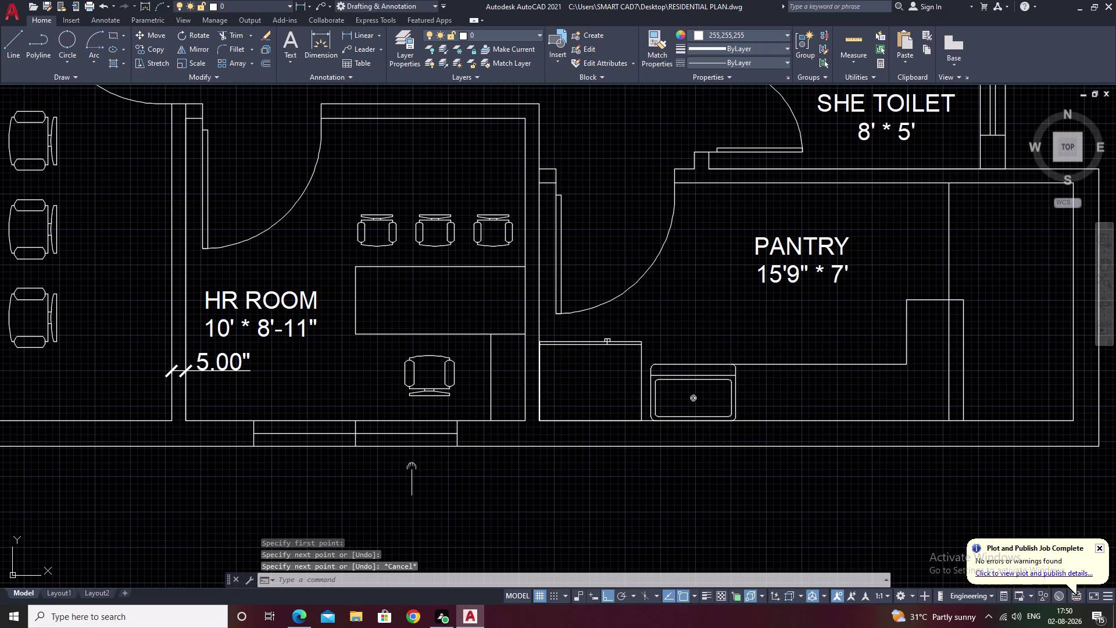
scroll(up, 3)
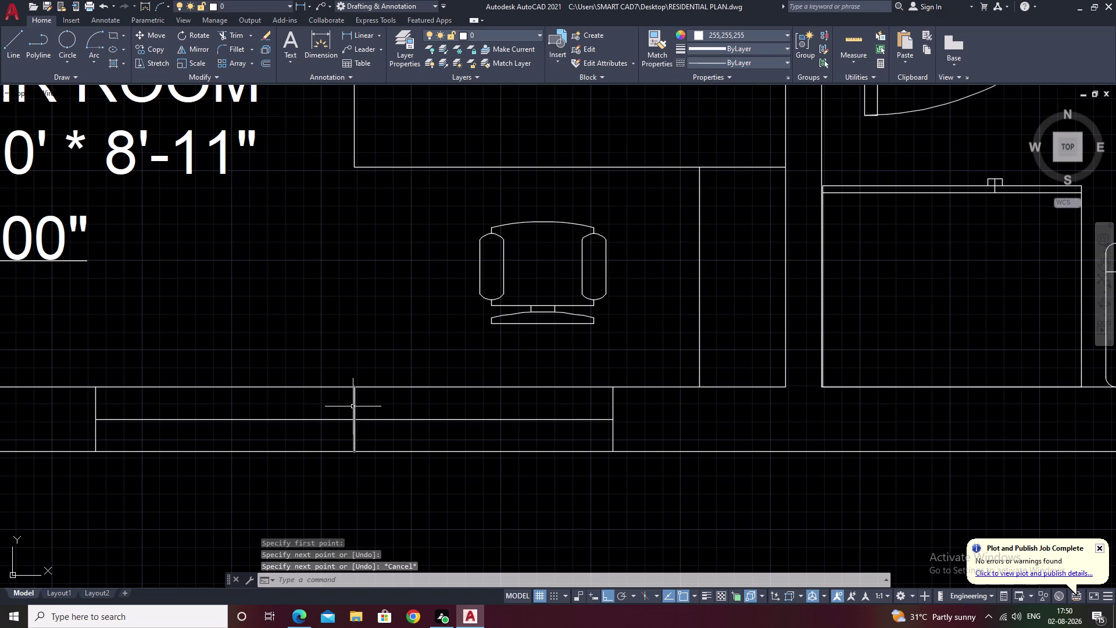
click(353, 407)
text(E)
key(space)
scroll(down, 3)
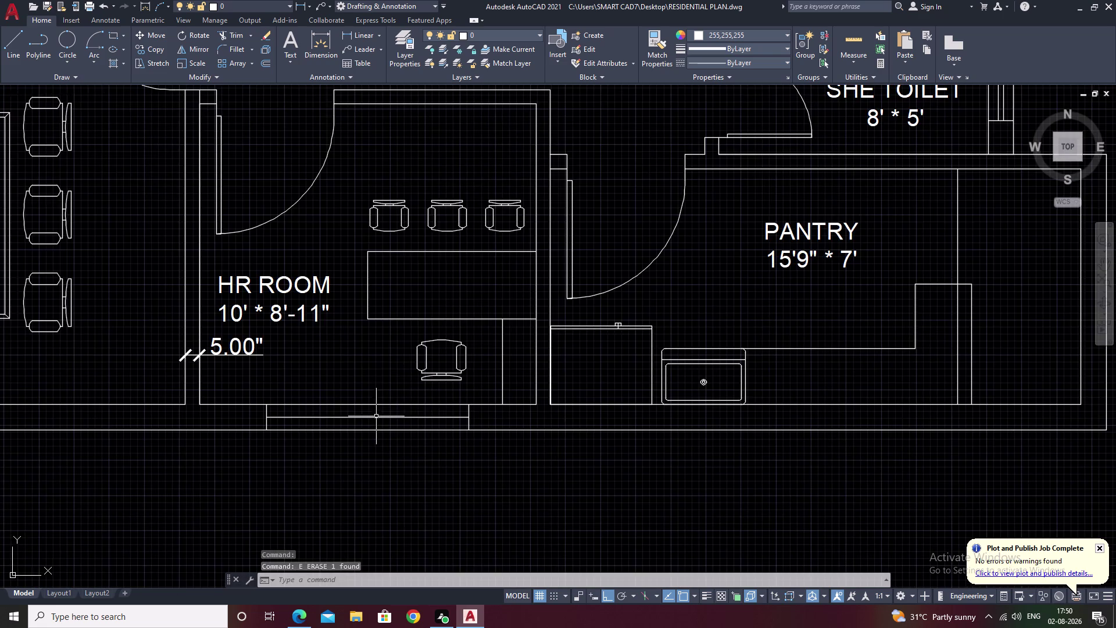
middle_drag(427, 455, 408, 382)
scroll(down, 3)
middle_drag(480, 426, 387, 438)
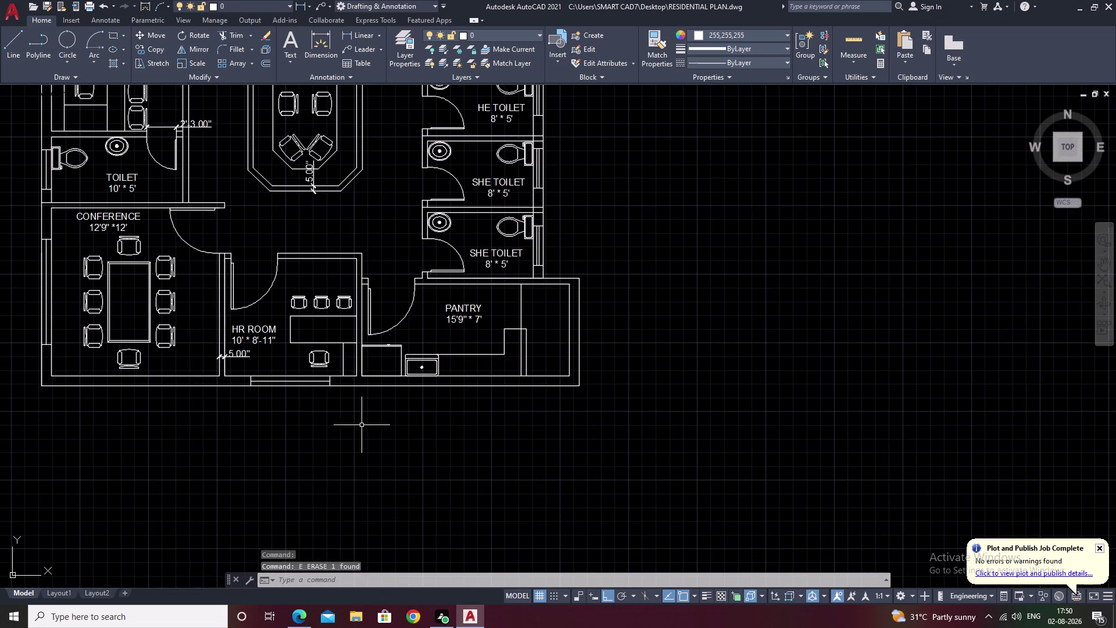
middle_drag(362, 425, 513, 494)
middle_drag(547, 437, 512, 482)
middle_drag(456, 359, 406, 414)
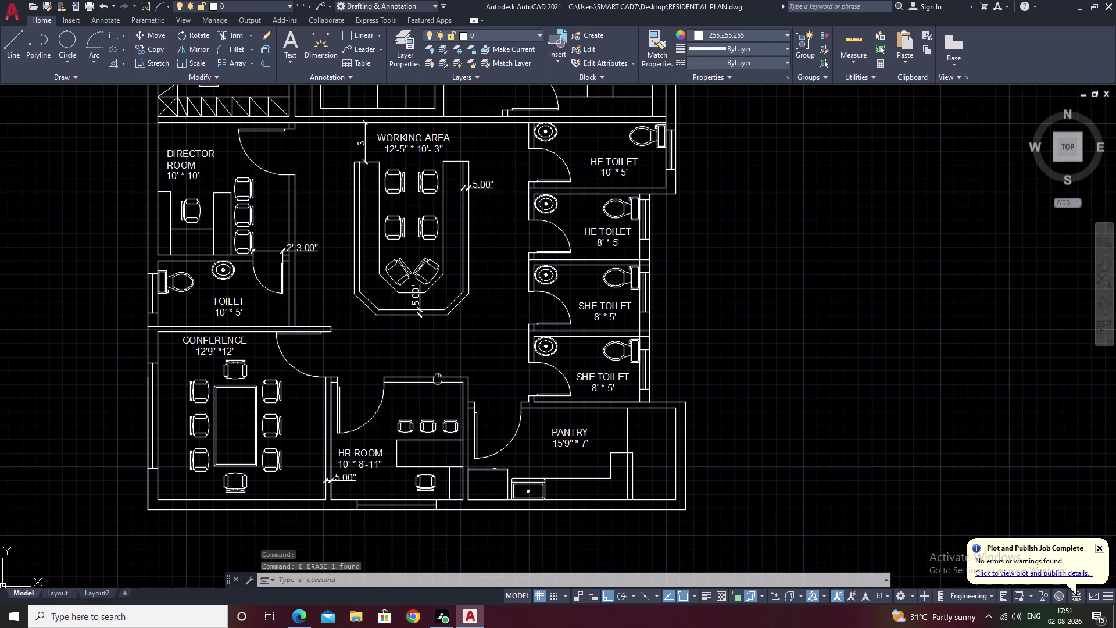
middle_drag(351, 401, 262, 401)
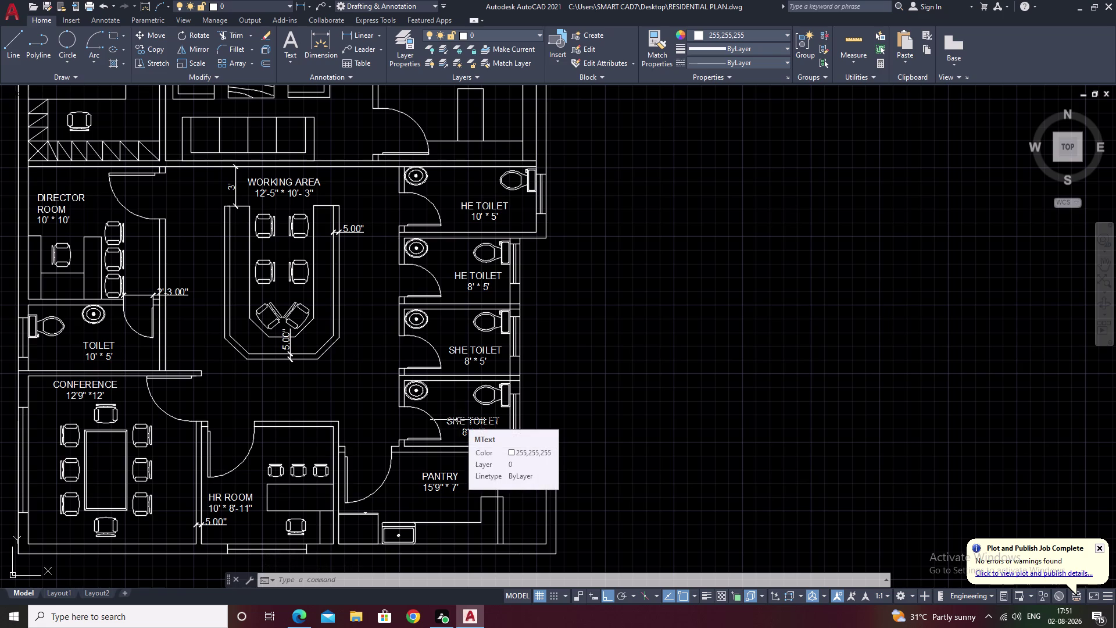
scroll(up, 3)
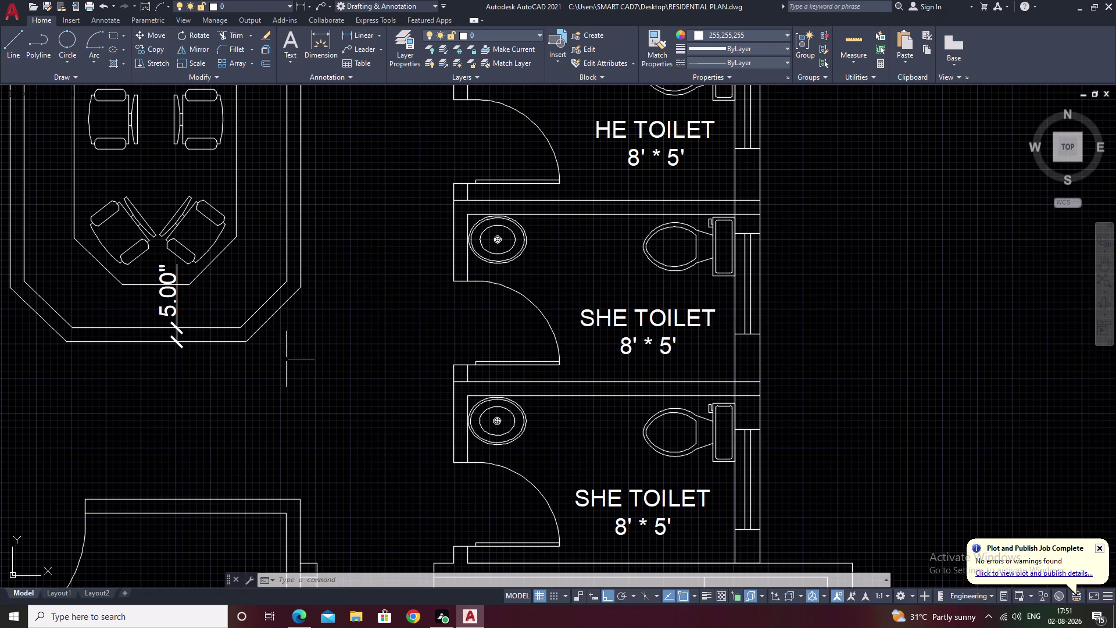
middle_drag(252, 364, 519, 372)
scroll(down, 3)
middle_drag(483, 374, 444, 406)
middle_drag(259, 378, 305, 309)
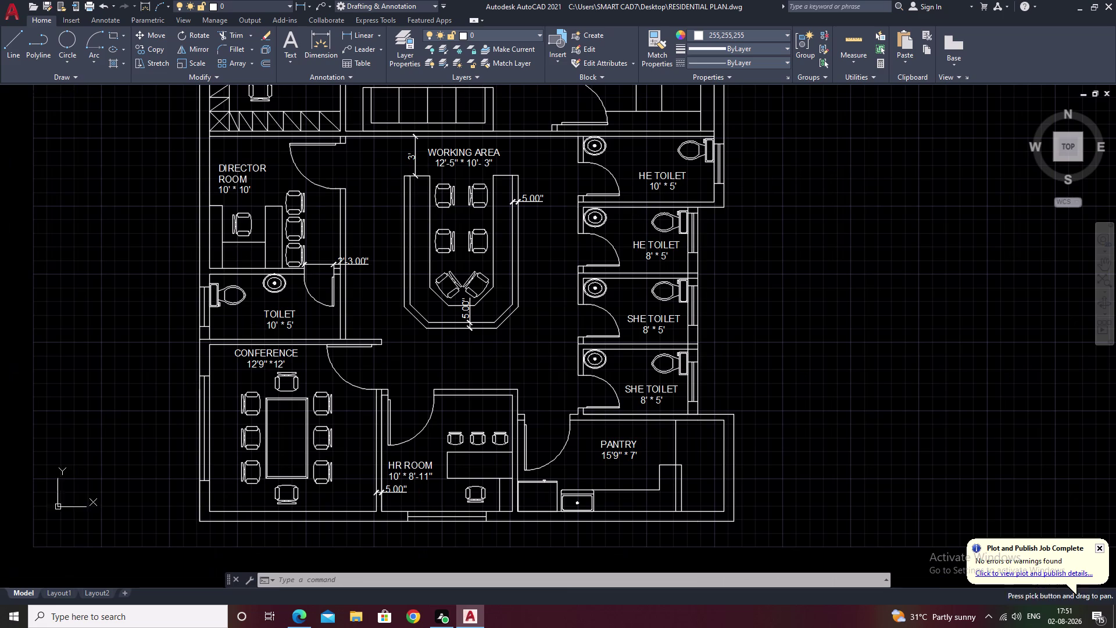
scroll(up, 3)
scroll(down, 3)
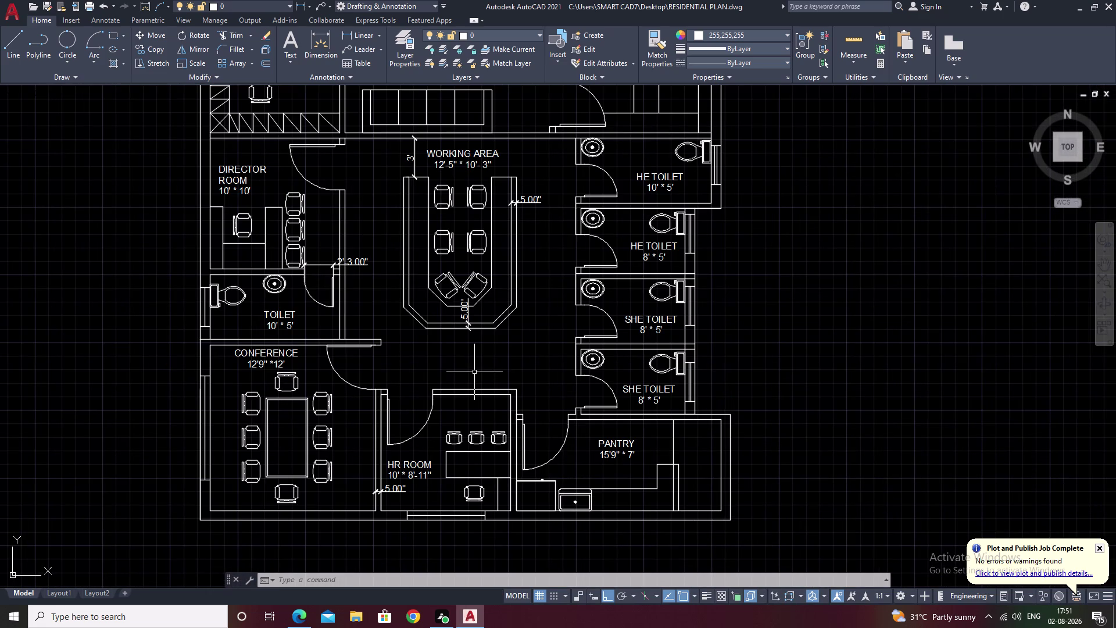
middle_drag(525, 348, 391, 368)
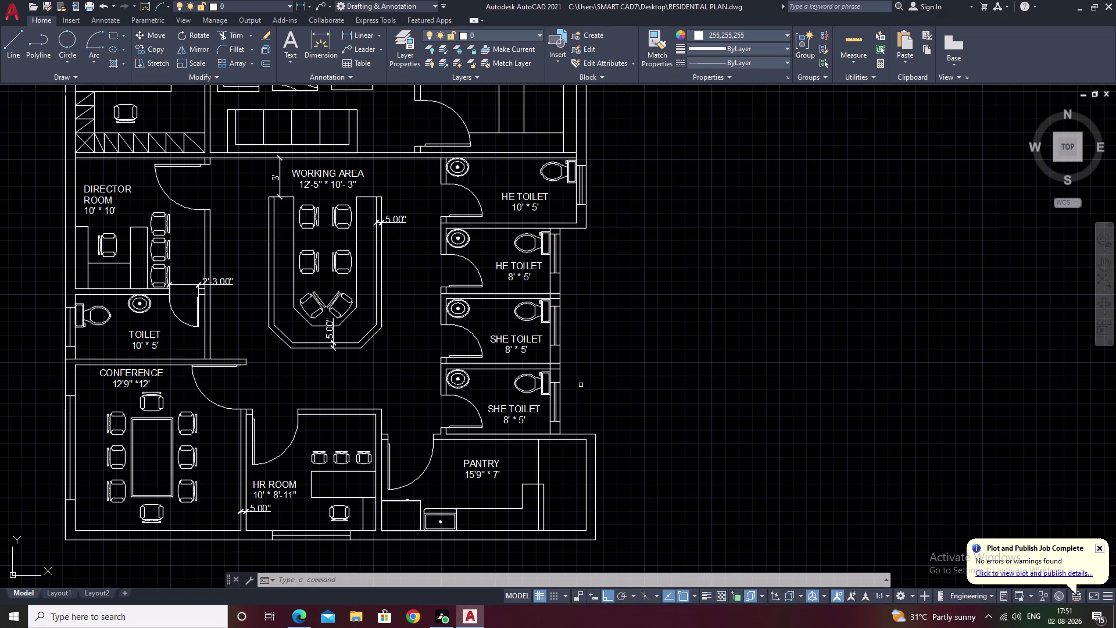
middle_drag(582, 384, 554, 388)
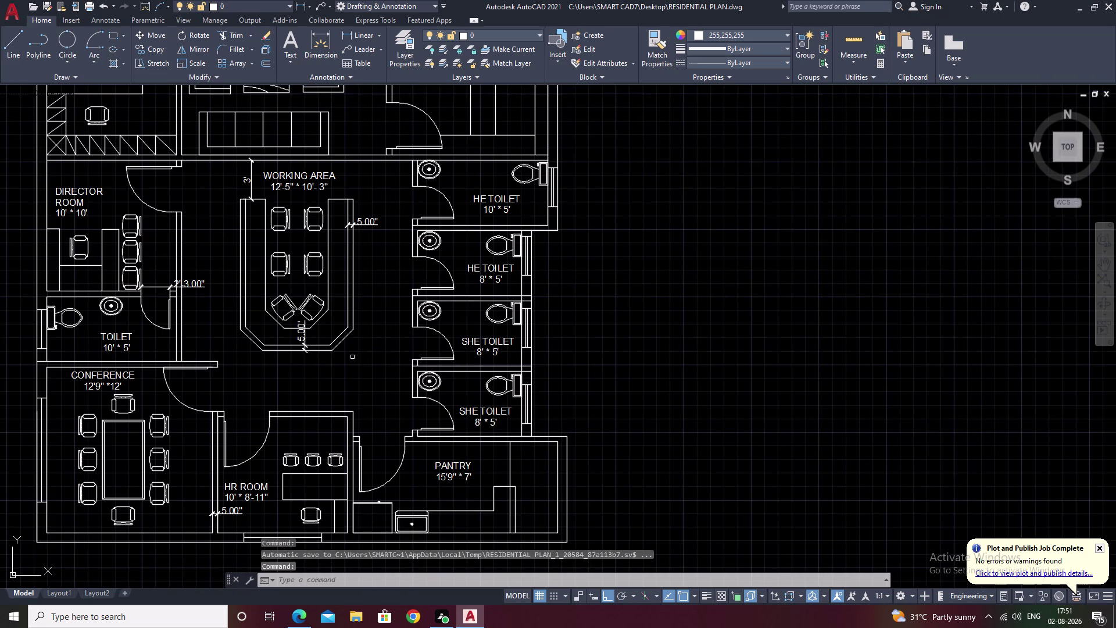
middle_drag(351, 360, 412, 337)
middle_drag(675, 361, 688, 285)
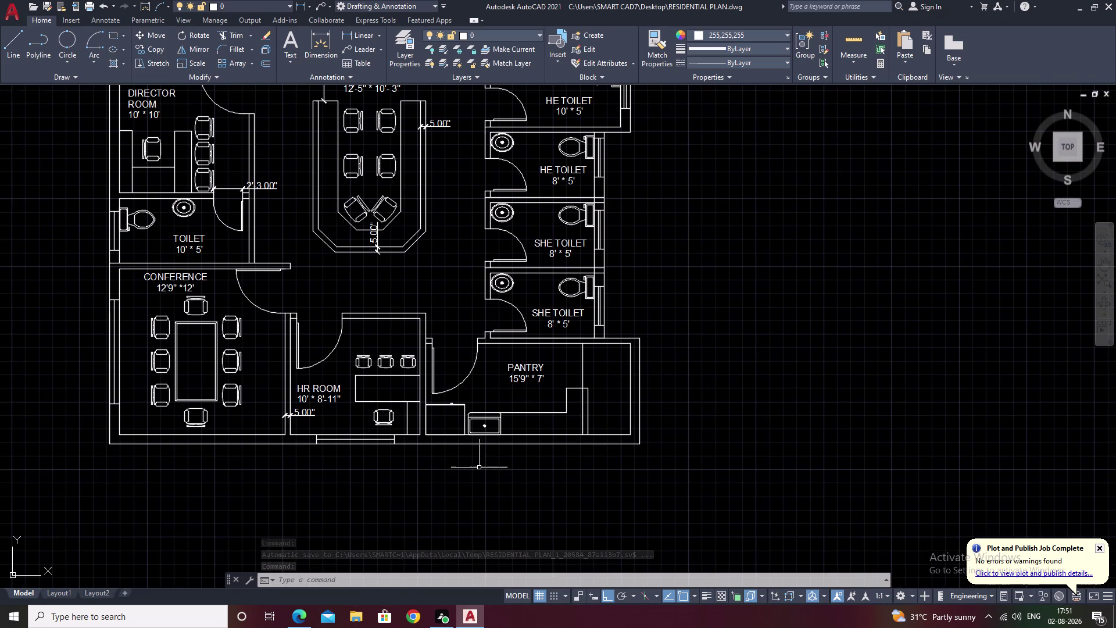
middle_drag(542, 469, 482, 482)
scroll(up, 3)
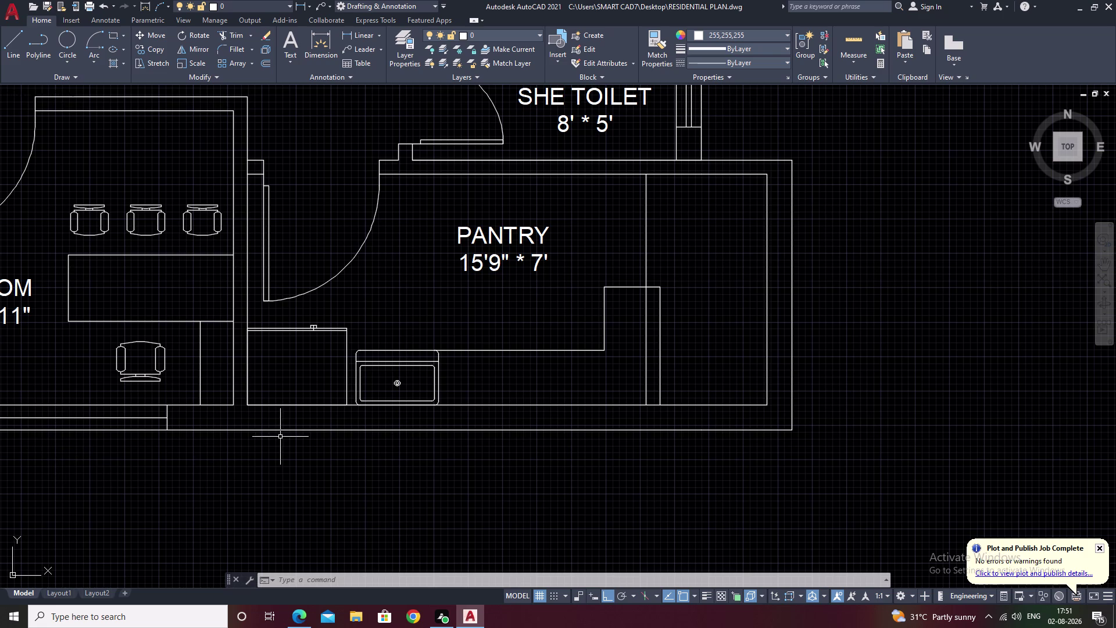
middle_drag(280, 437, 288, 424)
scroll(up, 3)
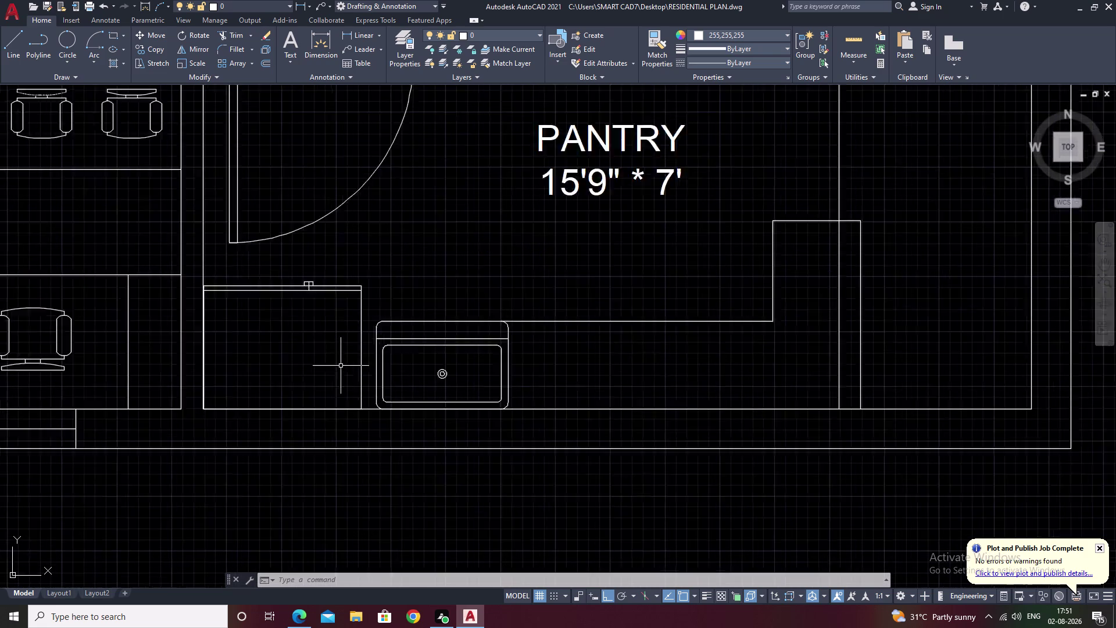
Draw a vertical jamb line from below the sink's left edge to the outer wall.
scroll(up, 3)
text(L)
key(space)
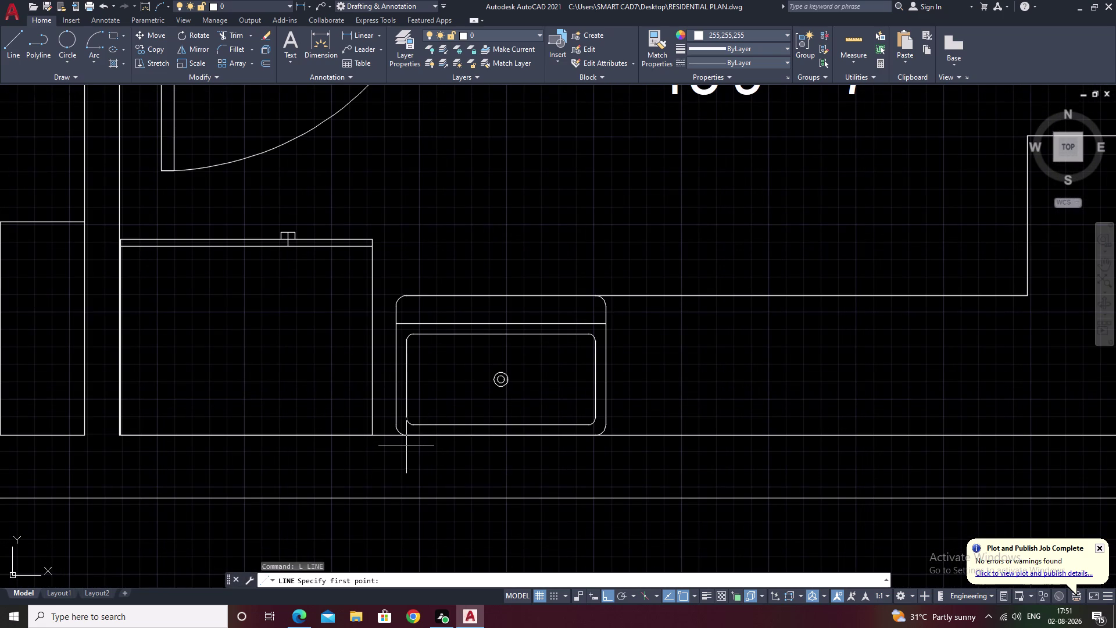
click(400, 436)
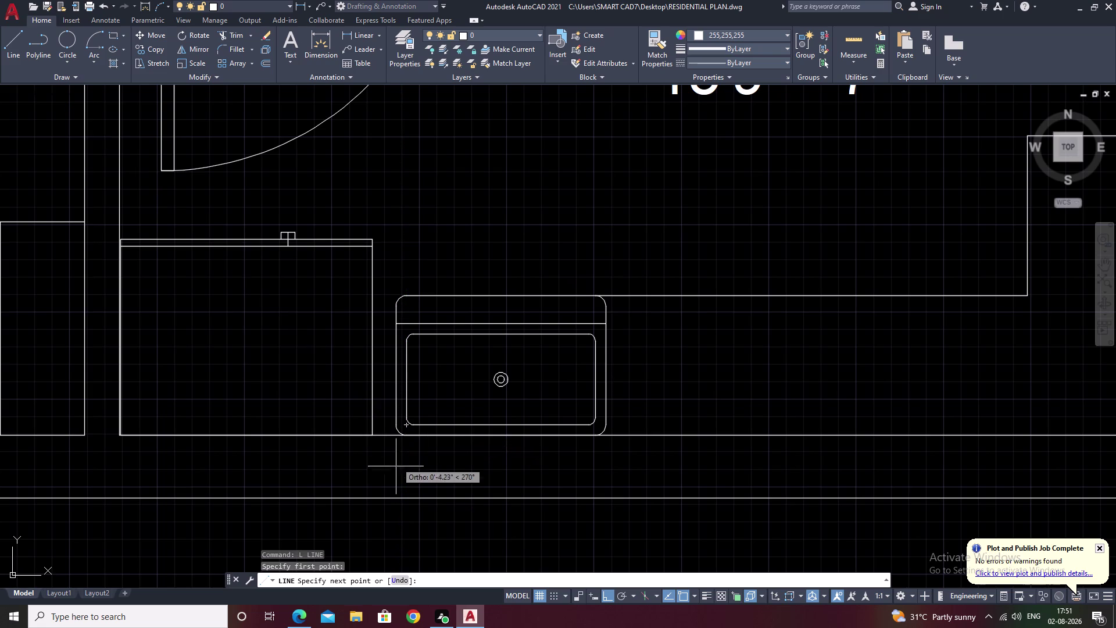
click(396, 497)
key(Escape)
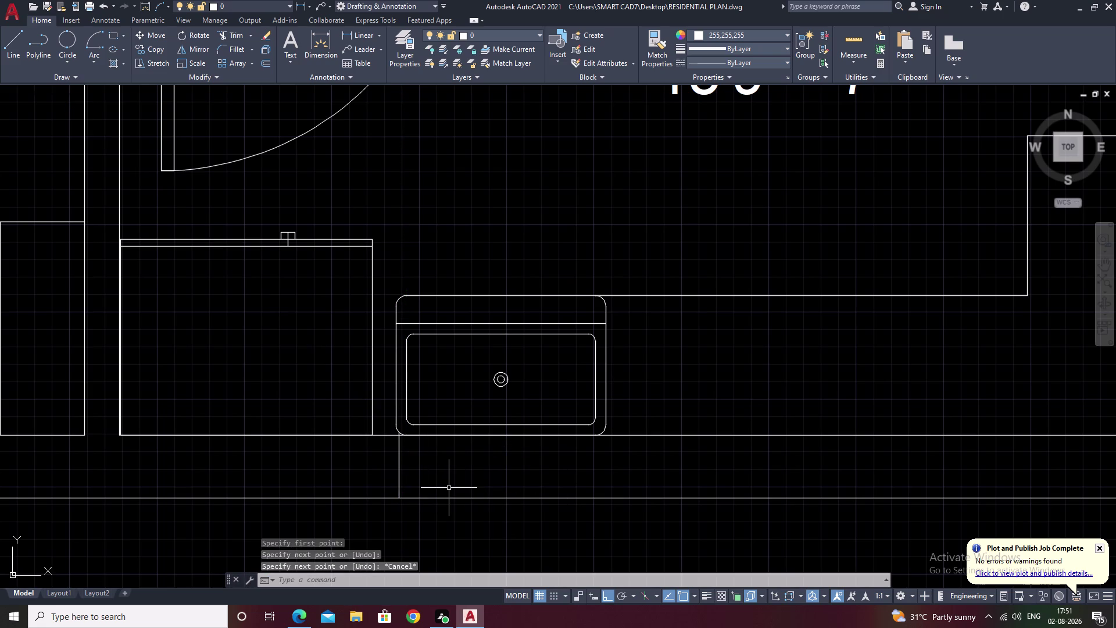
Offset the jamb line 4' to the right.
text(O)
key(space)
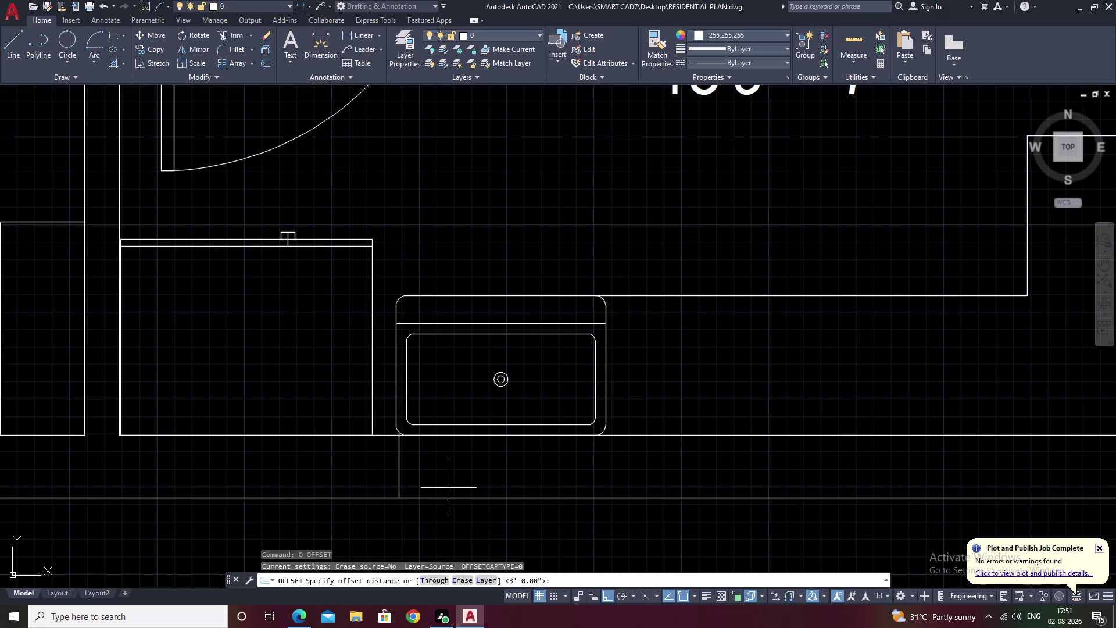
text(4)
text(')
key(space)
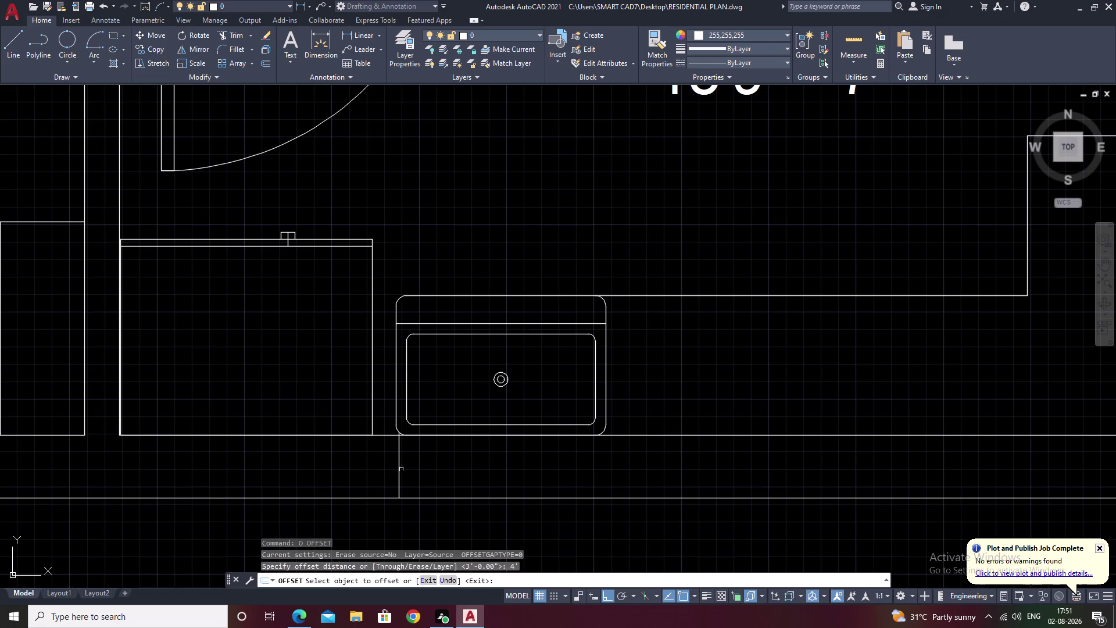
double_click(398, 469)
click(673, 480)
key(Escape)
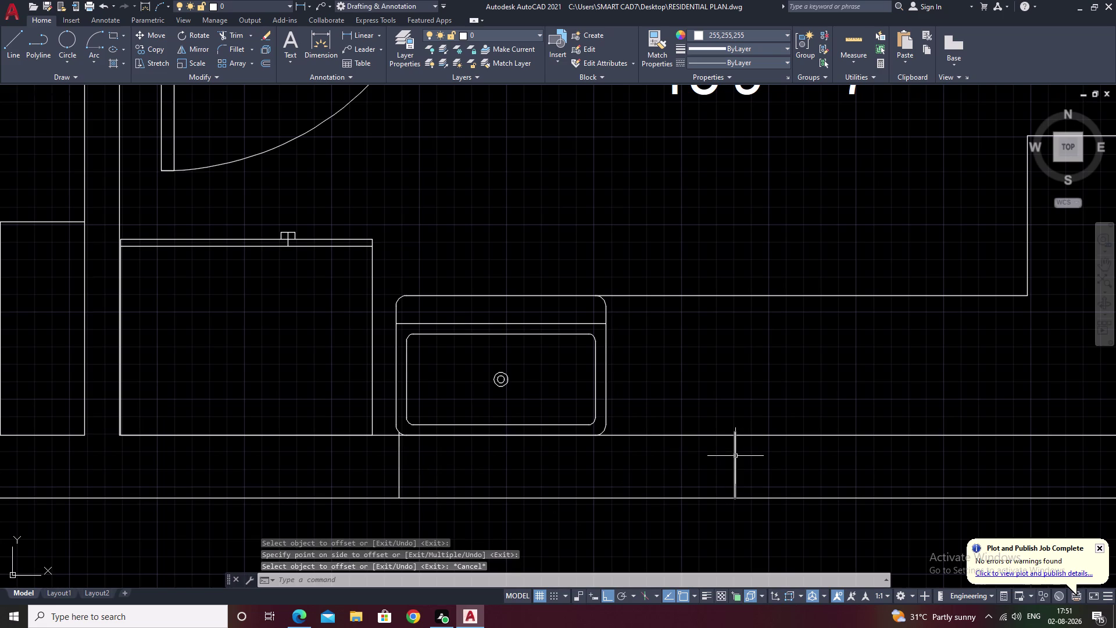
Trim away the excess line segments at the opening.
text(TR)
key(space)
scroll(up, 3)
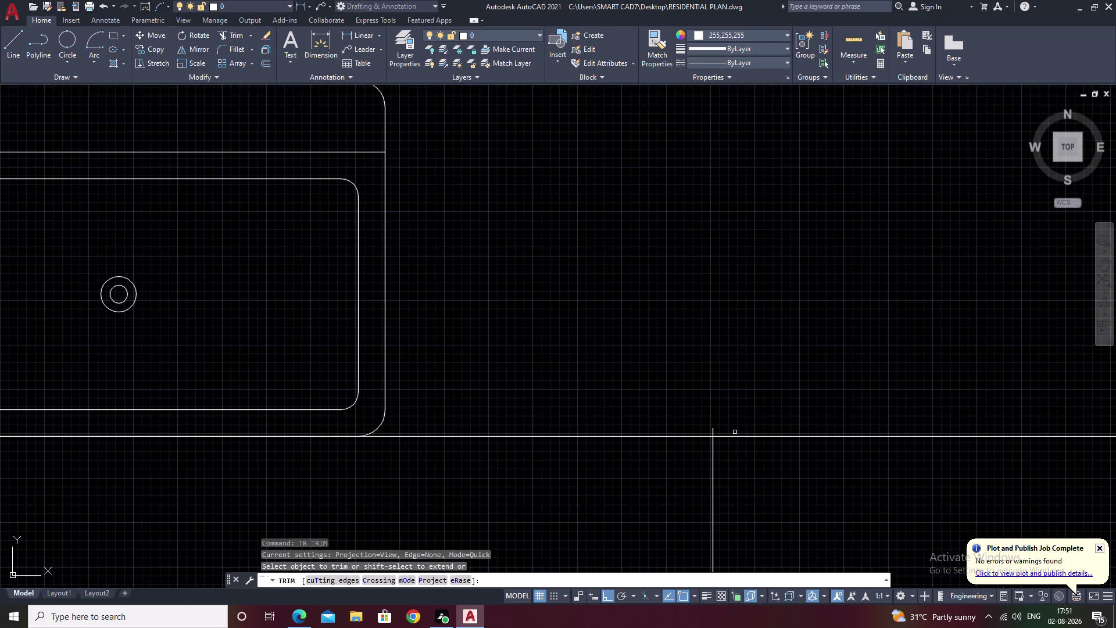
drag(735, 432, 684, 433)
scroll(down, 3)
key(Escape)
Draw the sill line across between the right and left jambs.
text(L)
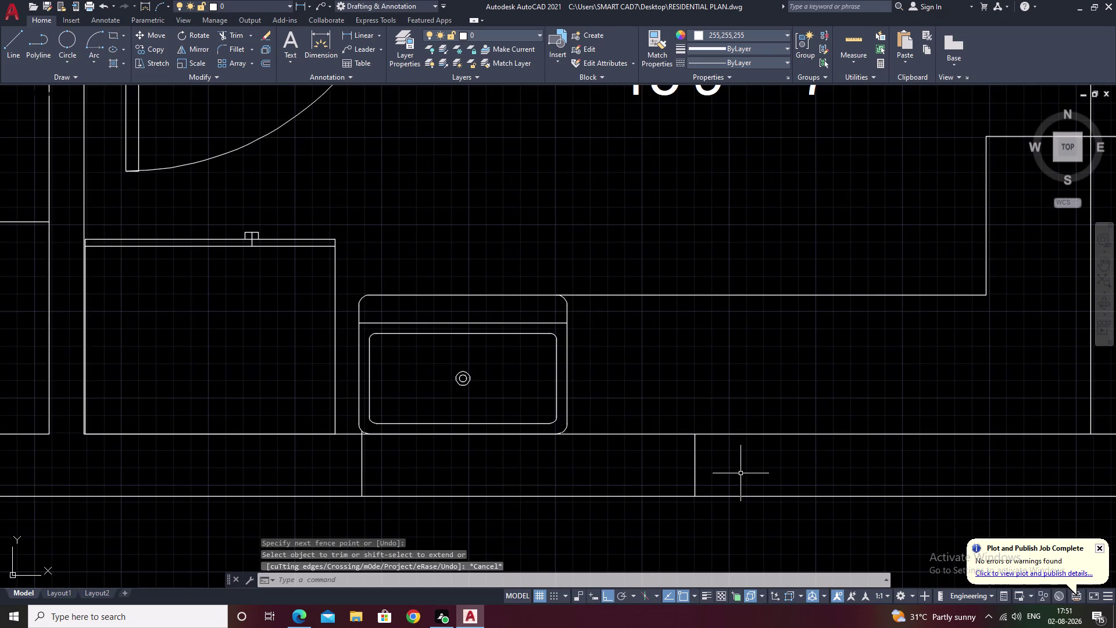
key(space)
click(697, 467)
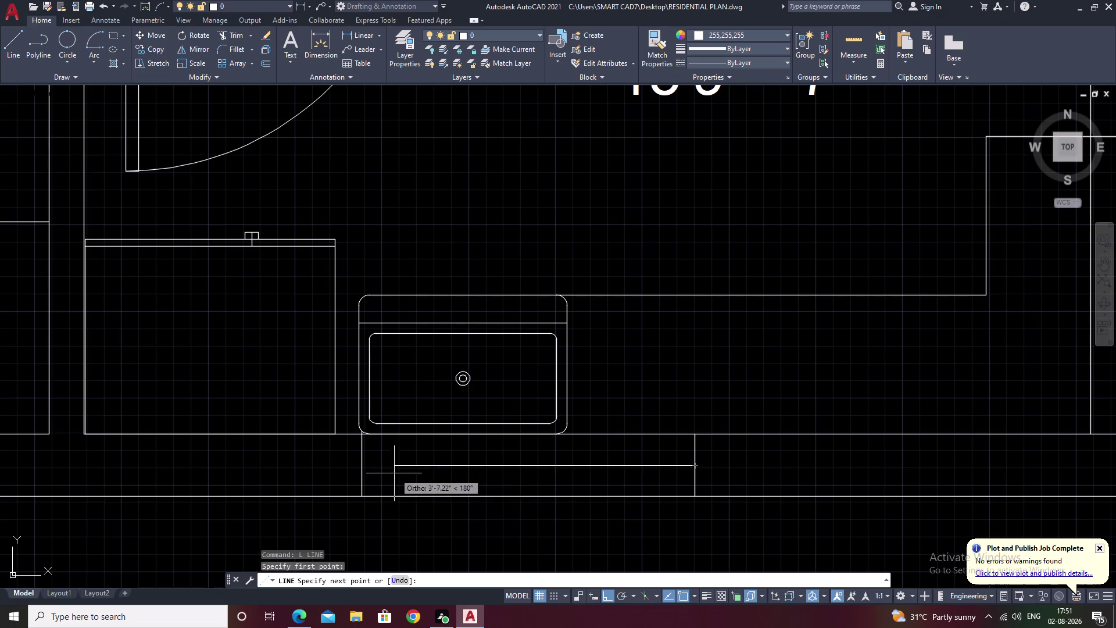
click(360, 466)
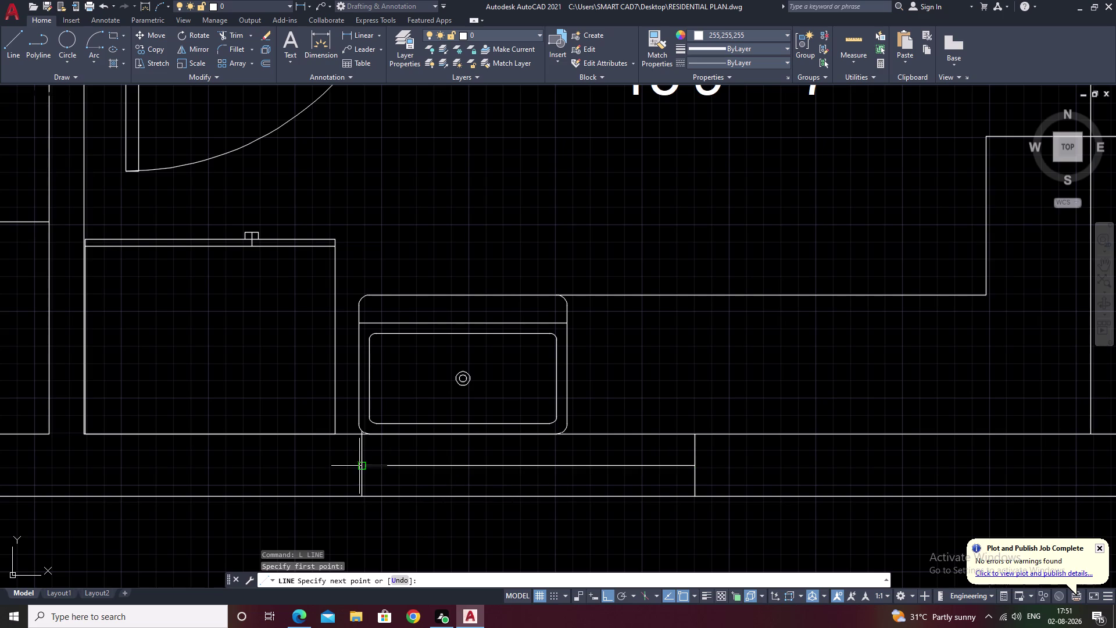
key(Escape)
middle_drag(750, 452, 752, 375)
scroll(down, 3)
middle_drag(746, 432, 727, 434)
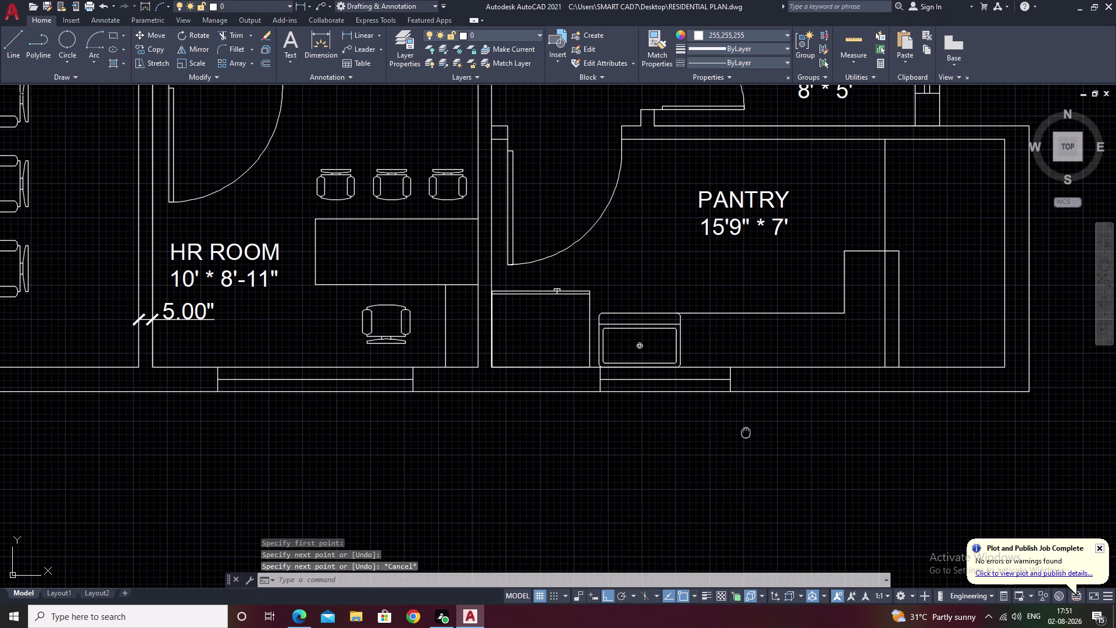
middle_drag(727, 434, 661, 447)
click(354, 31)
Dimension the pantry's outer wall opening as 4'.
scroll(up, 3)
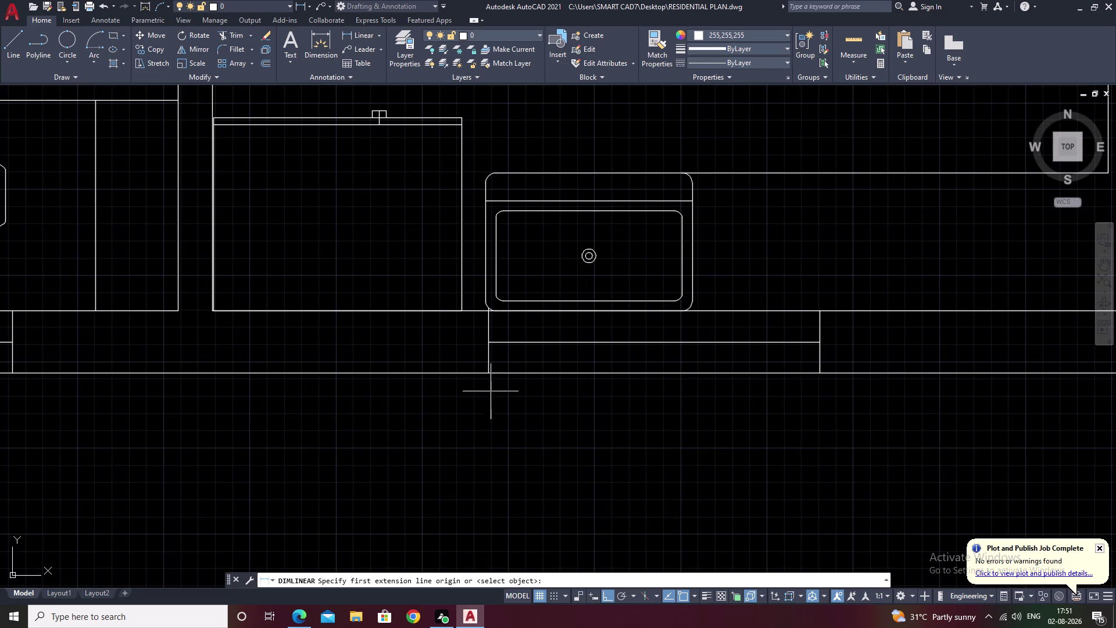
click(485, 373)
click(820, 374)
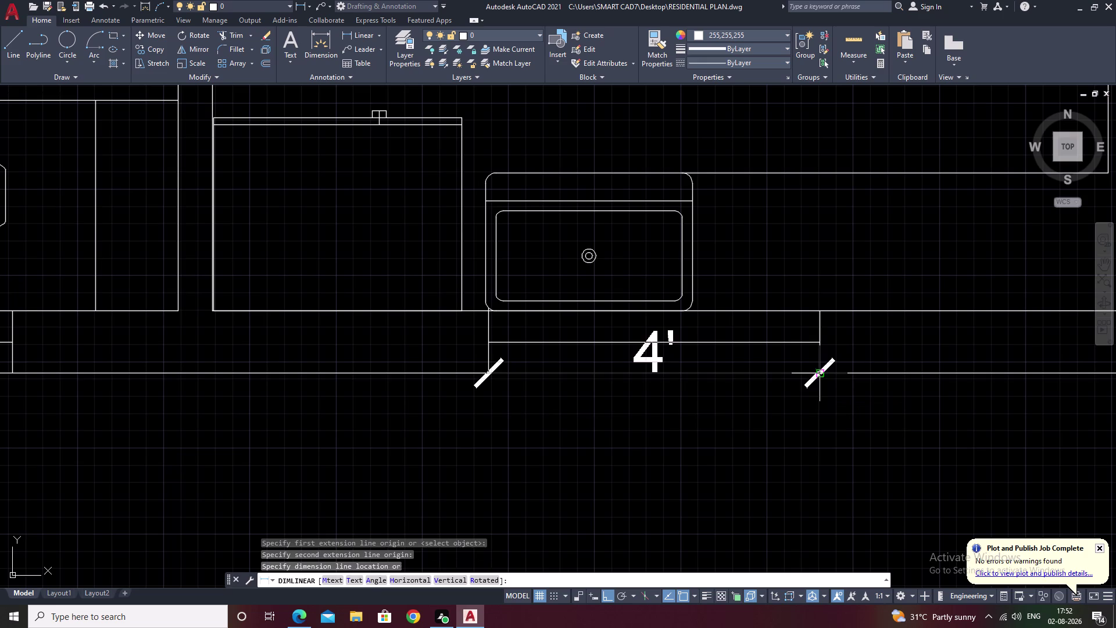
click(817, 427)
Add a 6' linear dimension below the HR room opening.
middle_drag(562, 443, 1115, 424)
key(space)
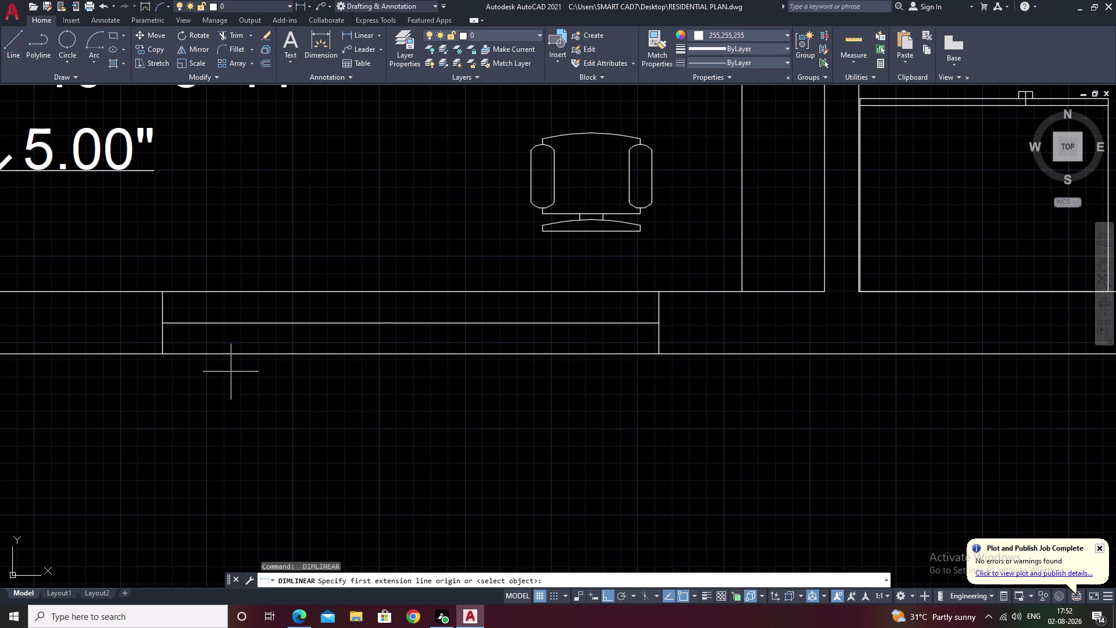
click(161, 356)
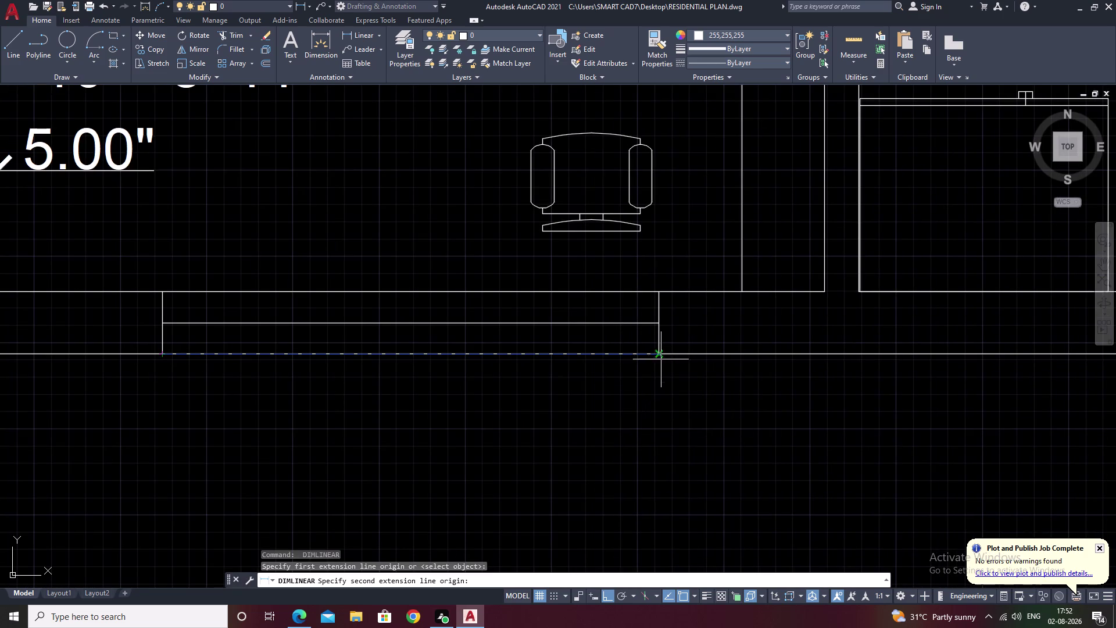
click(660, 354)
click(644, 437)
Pan toward the pantry, start a third wall dimension, then cancel it.
scroll(down, 3)
middle_drag(778, 442, 514, 477)
middle_drag(867, 464, 812, 490)
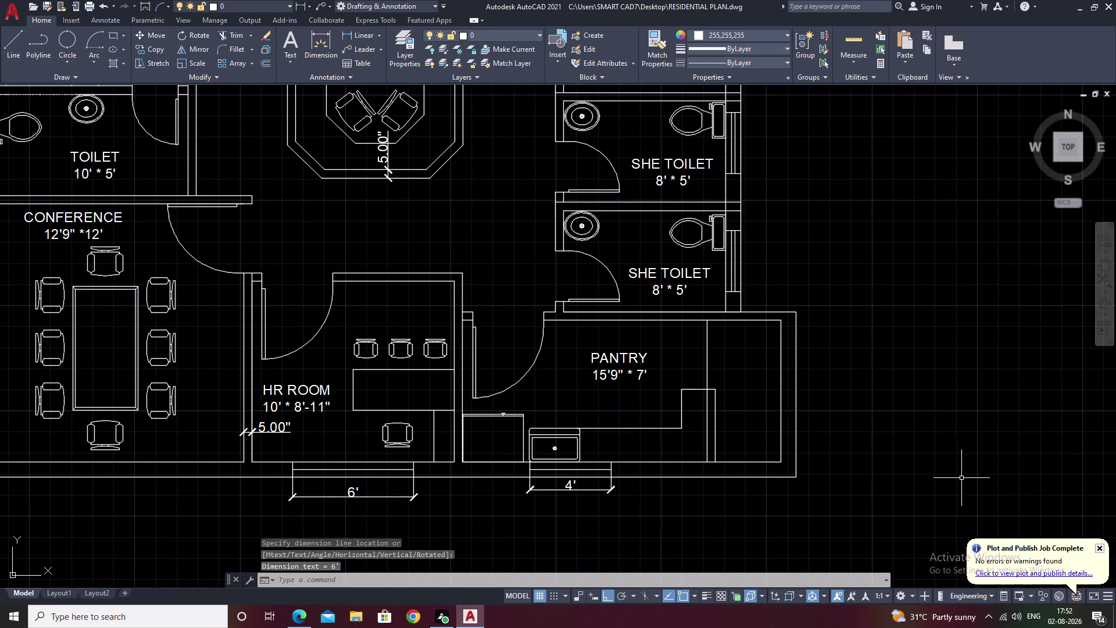
middle_drag(965, 478, 868, 537)
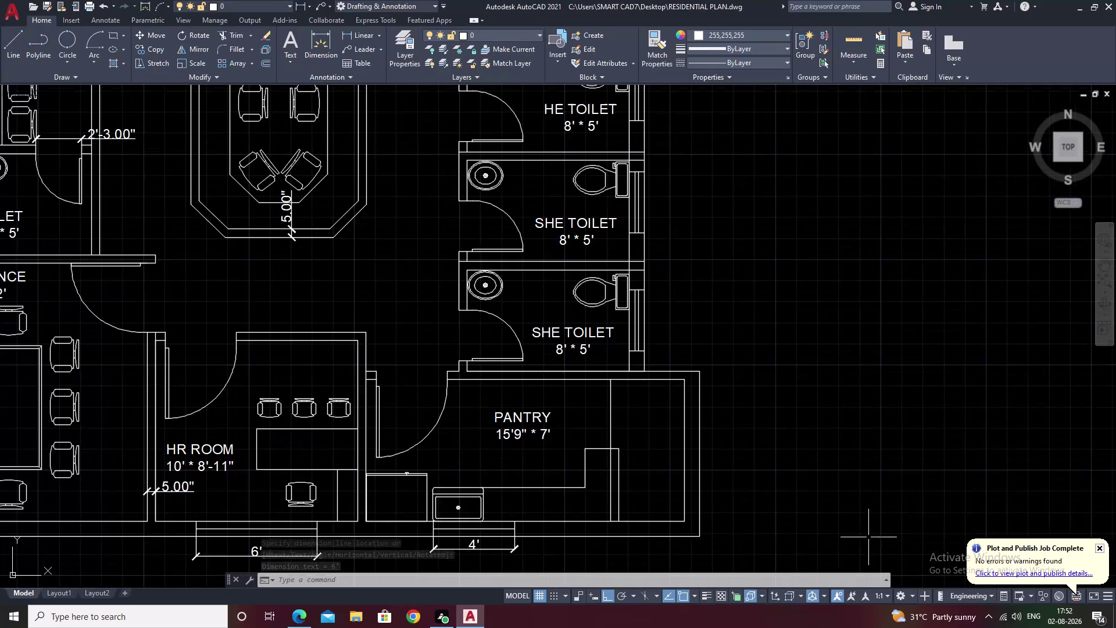
scroll(up, 3)
key(space)
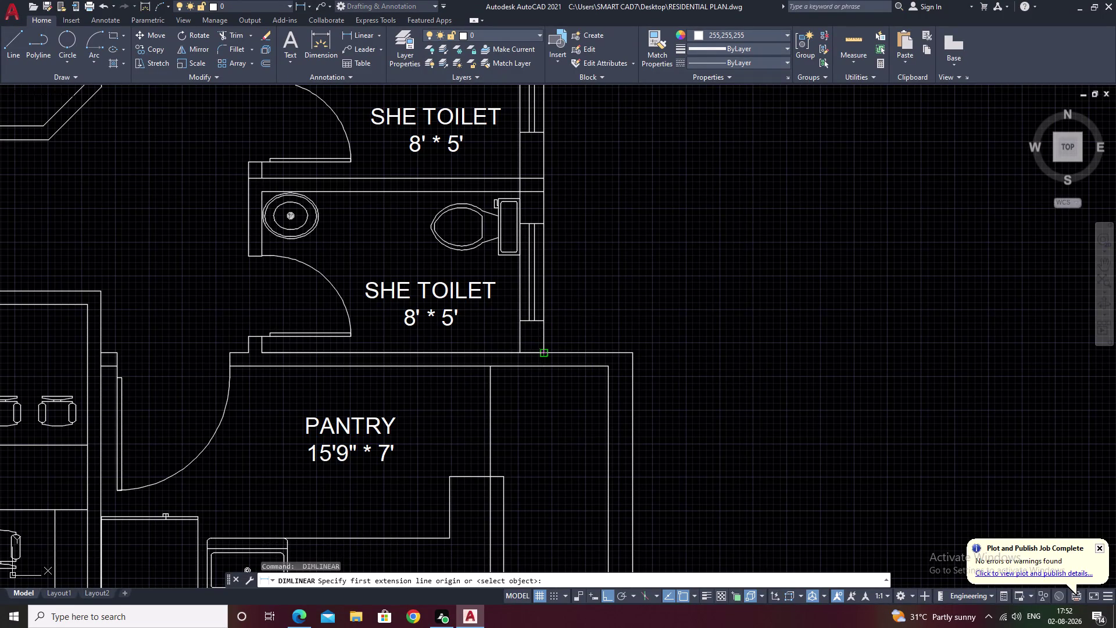
click(543, 354)
click(631, 353)
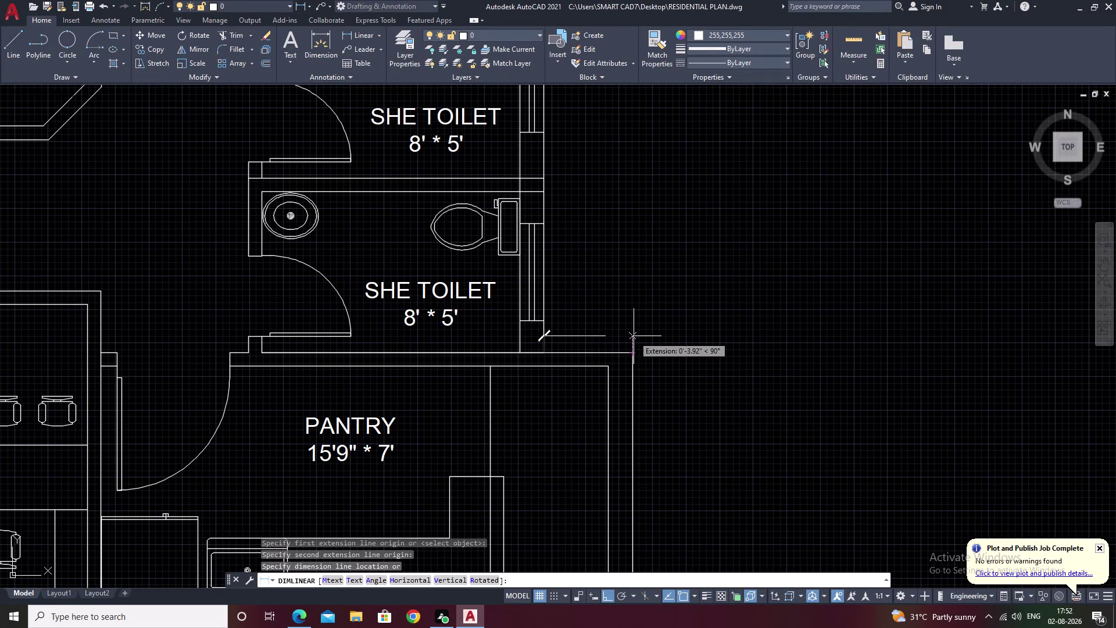
key(Escape)
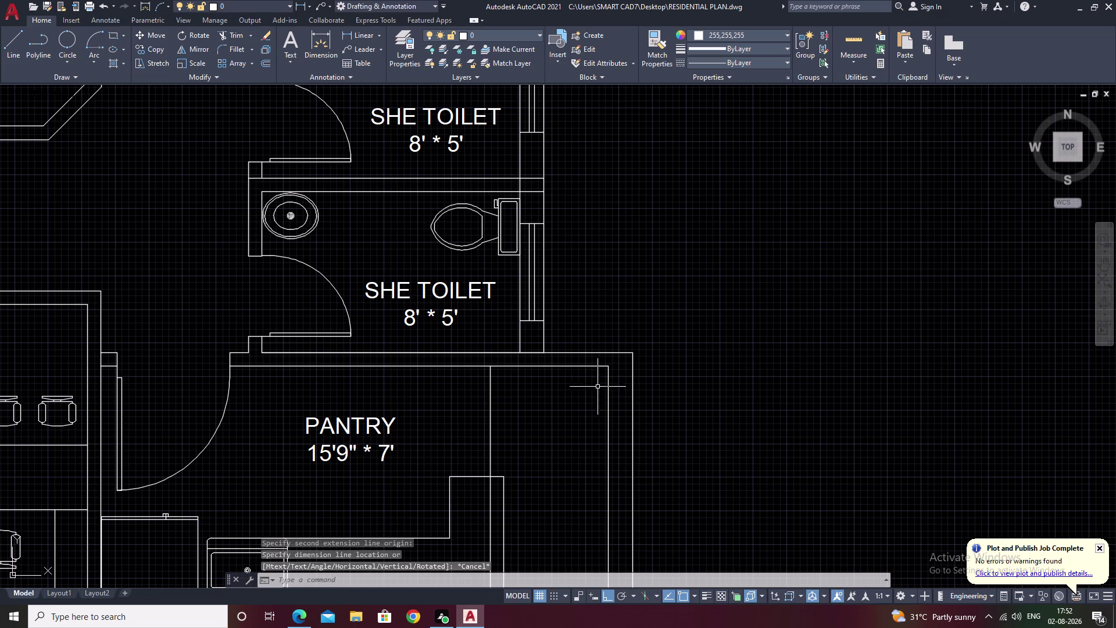
scroll(up, 3)
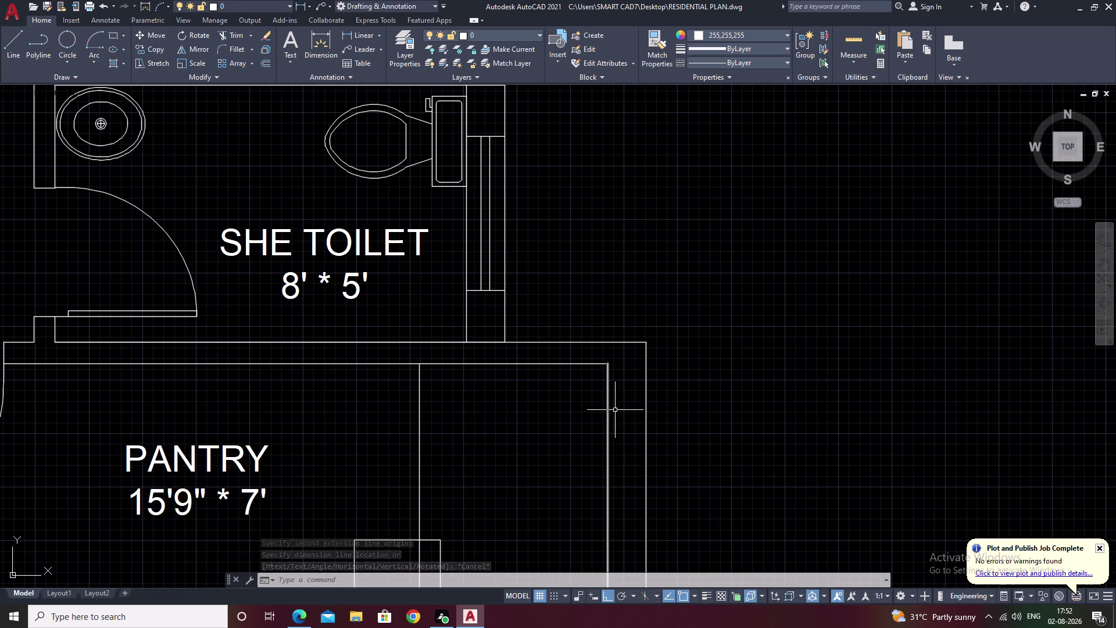
scroll(down, 3)
middle_drag(653, 432, 662, 397)
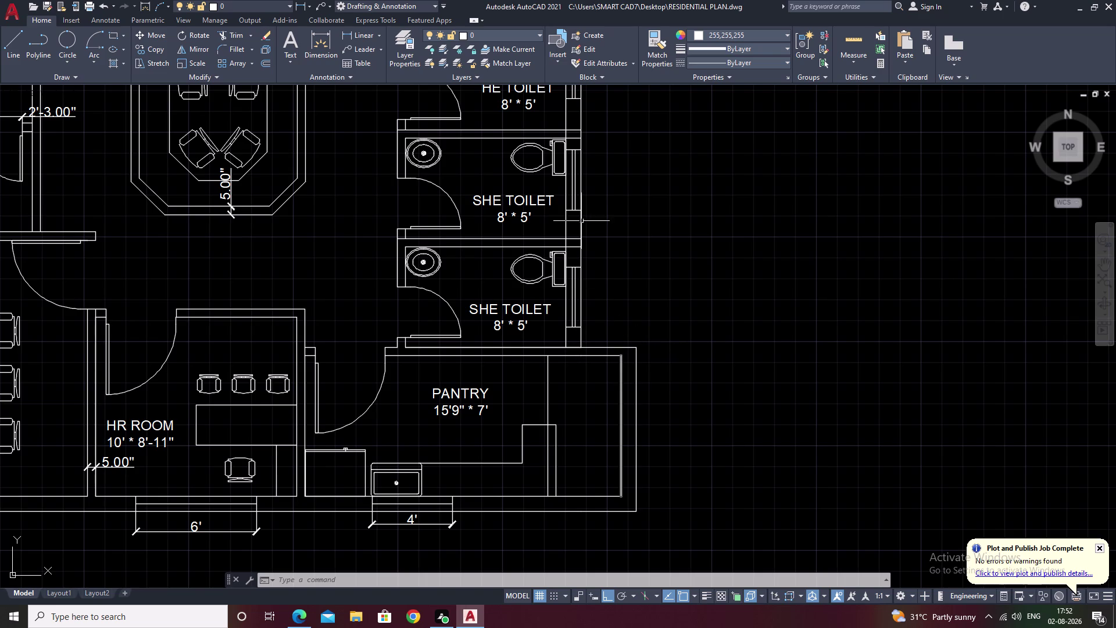
click(350, 38)
scroll(up, 3)
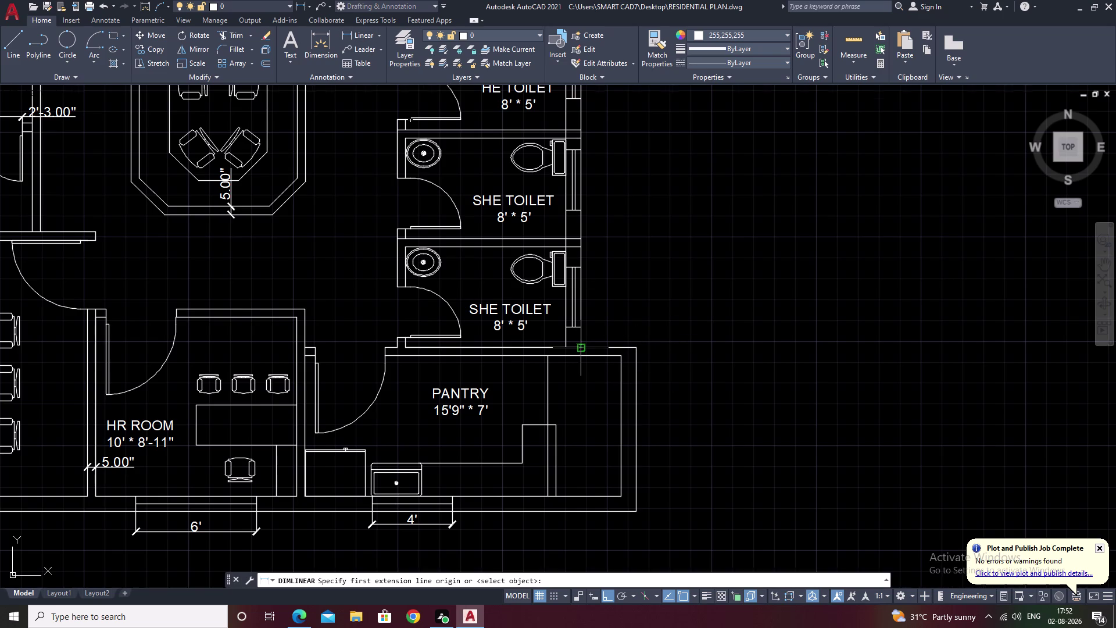
scroll(up, 3)
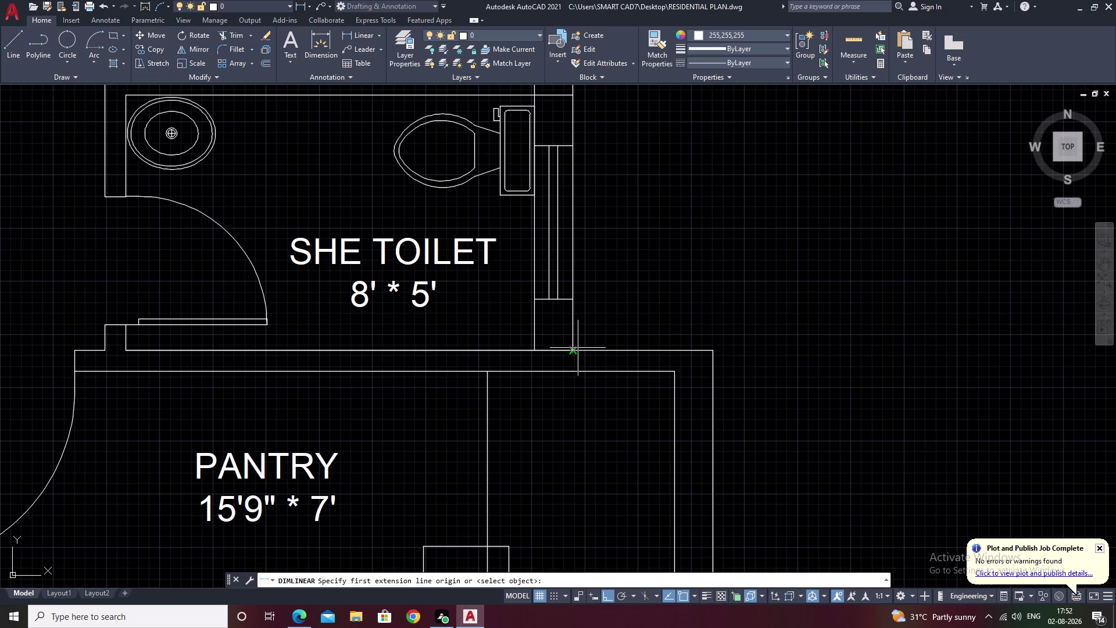
click(676, 373)
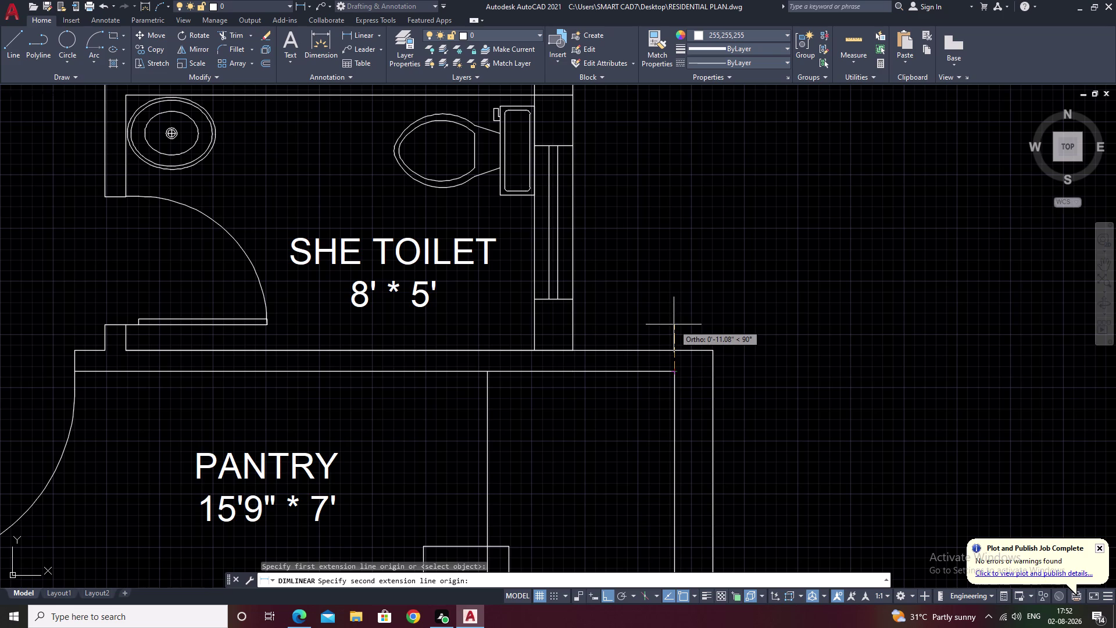
key(Escape)
middle_drag(615, 436, 660, 343)
scroll(down, 3)
middle_drag(548, 392, 559, 389)
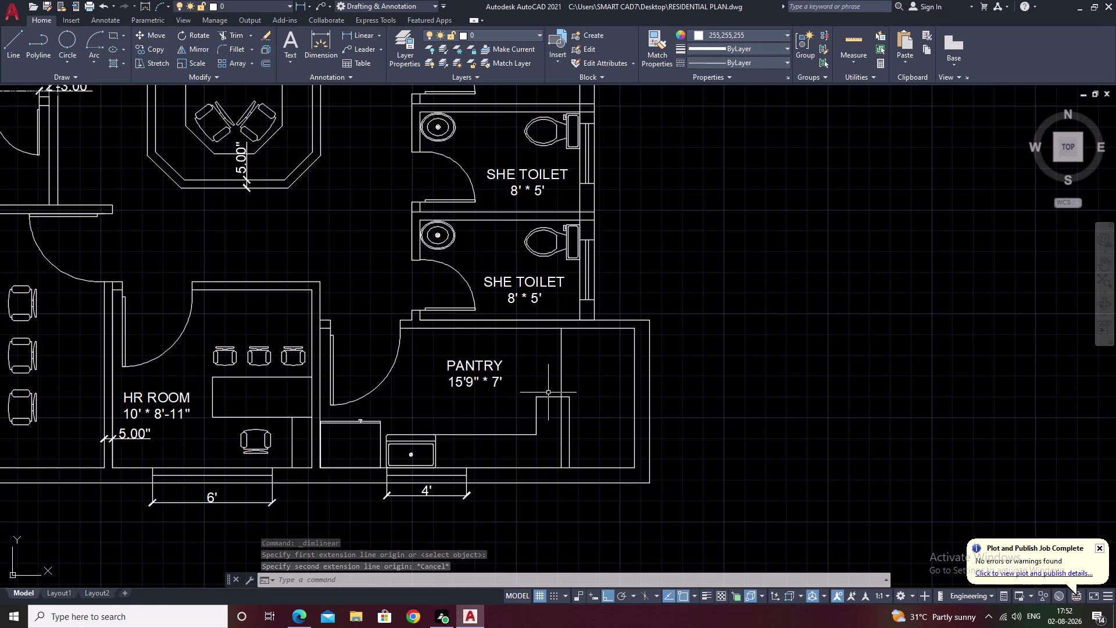
middle_drag(559, 388, 652, 355)
click(353, 39)
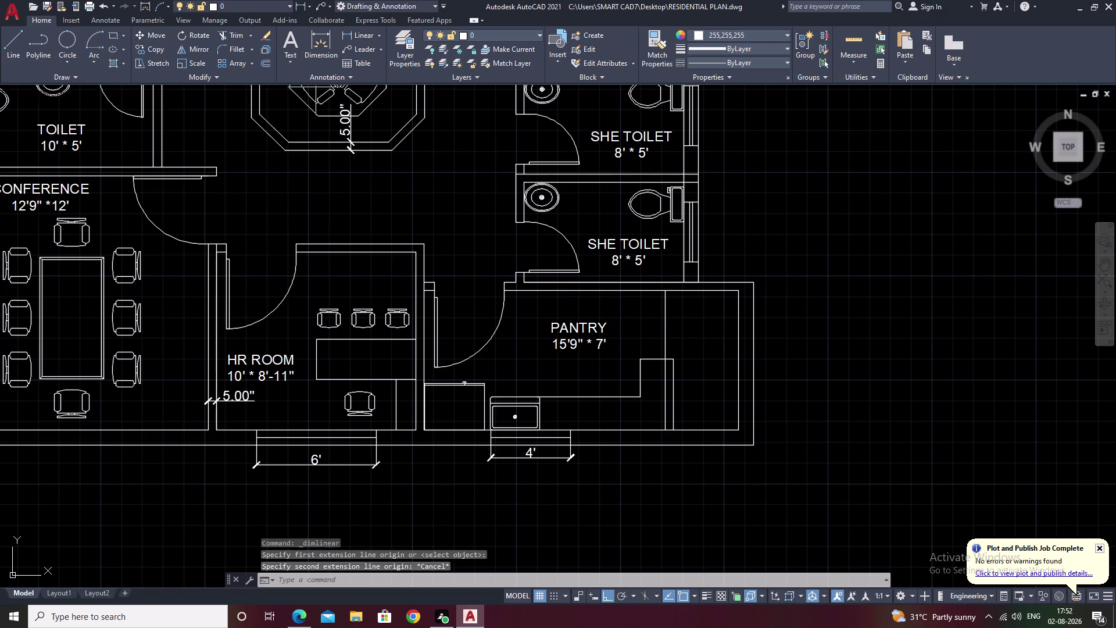
scroll(up, 3)
click(386, 321)
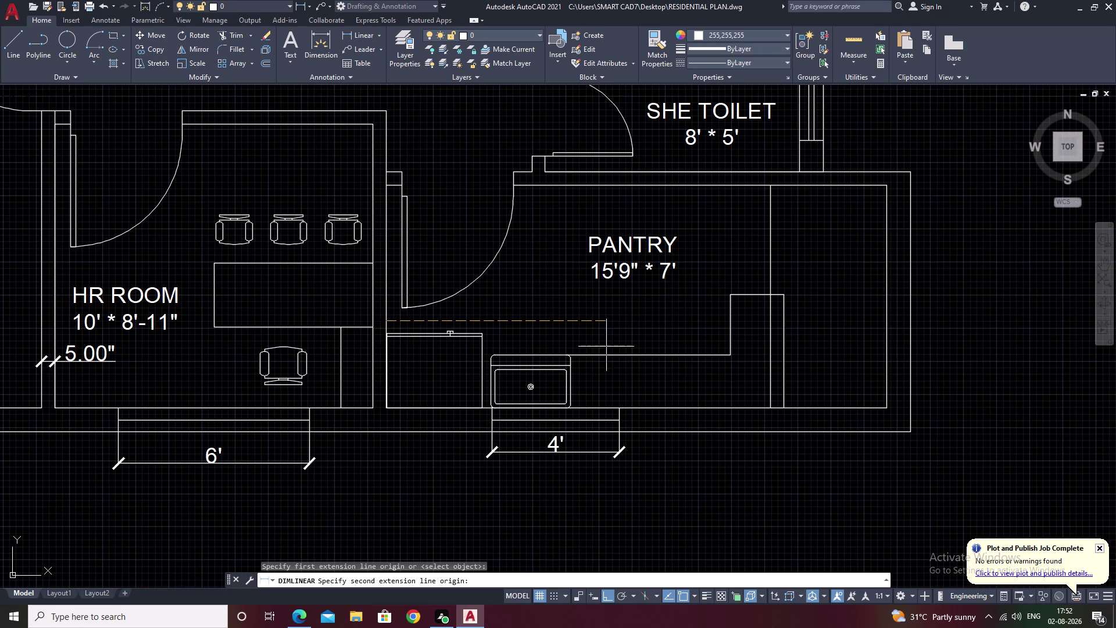
click(892, 322)
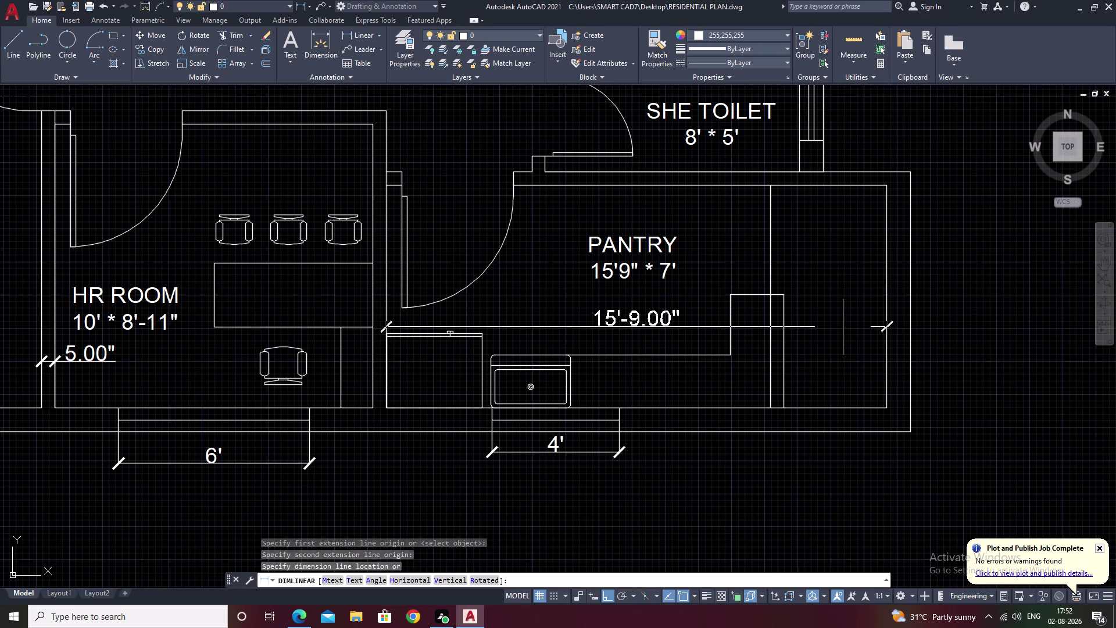
key(grave)
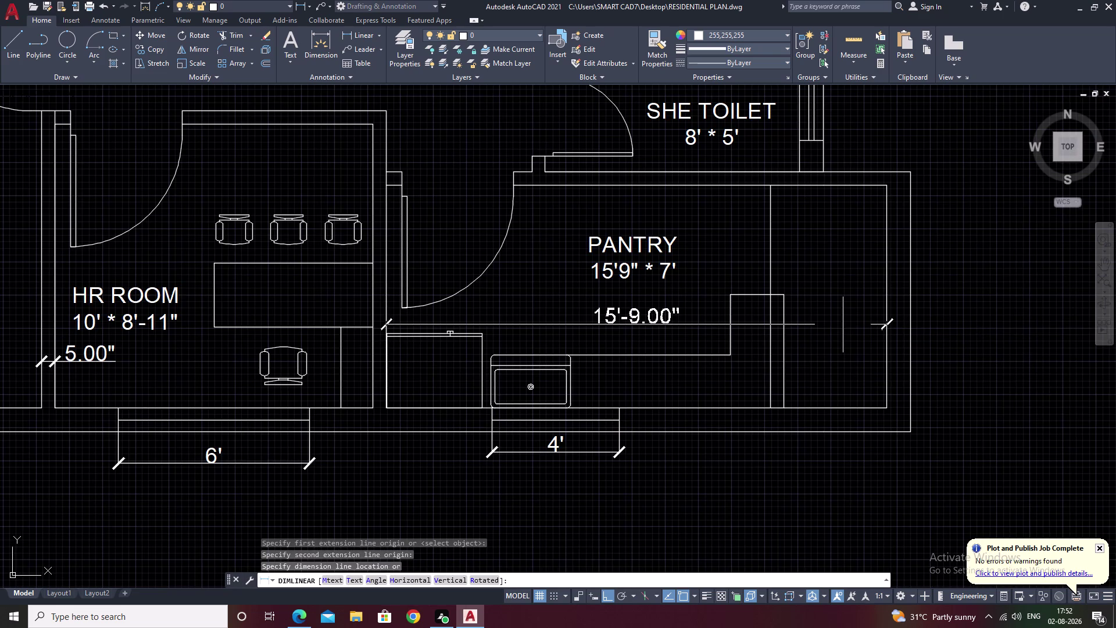
key(Escape)
key(Escape)
key(space)
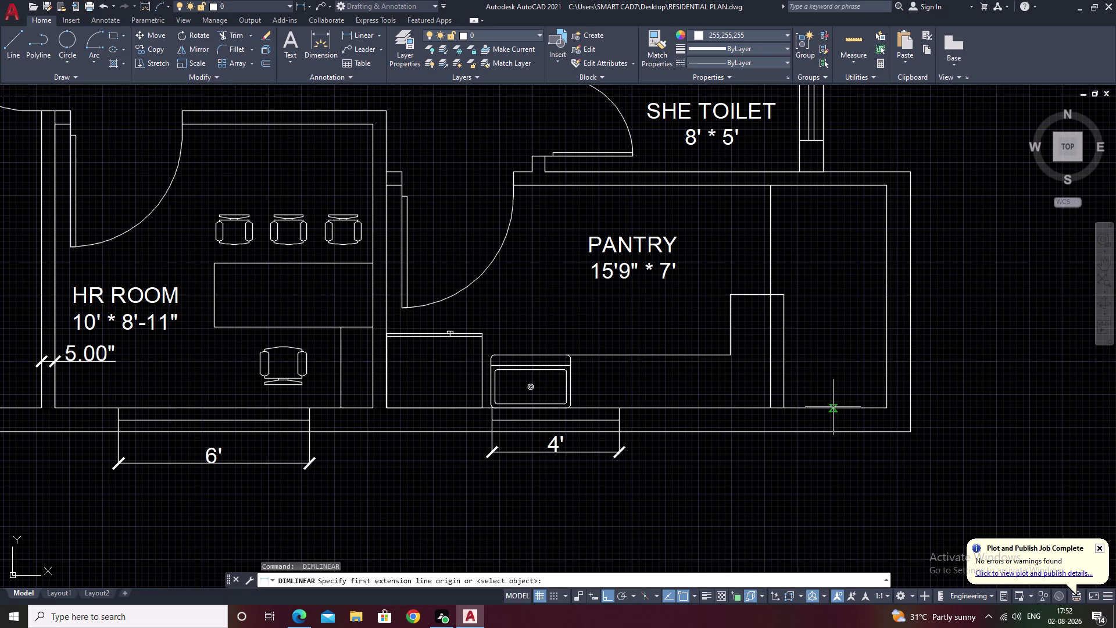
click(833, 407)
click(836, 190)
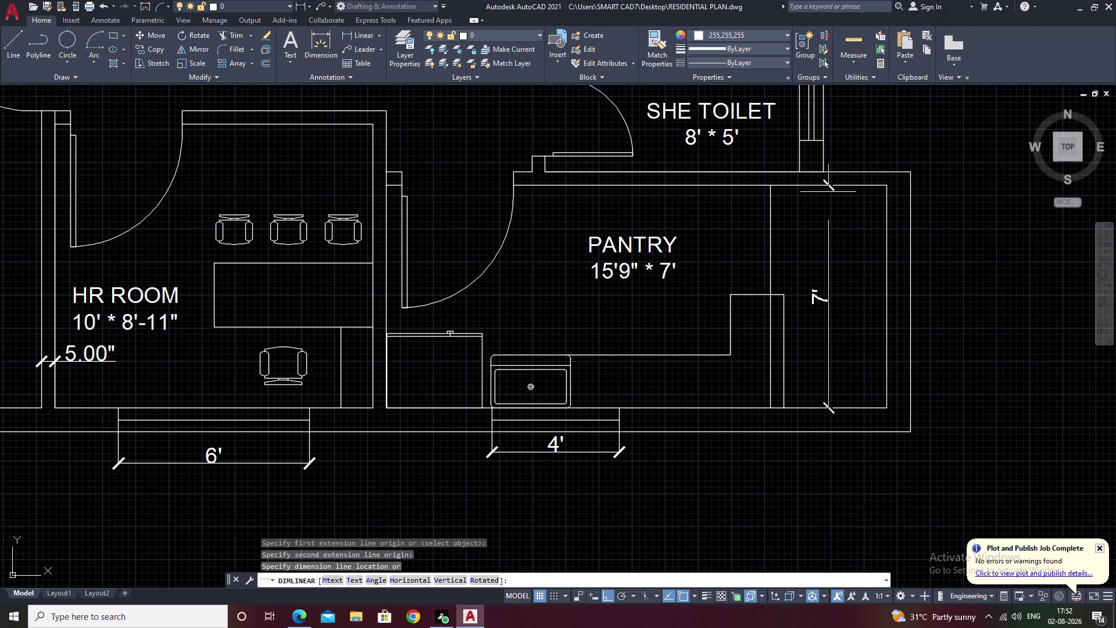
key(Escape)
middle_drag(882, 142, 767, 432)
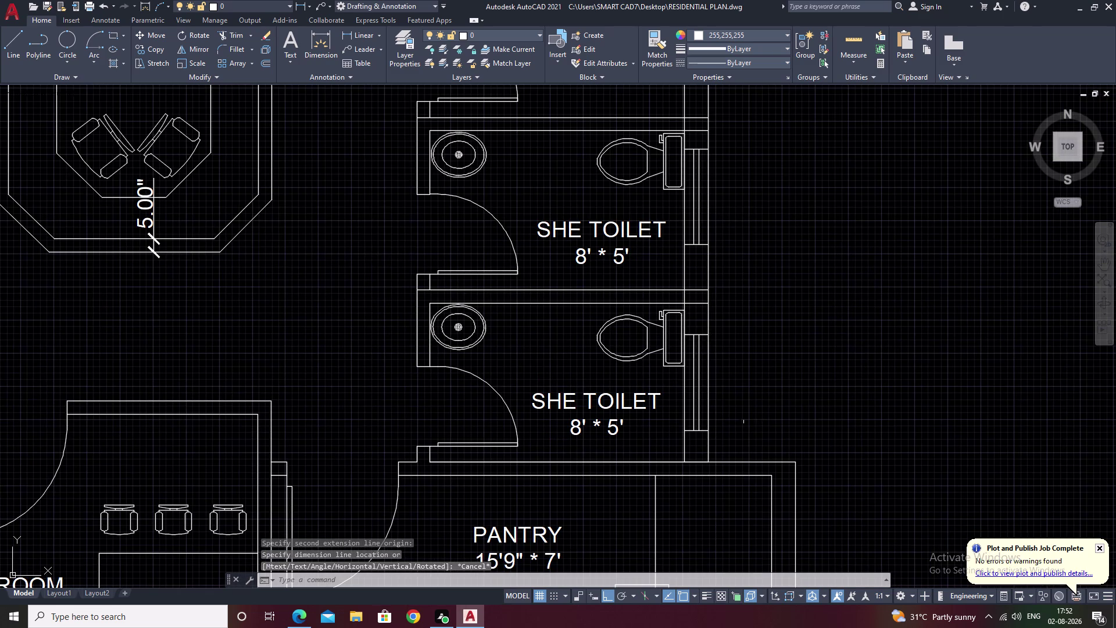
Add 3' dimensions beside the windows of both SHE toilets.
key(space)
click(708, 431)
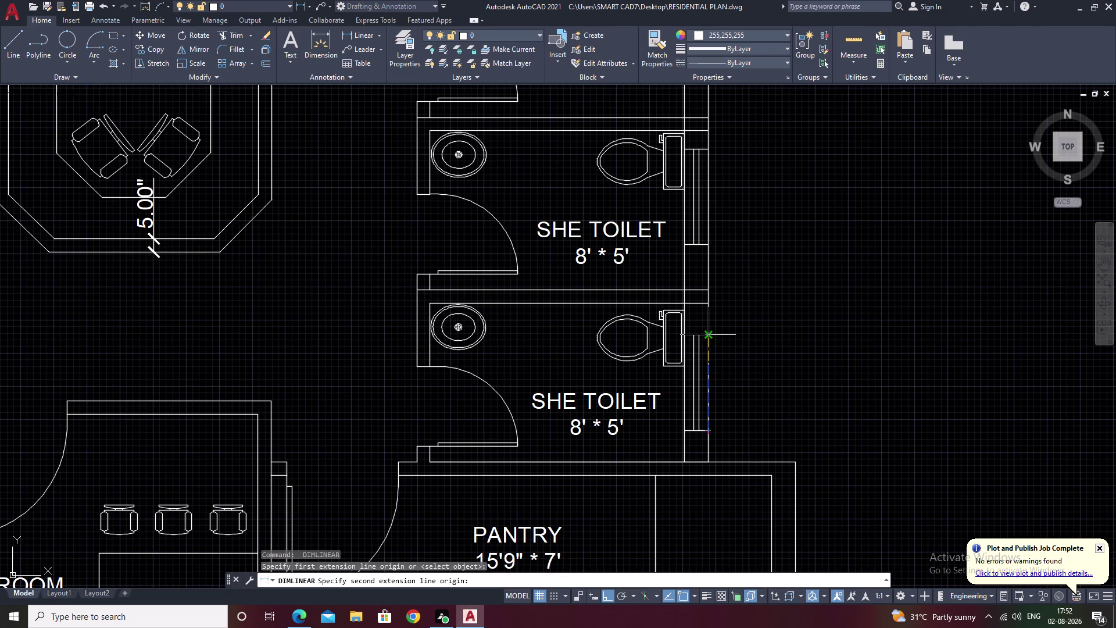
click(710, 335)
click(746, 336)
middle_drag(789, 283, 786, 366)
key(space)
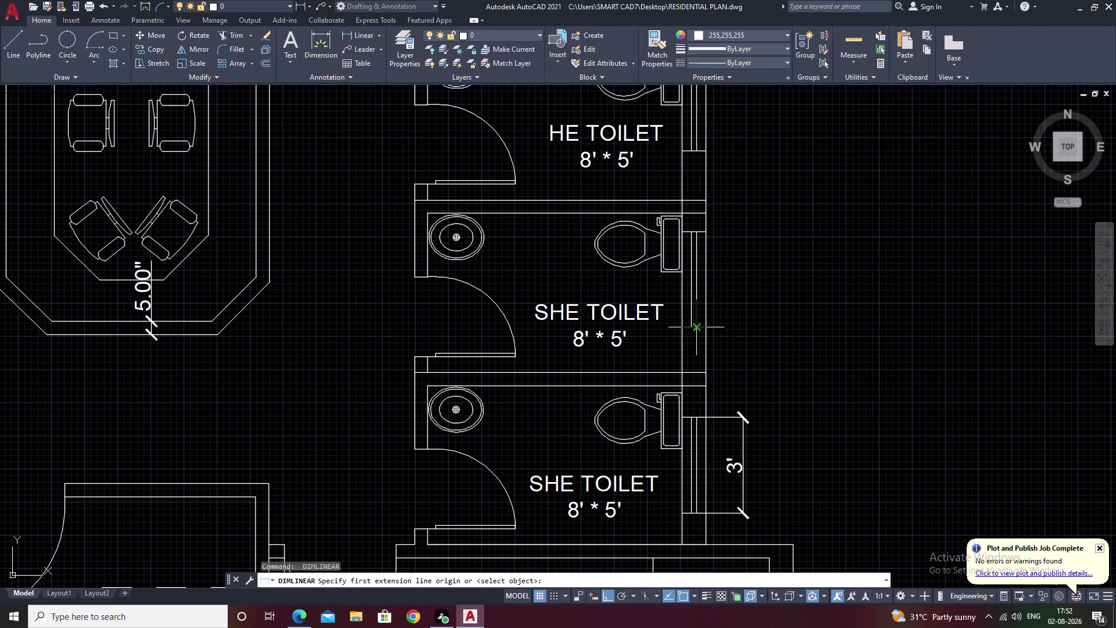
click(709, 327)
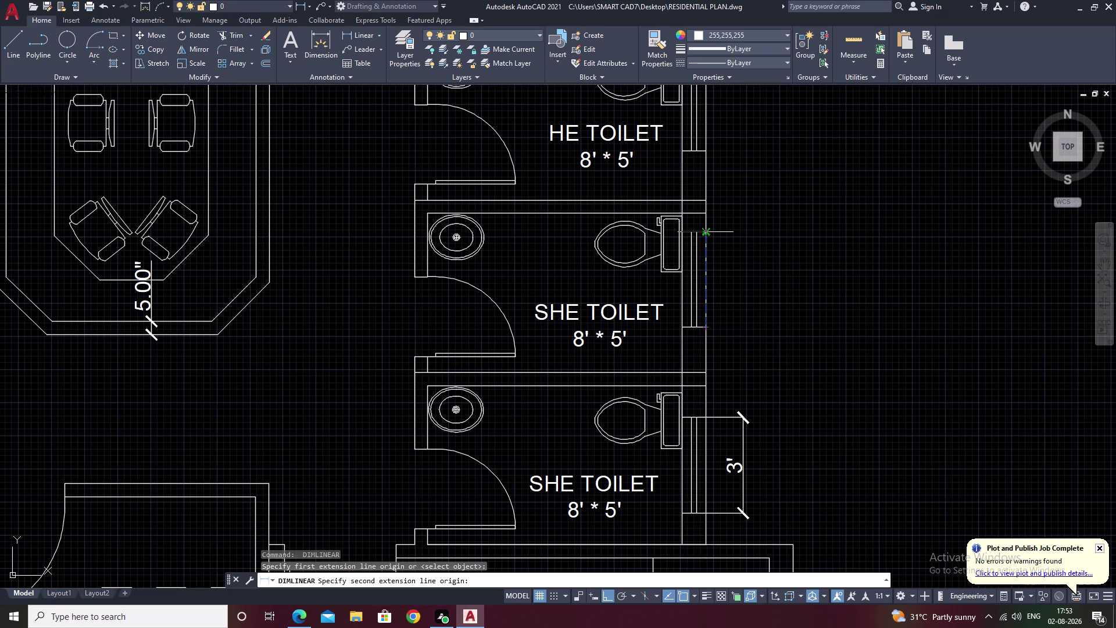
click(707, 234)
click(727, 235)
Dimension the smaller HE toilet window as 3'.
middle_drag(865, 266, 814, 549)
key(space)
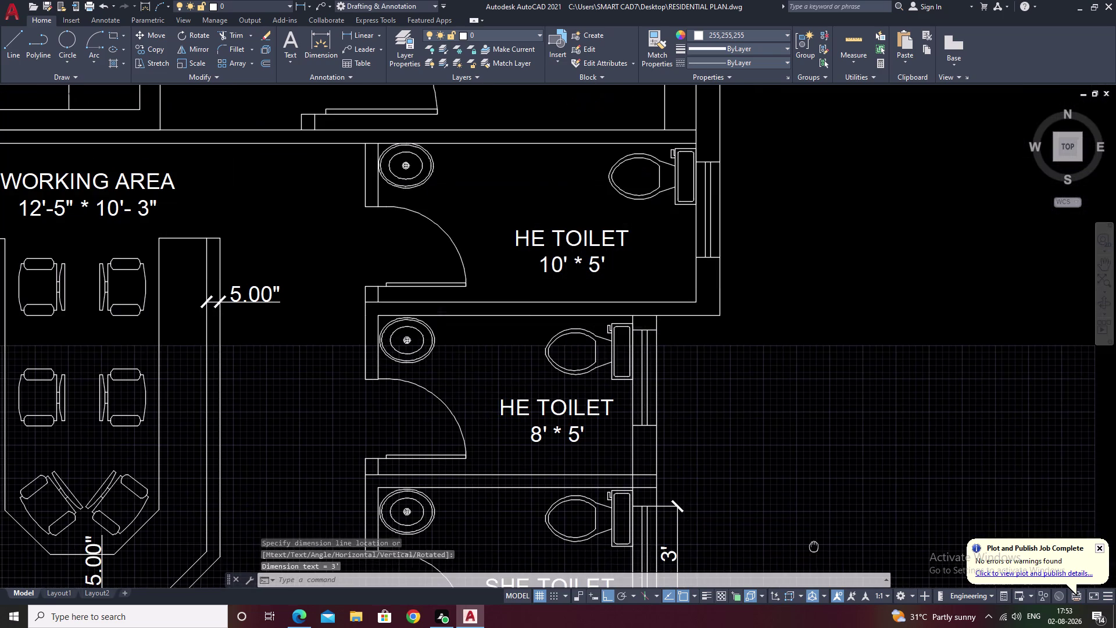
click(658, 435)
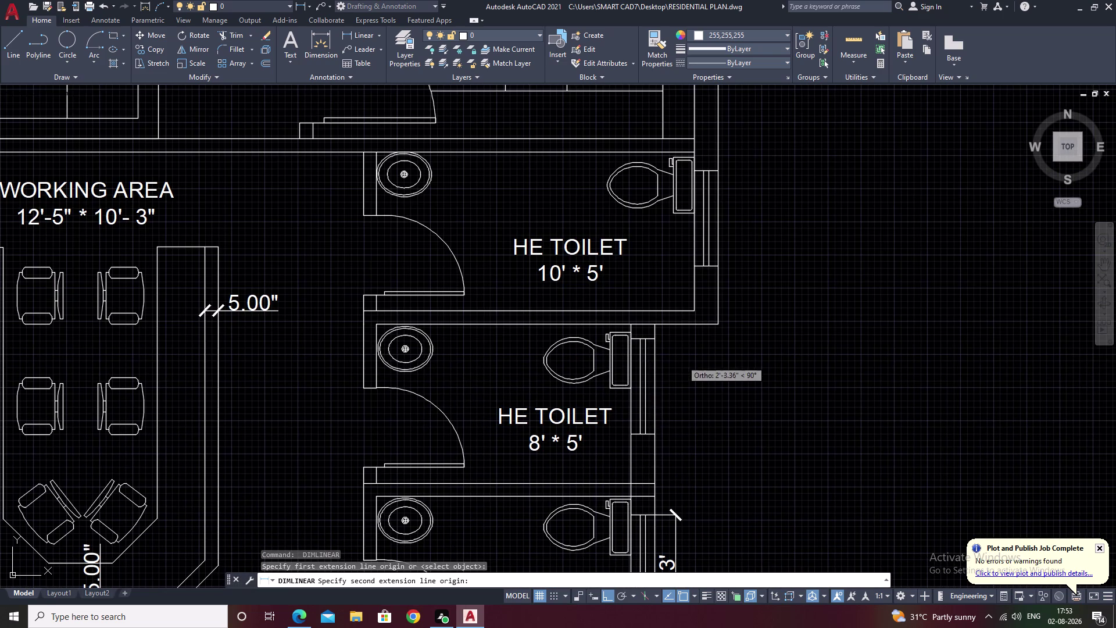
click(656, 340)
click(683, 343)
Add a 3' dimension beside the larger HE toilet window.
scroll(down, 3)
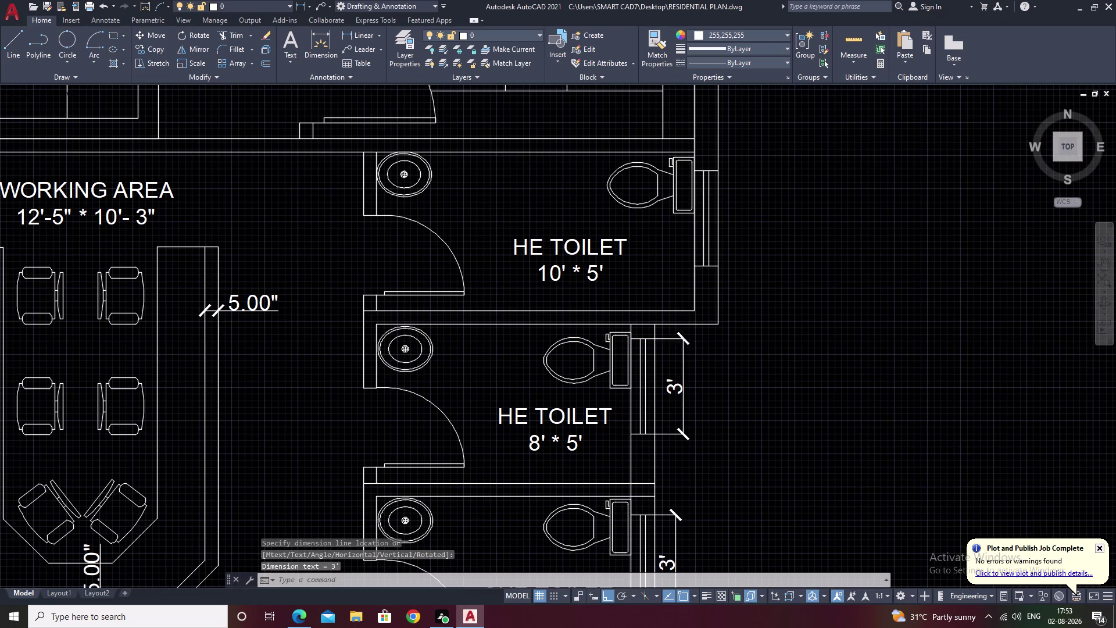
scroll(down, 3)
middle_drag(870, 462, 830, 371)
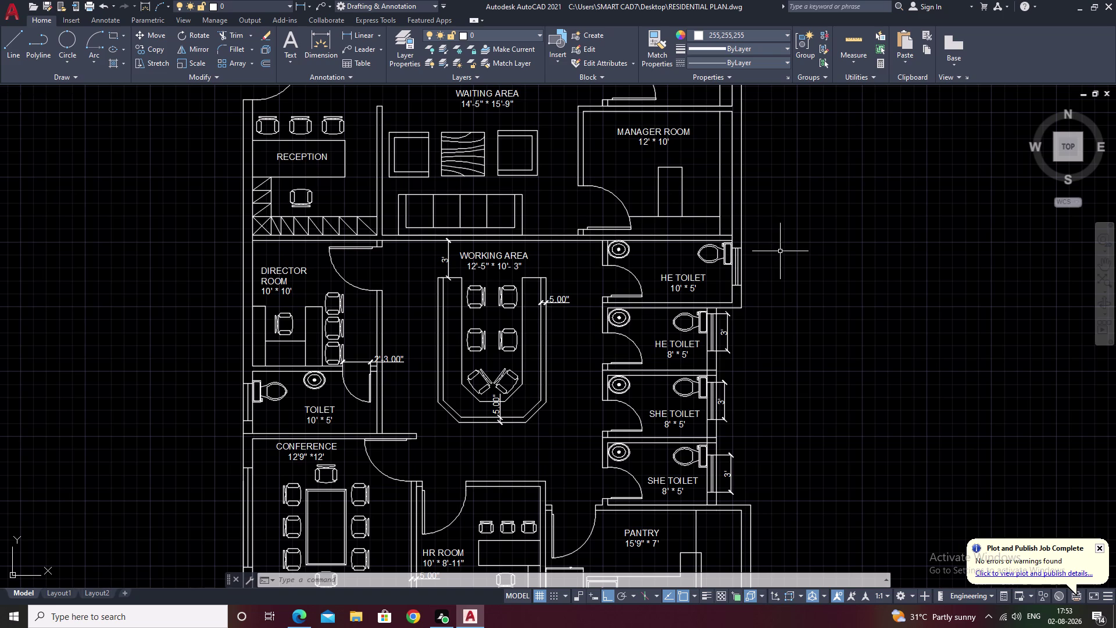
middle_drag(761, 189, 740, 338)
key(space)
click(359, 34)
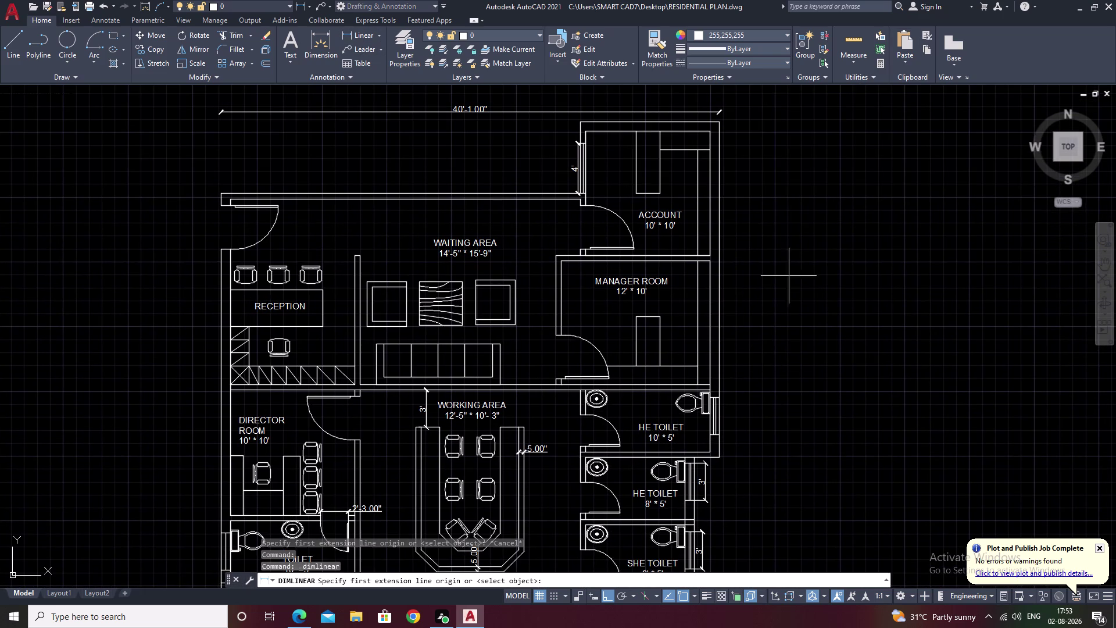
middle_drag(858, 462, 841, 386)
scroll(up, 3)
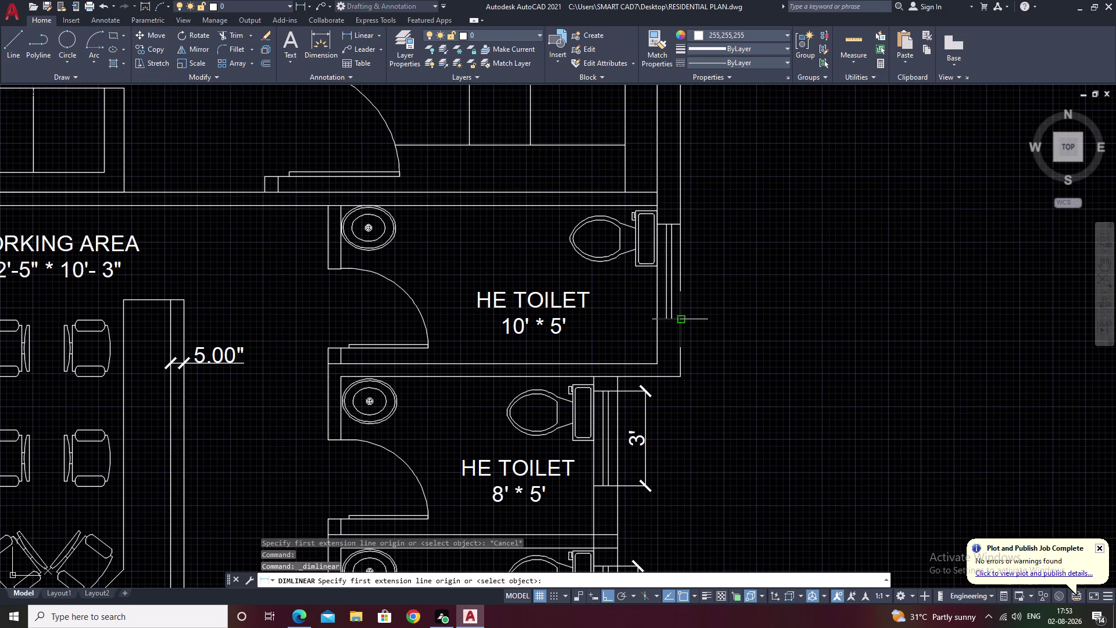
click(679, 320)
click(682, 227)
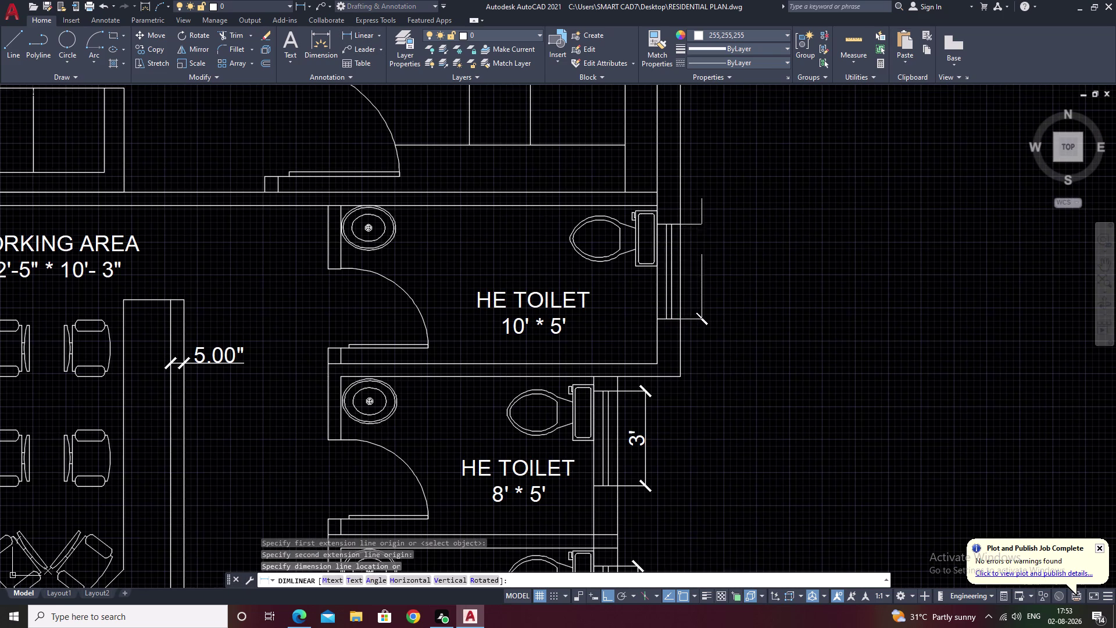
click(702, 226)
Pan and zoom out to review the toilet window dimensions.
middle_drag(821, 265, 825, 212)
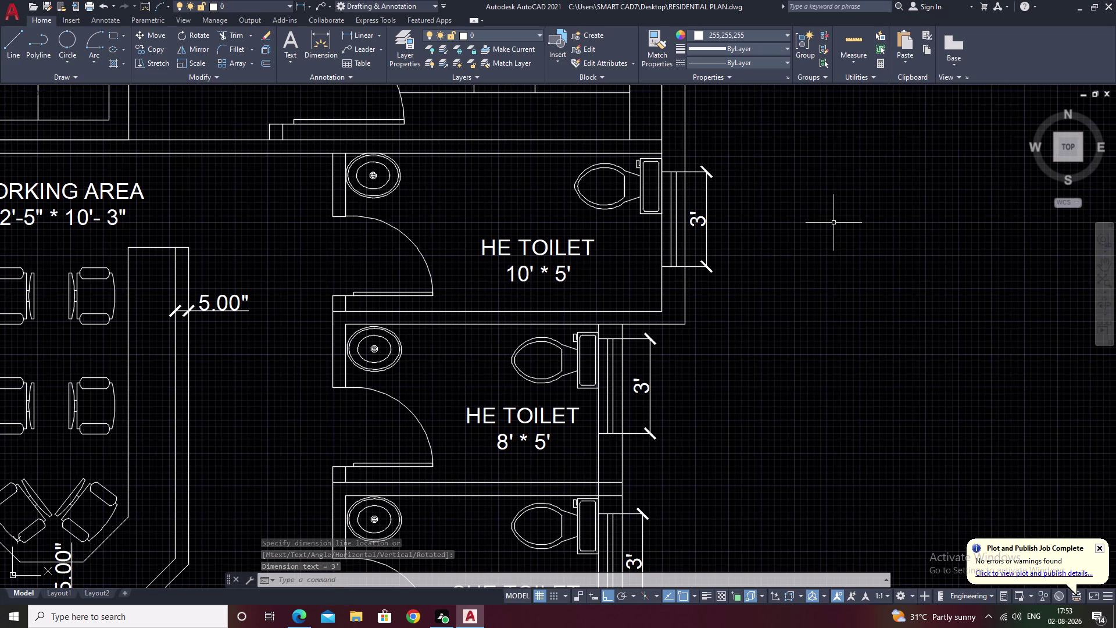
middle_drag(735, 343, 759, 283)
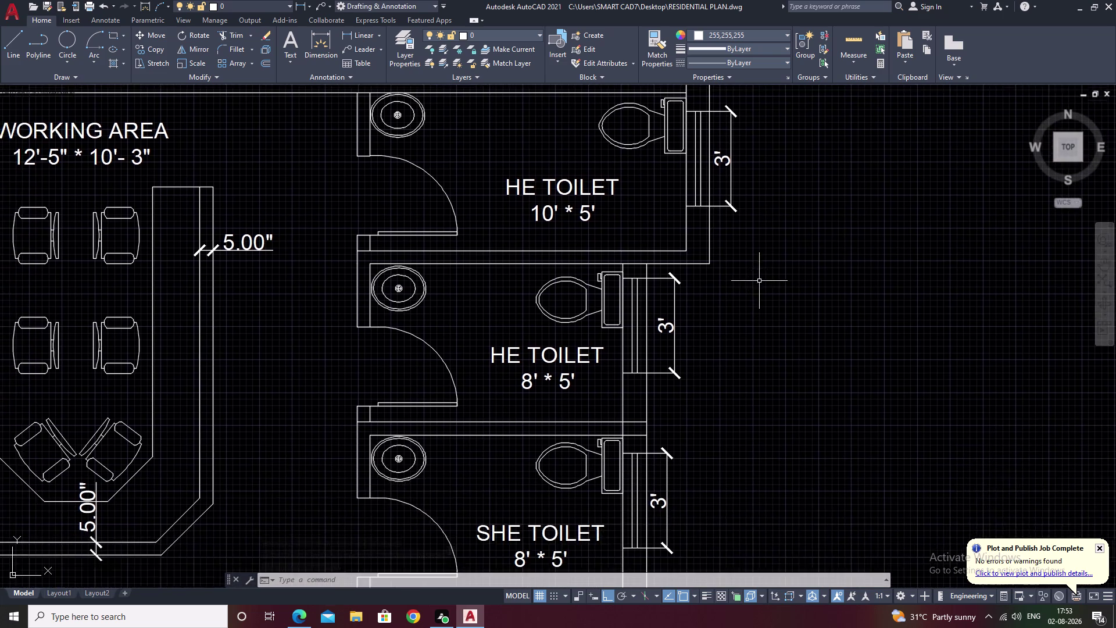
scroll(down, 3)
middle_drag(752, 352, 801, 311)
middle_drag(778, 301, 783, 429)
middle_drag(868, 196, 826, 294)
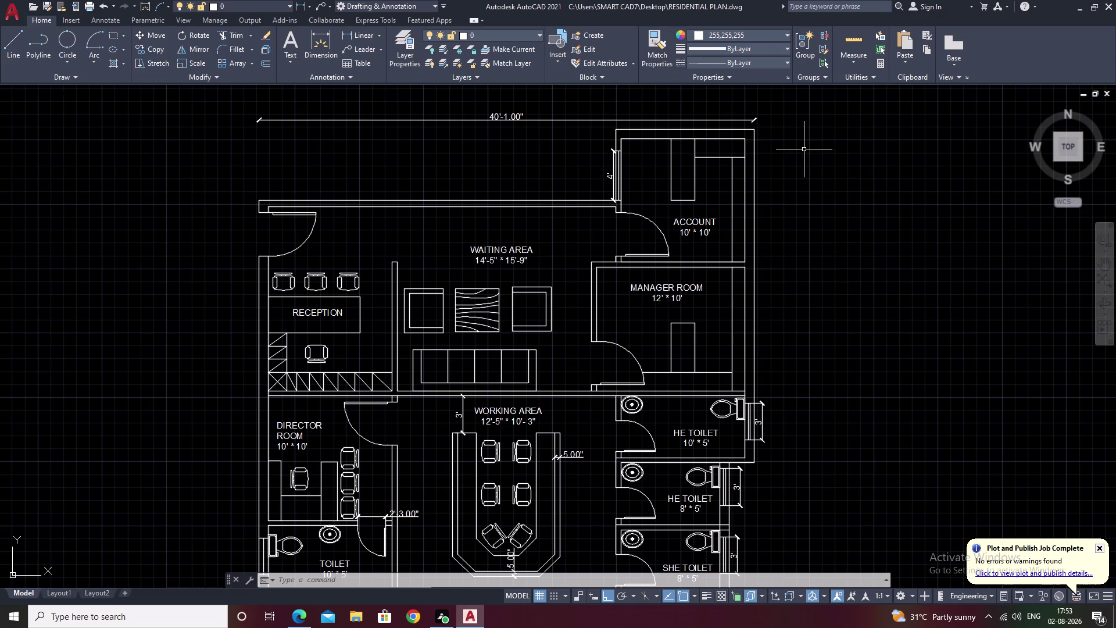
Dimension the ACCOUNT wall thickness as 9".
key(space)
scroll(up, 3)
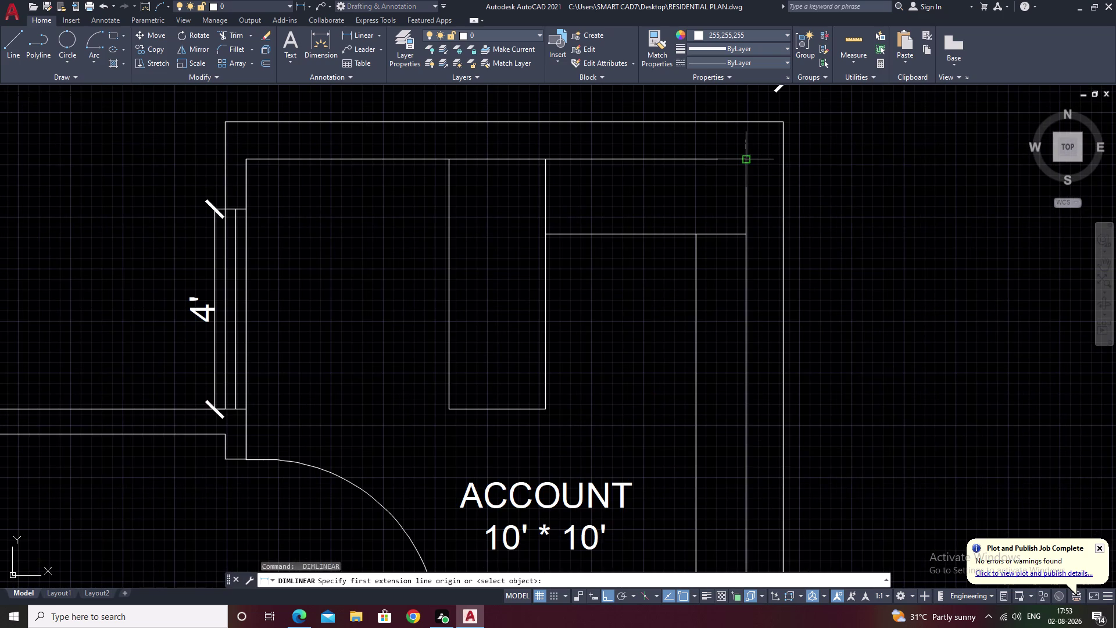
click(747, 159)
click(742, 124)
click(861, 129)
Add a 5" wall thickness dimension to the MANAGER ROOM wall.
scroll(down, 3)
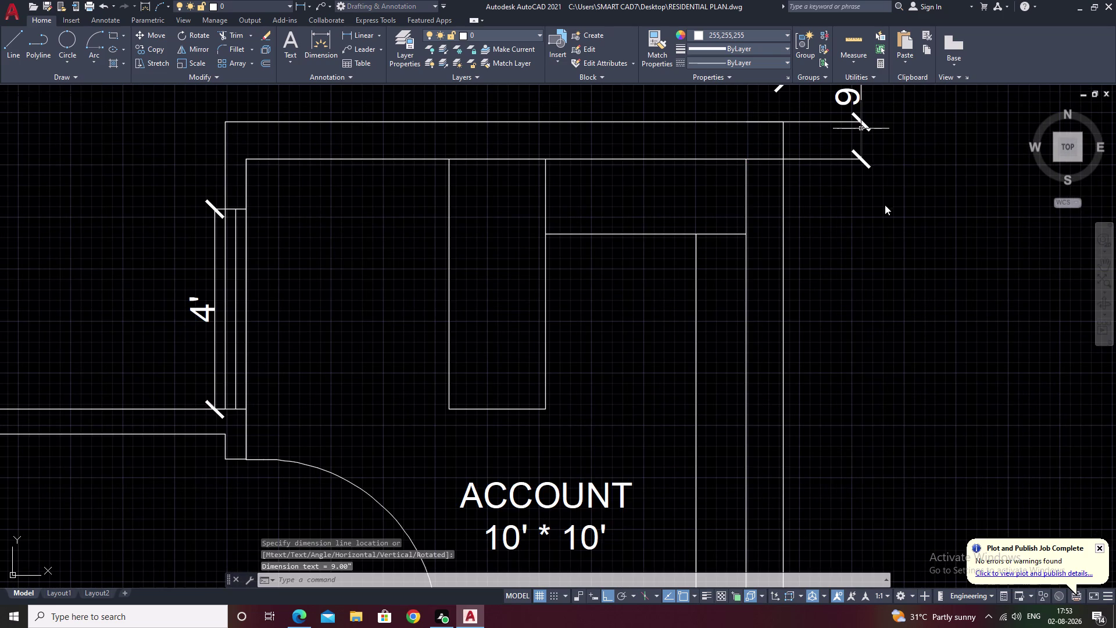
scroll(down, 3)
middle_drag(873, 289, 901, 104)
middle_drag(891, 190, 896, 179)
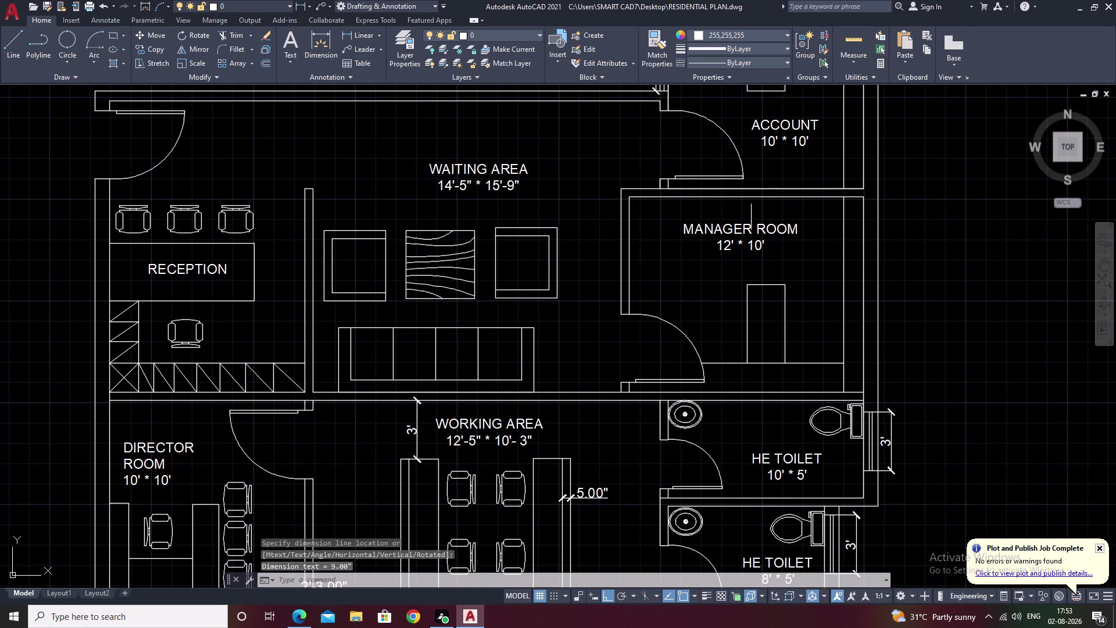
key(space)
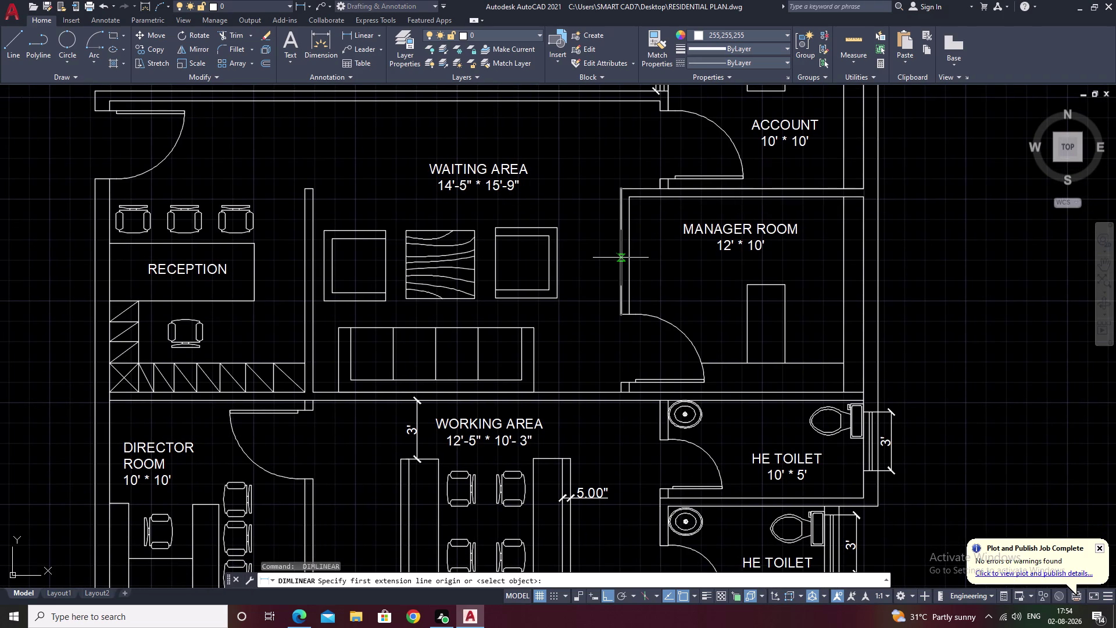
scroll(up, 3)
click(629, 257)
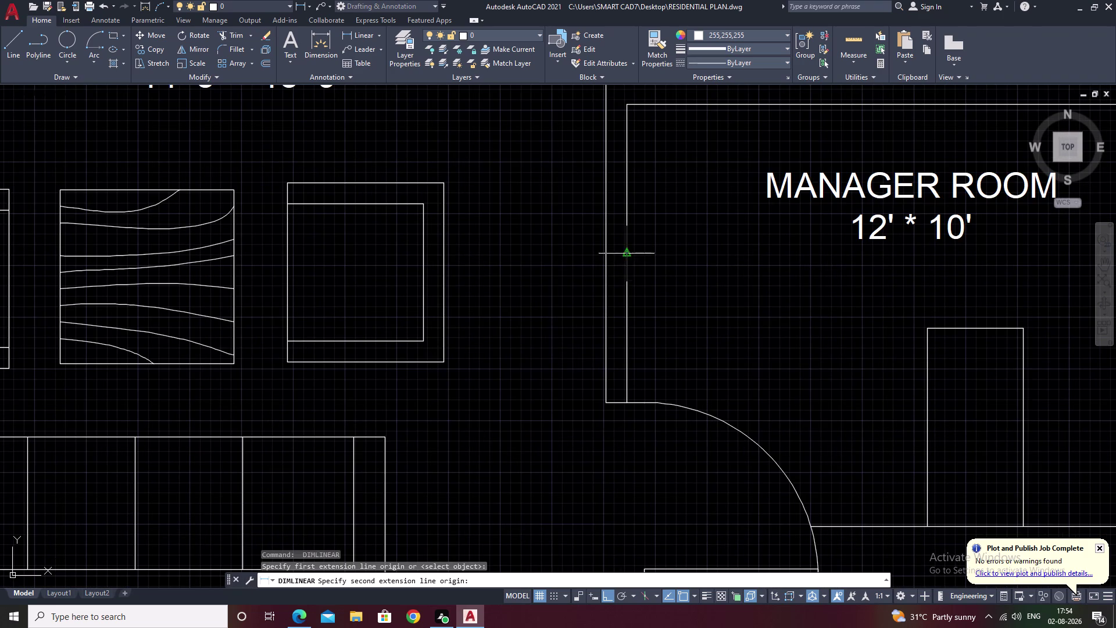
click(606, 254)
click(574, 247)
Place an 8' dimension along the conference room's outer wall opening.
scroll(down, 3)
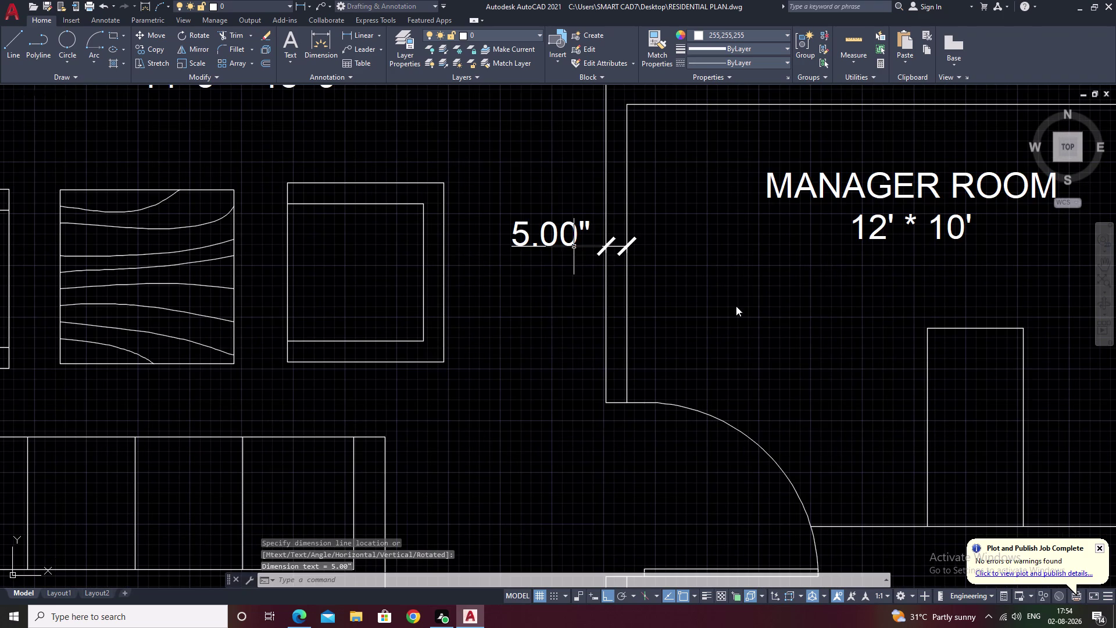
middle_drag(736, 306, 740, 274)
scroll(down, 3)
middle_drag(753, 327, 787, 242)
middle_drag(709, 301, 802, 133)
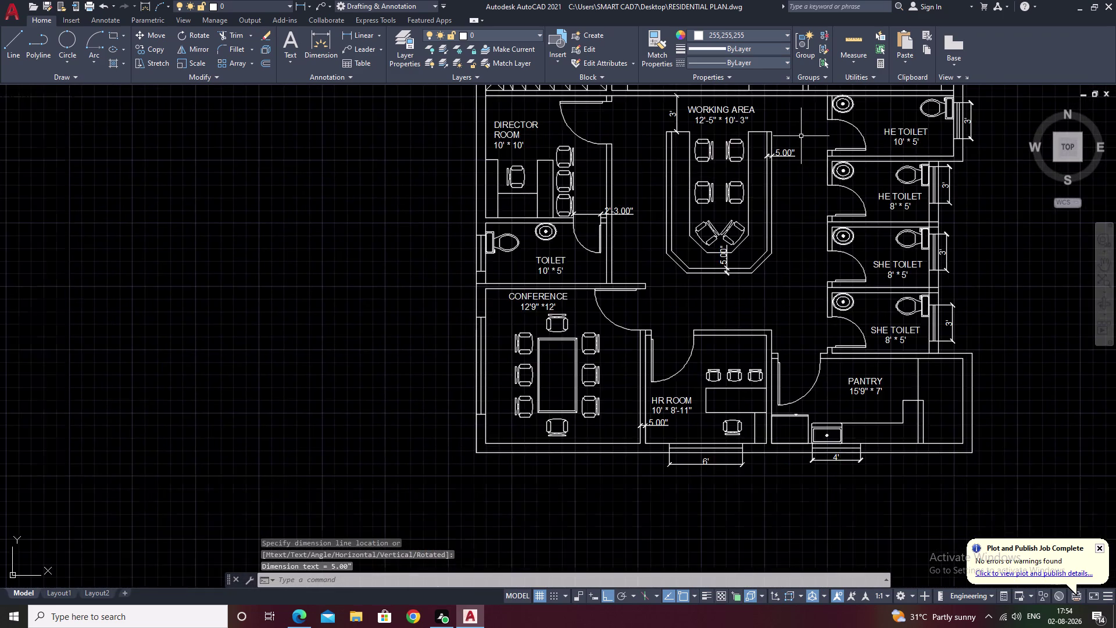
middle_drag(722, 272, 772, 200)
key(space)
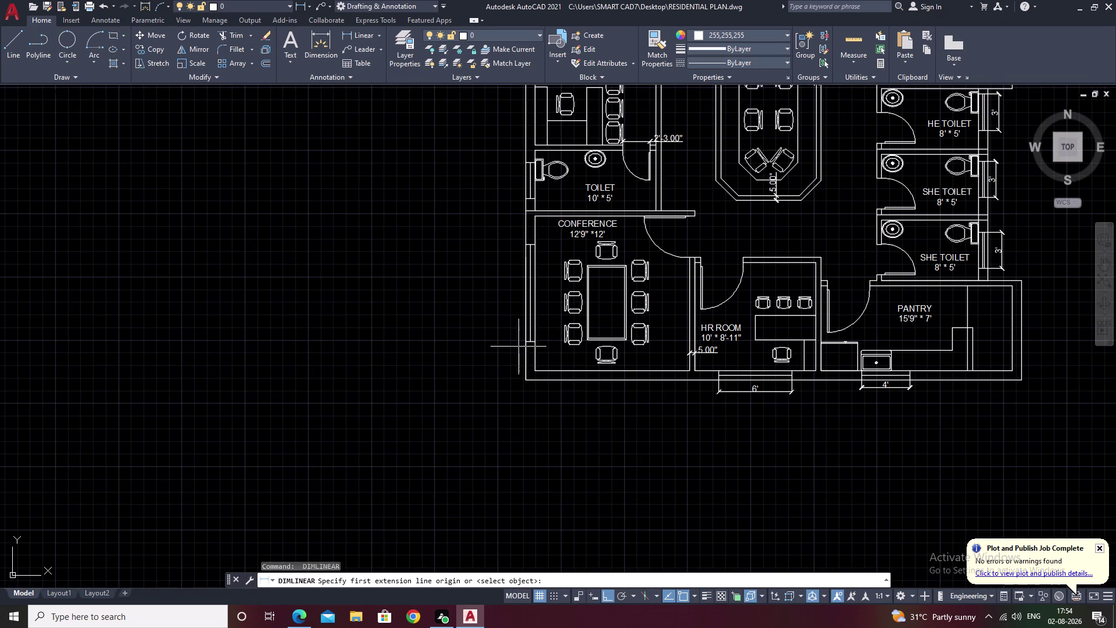
scroll(up, 3)
click(527, 335)
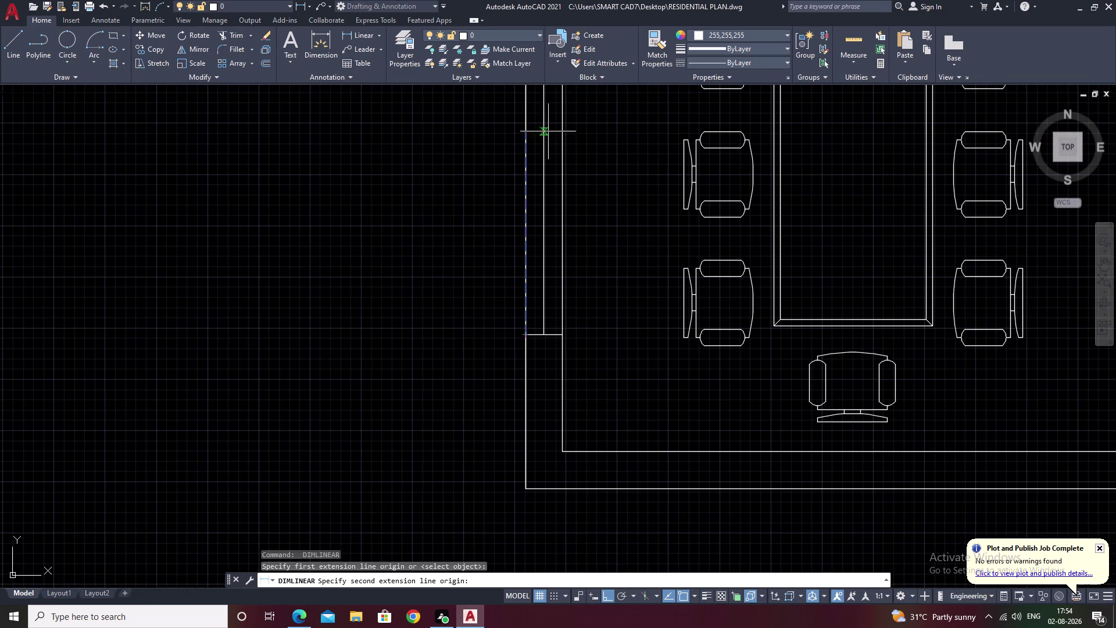
middle_drag(517, 148, 552, 276)
middle_drag(556, 261, 558, 374)
click(562, 183)
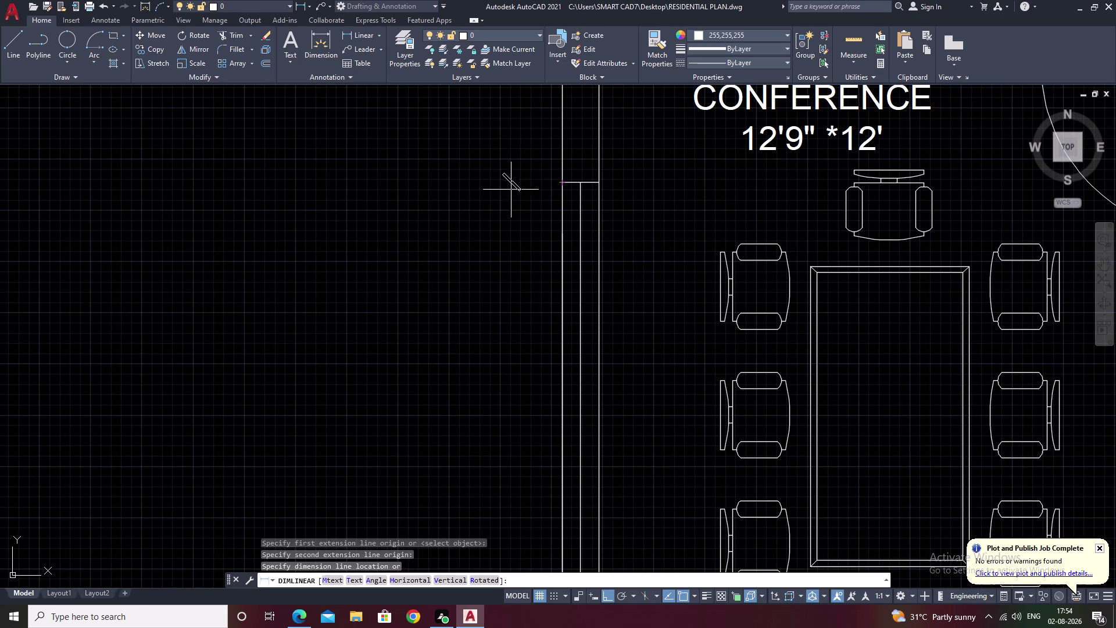
click(502, 189)
Add a 3' dimension beside the toilet room's left opening.
scroll(down, 3)
scroll(down, 3)
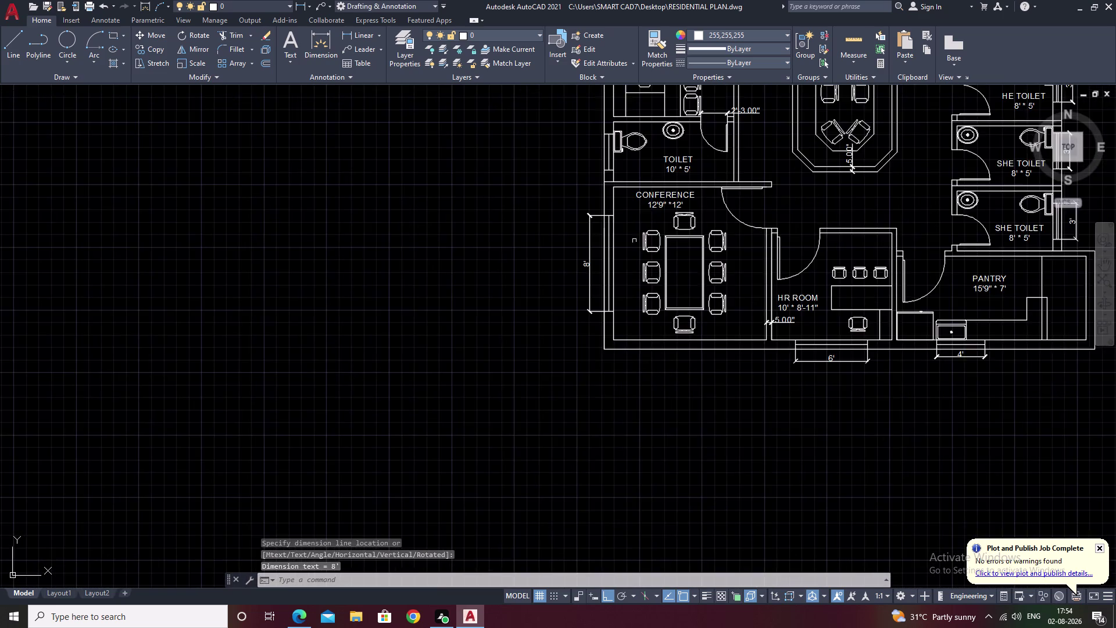
middle_drag(634, 229, 626, 328)
key(space)
scroll(up, 3)
scroll(up, 3)
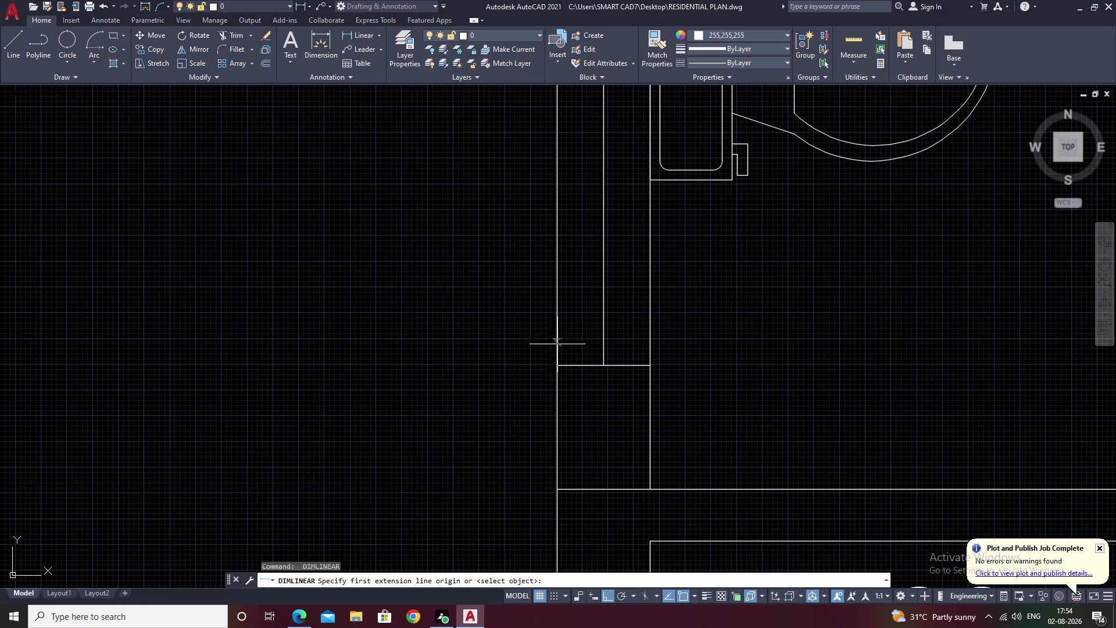
click(558, 363)
middle_drag(555, 216, 540, 398)
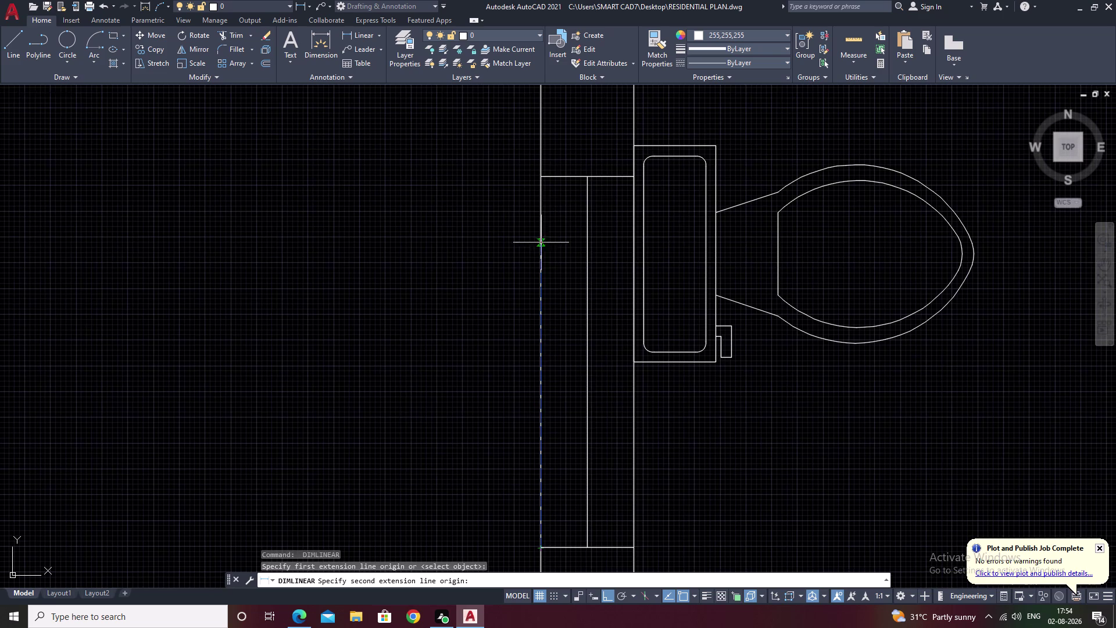
click(543, 178)
click(457, 178)
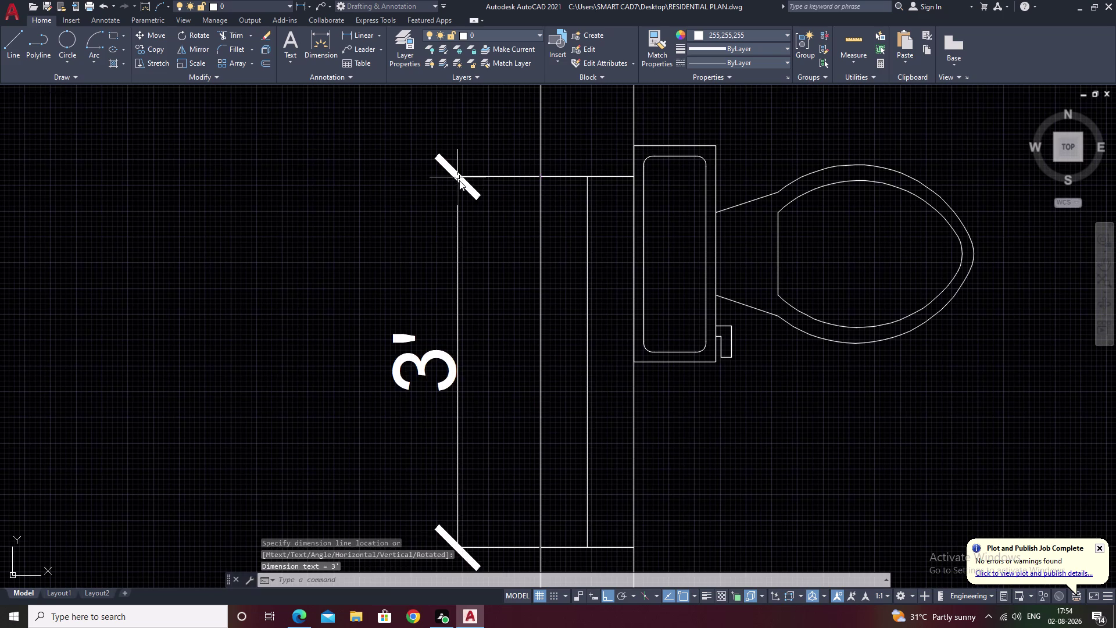
scroll(down, 3)
scroll(down, 3)
middle_drag(749, 378, 393, 371)
scroll(down, 3)
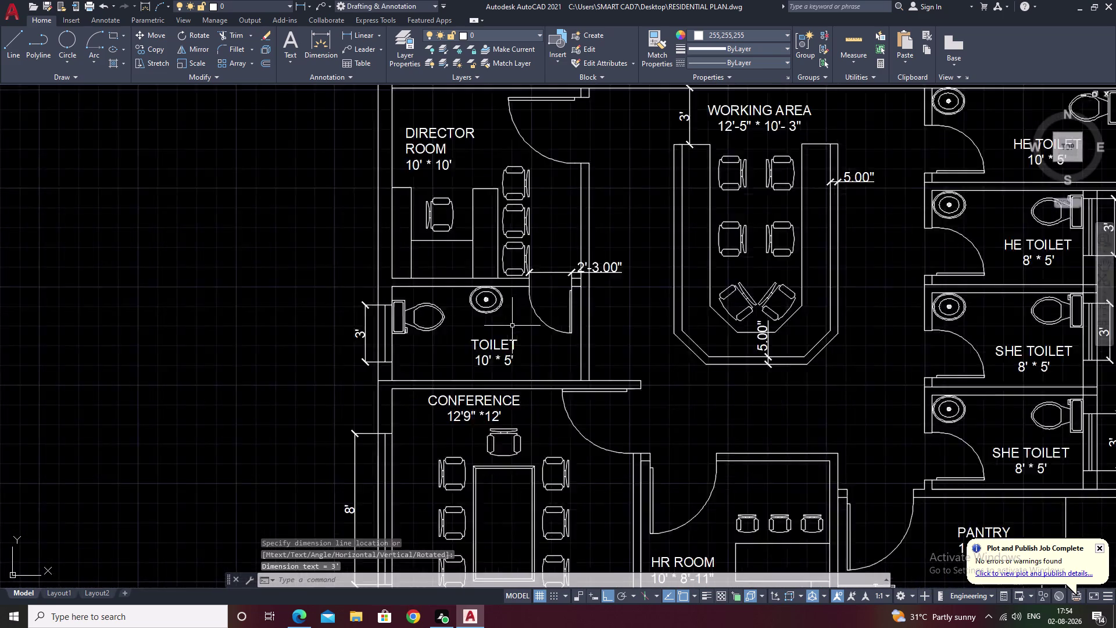
middle_drag(645, 383, 568, 300)
middle_drag(471, 479, 324, 474)
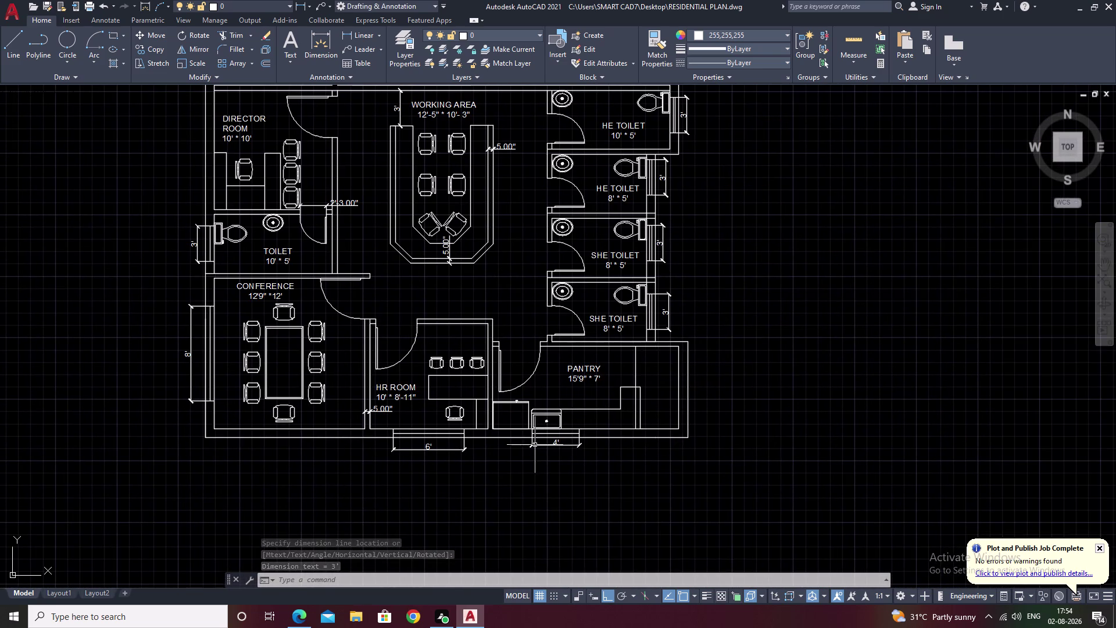
middle_drag(531, 287, 657, 471)
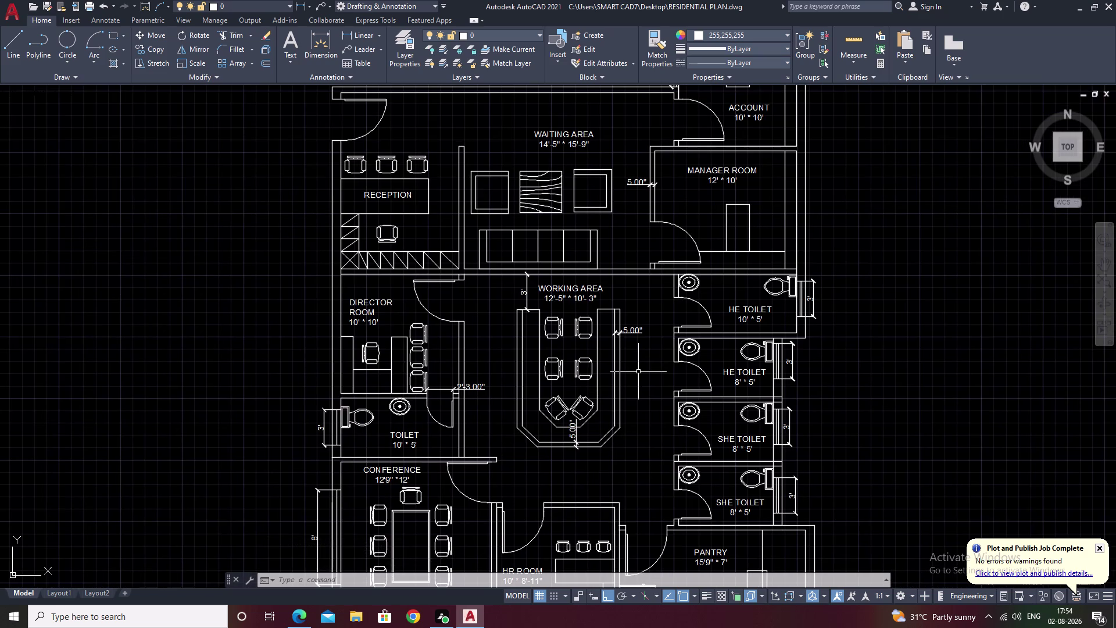
middle_drag(646, 377, 764, 242)
scroll(up, 3)
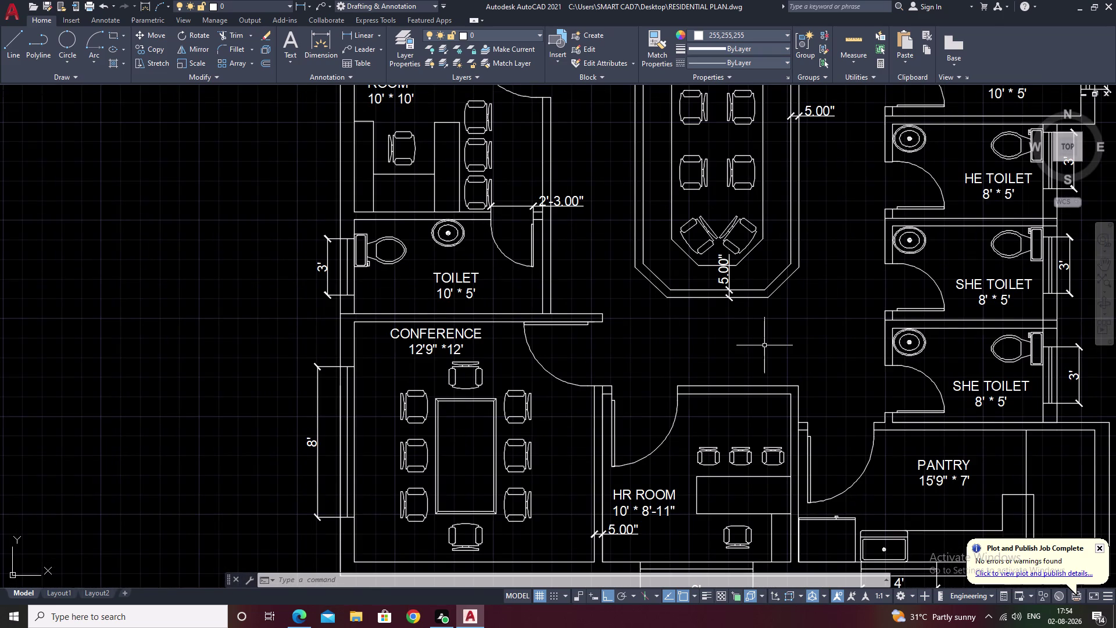
middle_drag(818, 267, 788, 375)
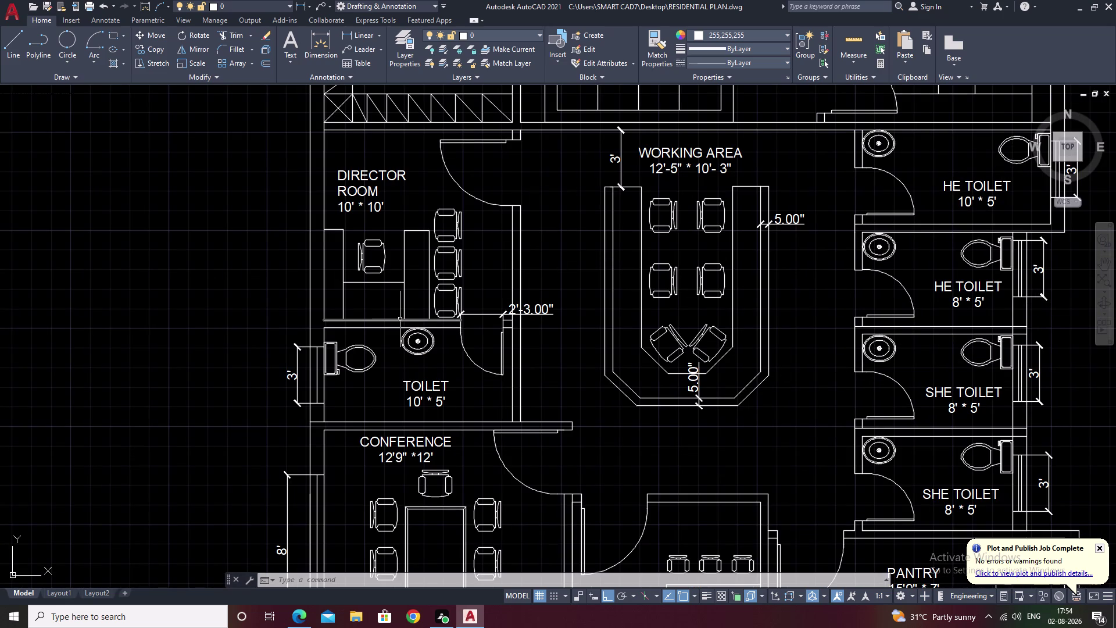
middle_drag(450, 231, 520, 282)
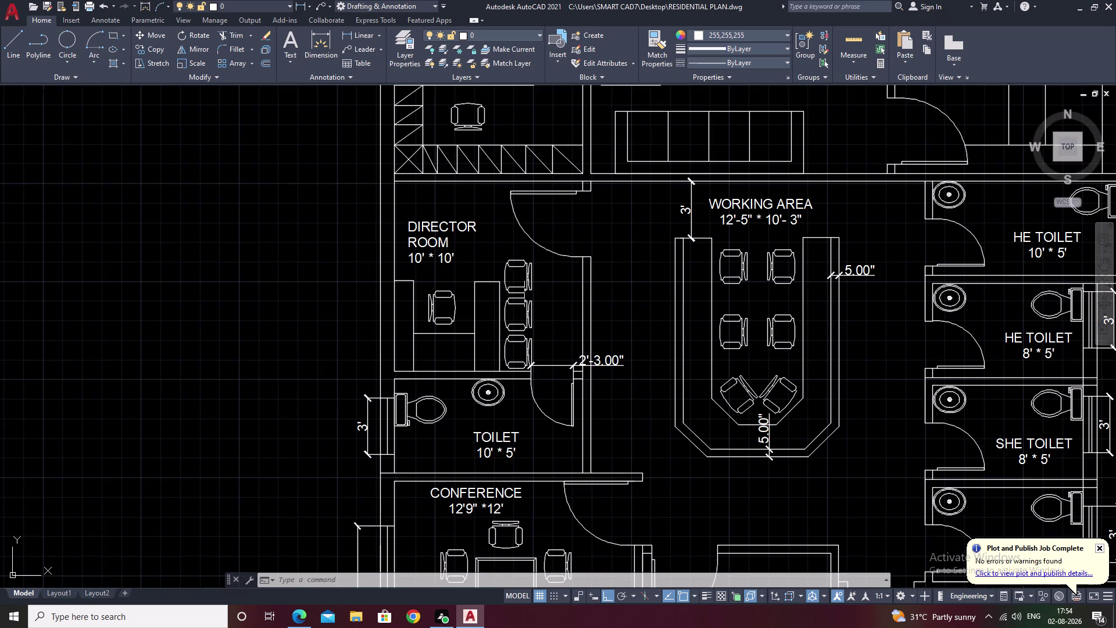
click(361, 36)
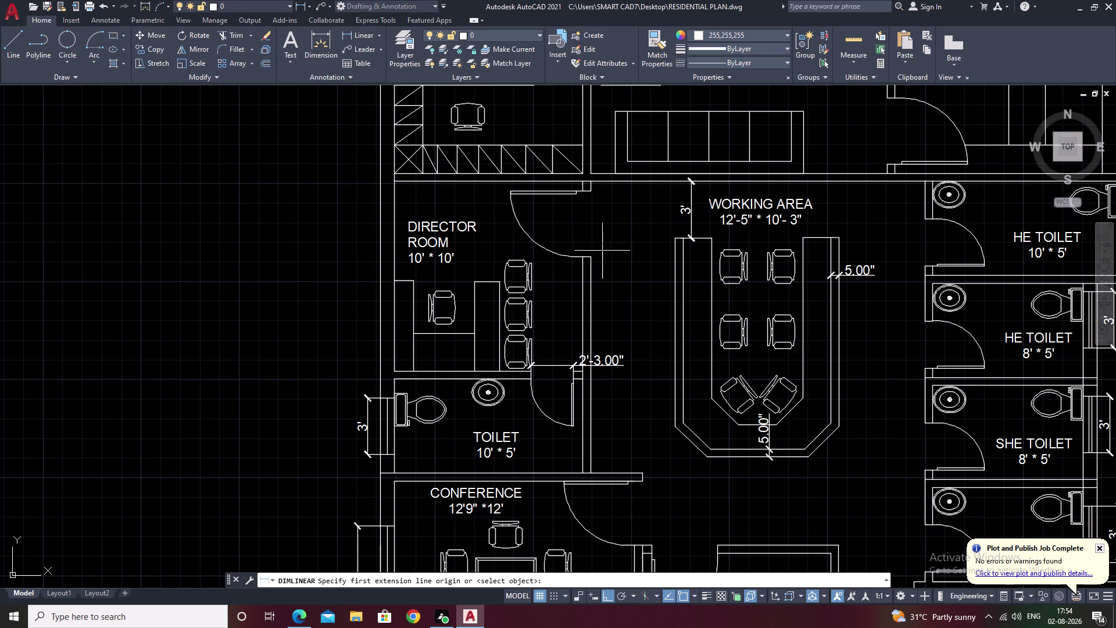
Dimension the director room's door opening as 3'-6.00".
click(592, 256)
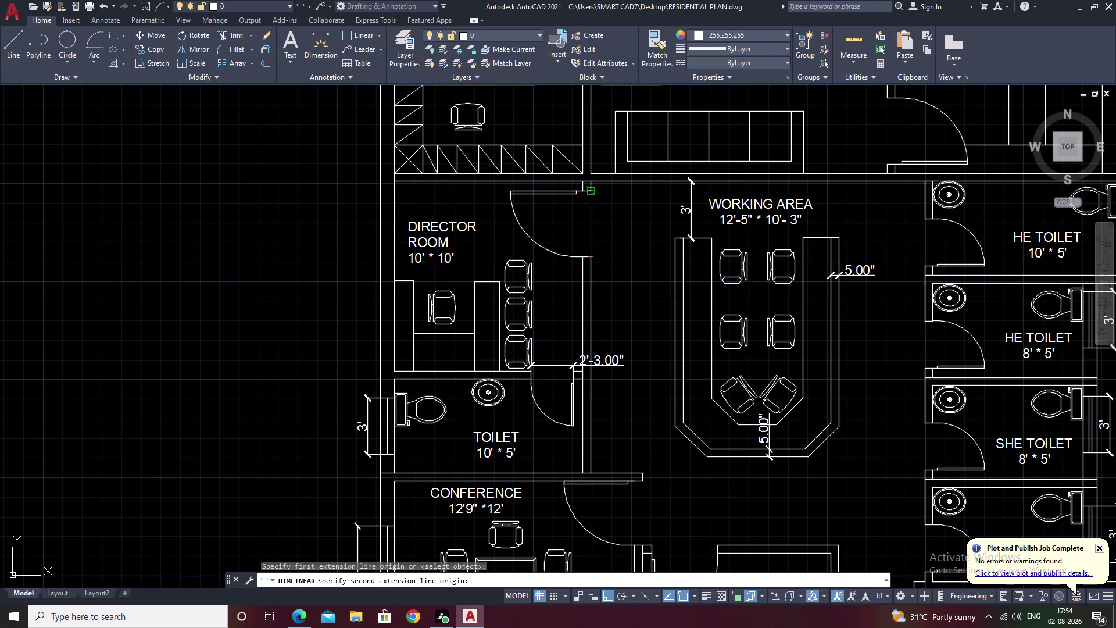
click(593, 190)
click(604, 196)
middle_drag(635, 304, 649, 211)
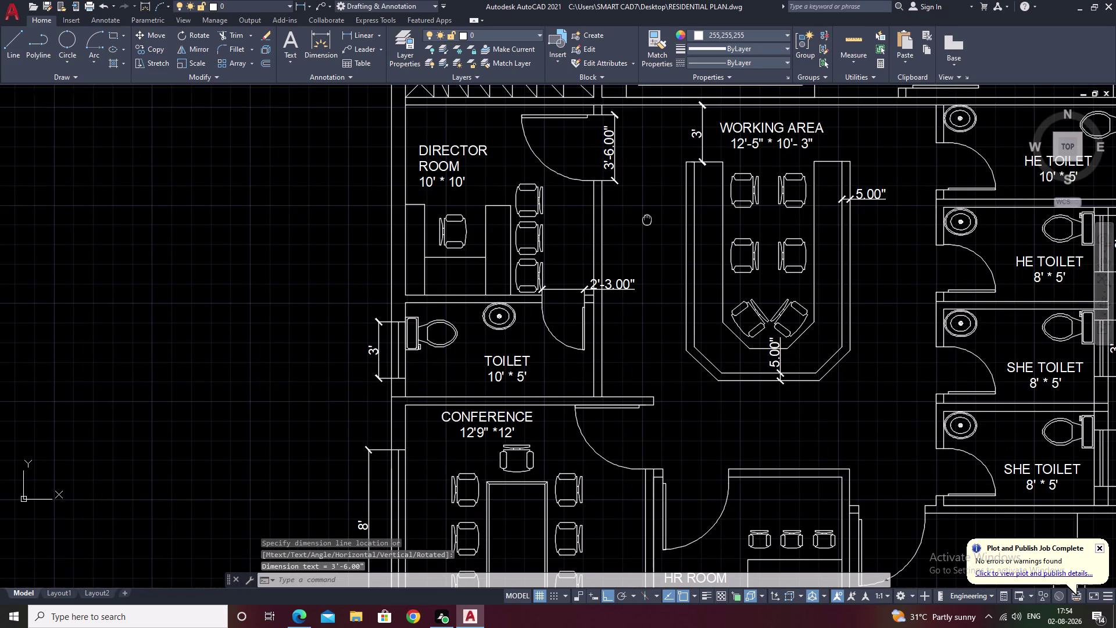
Dimension the conference room doorway as 3'-5.00" and select that dimension.
key(space)
key(space)
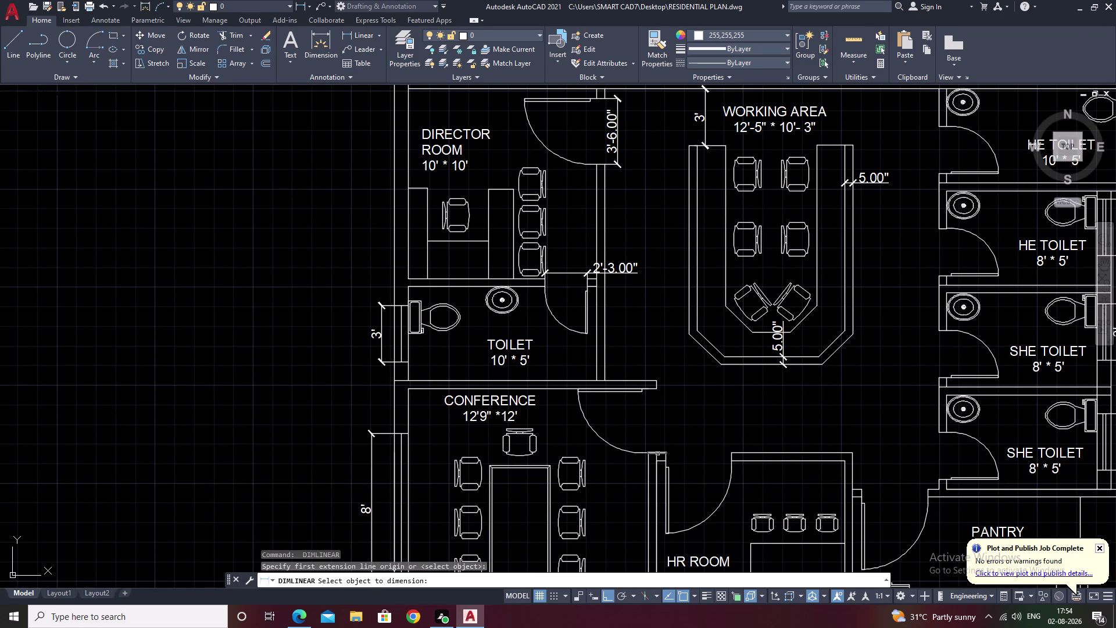
key(space)
click(362, 33)
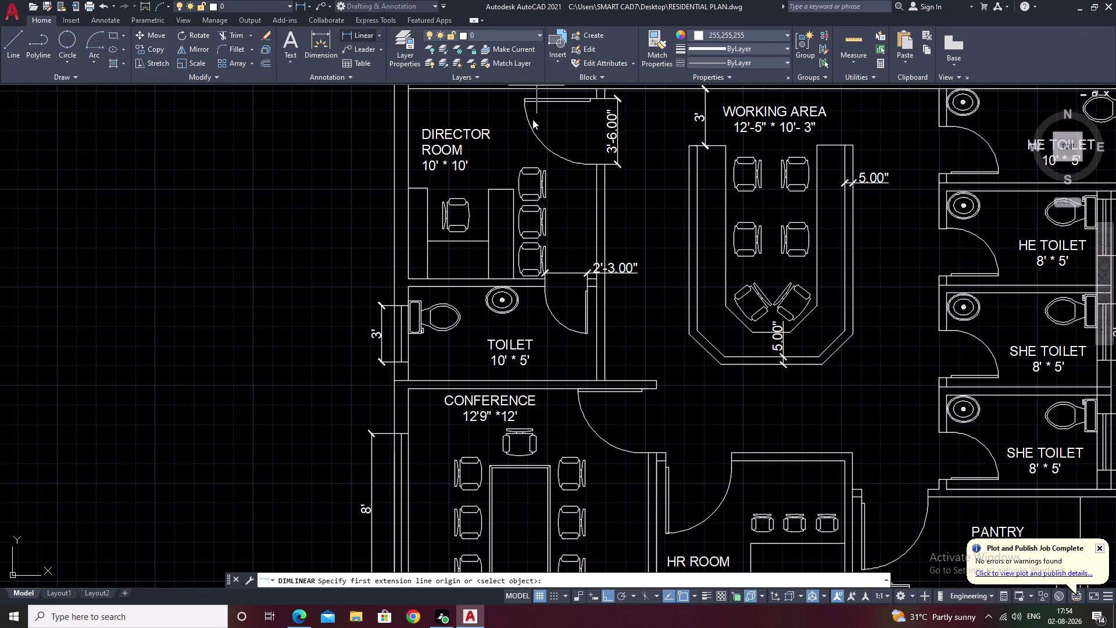
click(659, 391)
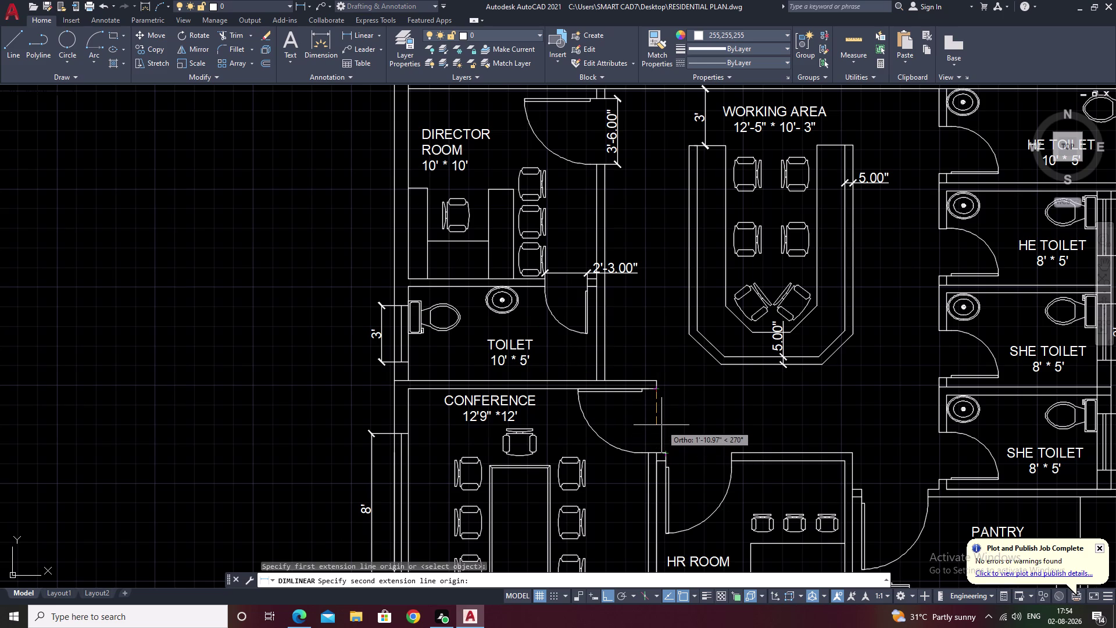
click(657, 453)
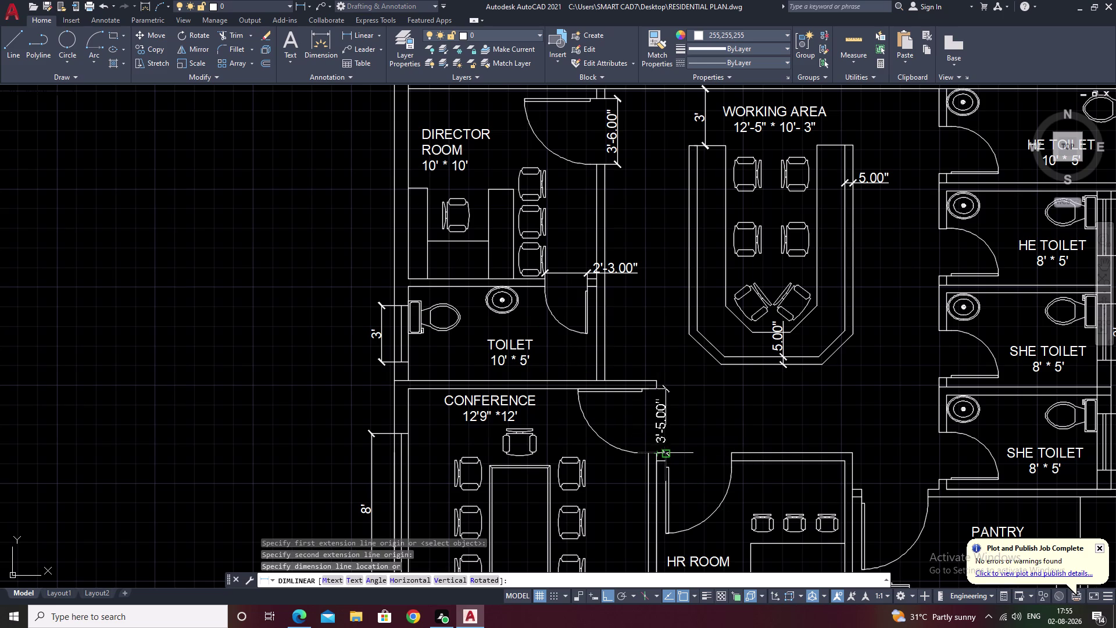
click(664, 453)
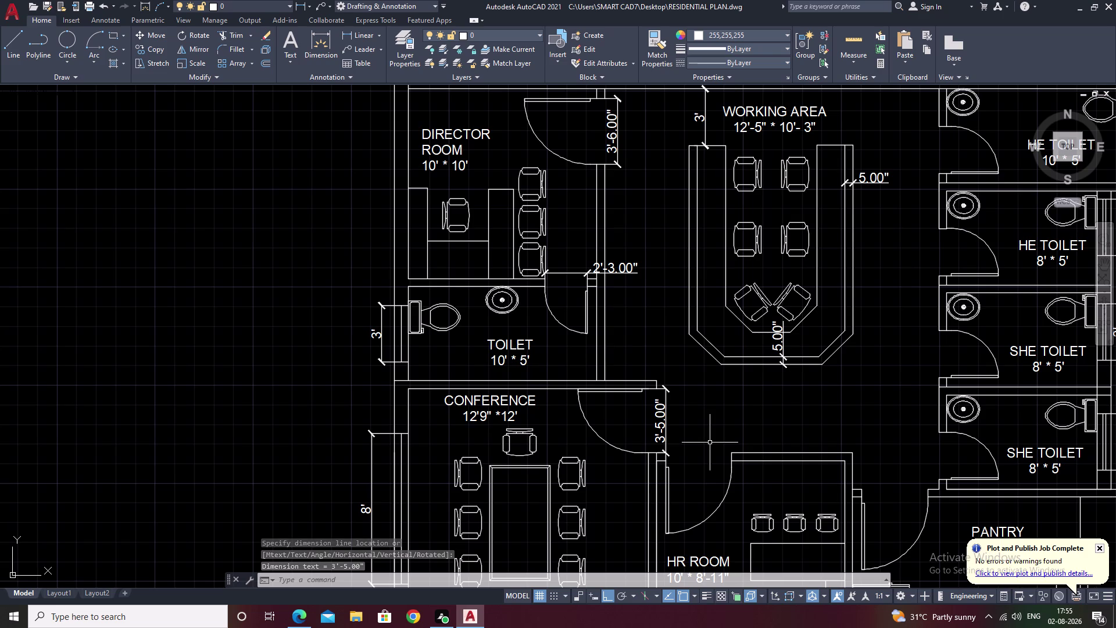
scroll(up, 3)
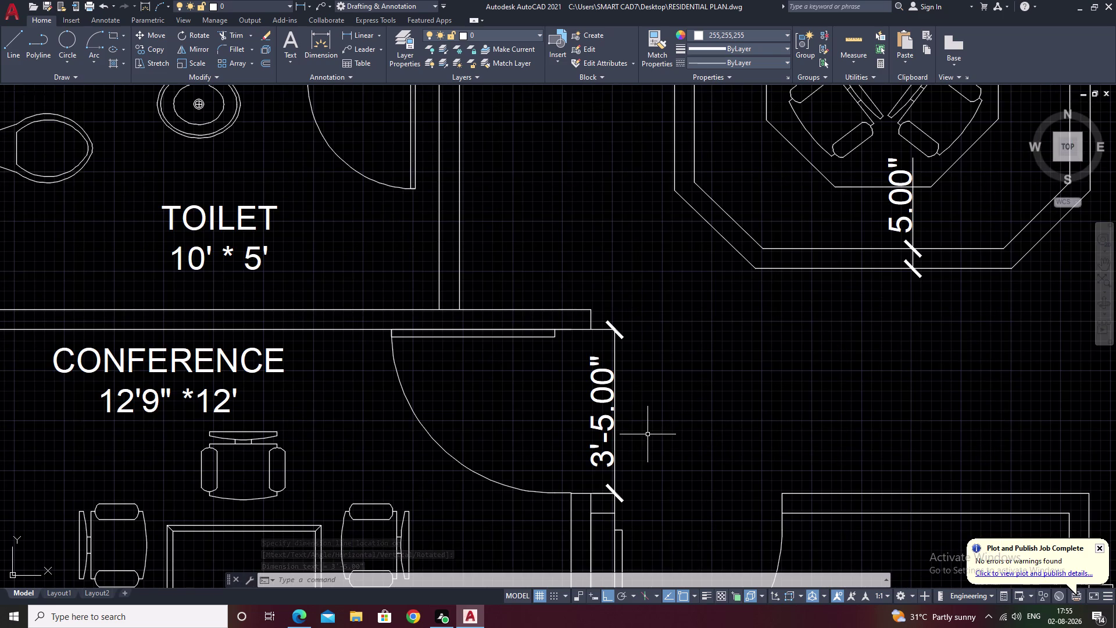
drag(650, 388, 593, 415)
click(591, 416)
Erase the old conference doorway dimension and begin redrawing it.
text(E)
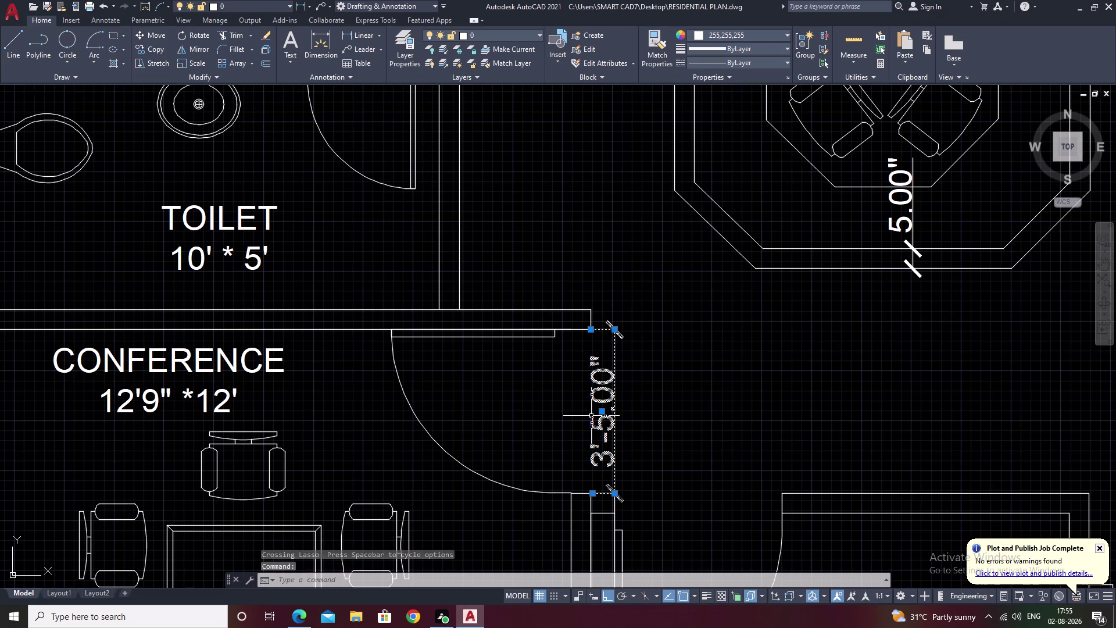
key(space)
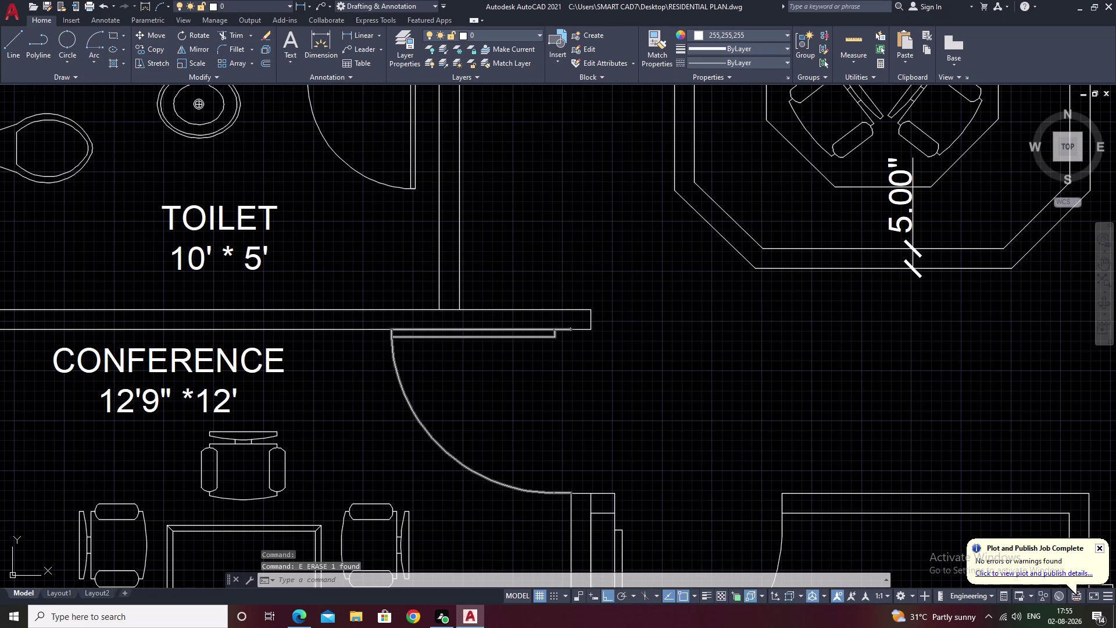
click(368, 37)
middle_drag(742, 481, 732, 433)
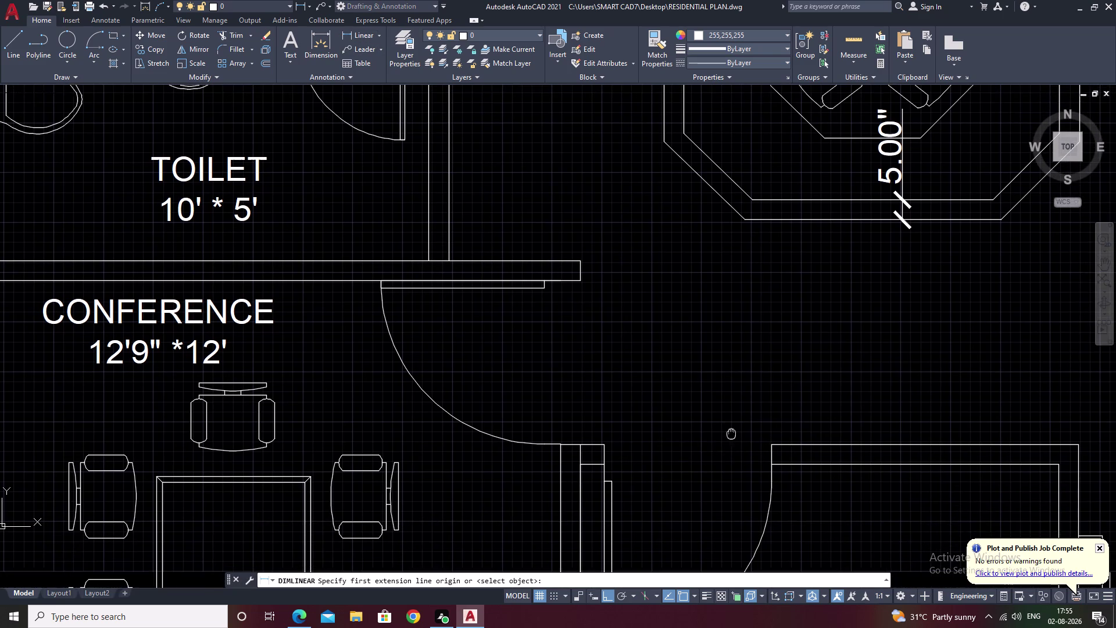
click(578, 447)
click(579, 284)
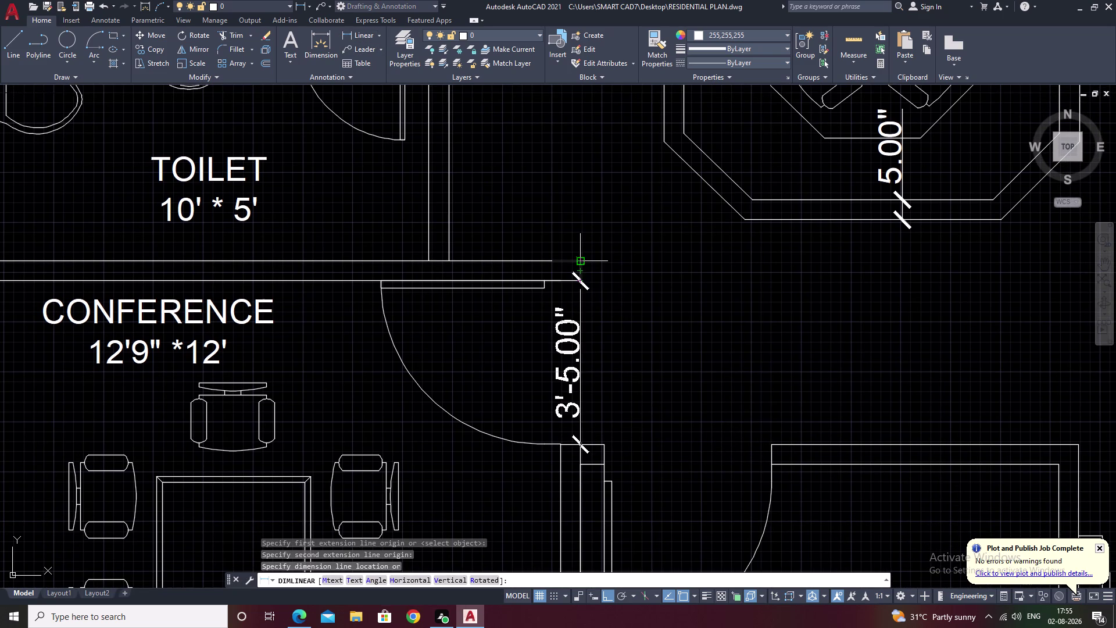
key(Escape)
Remove the faulty 0.00" dimension produced by a mis-snapped attempt.
key(space)
click(579, 261)
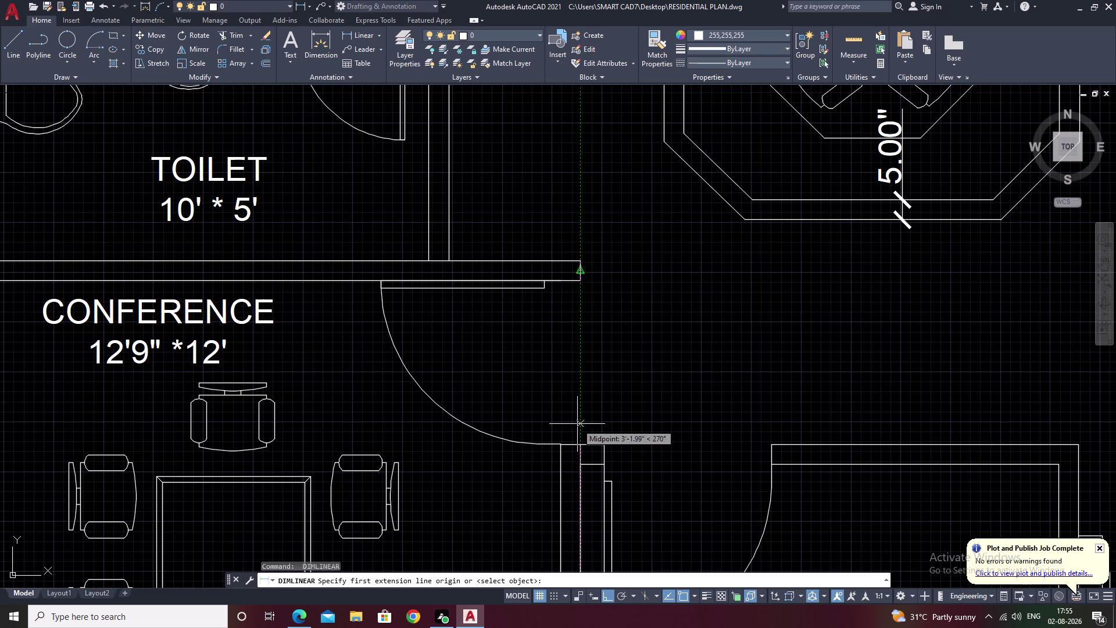
click(580, 446)
click(582, 447)
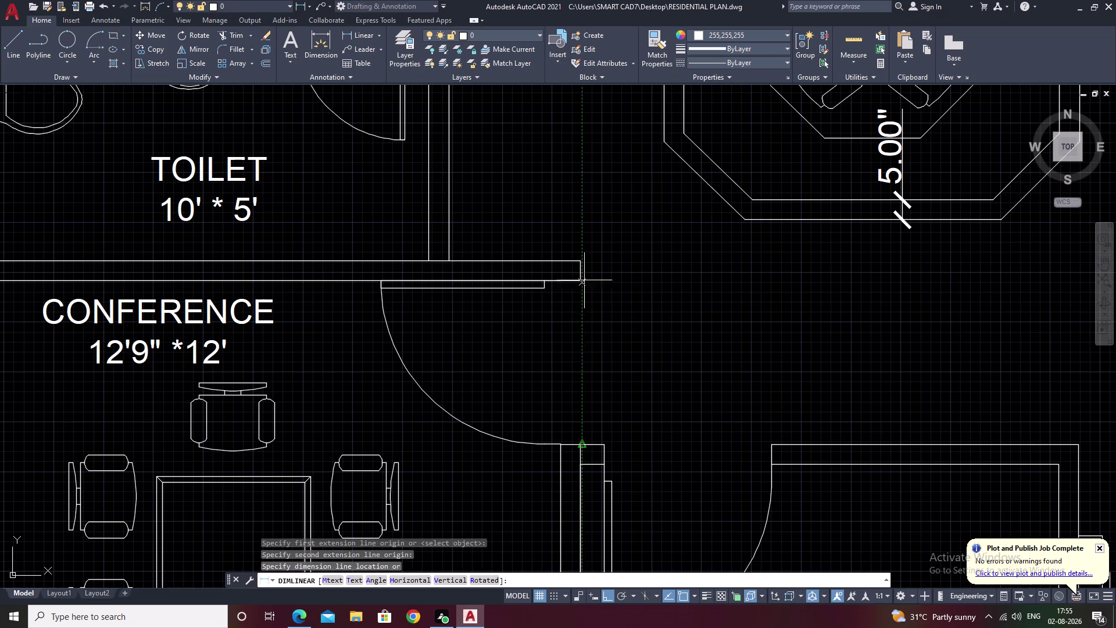
click(582, 260)
key(Escape)
drag(674, 228, 655, 252)
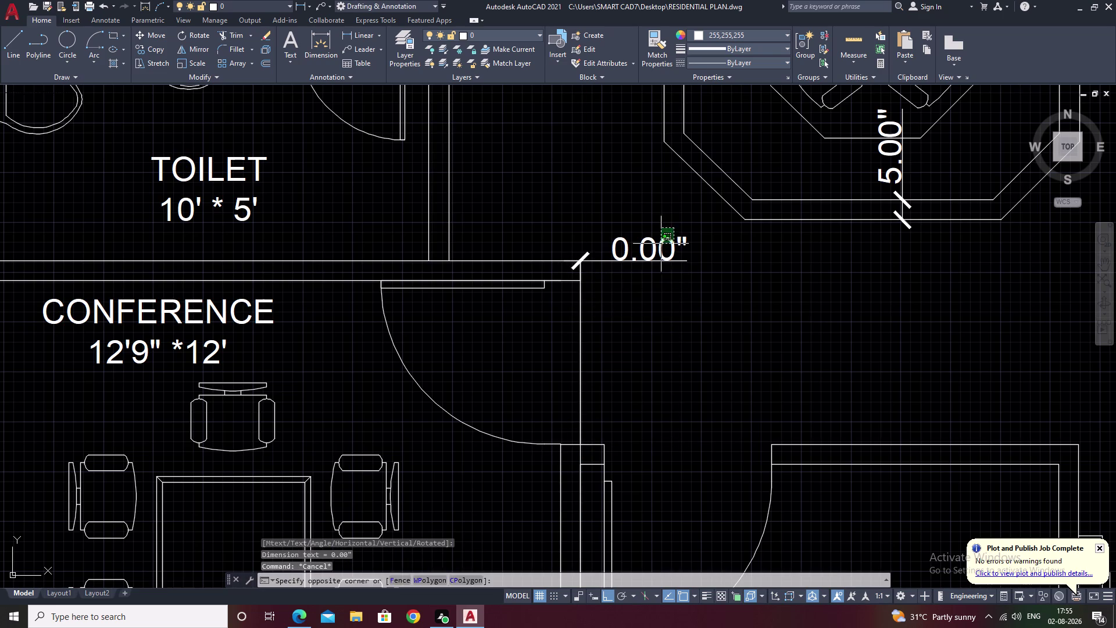
drag(654, 251, 588, 333)
text(E)
key(space)
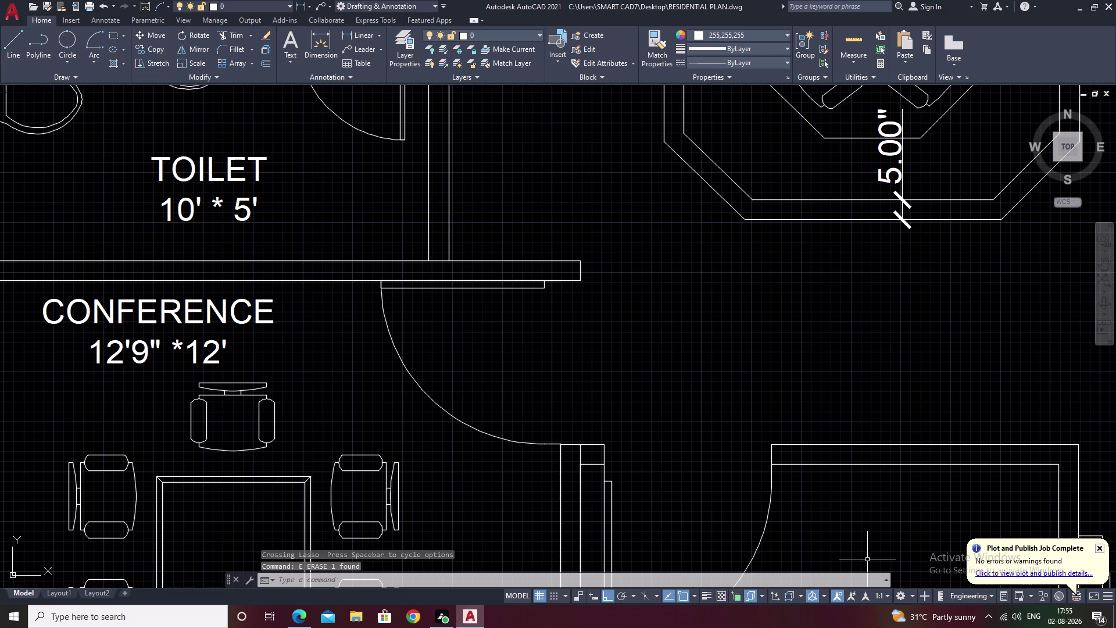
Dimension the conference door opening at 3'-5.00".
text(DLI)
key(space)
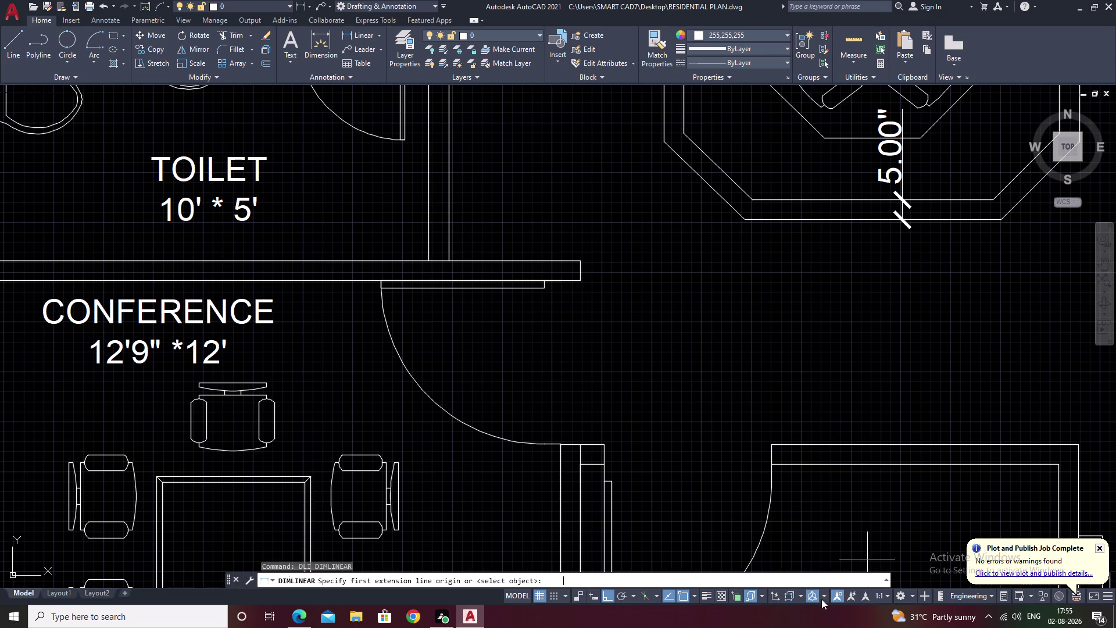
click(582, 443)
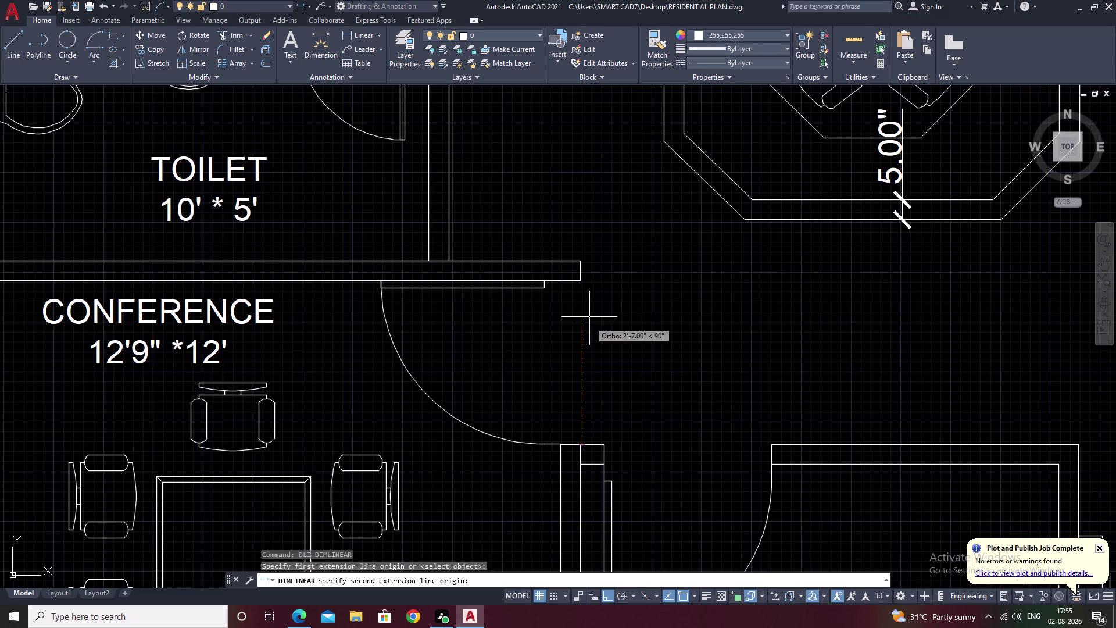
click(580, 258)
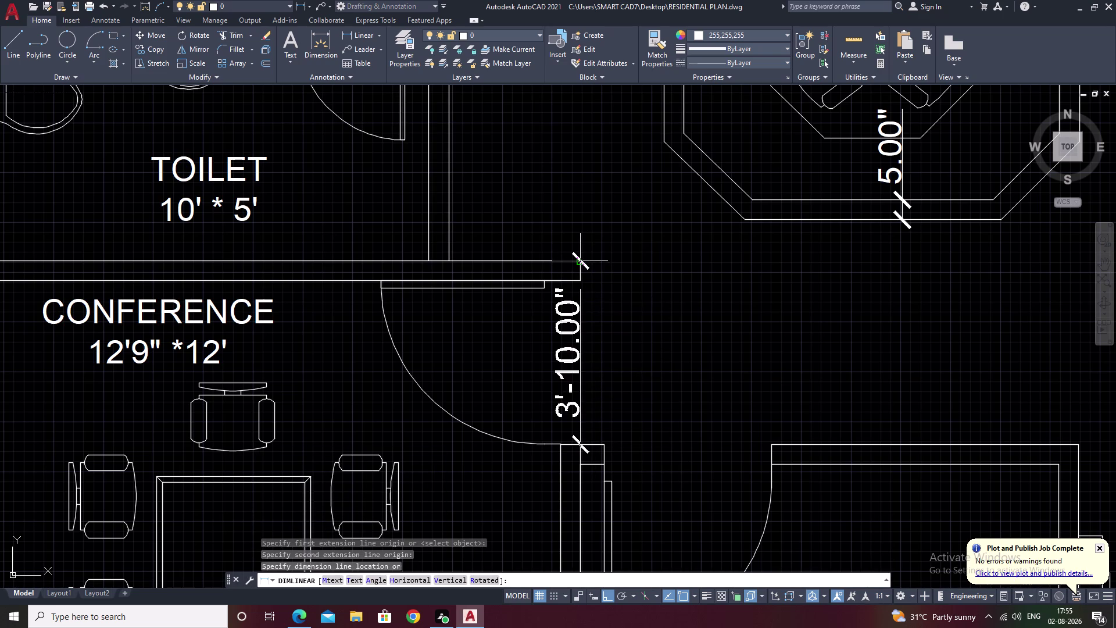
key(Escape)
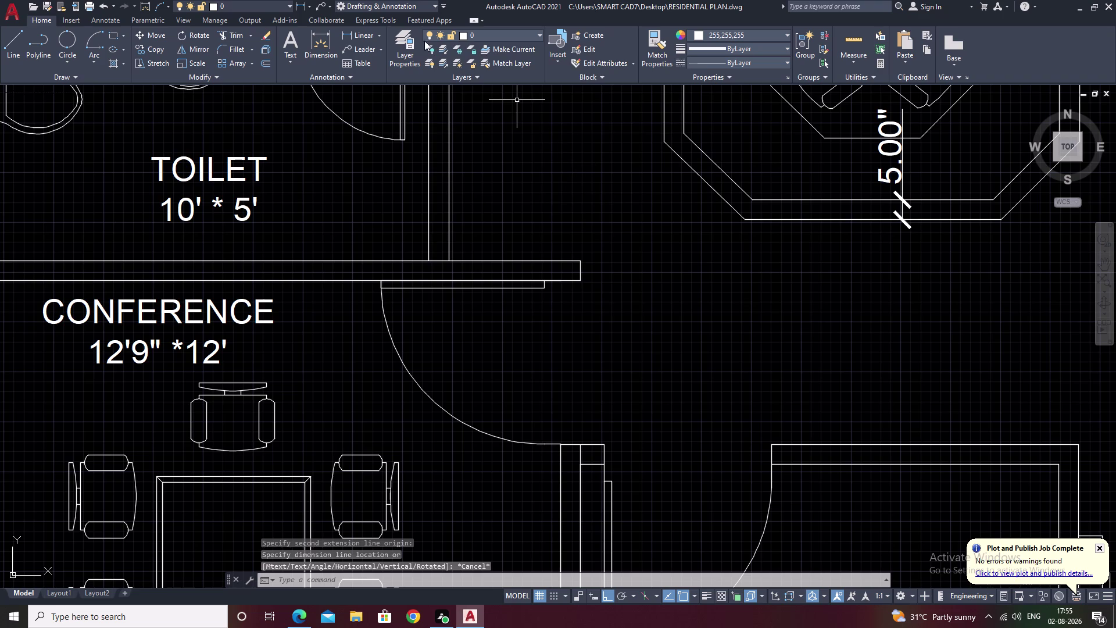
click(362, 32)
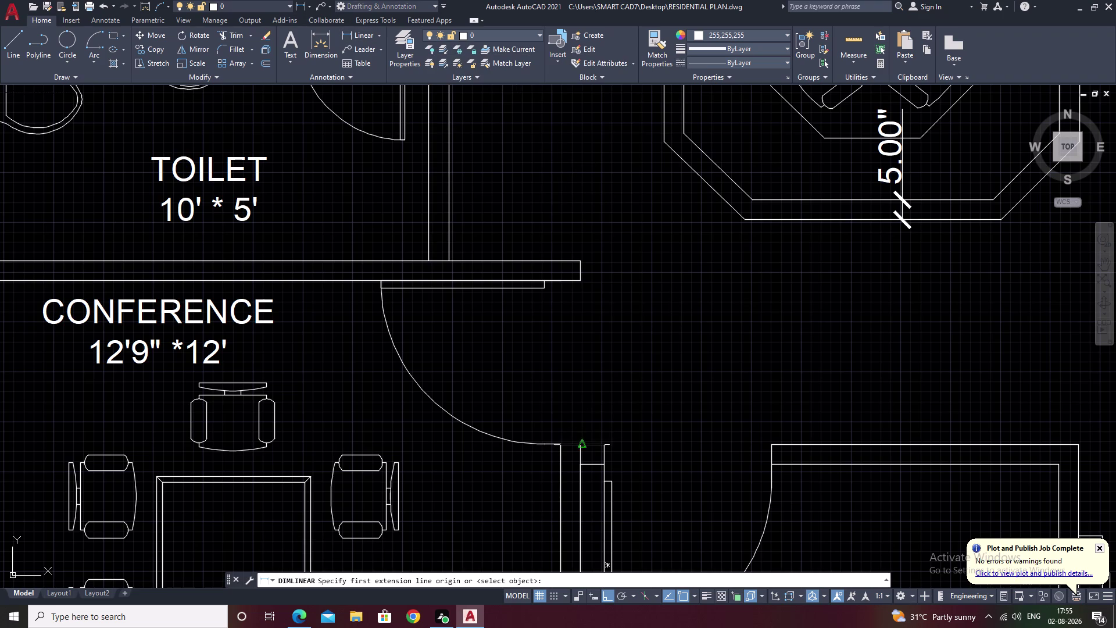
click(558, 445)
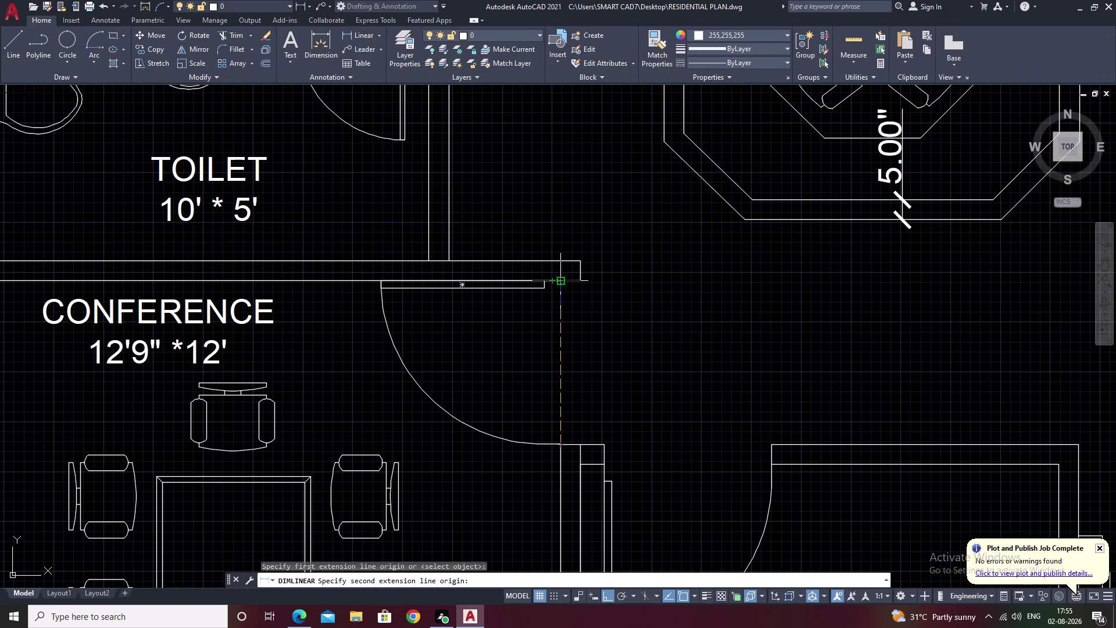
click(561, 282)
click(571, 287)
Dimension the HR room door opening at 3'-6.00".
scroll(down, 3)
middle_drag(654, 401, 558, 412)
scroll(up, 3)
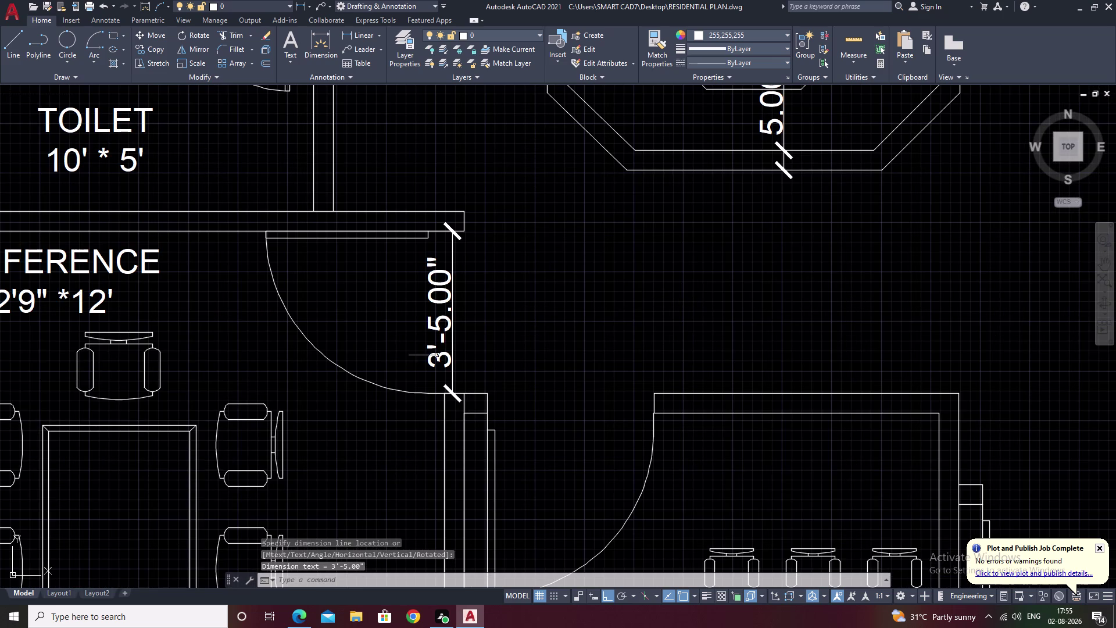
key(space)
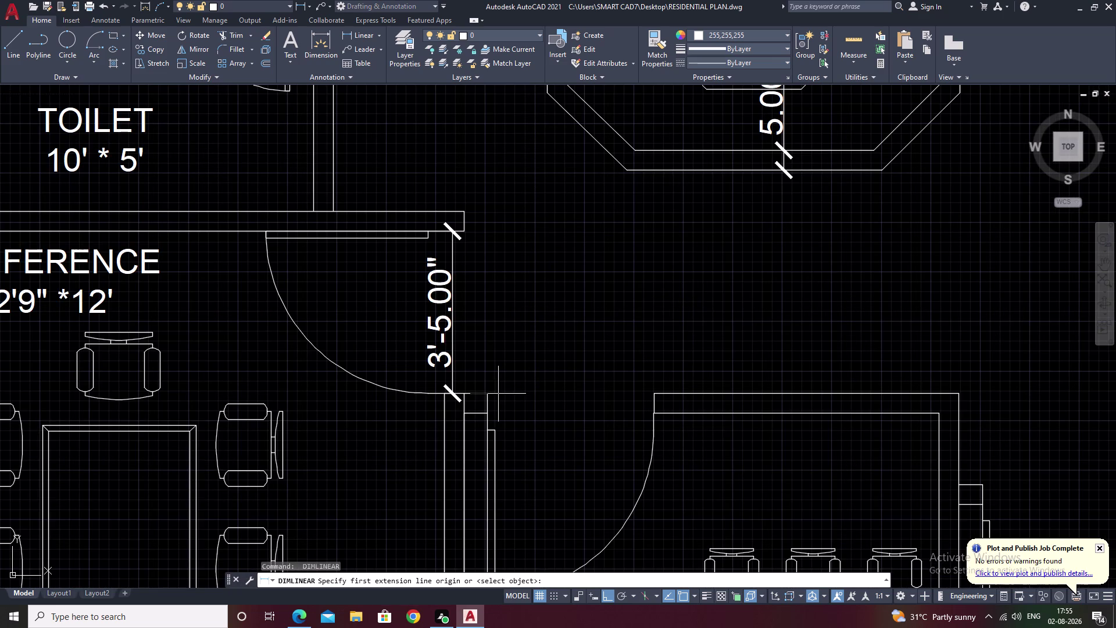
click(490, 395)
click(656, 396)
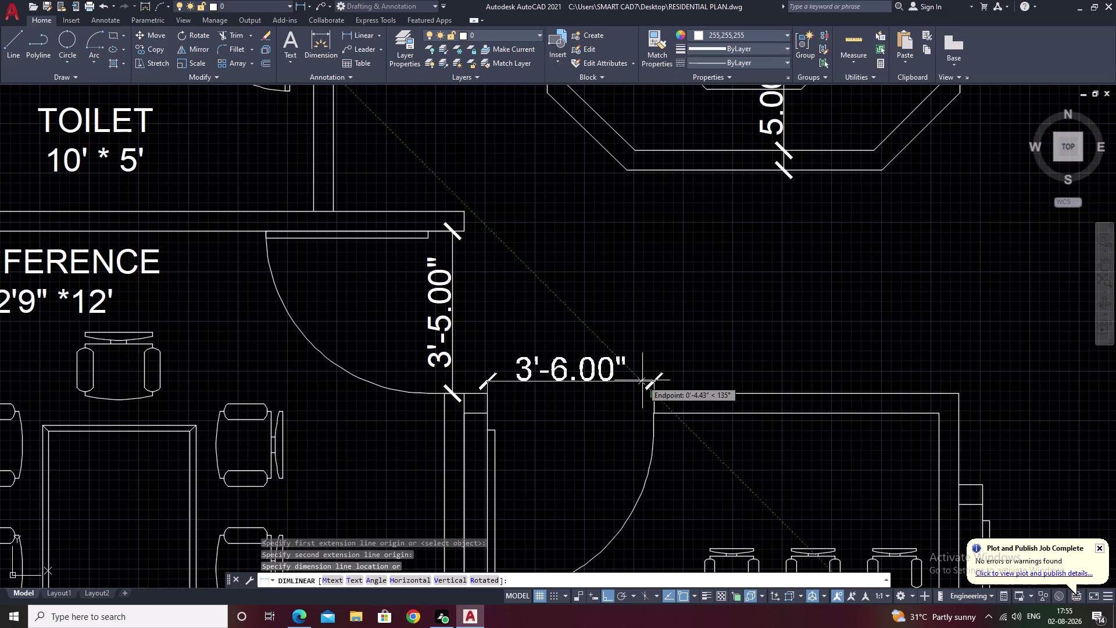
click(636, 393)
Crossing-select the 3'-5.00" conference door dimension.
middle_drag(599, 462, 665, 392)
scroll(down, 3)
middle_drag(636, 405, 682, 350)
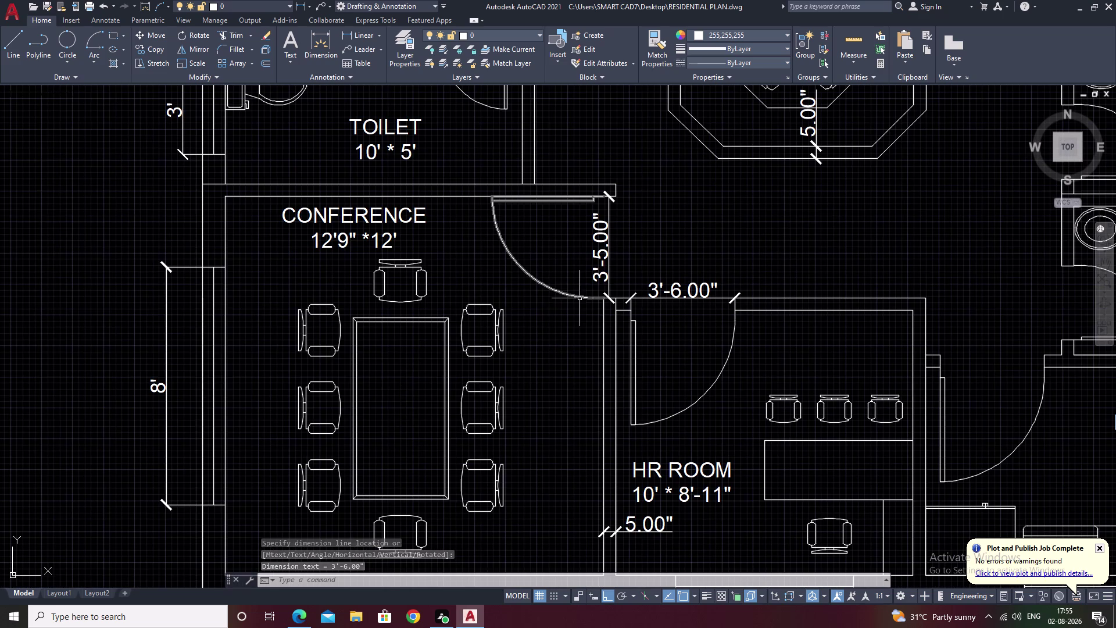
scroll(up, 3)
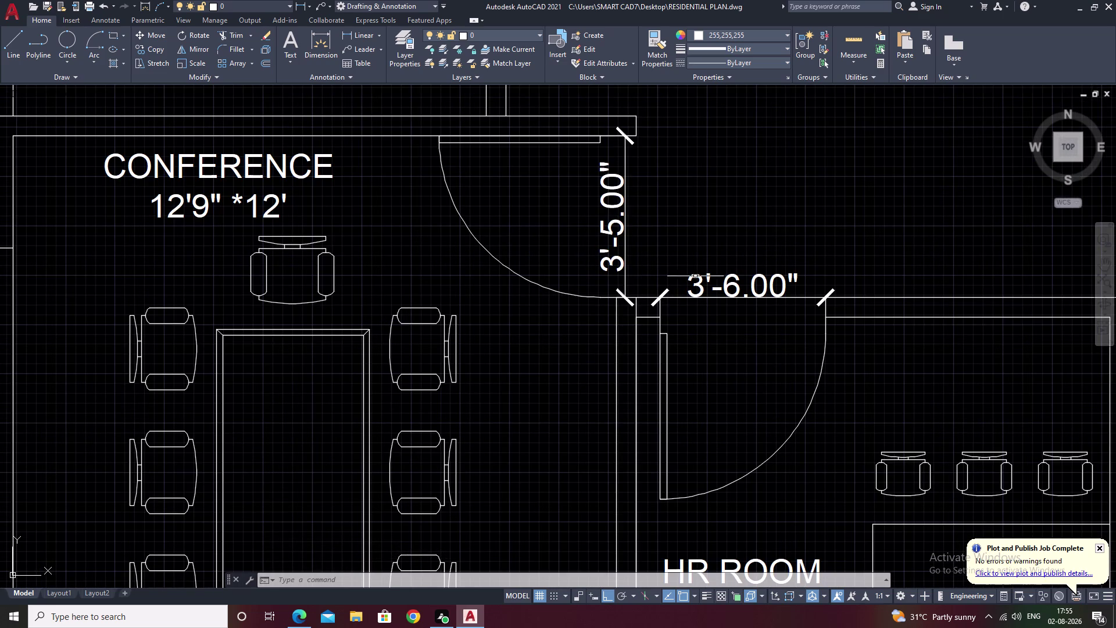
drag(645, 206, 562, 274)
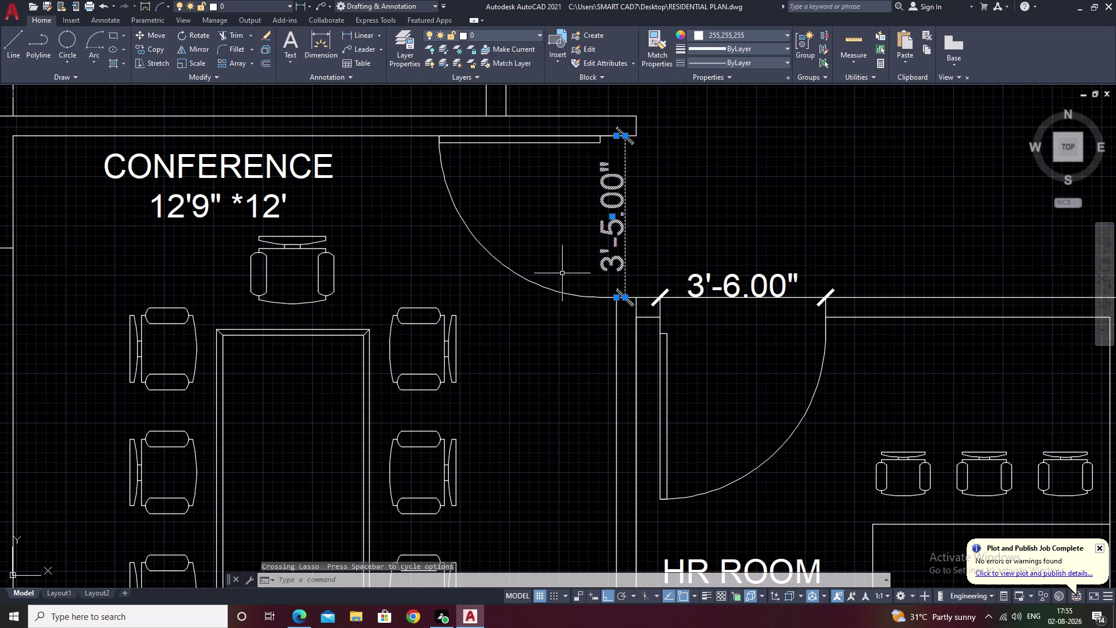
Erase the 3'-5.00" dimension and offset the doorway jamb line by 1".
text(E)
key(space)
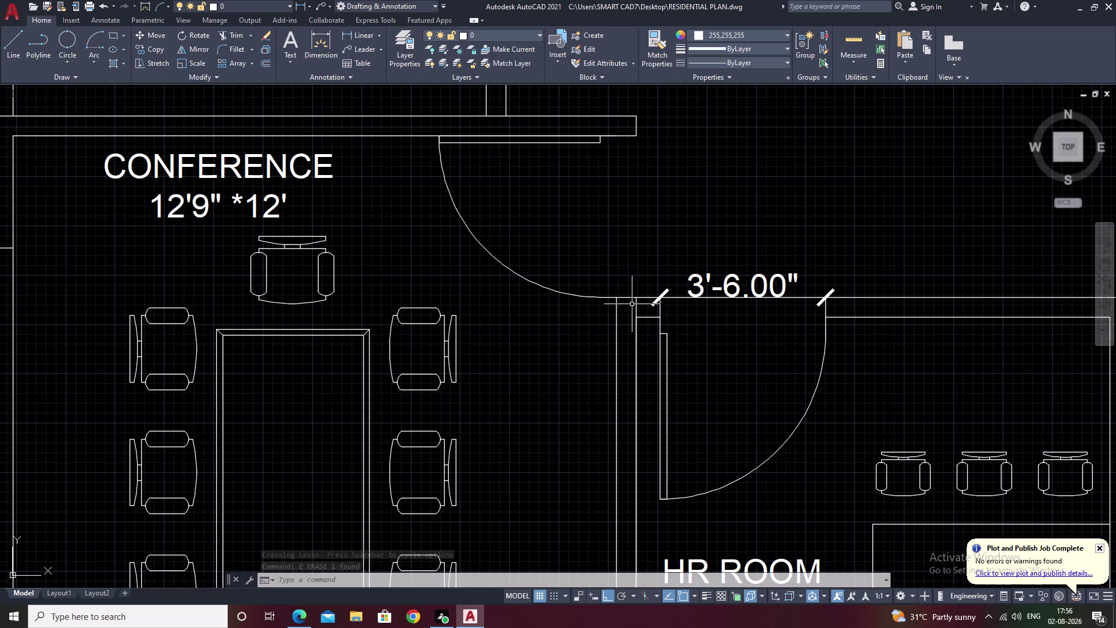
text(O)
key(space)
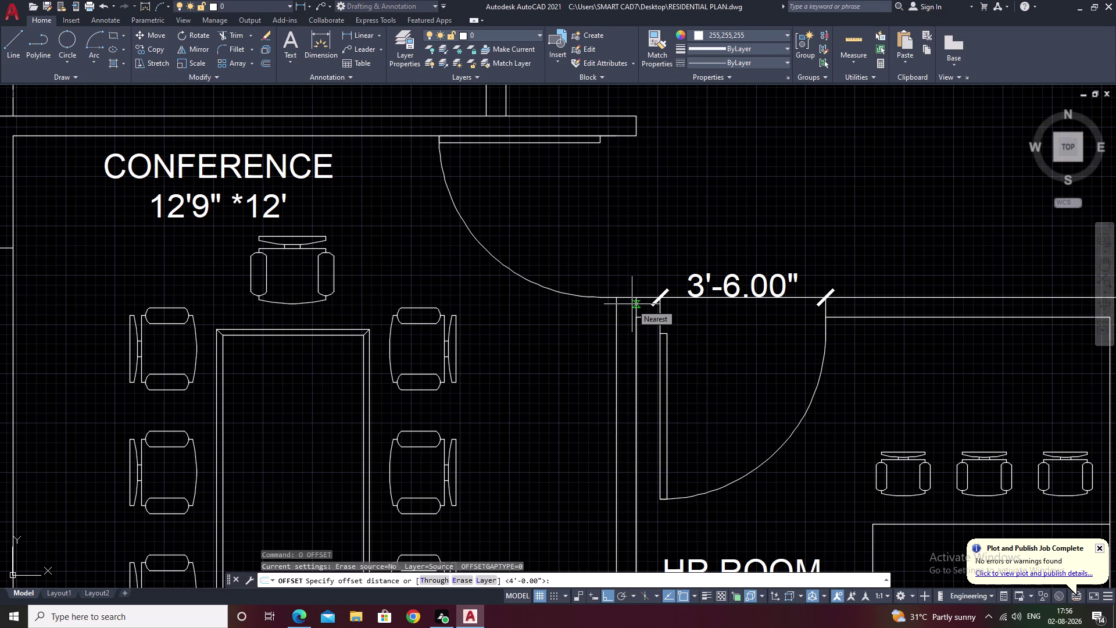
key(1)
key(space)
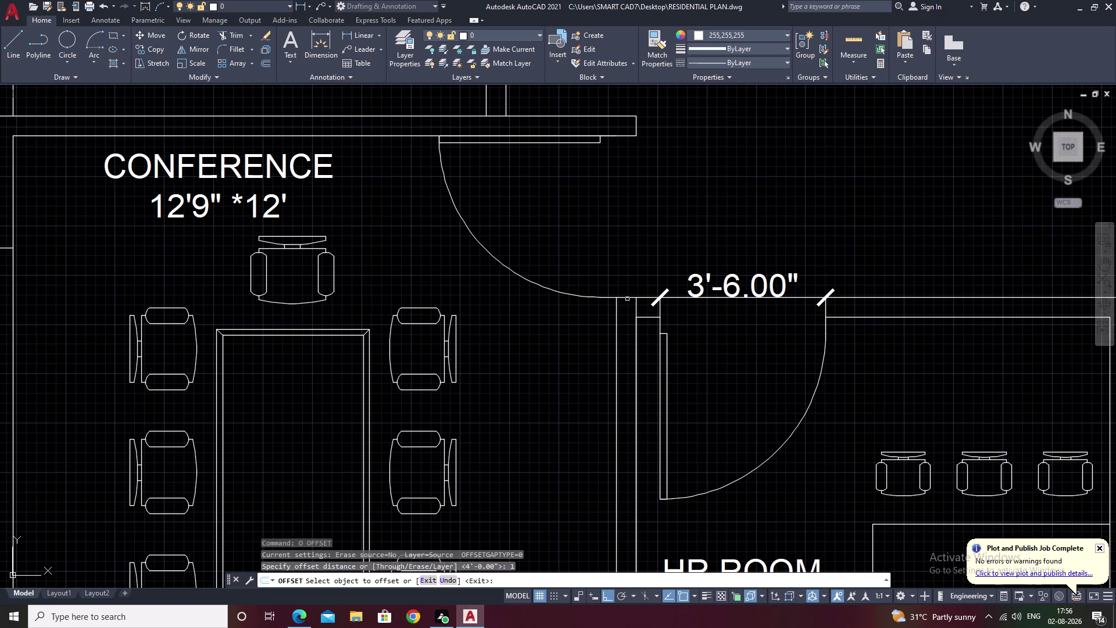
click(627, 297)
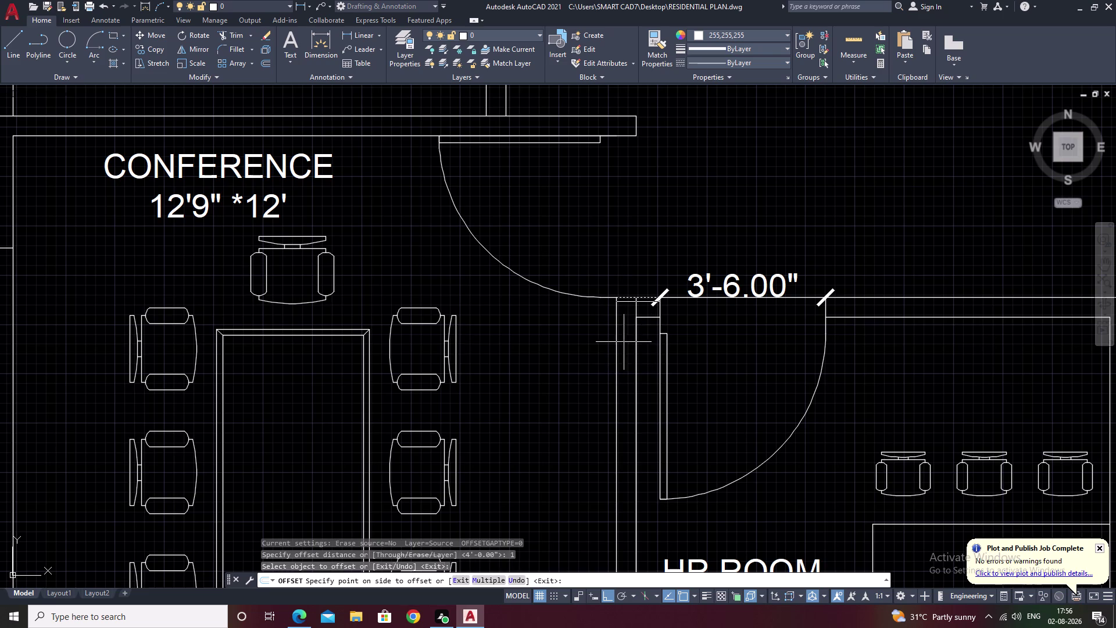
click(624, 345)
key(Escape)
Repeat Offset, pick two distance points, then cancel it.
key(space)
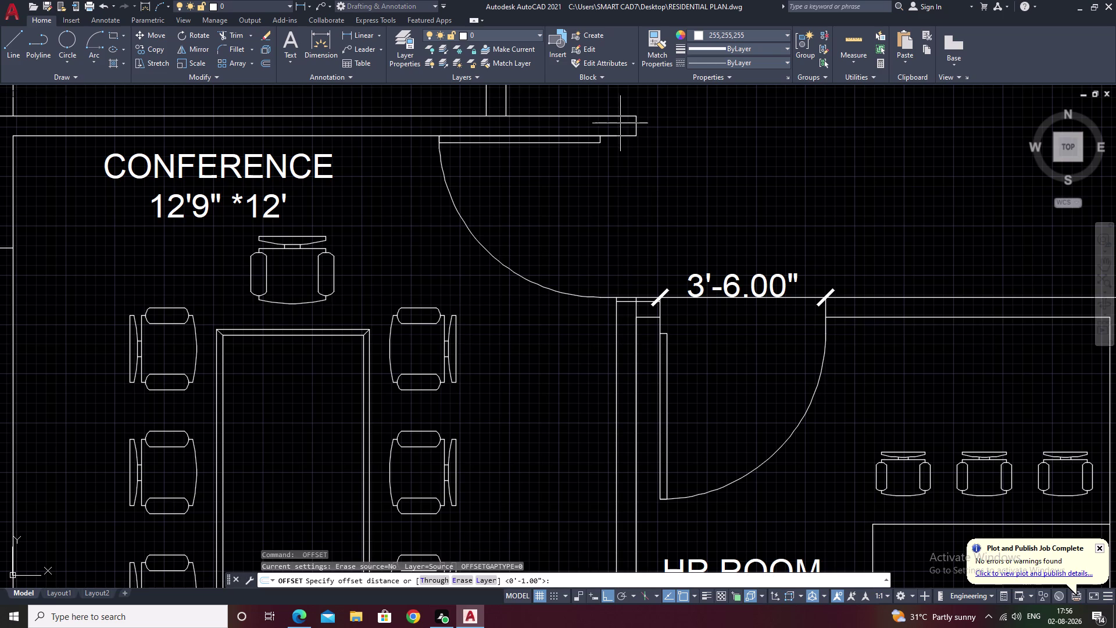
click(619, 134)
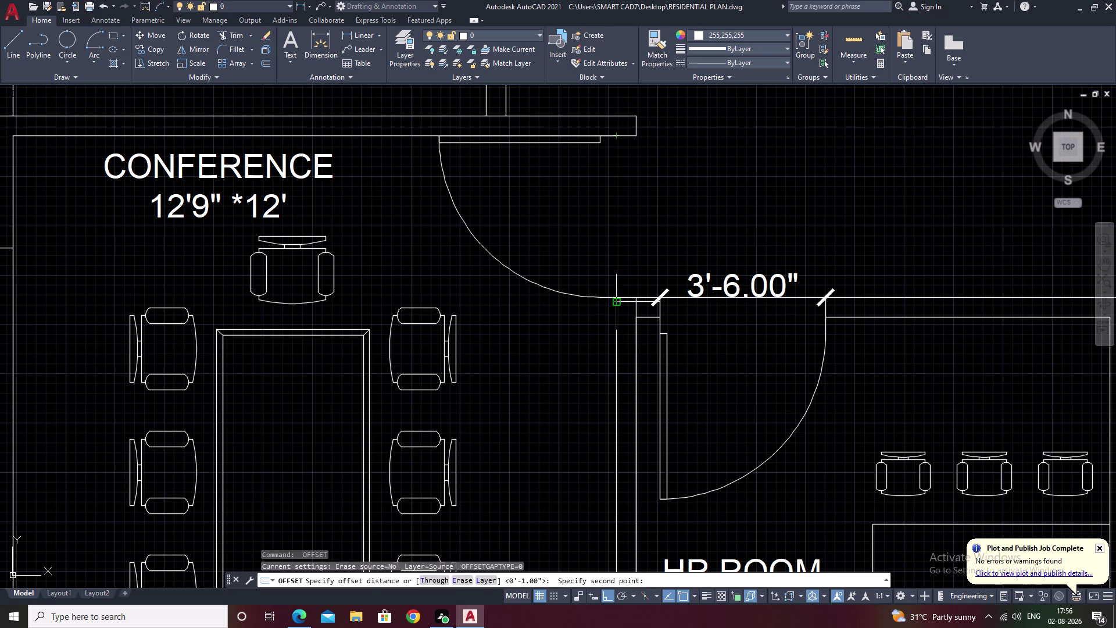
click(618, 304)
key(space)
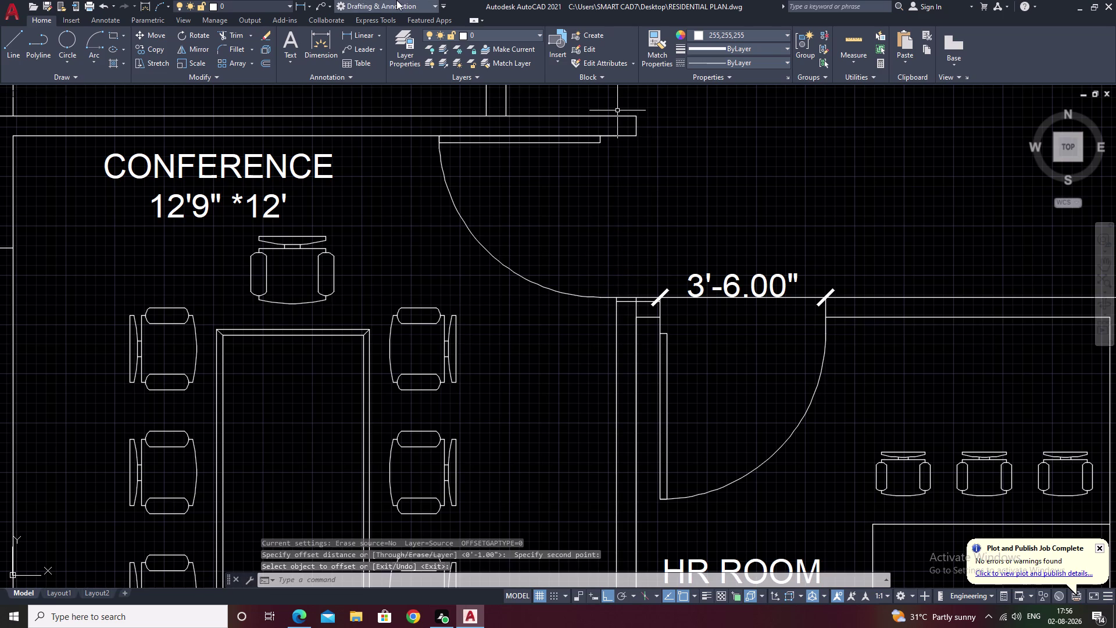
click(367, 25)
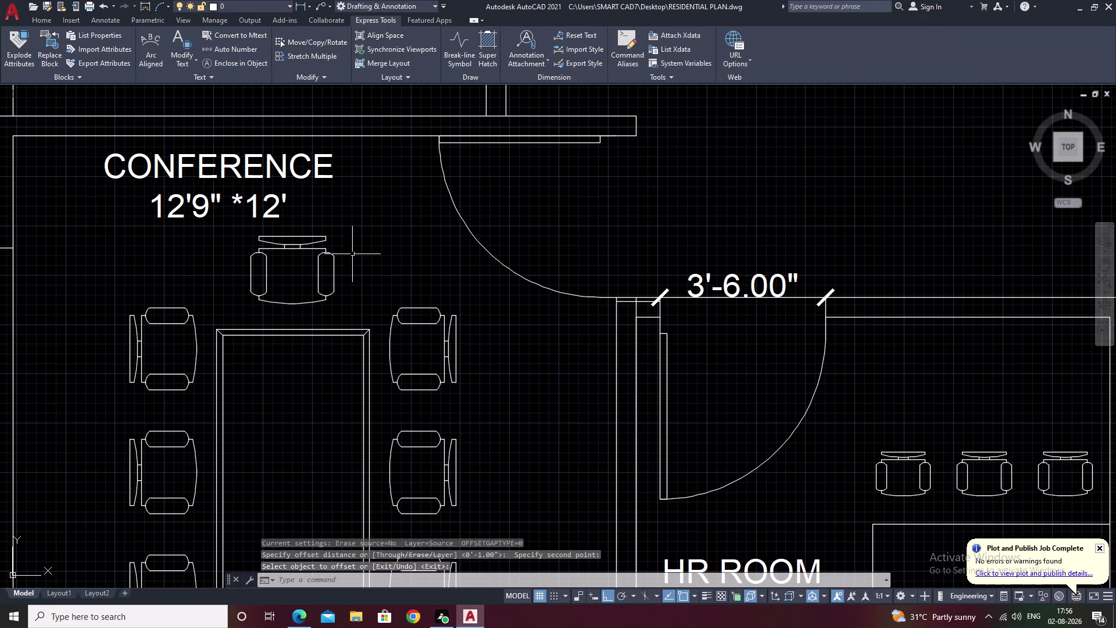
click(101, 20)
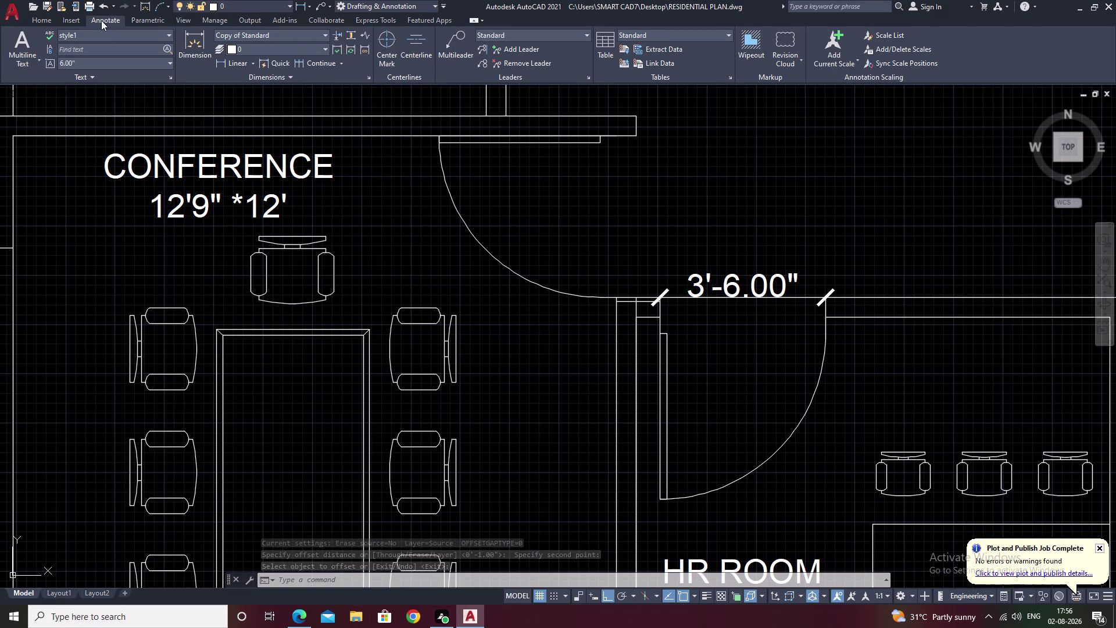
Place a 3'-6.00" linear dimension across the conference door opening.
click(229, 66)
scroll(up, 3)
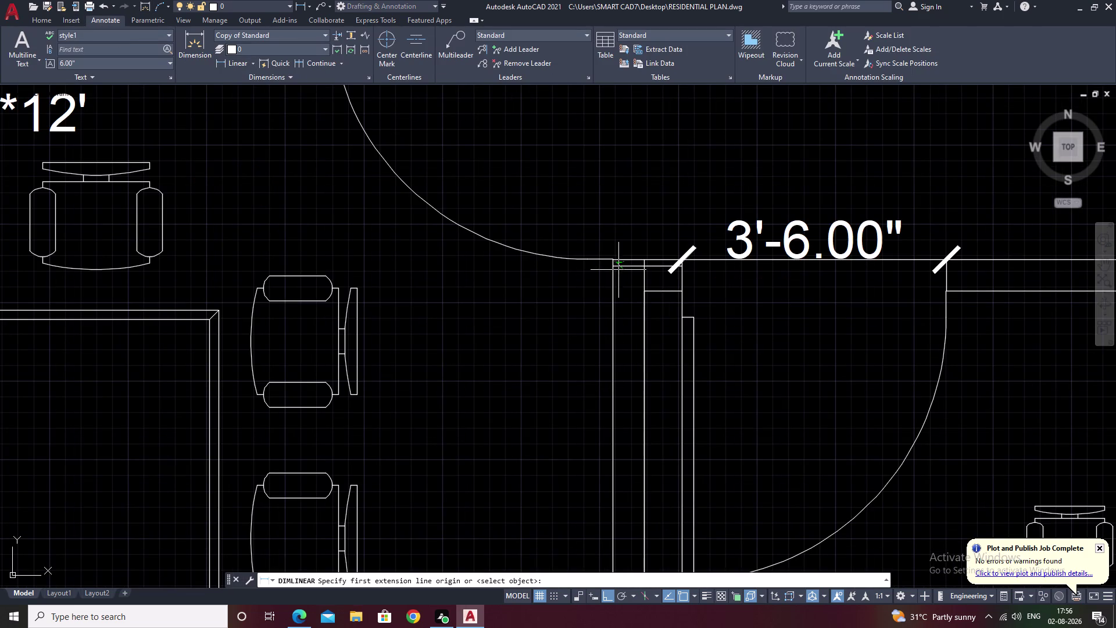
click(610, 268)
middle_drag(601, 185, 588, 461)
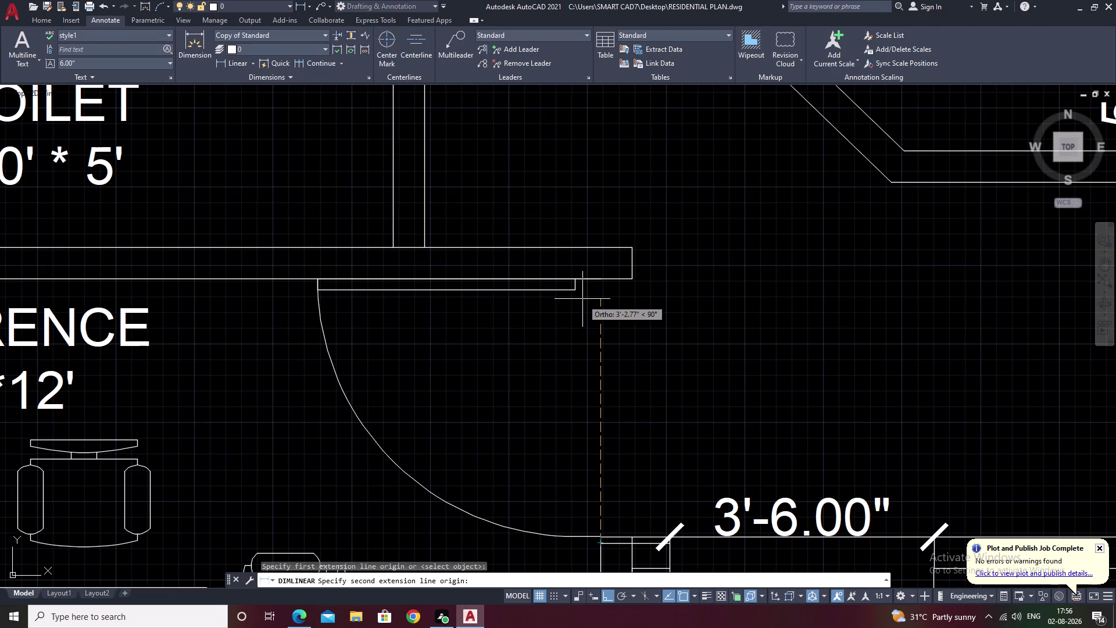
click(598, 281)
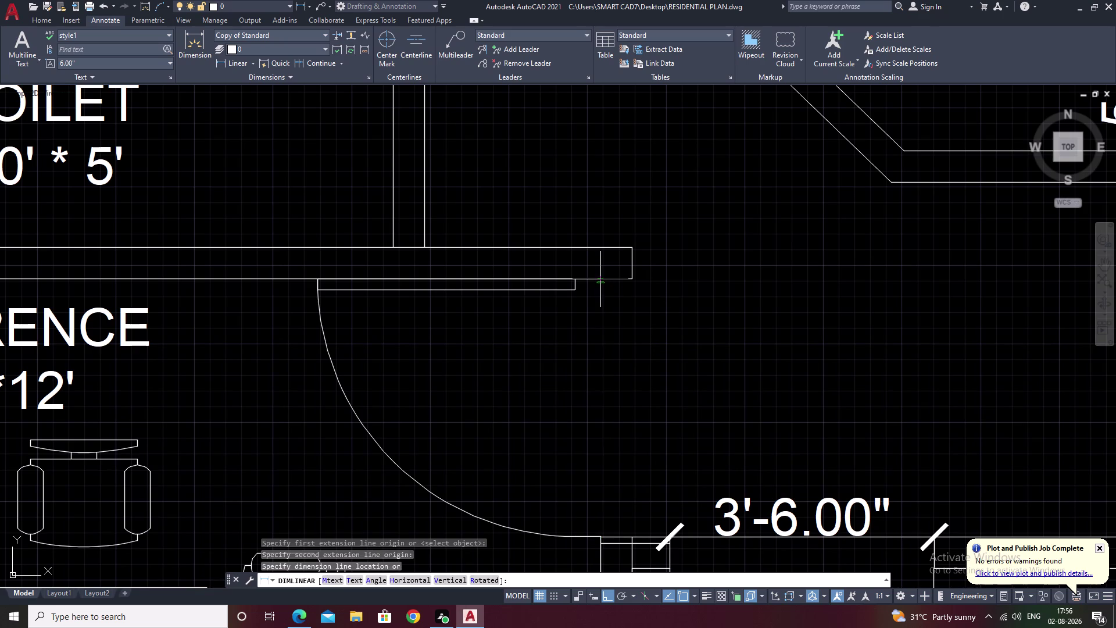
click(601, 281)
middle_drag(621, 414, 642, 350)
middle_drag(630, 452, 643, 393)
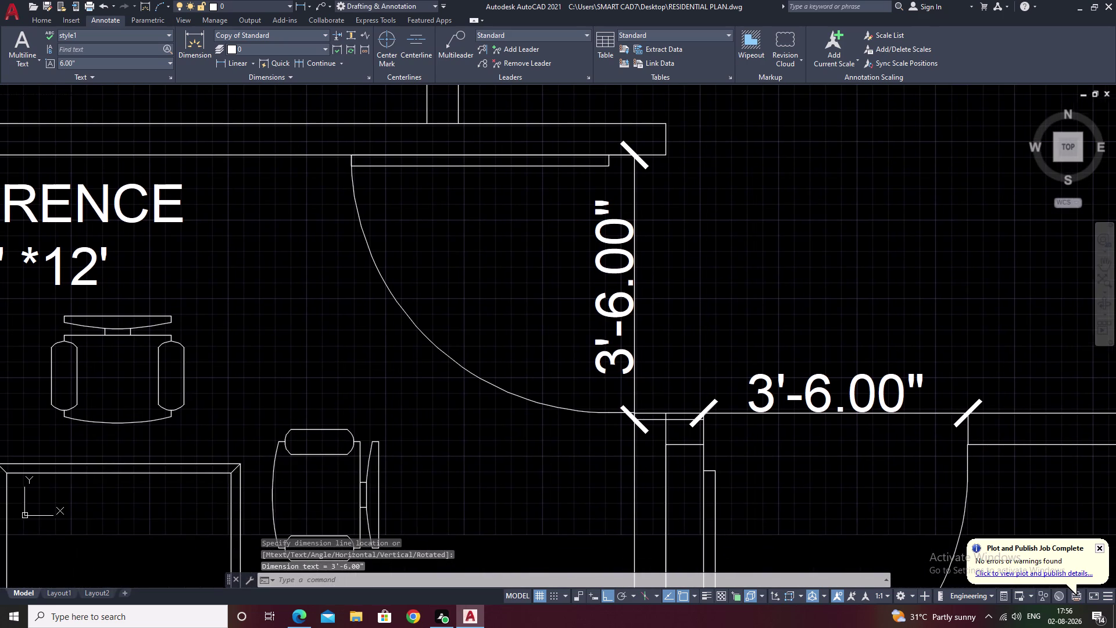
Make window selections around the doorway area.
key(grave)
drag(442, 247, 384, 325)
drag(425, 303, 391, 328)
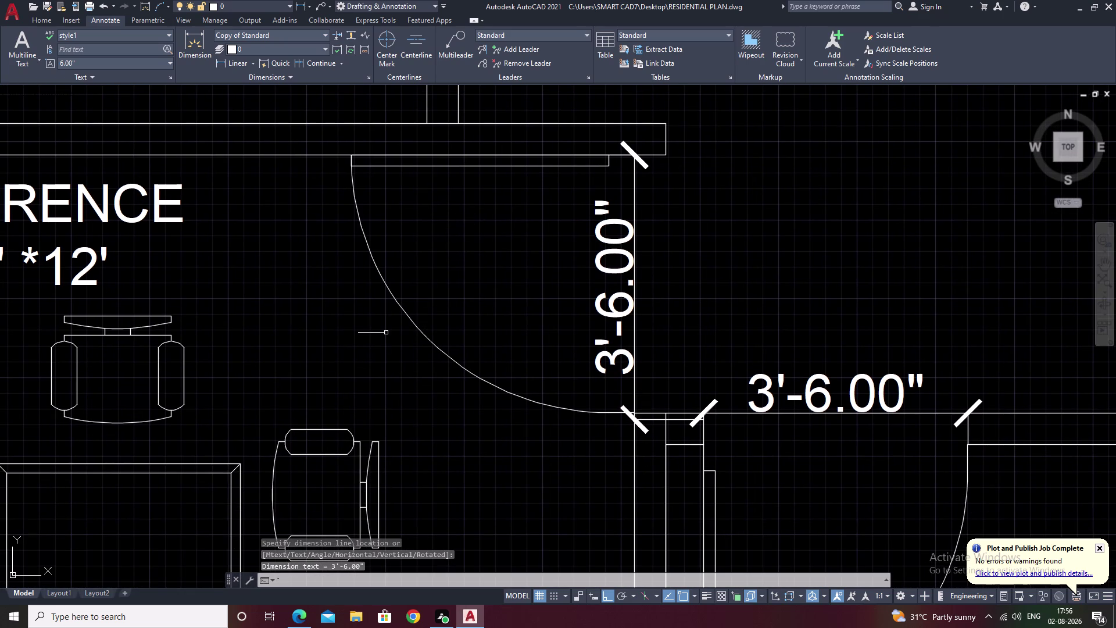
drag(391, 328, 385, 334)
key(grave)
drag(558, 267, 428, 378)
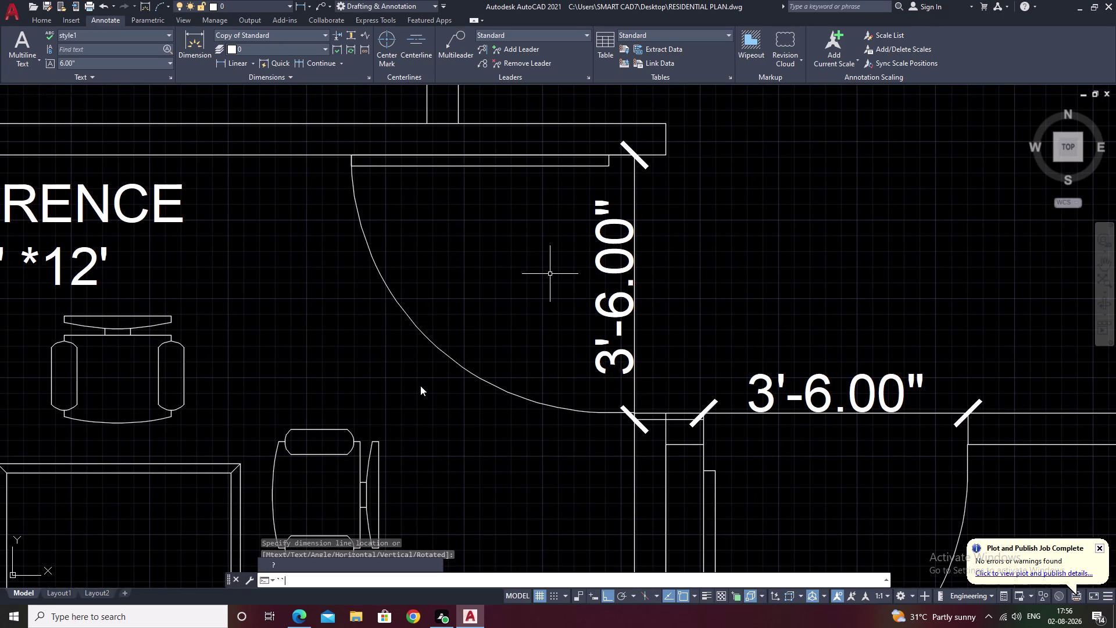
drag(428, 378, 419, 386)
Pan and zoom across the conference and HR rooms toward the door jamb lines.
scroll(up, 3)
scroll(down, 3)
middle_drag(674, 399, 695, 332)
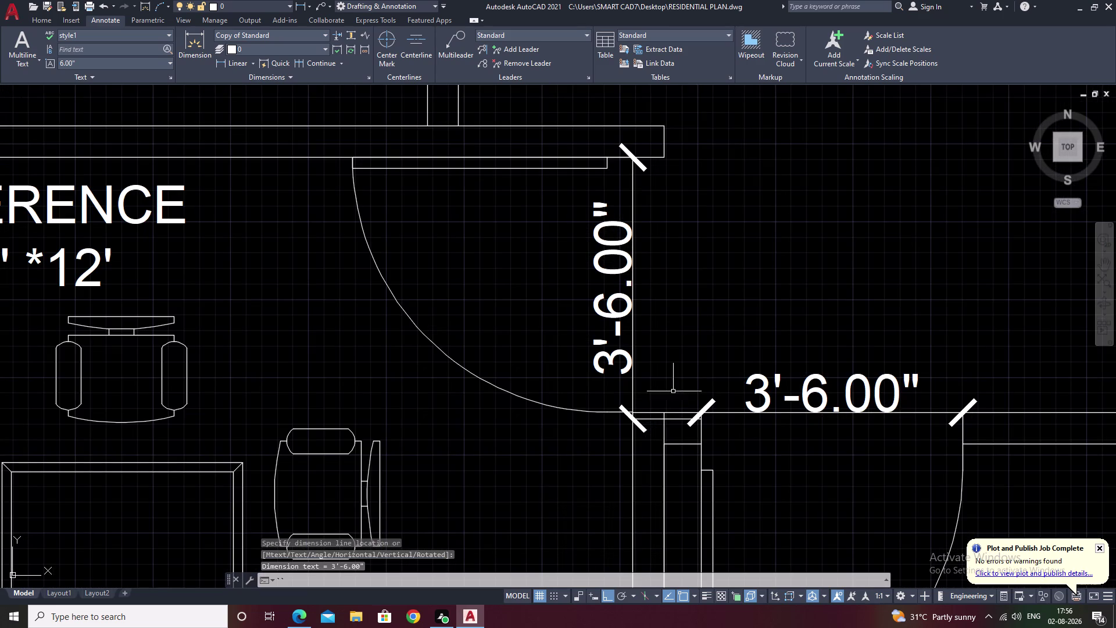
scroll(up, 3)
scroll(down, 3)
scroll(down, 3)
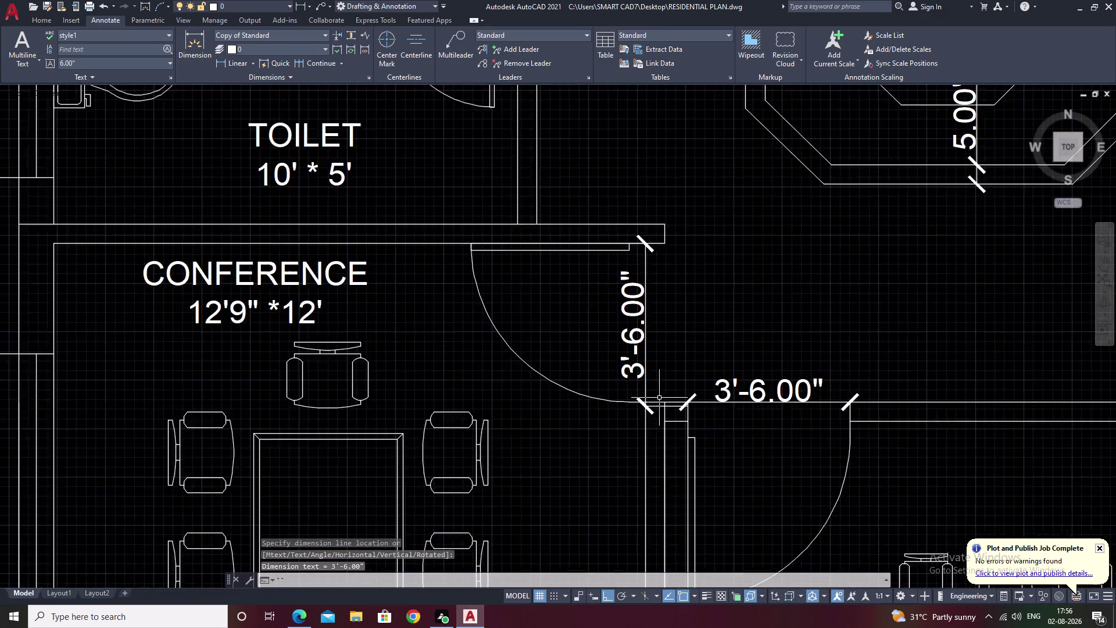
middle_drag(730, 393, 685, 321)
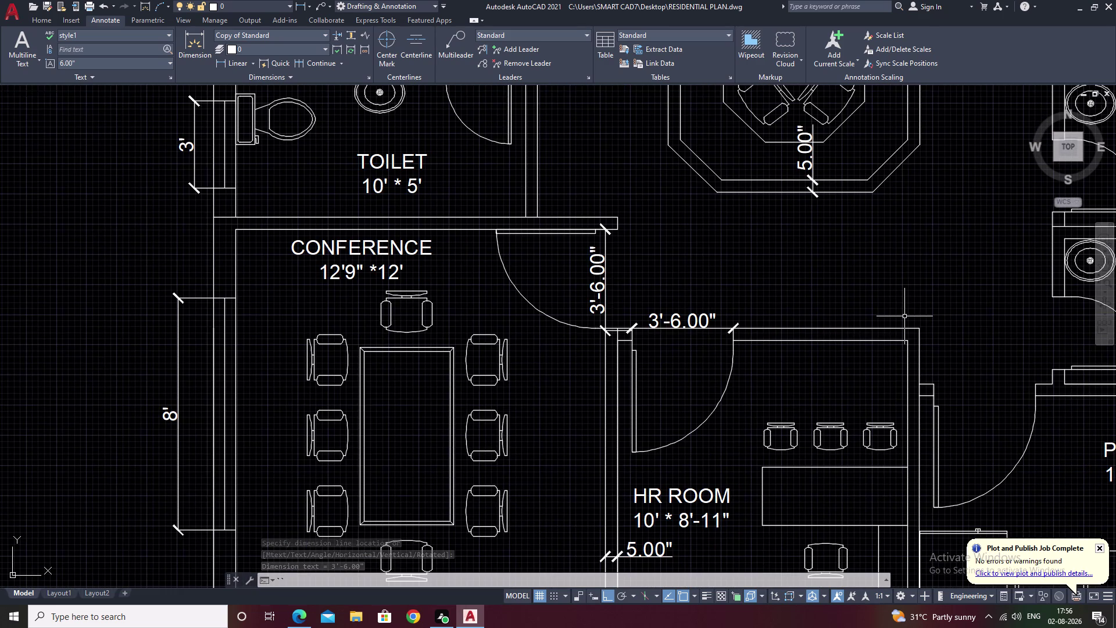
scroll(up, 3)
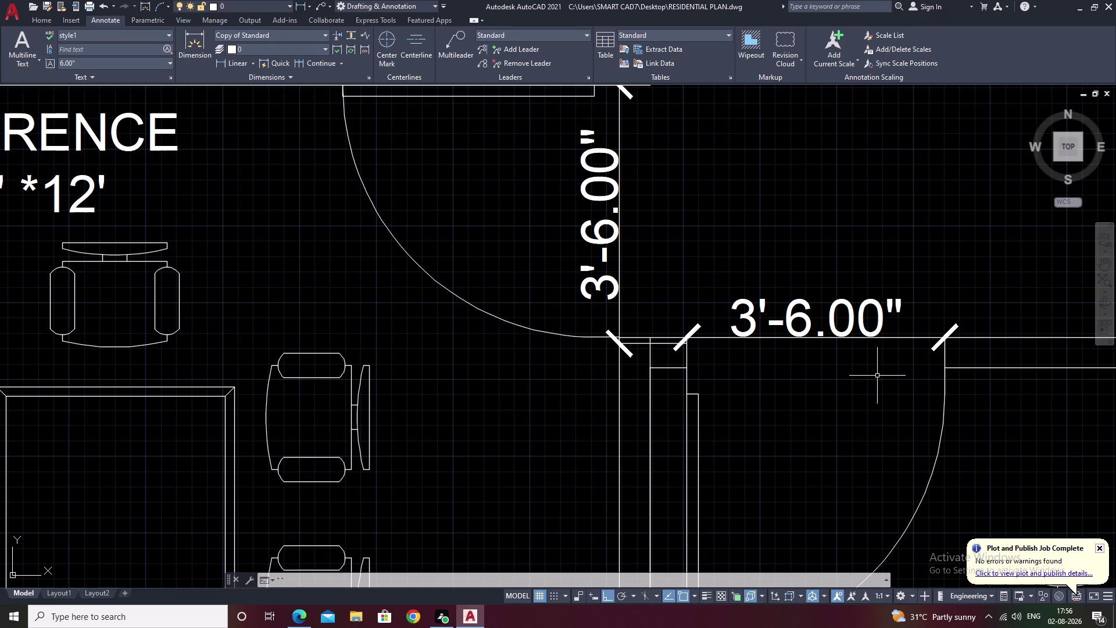
middle_drag(876, 375, 866, 338)
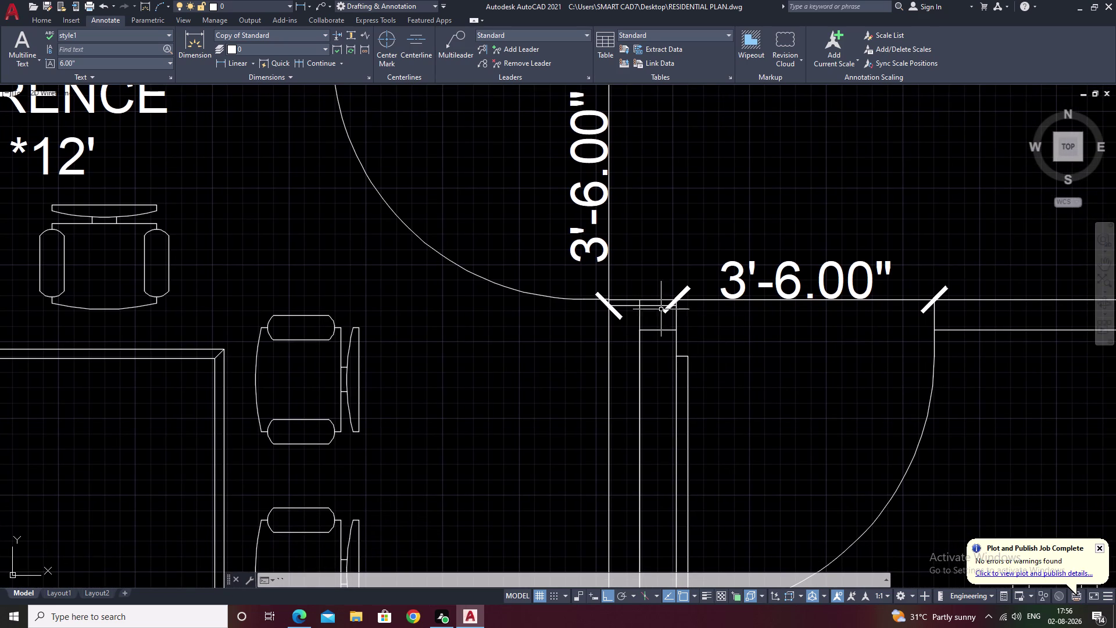
scroll(up, 3)
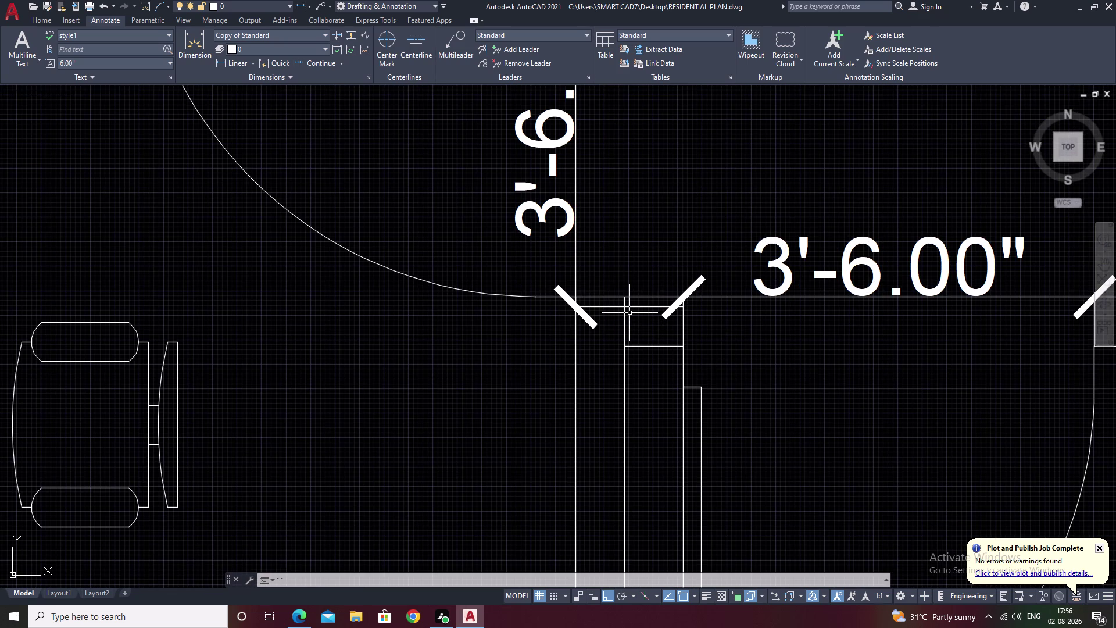
scroll(up, 3)
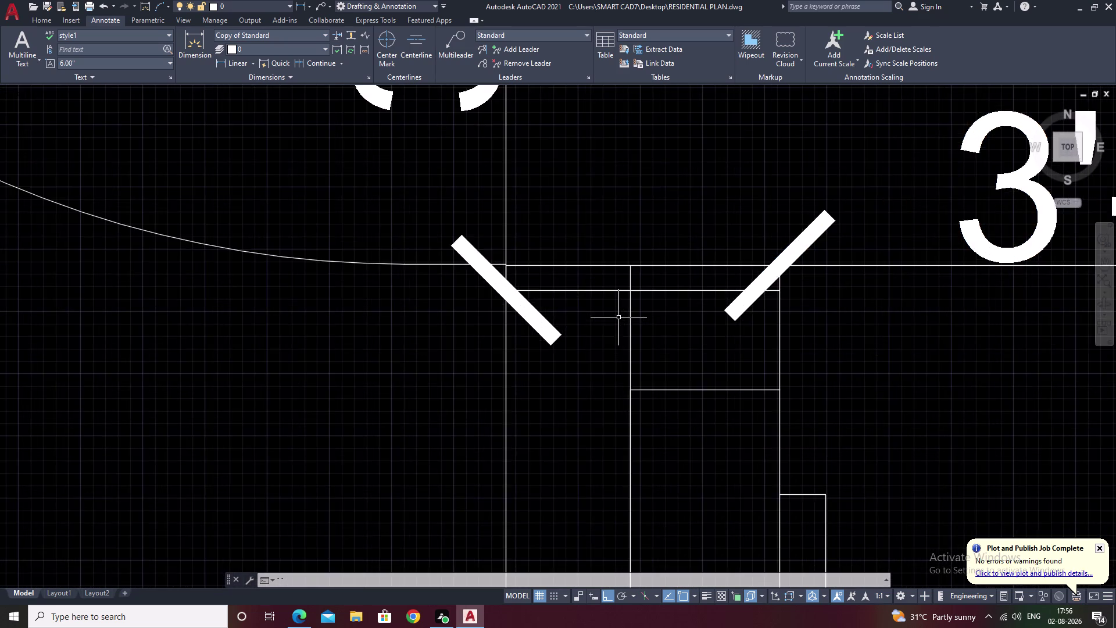
scroll(down, 3)
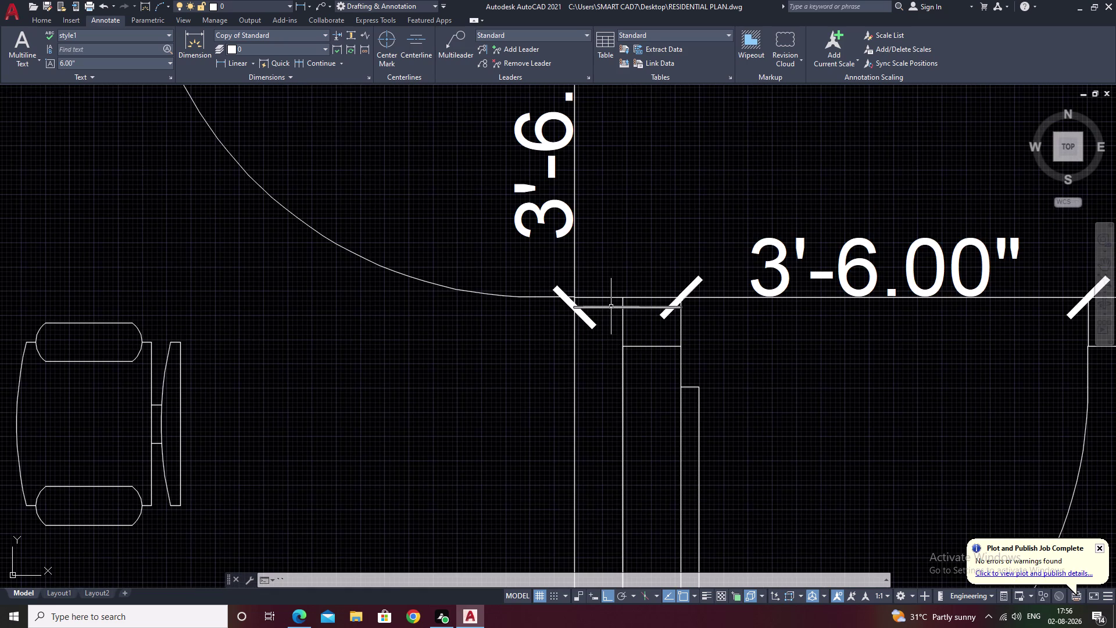
click(611, 306)
text(TR)
key(space)
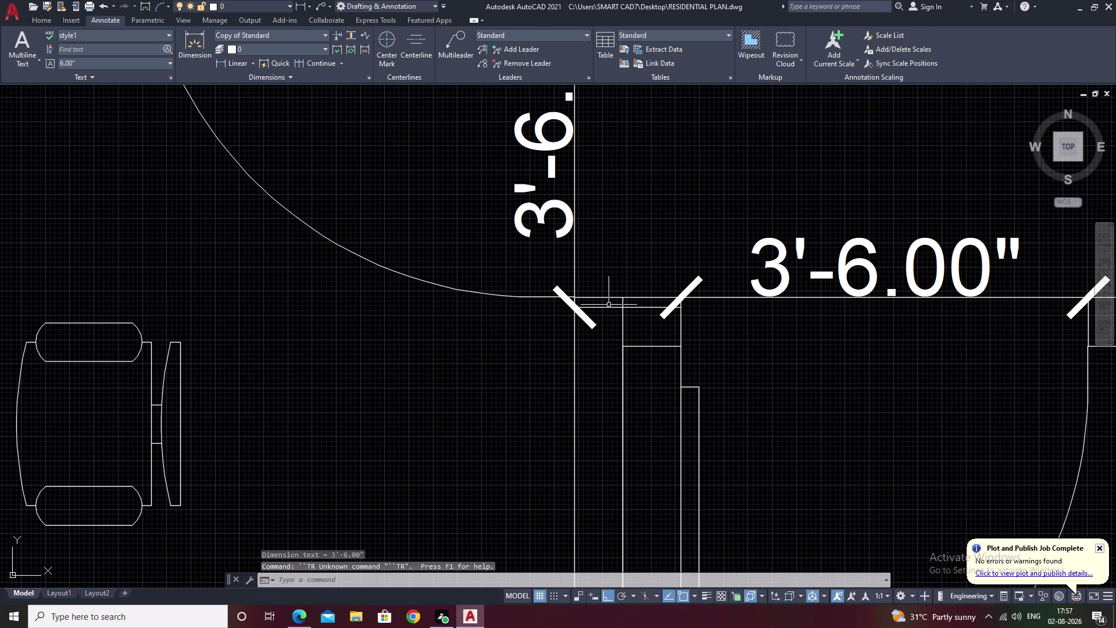
key(Escape)
text(TR)
key(space)
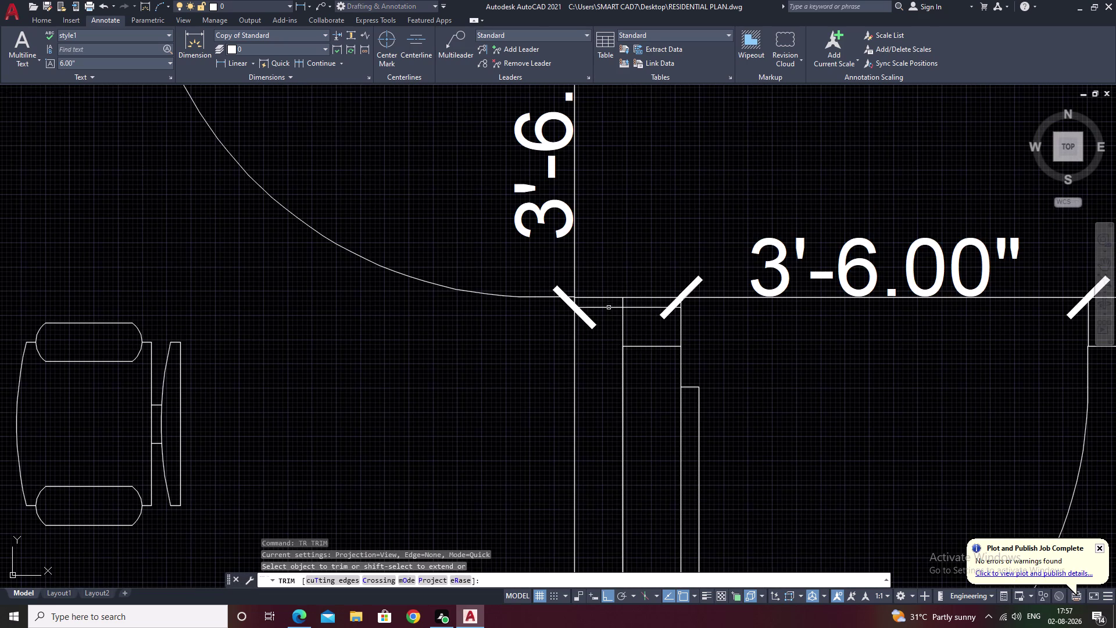
click(609, 310)
click(610, 306)
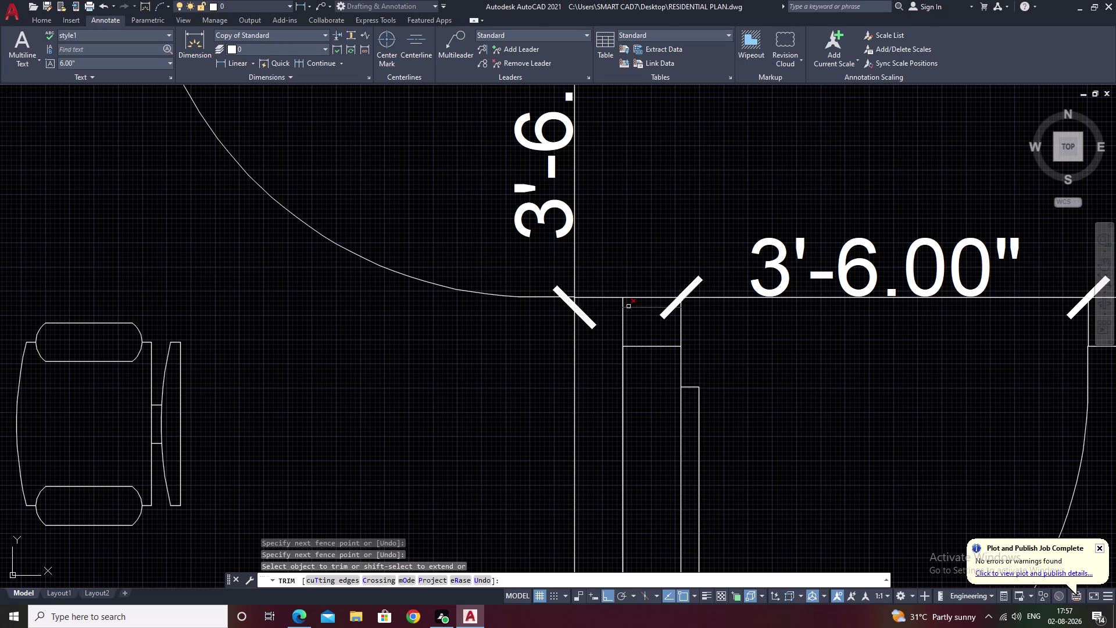
click(629, 307)
drag(638, 310, 624, 322)
scroll(down, 3)
middle_drag(683, 234, 669, 249)
key(Escape)
scroll(down, 3)
middle_drag(736, 378, 523, 343)
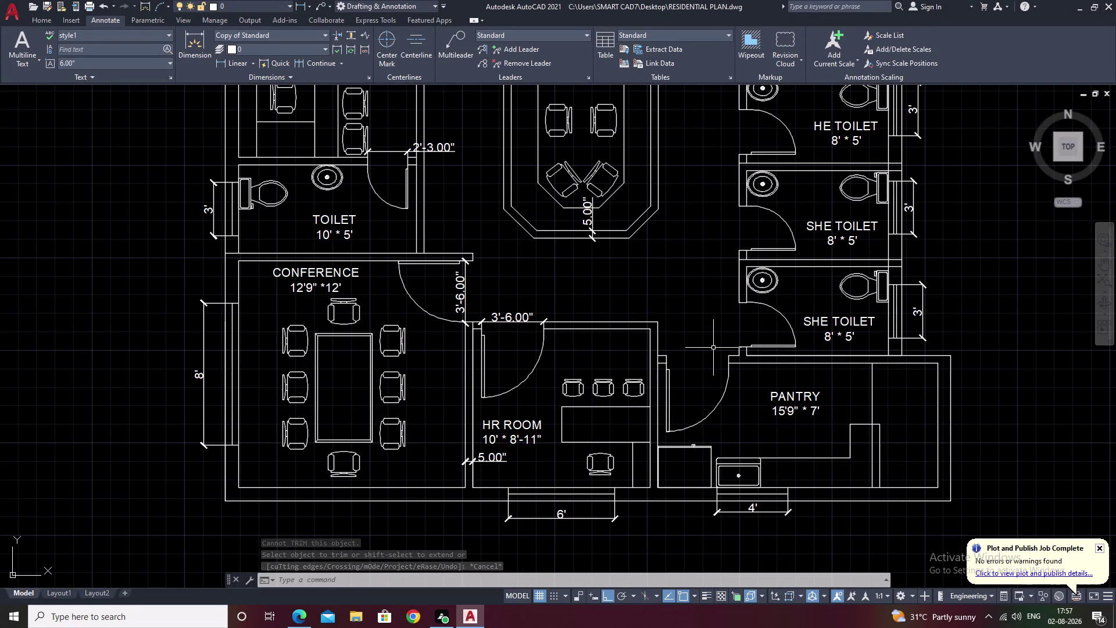
scroll(down, 3)
middle_drag(619, 400, 506, 467)
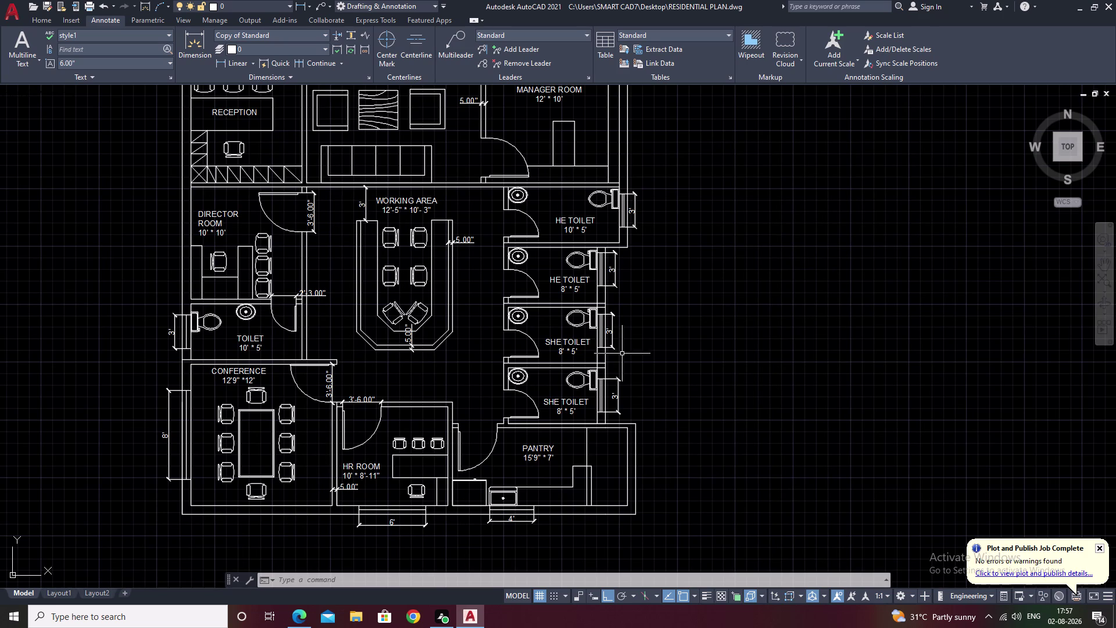
middle_drag(622, 354, 592, 433)
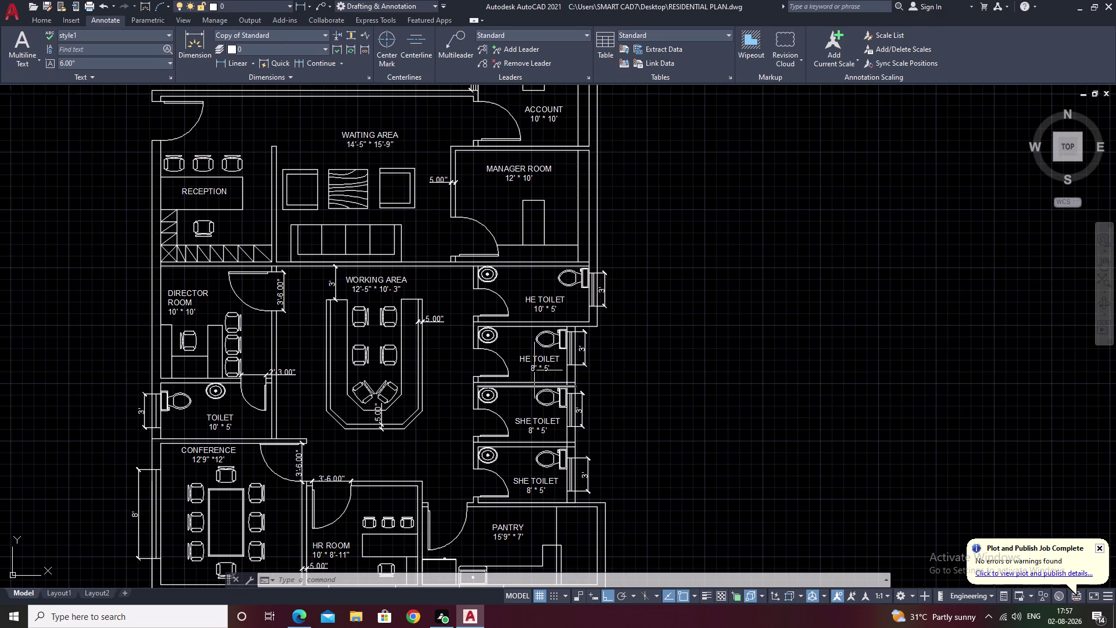
key(space)
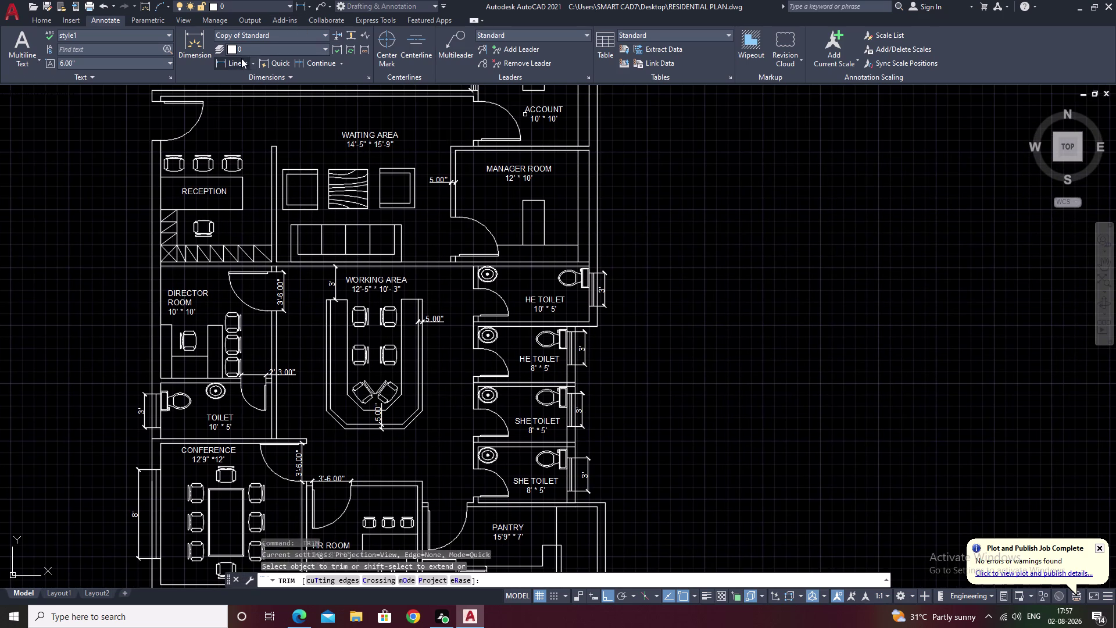
Dimension both HE TOILET door openings at 2'-6.00".
click(231, 62)
scroll(up, 3)
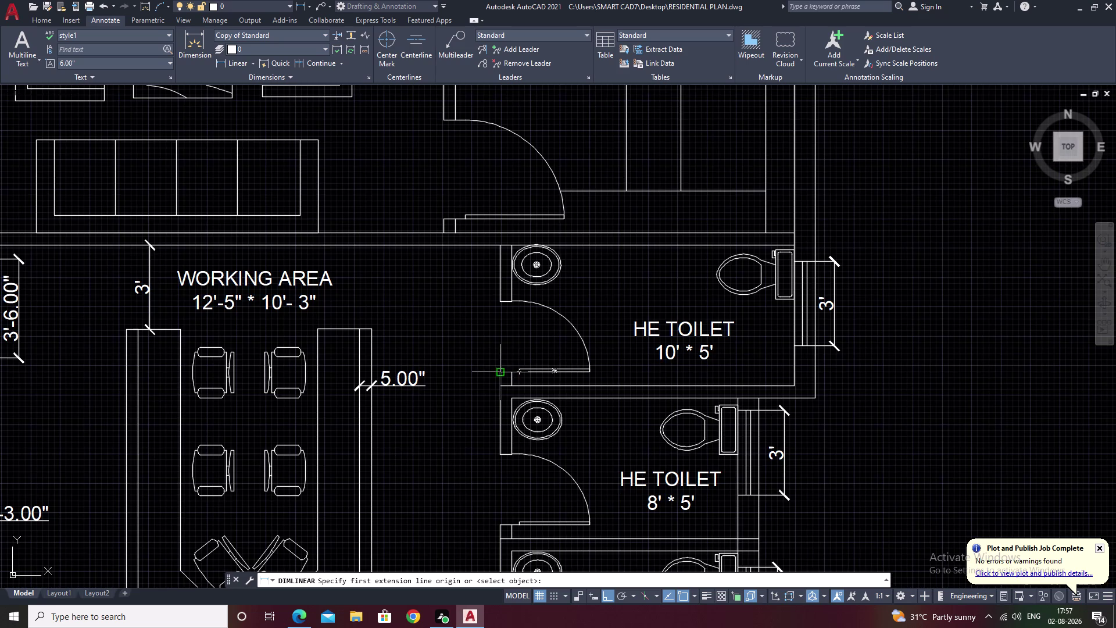
click(501, 373)
click(500, 301)
click(485, 302)
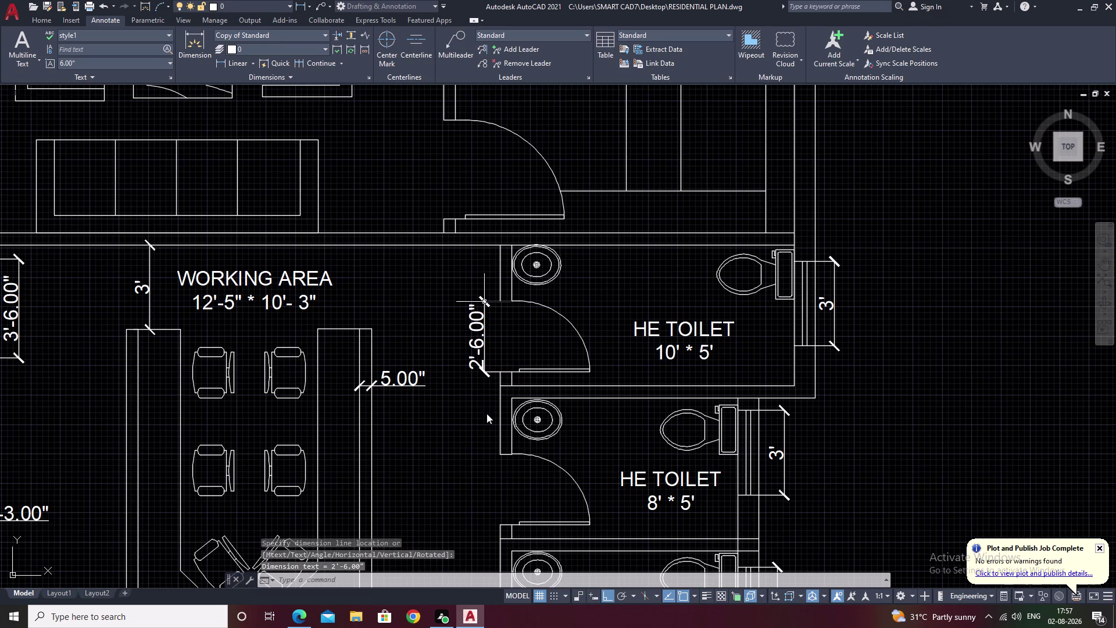
middle_drag(470, 502, 518, 342)
key(space)
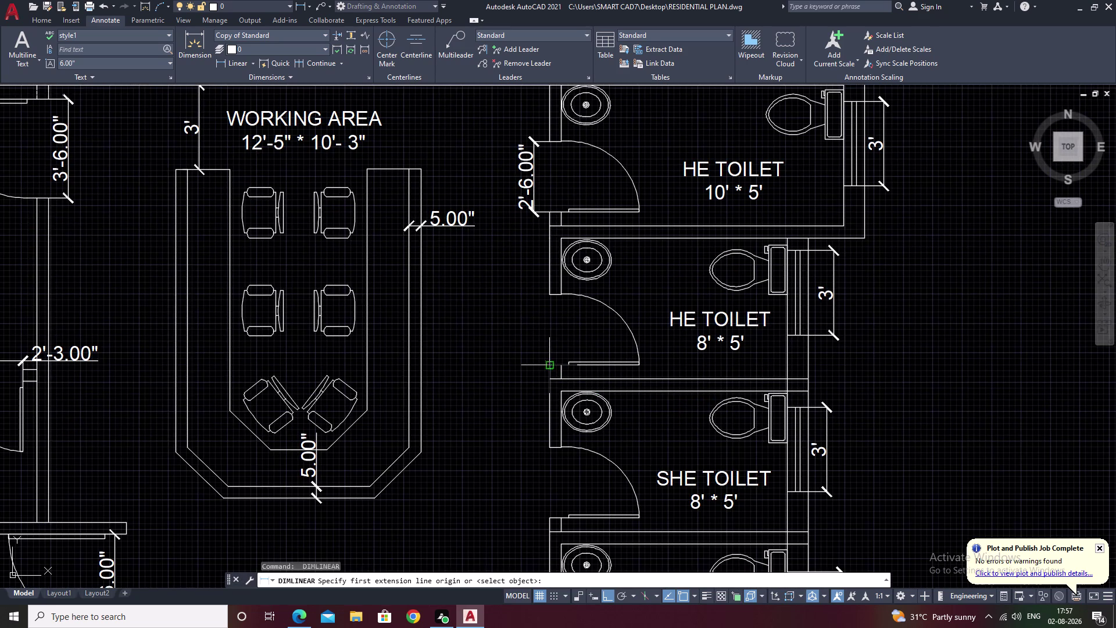
click(546, 365)
click(550, 297)
click(538, 298)
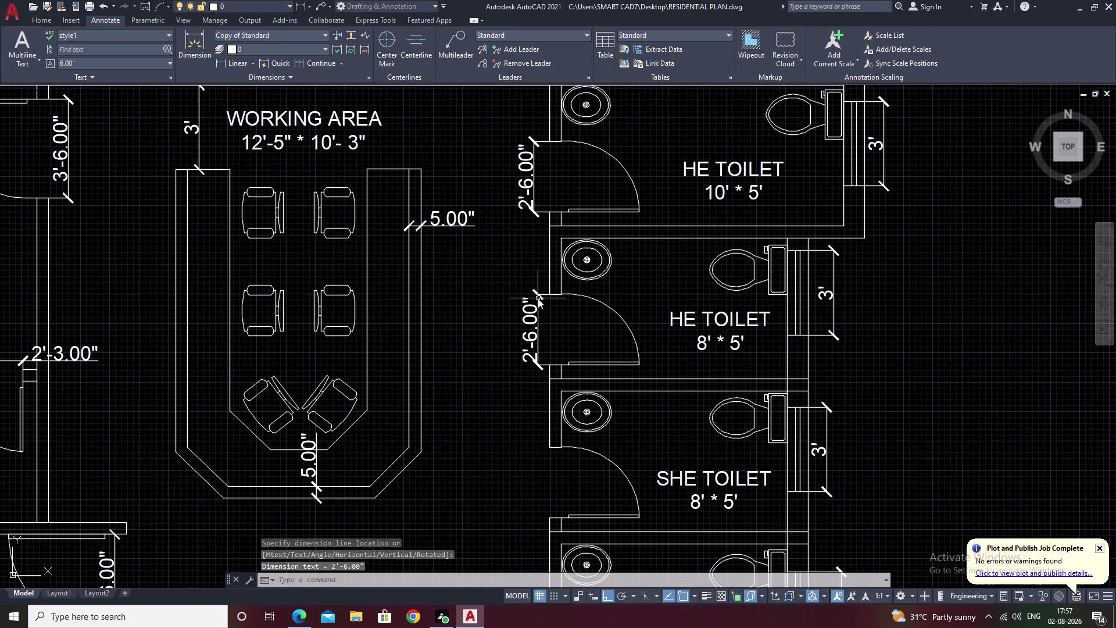
key(space)
Dimension both SHE TOILET door openings at 2'-6.00".
middle_drag(559, 509, 589, 394)
key(space)
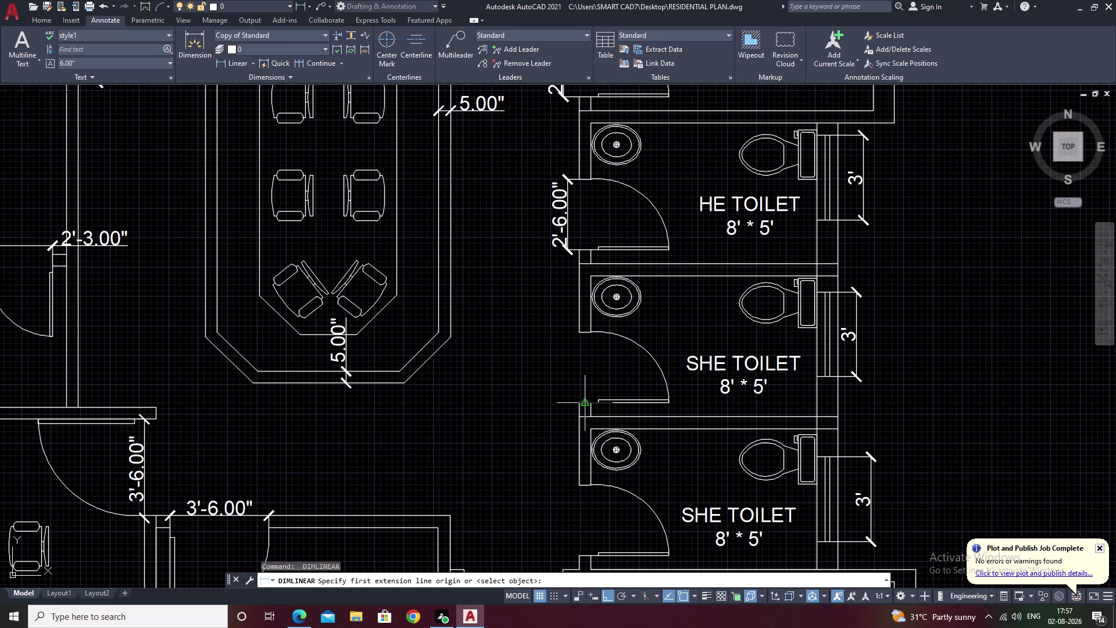
click(580, 407)
key(space)
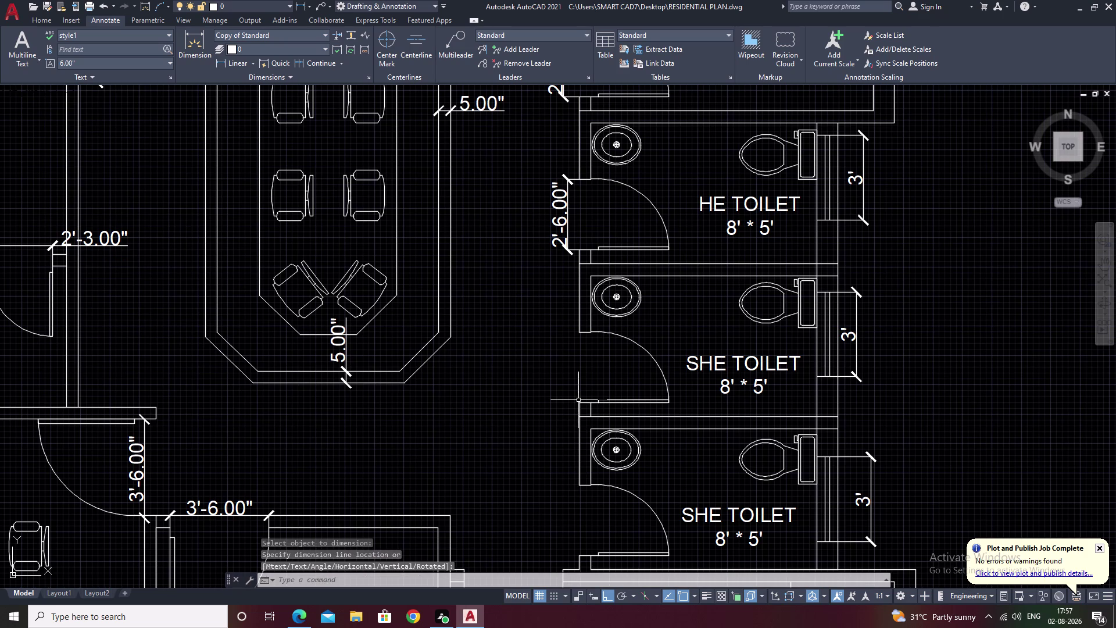
key(space)
click(579, 404)
click(580, 333)
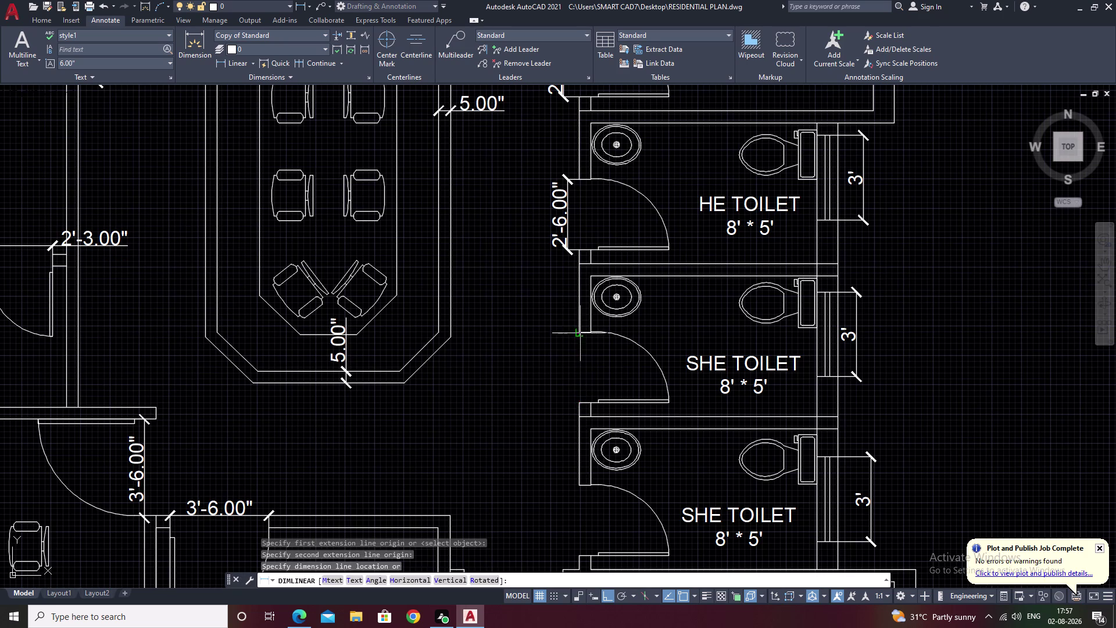
click(562, 335)
middle_drag(550, 456, 599, 338)
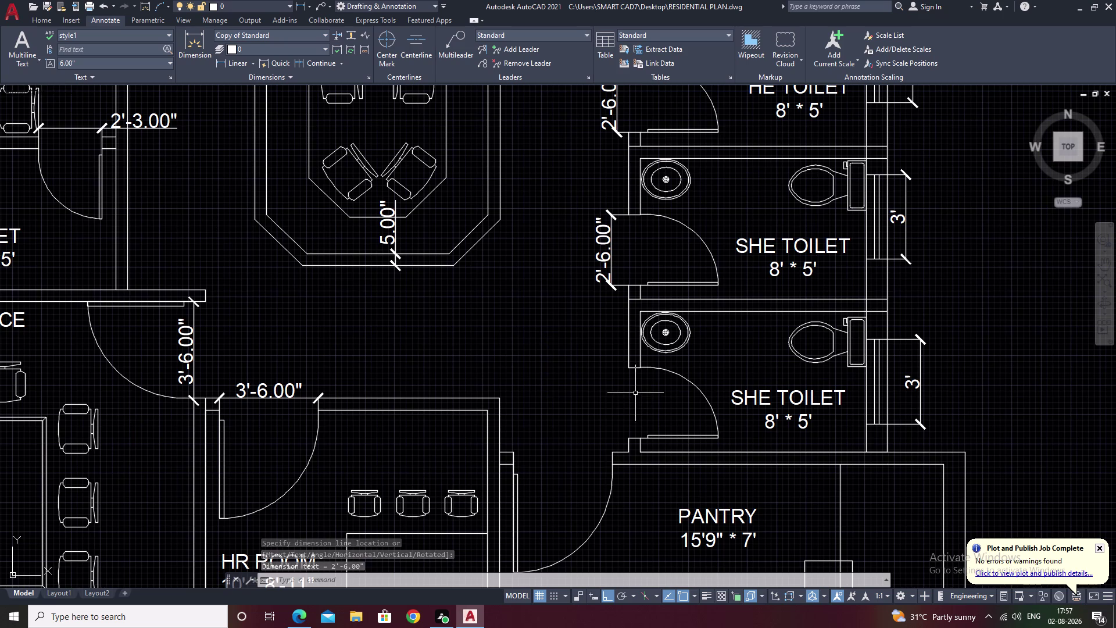
key(space)
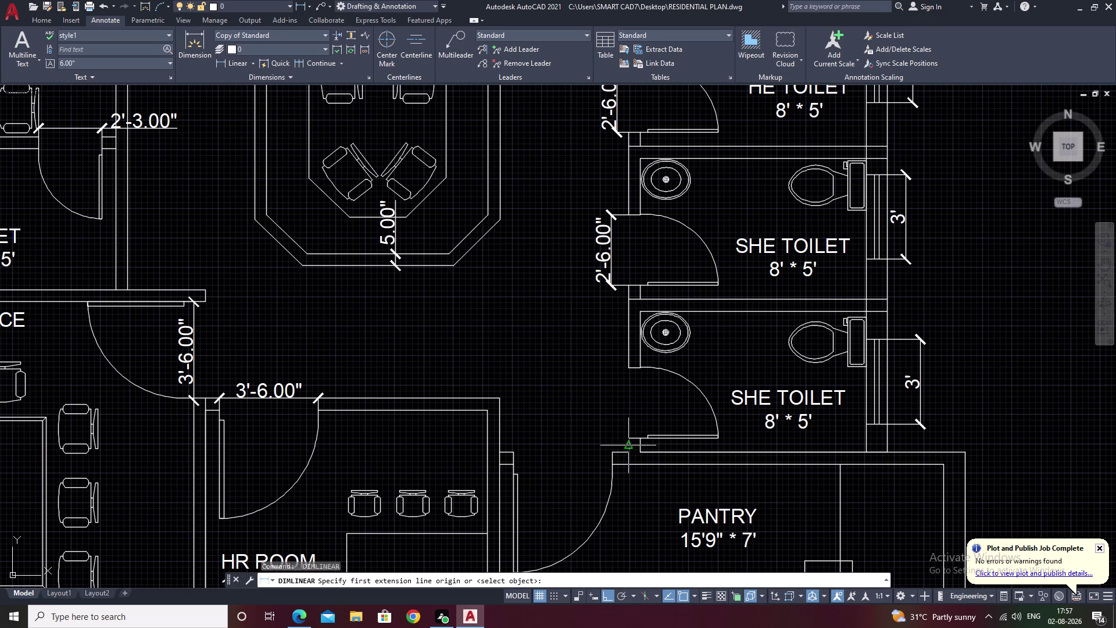
click(629, 437)
click(629, 369)
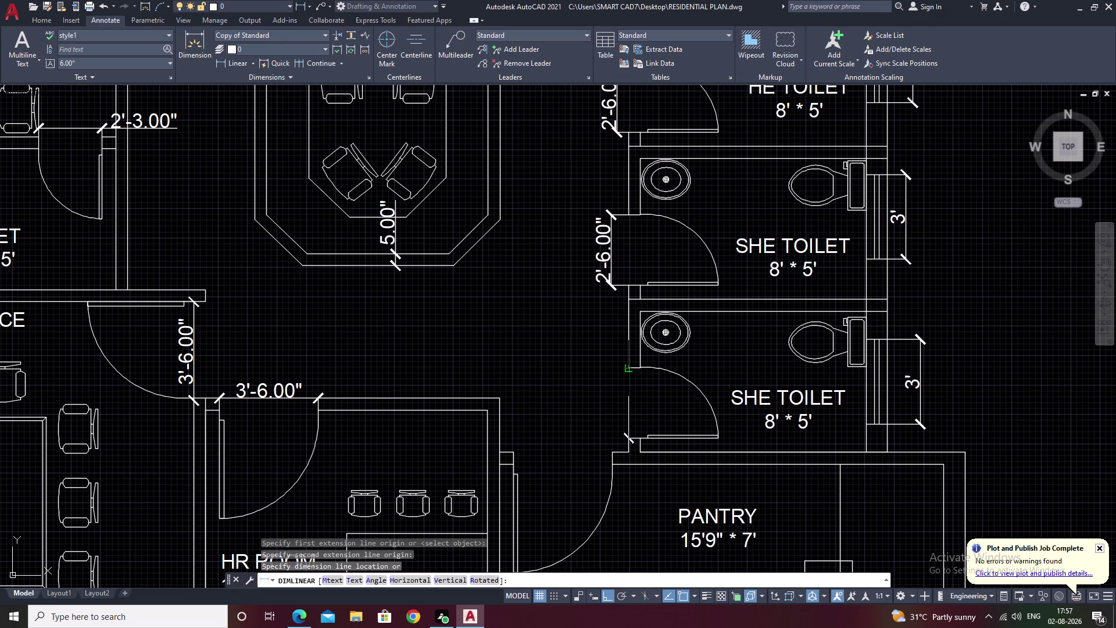
click(628, 369)
middle_drag(662, 415, 659, 389)
scroll(down, 3)
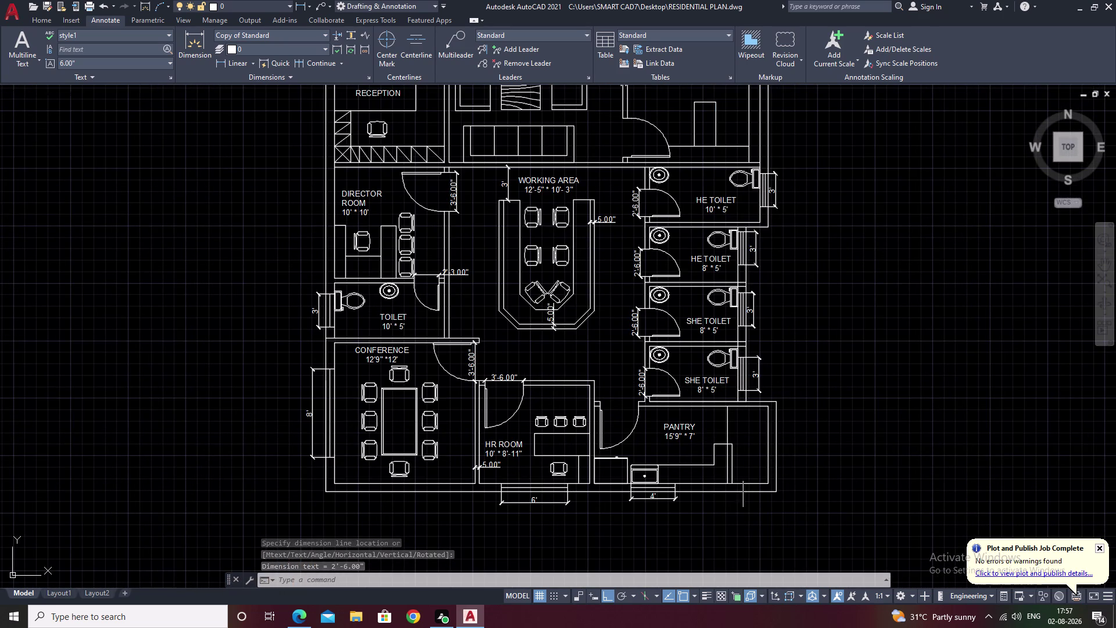
Add a linear dimension across the reception entrance door opening.
middle_drag(464, 369, 577, 427)
middle_drag(623, 232, 672, 335)
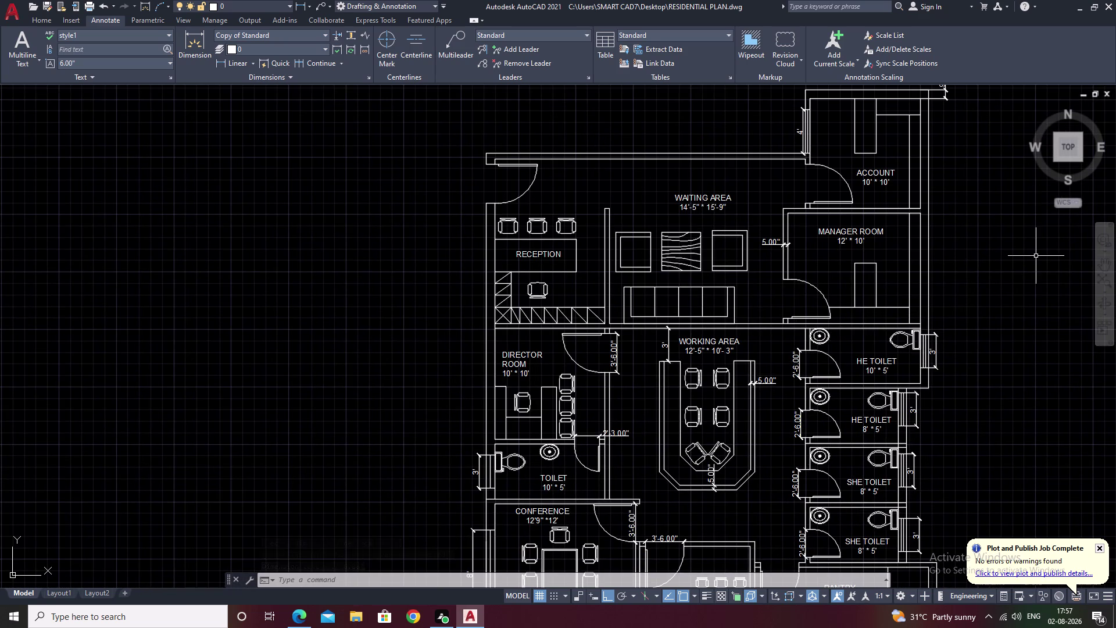
key(space)
scroll(up, 3)
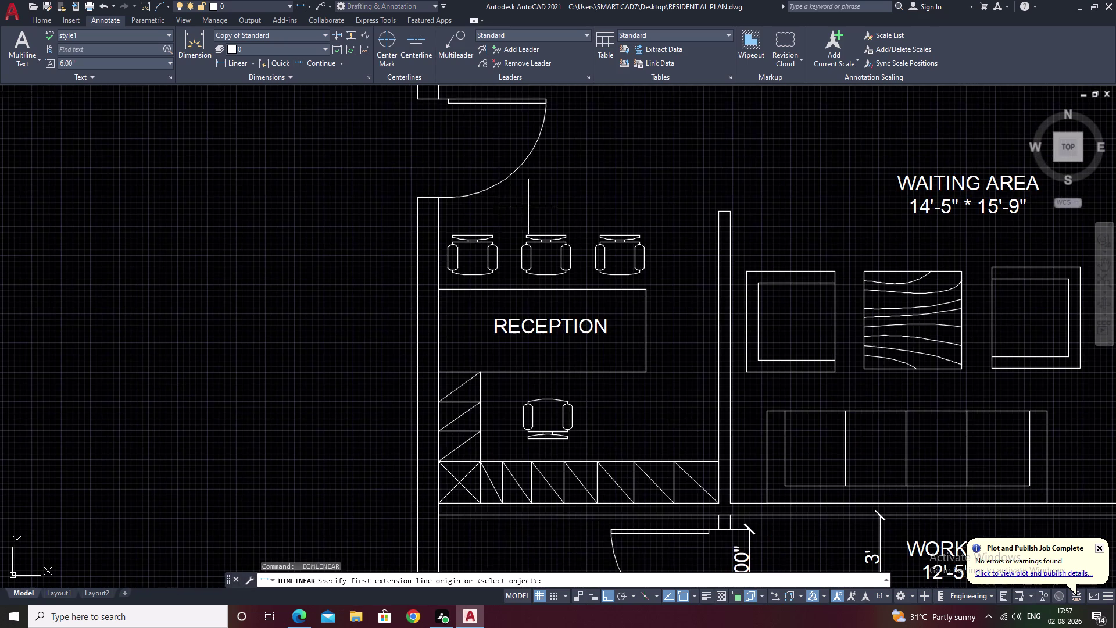
middle_drag(405, 172, 450, 285)
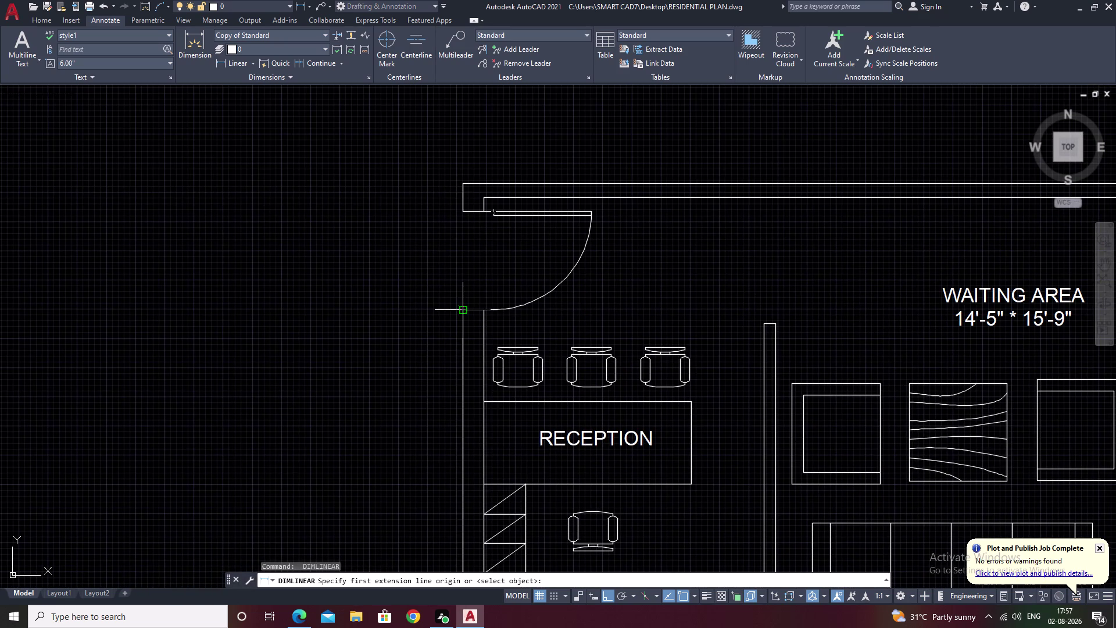
click(460, 308)
click(464, 212)
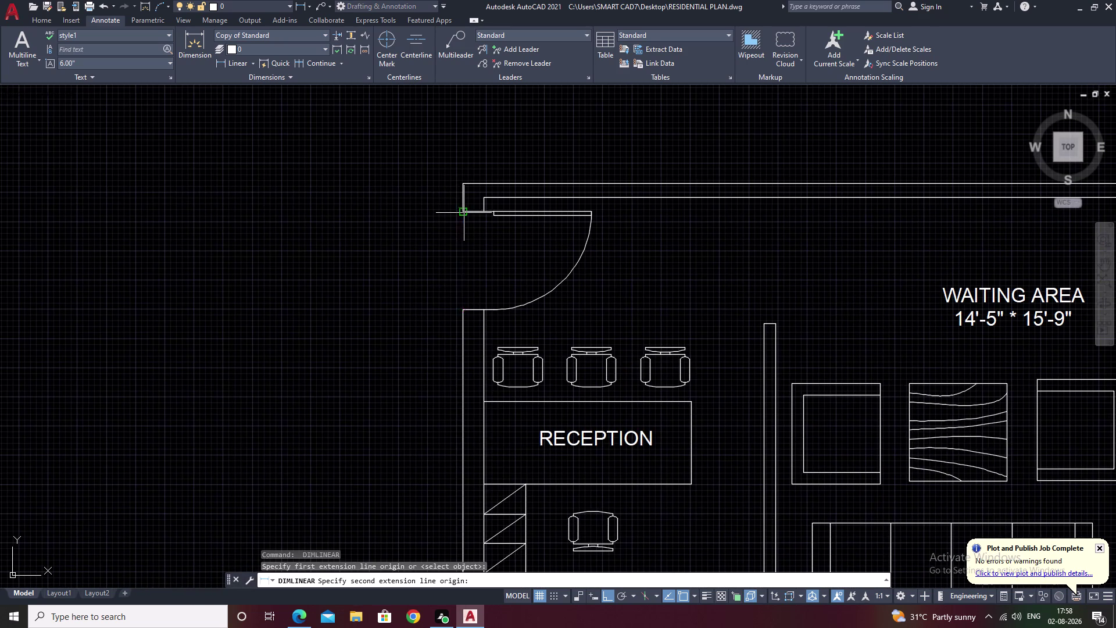
click(455, 214)
middle_drag(518, 237, 308, 263)
scroll(down, 3)
Dimension the account room door opening at 3'-6.00".
middle_drag(791, 324, 668, 337)
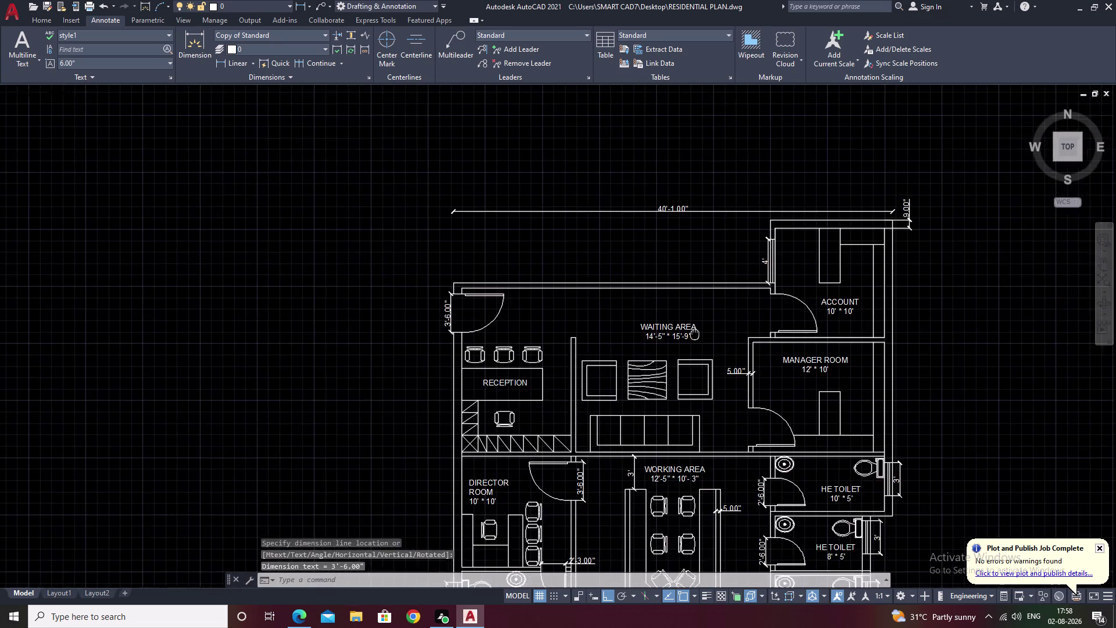
middle_drag(669, 337, 536, 340)
key(space)
scroll(up, 3)
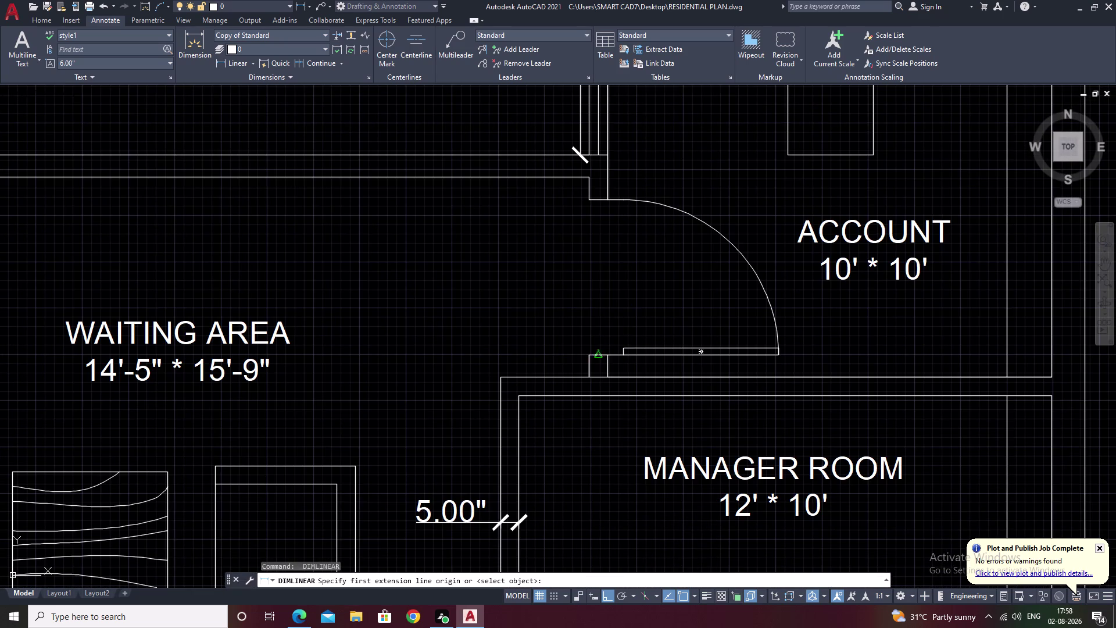
click(592, 354)
click(589, 203)
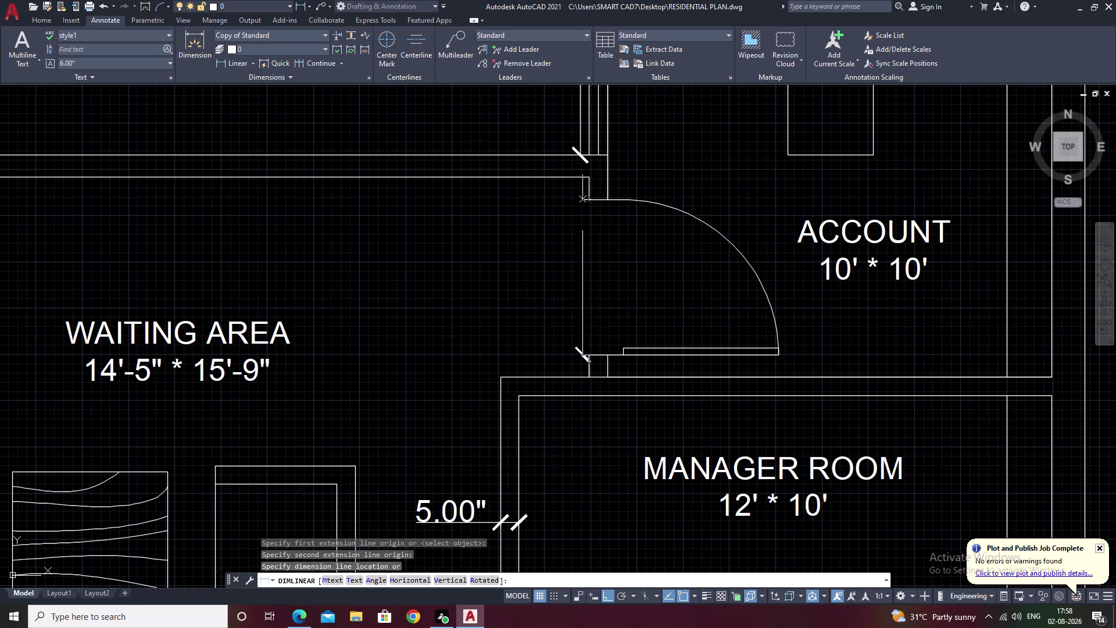
click(578, 205)
Pan and zoom to centre the office plan in view.
scroll(down, 3)
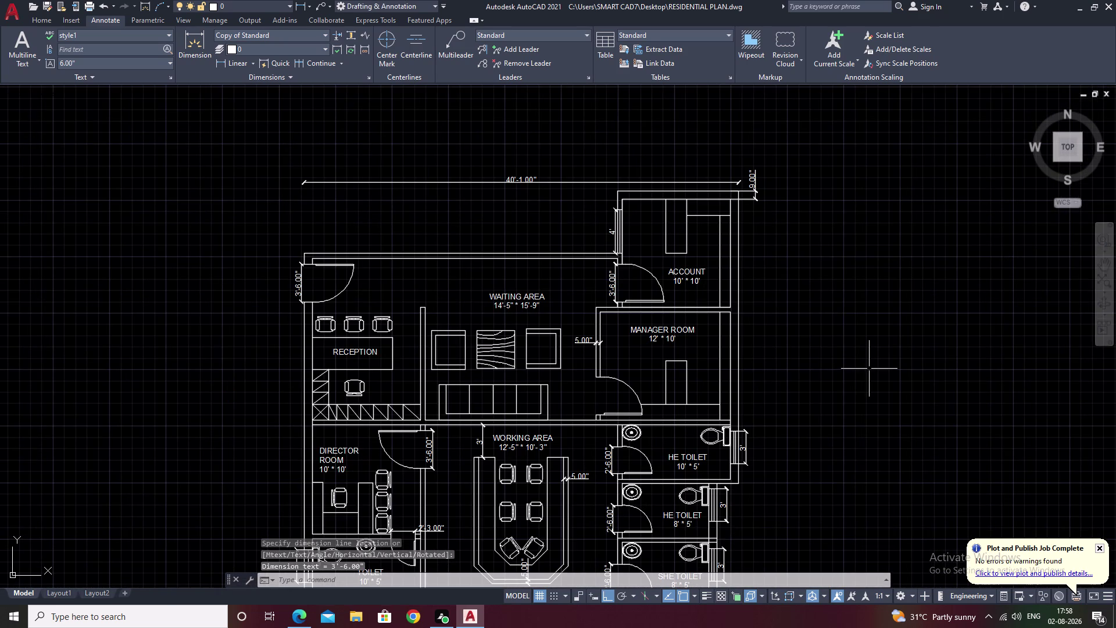
middle_drag(553, 380, 649, 290)
scroll(down, 3)
middle_drag(740, 383, 774, 308)
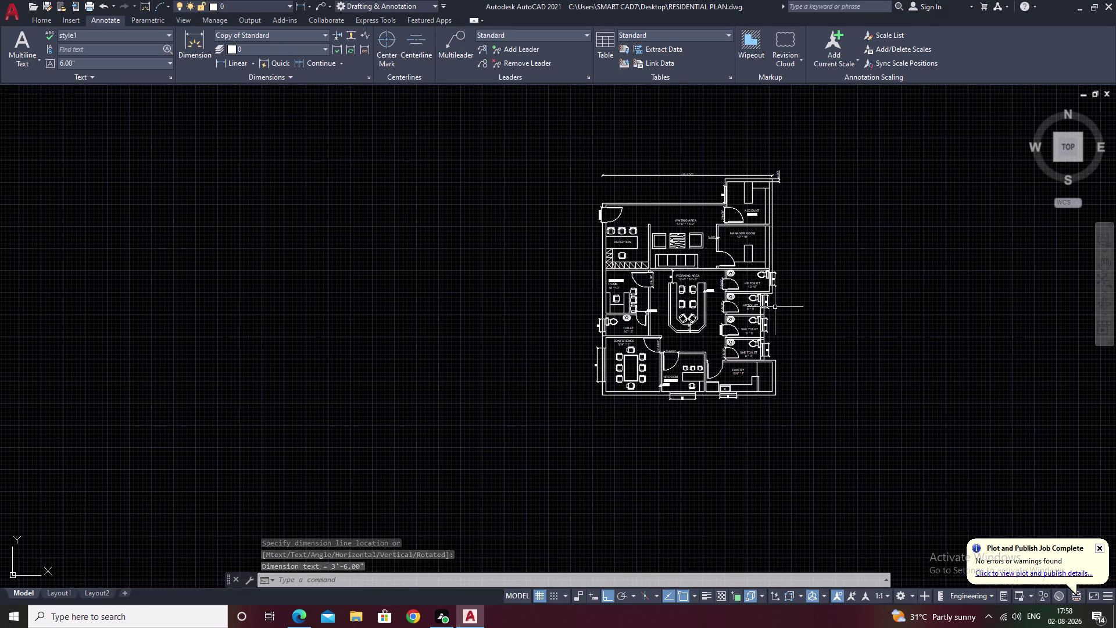
scroll(up, 3)
scroll(up, 3)
scroll(down, 3)
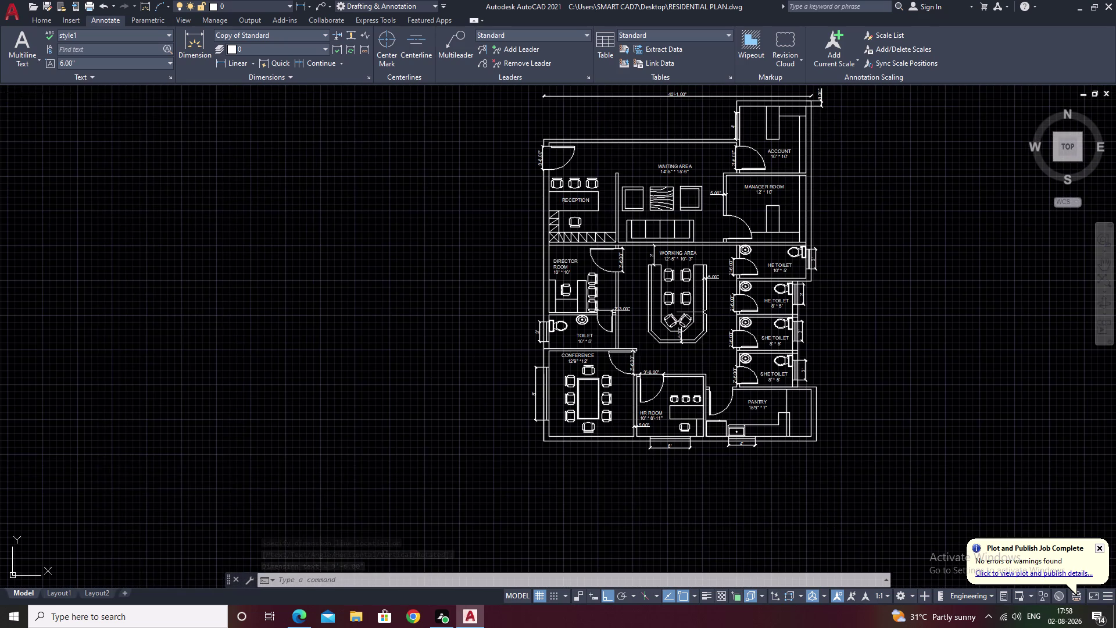
middle_drag(712, 298, 696, 339)
scroll(down, 3)
scroll(up, 3)
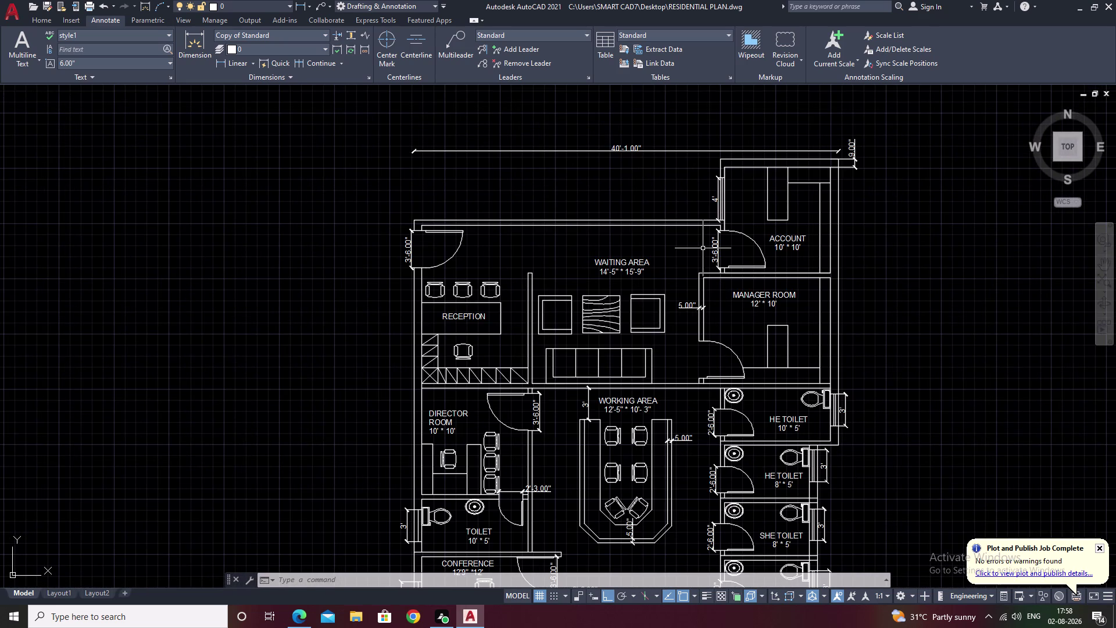
middle_drag(703, 248, 703, 228)
middle_drag(824, 392, 834, 321)
middle_drag(989, 420, 987, 361)
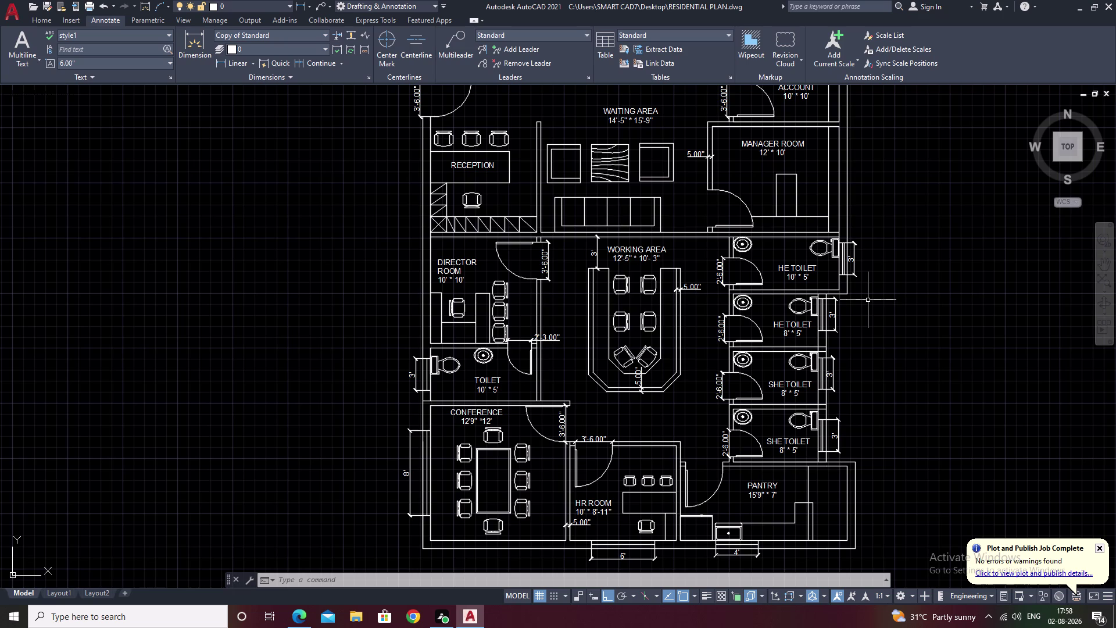
middle_drag(818, 253, 769, 312)
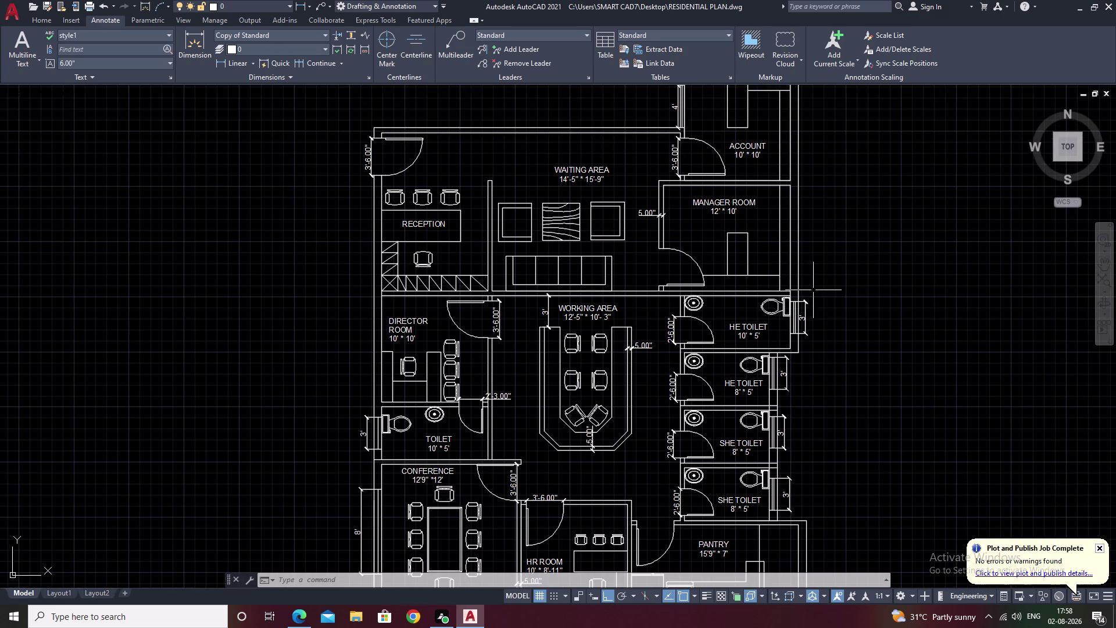
scroll(up, 3)
middle_drag(683, 307, 724, 270)
scroll(down, 3)
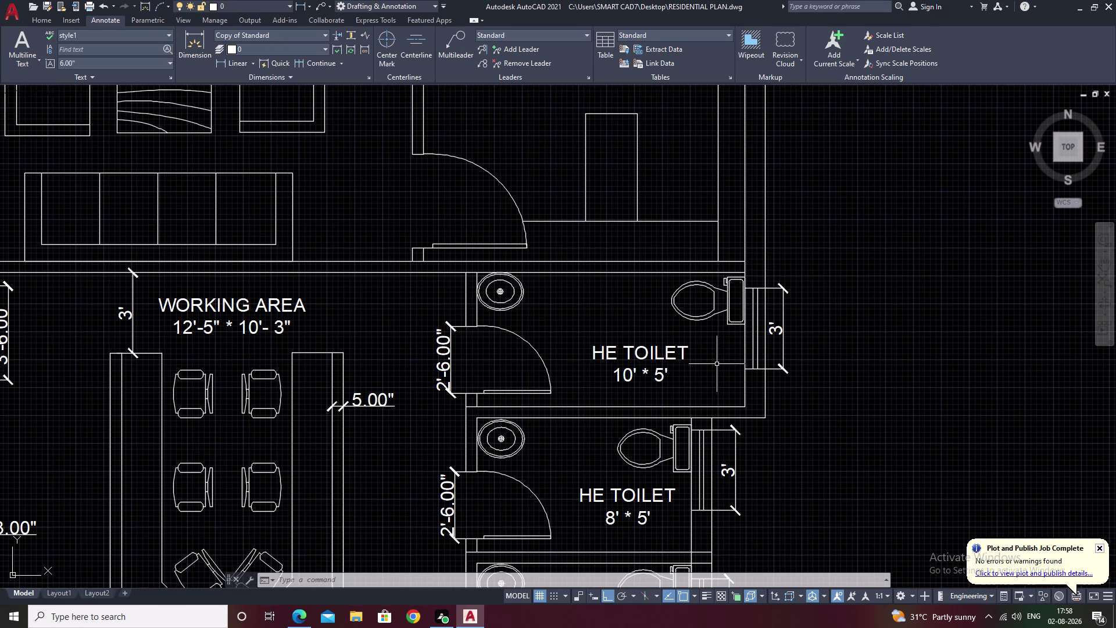
middle_drag(647, 387, 652, 344)
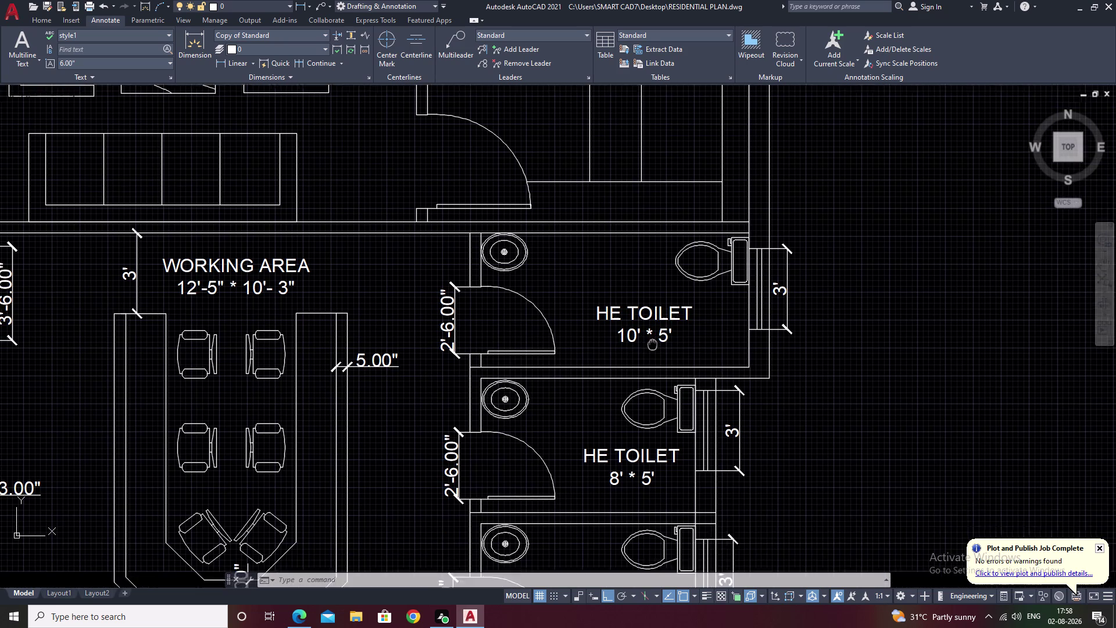
middle_drag(653, 344, 657, 332)
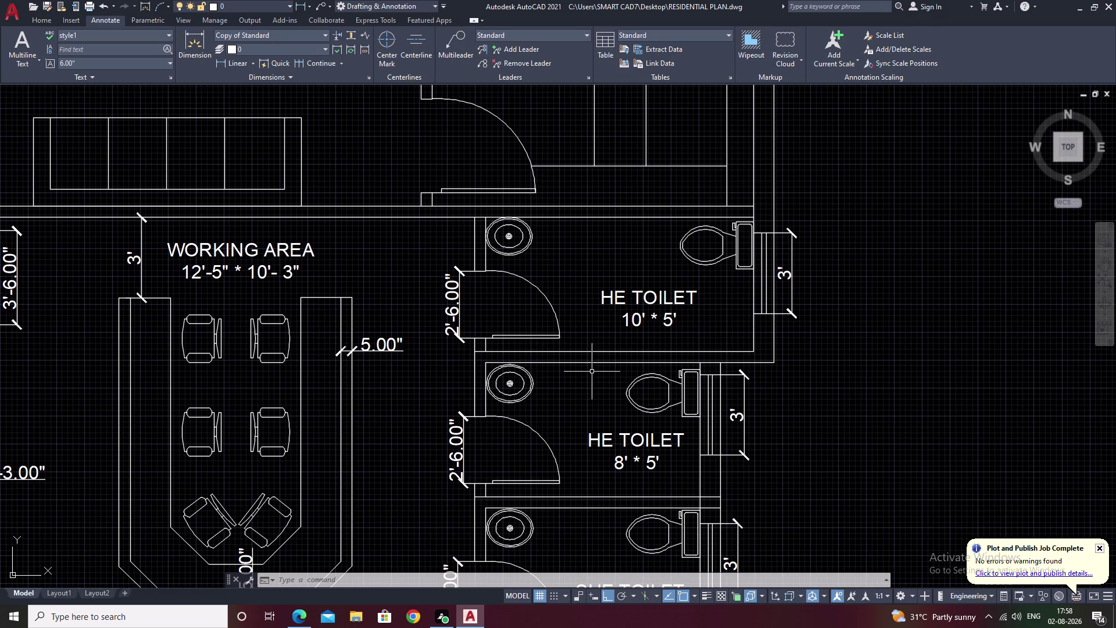
text(H)
Hatch the wall area around the HE toilet 8' x 5' with an ANSI diagonal-line pattern.
key(space)
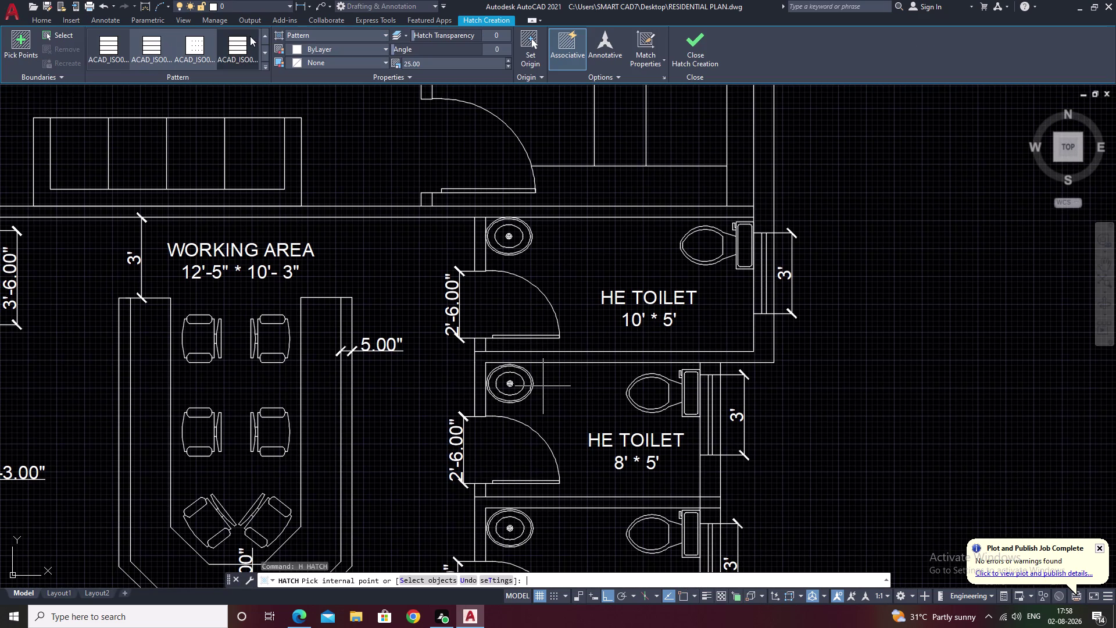
click(264, 34)
triple_click(264, 34)
triple_click(264, 35)
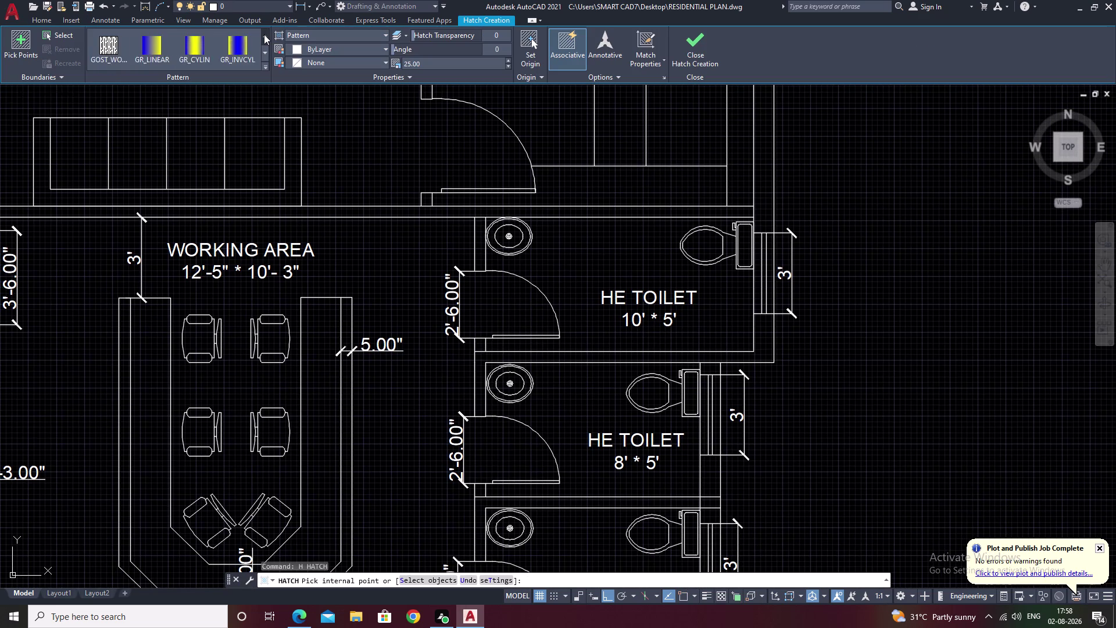
click(264, 34)
click(264, 35)
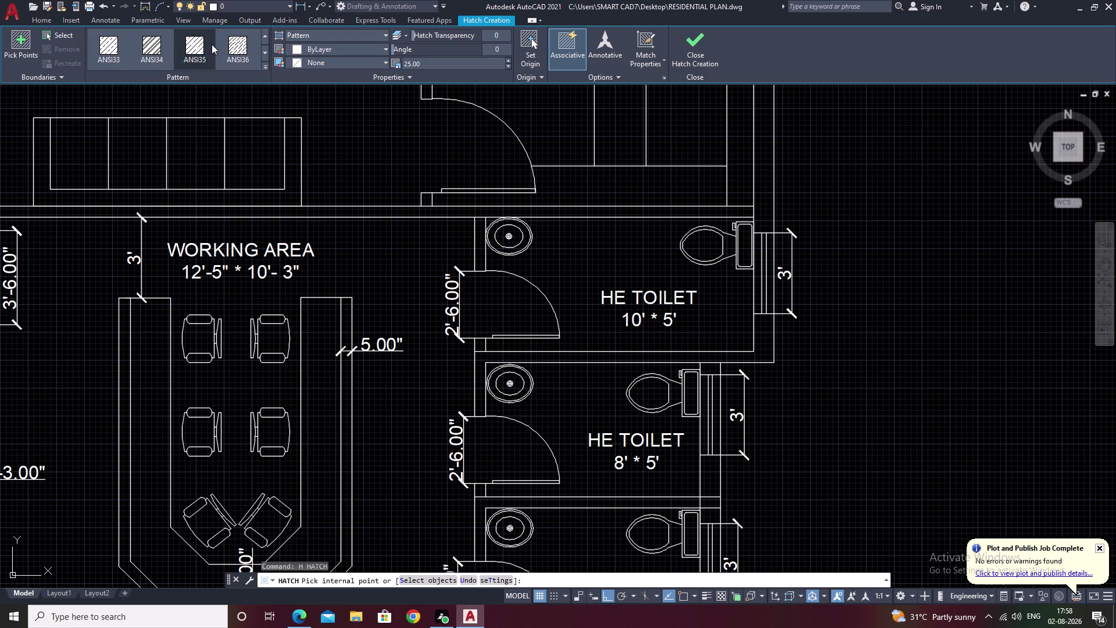
click(203, 46)
click(197, 42)
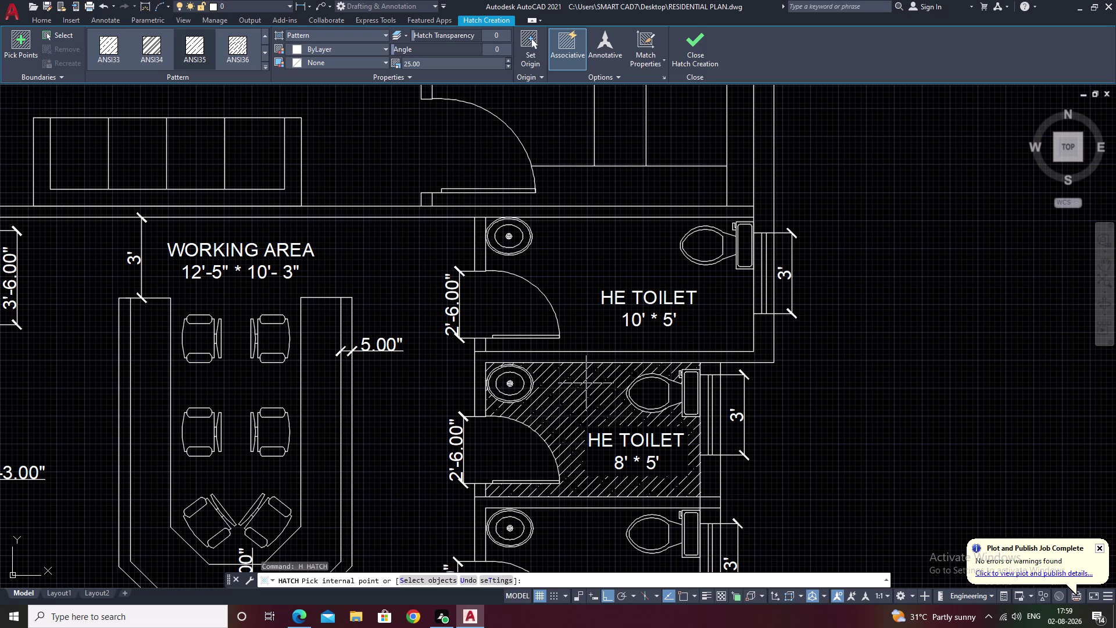
click(597, 358)
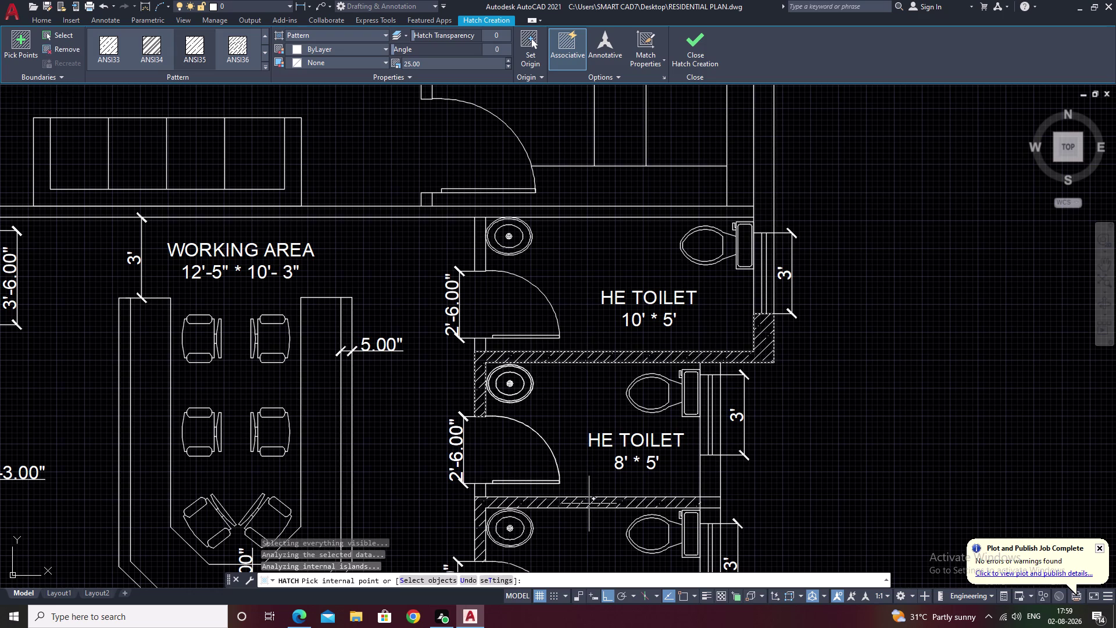
key(Escape)
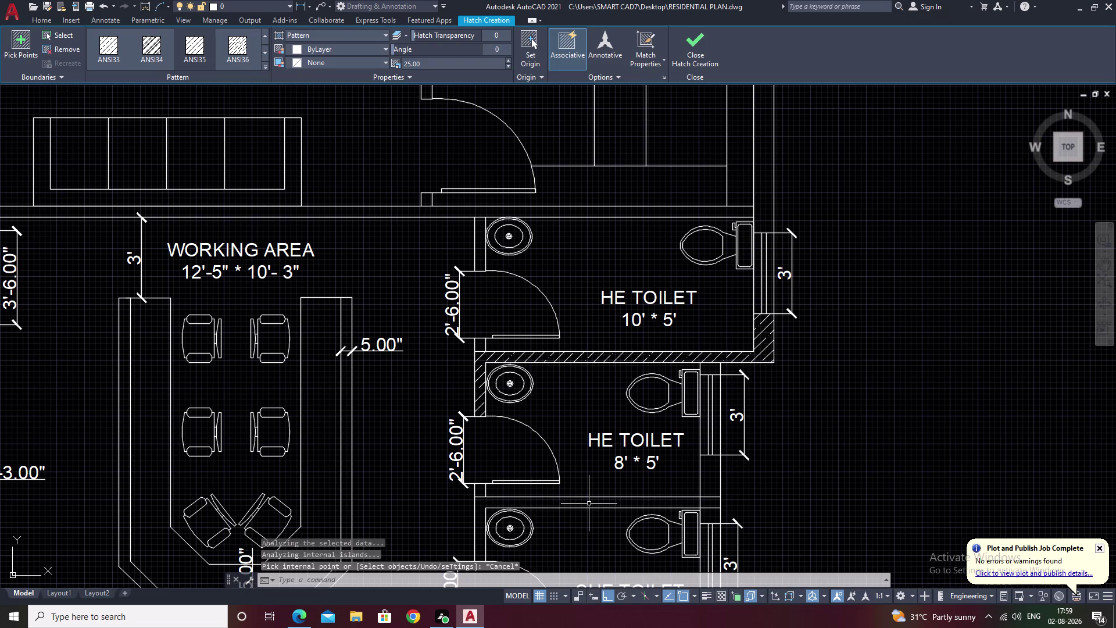
middle_drag(734, 504, 722, 453)
scroll(up, 3)
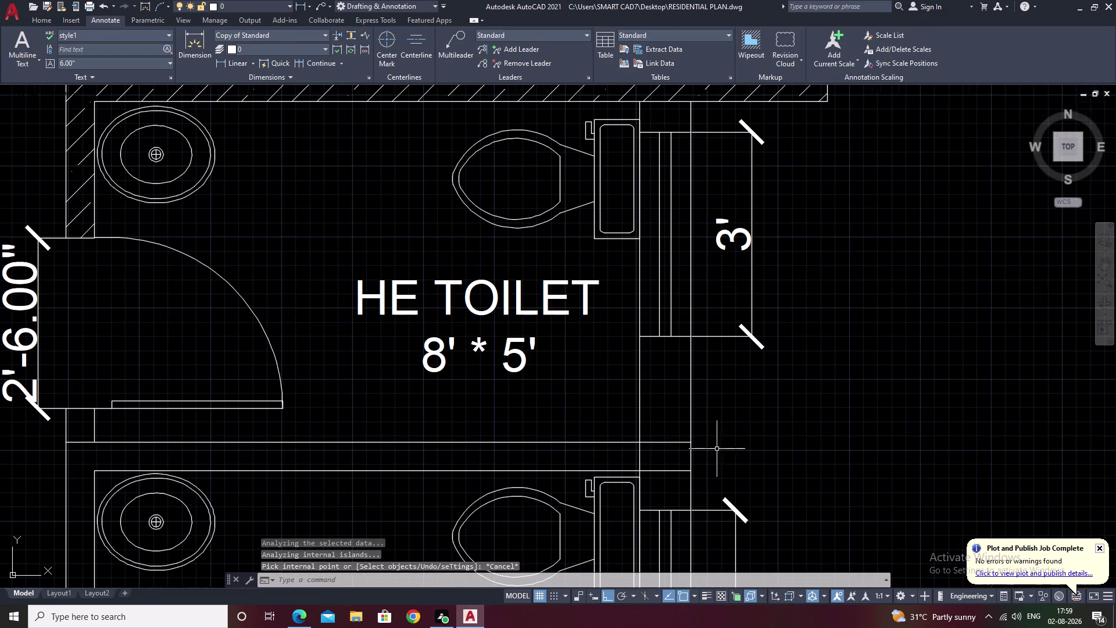
Start TR and trim stray line ends at the HE toilet partition.
text(TR)
key(space)
drag(669, 420, 669, 430)
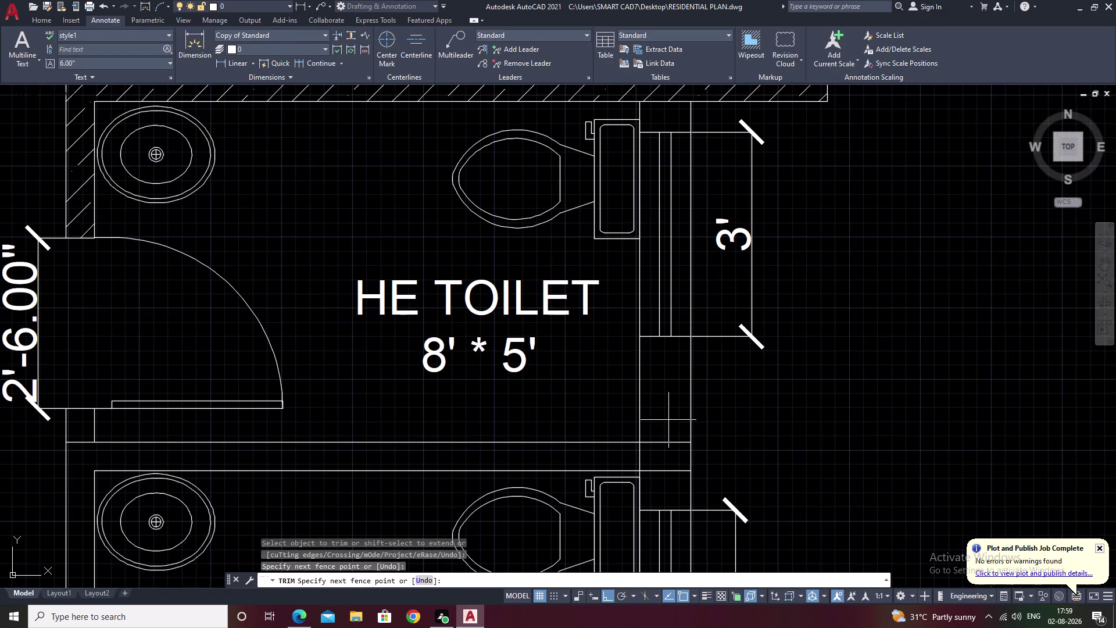
drag(668, 429, 669, 462)
drag(665, 477, 667, 455)
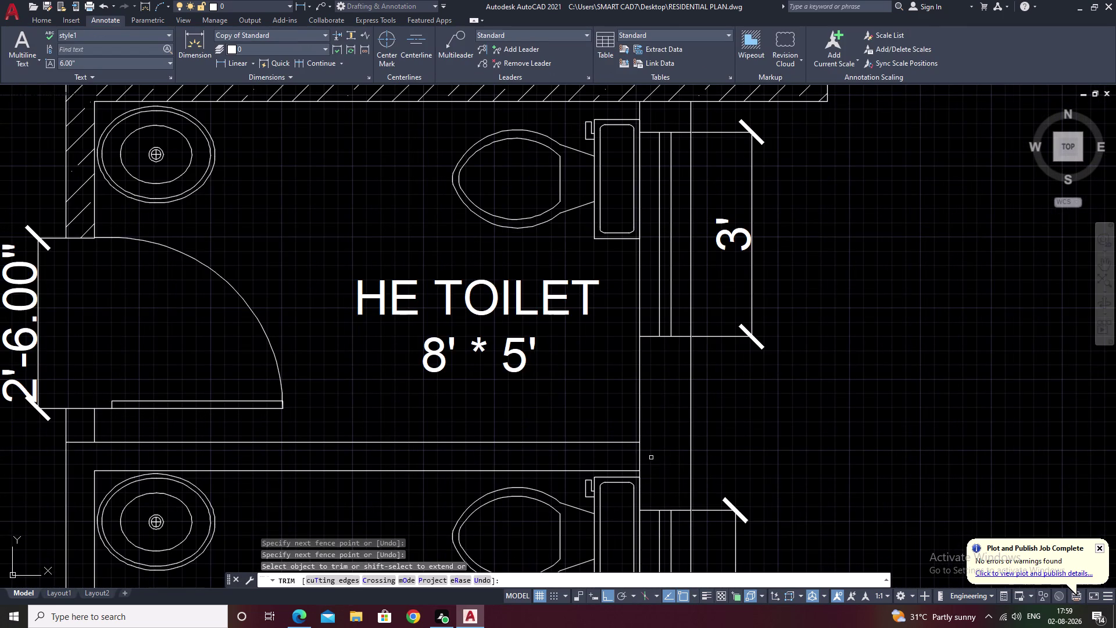
drag(651, 457, 531, 456)
scroll(down, 3)
Trim the extra lines at the SHE toilet cubicle partitions.
middle_drag(705, 463, 746, 388)
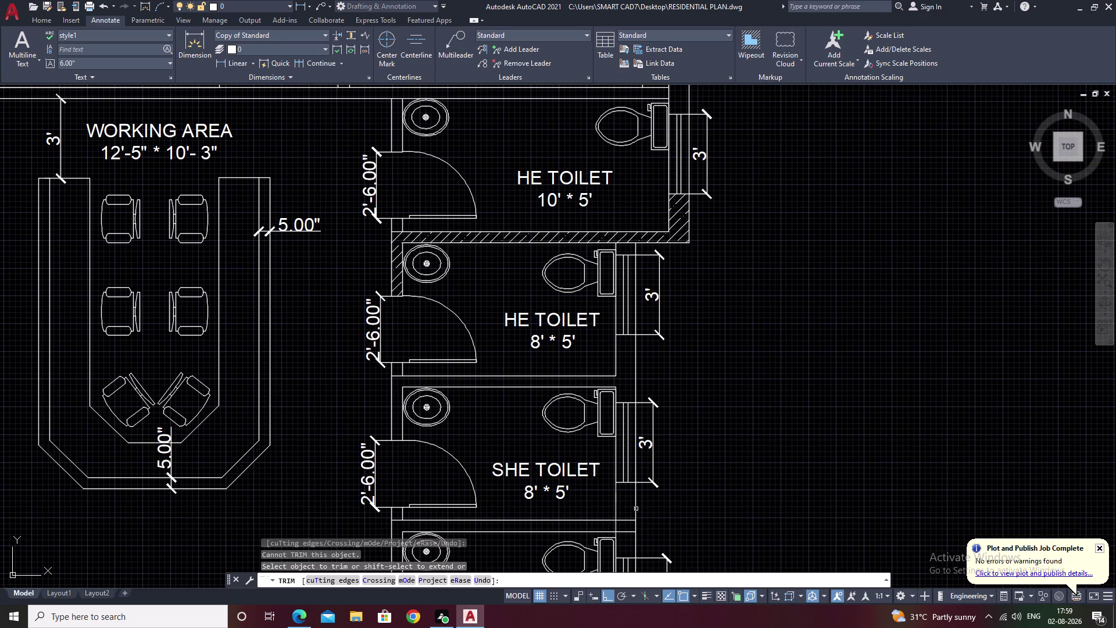
middle_drag(626, 541, 626, 472)
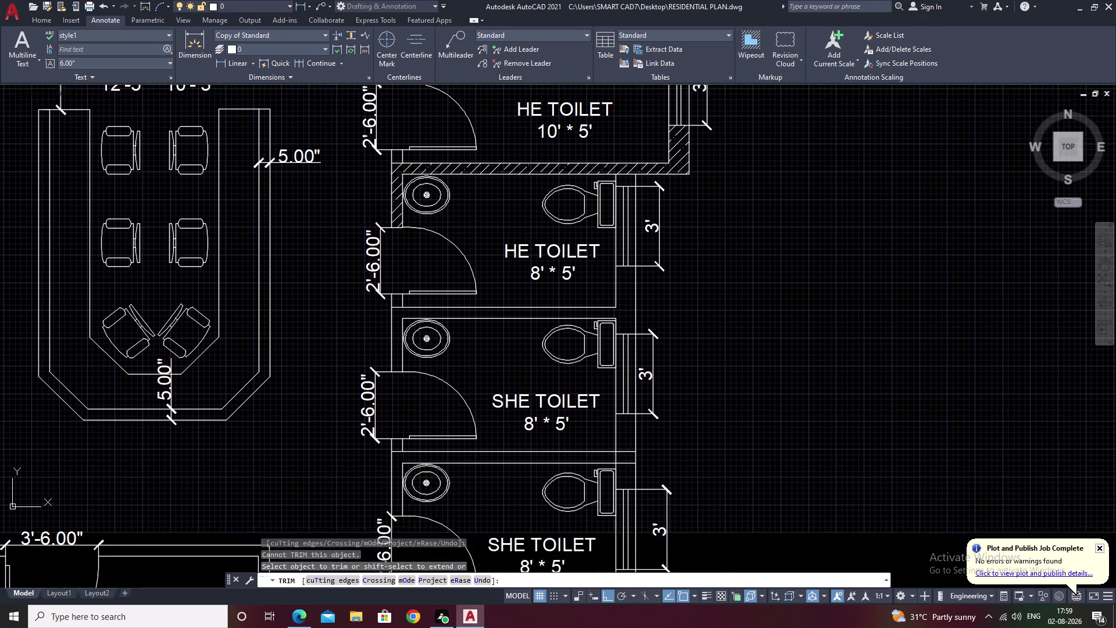
scroll(up, 3)
drag(619, 353, 601, 412)
drag(599, 409, 515, 420)
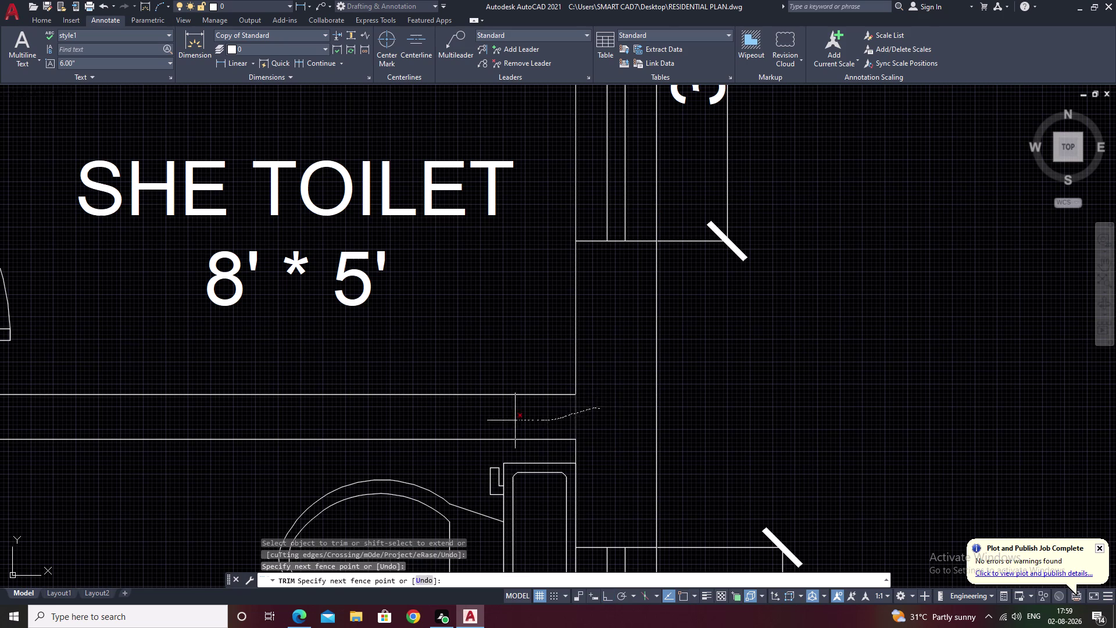
drag(516, 420, 513, 420)
scroll(down, 3)
middle_drag(729, 438, 945, 337)
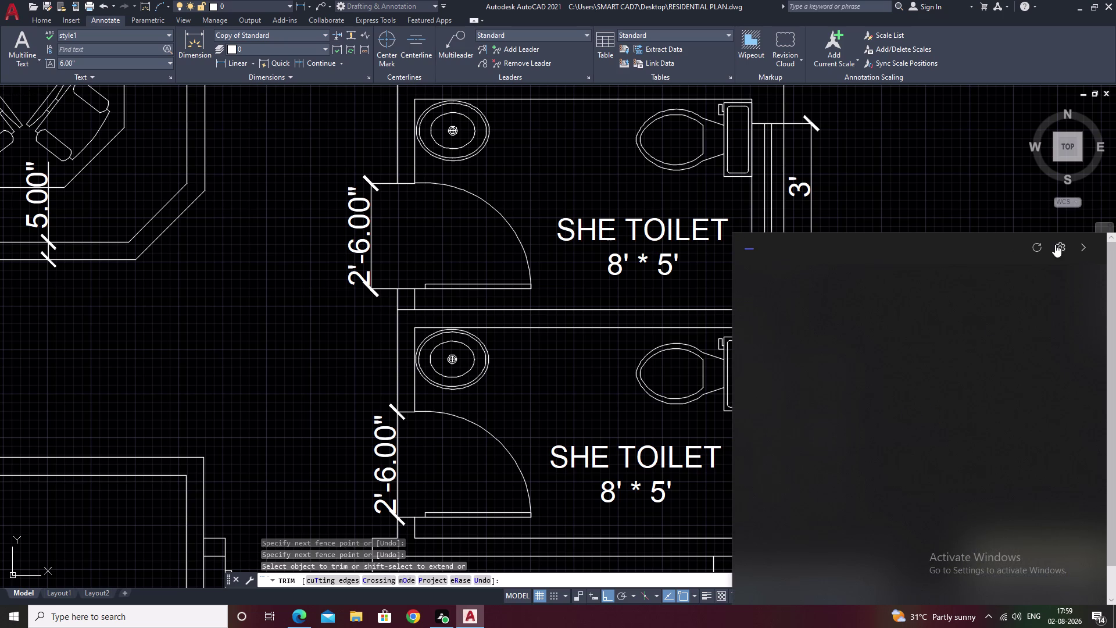
Cancel the running Trim command in AutoCAD.
click(968, 210)
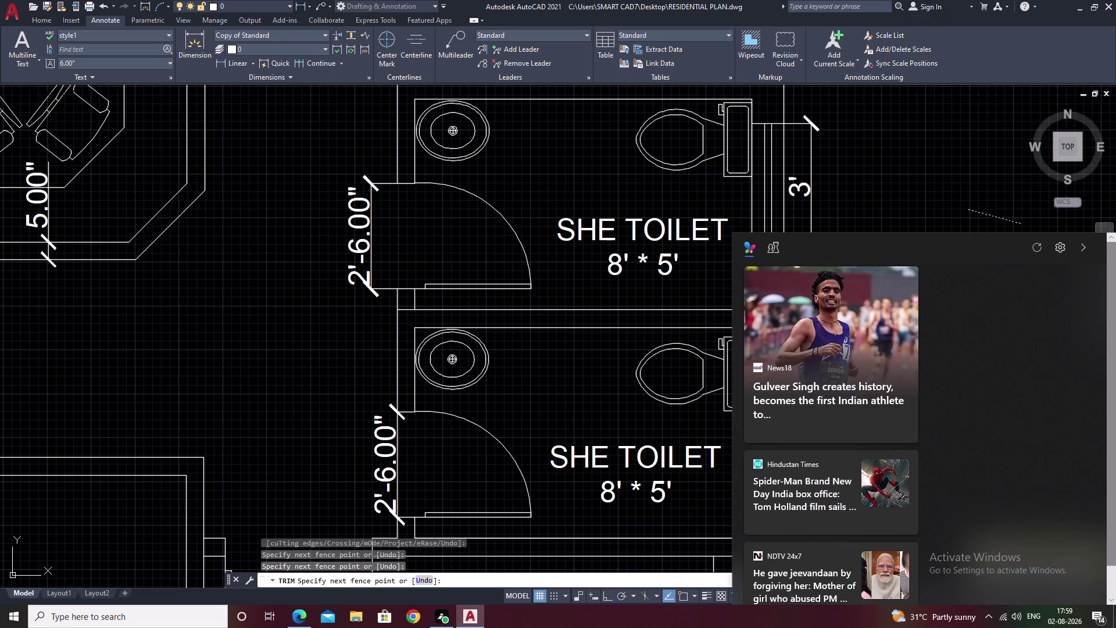
click(1081, 246)
click(1082, 246)
key(Escape)
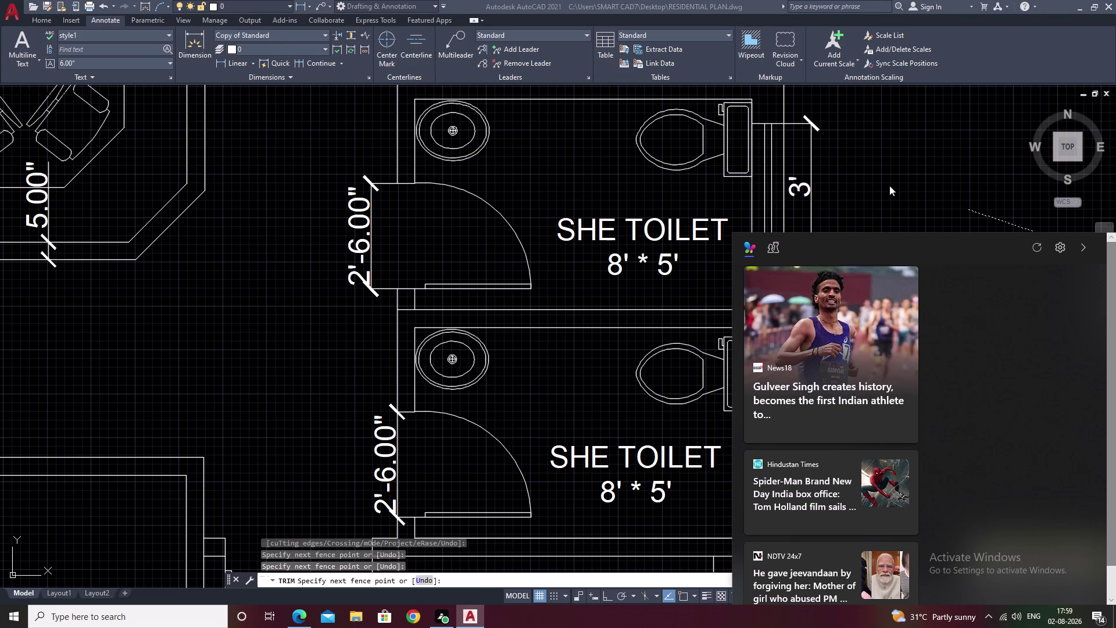
click(805, 150)
key(Escape)
key(Escape)
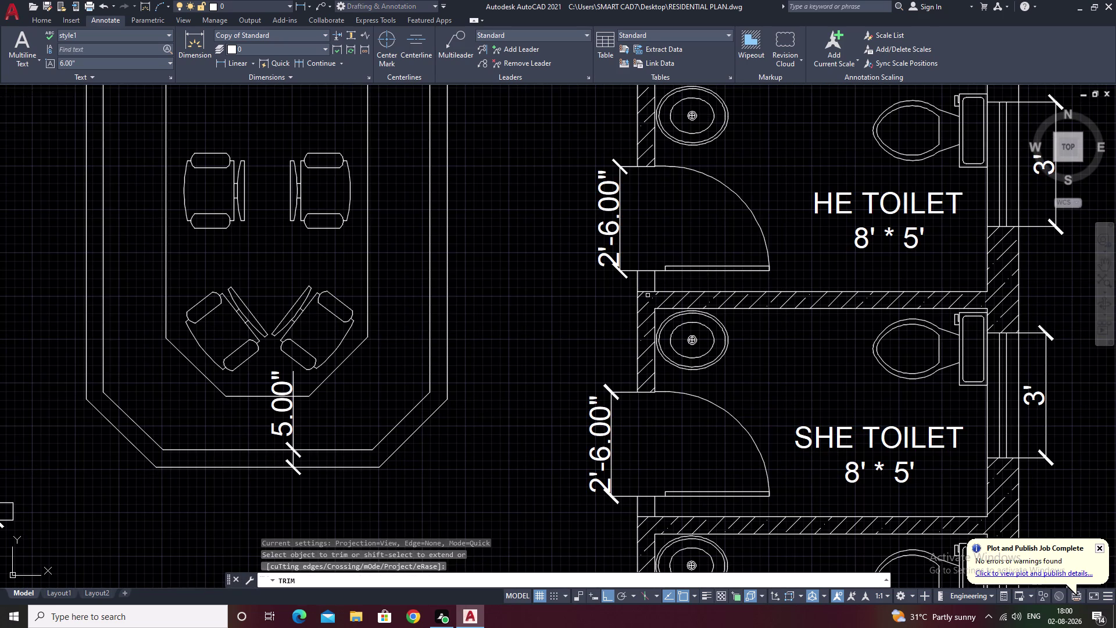
click(648, 291)
key(Escape)
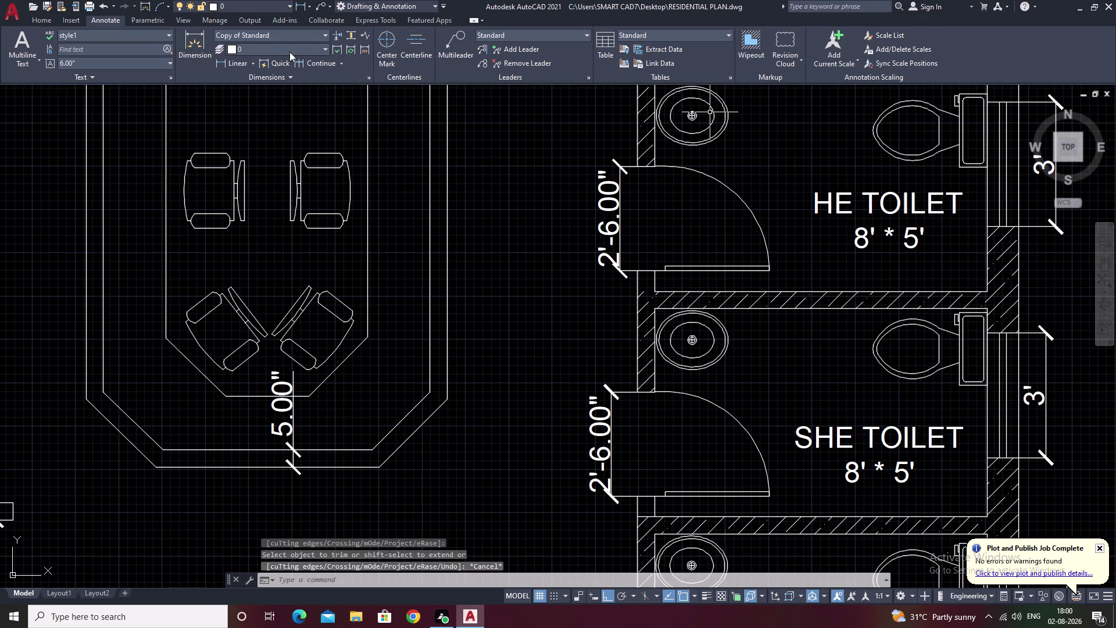
text(H)
key(space)
click(199, 52)
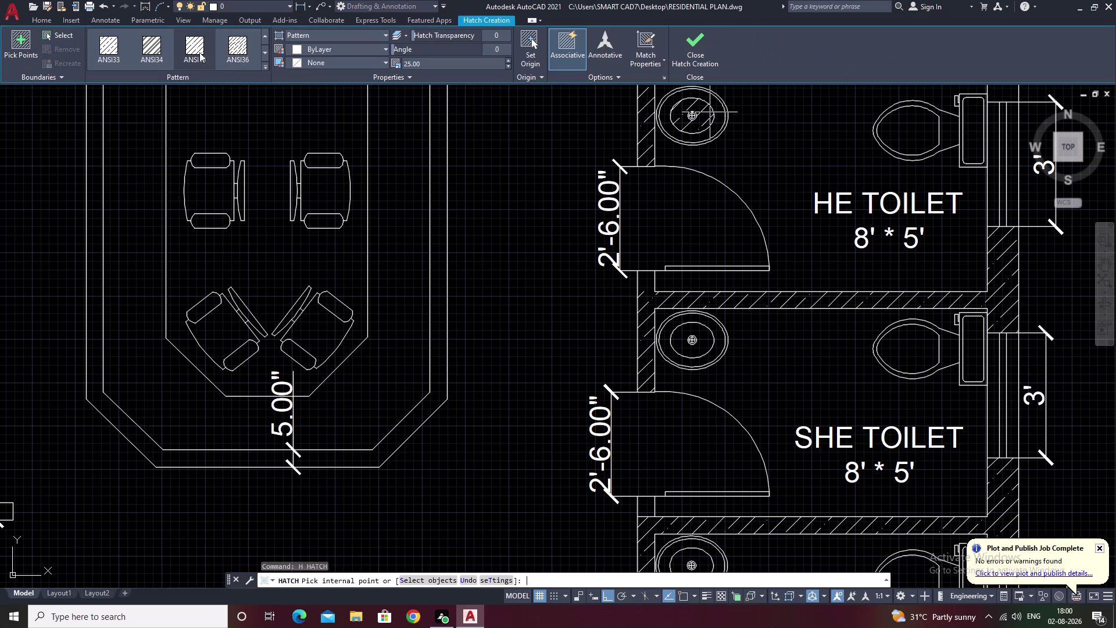
click(642, 286)
key(Escape)
key(Escape)
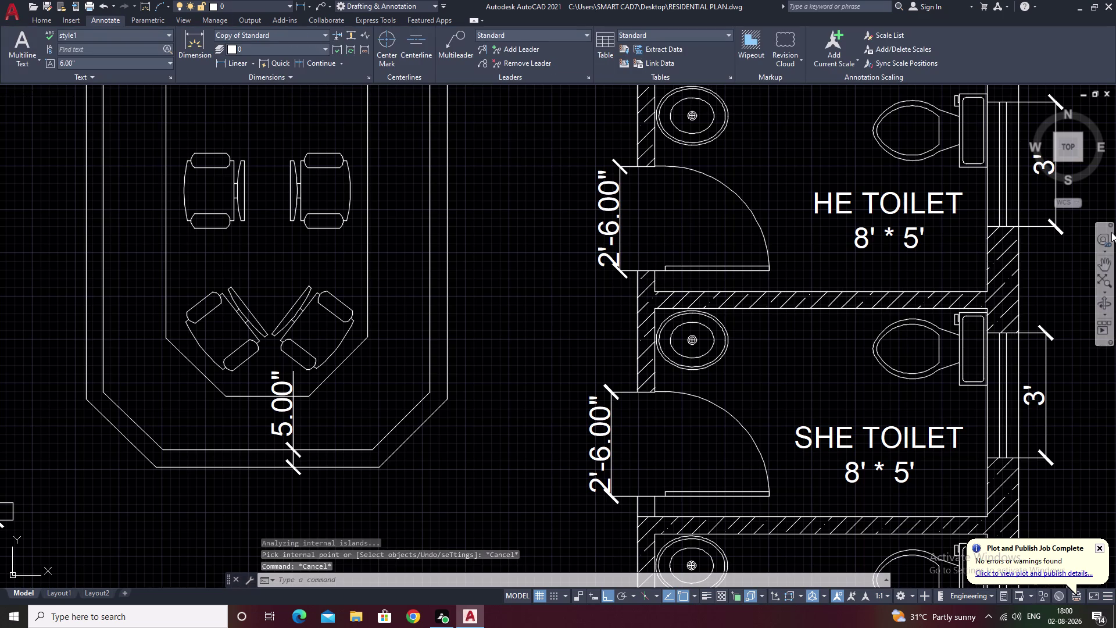
middle_drag(1057, 248, 682, 250)
scroll(down, 3)
middle_drag(773, 262, 781, 224)
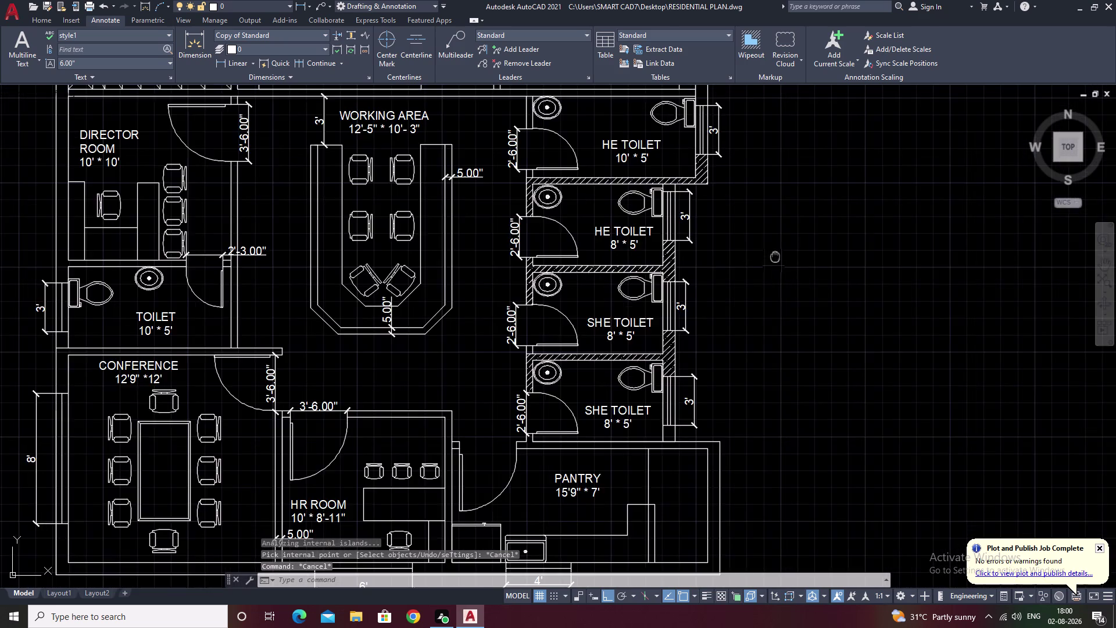
middle_drag(782, 223, 785, 211)
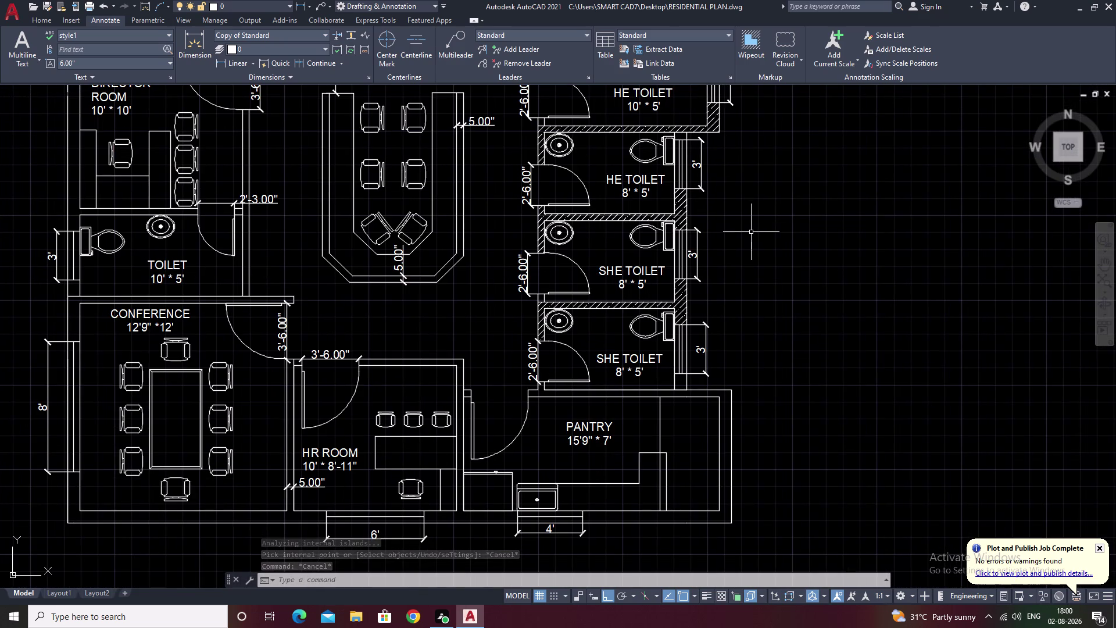
scroll(down, 3)
middle_drag(826, 245, 888, 258)
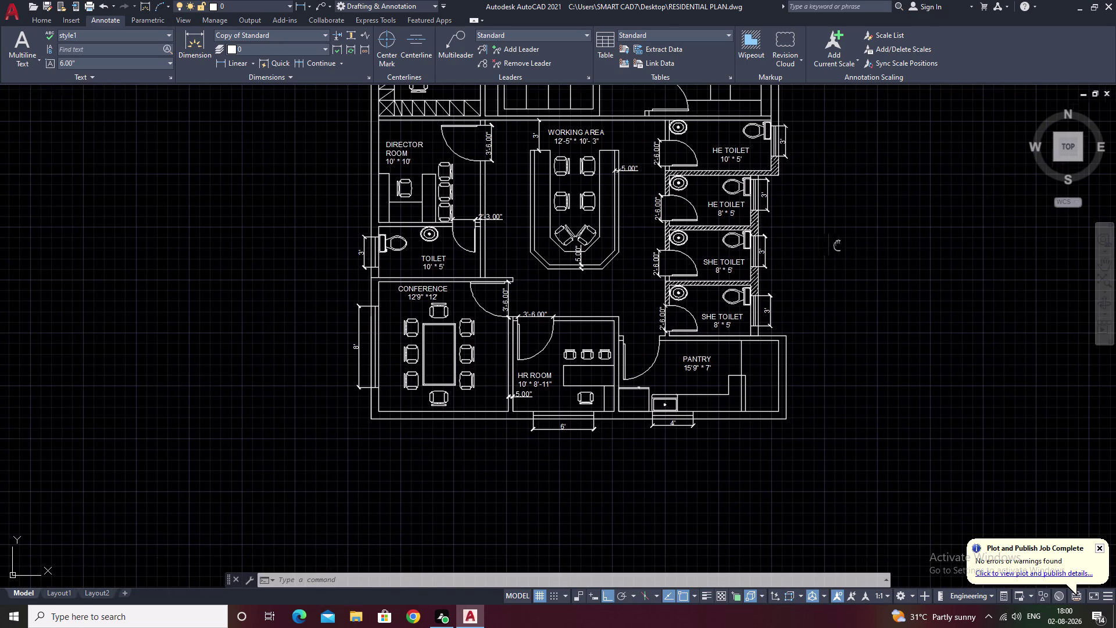
middle_drag(889, 258, 912, 267)
middle_drag(871, 205, 918, 273)
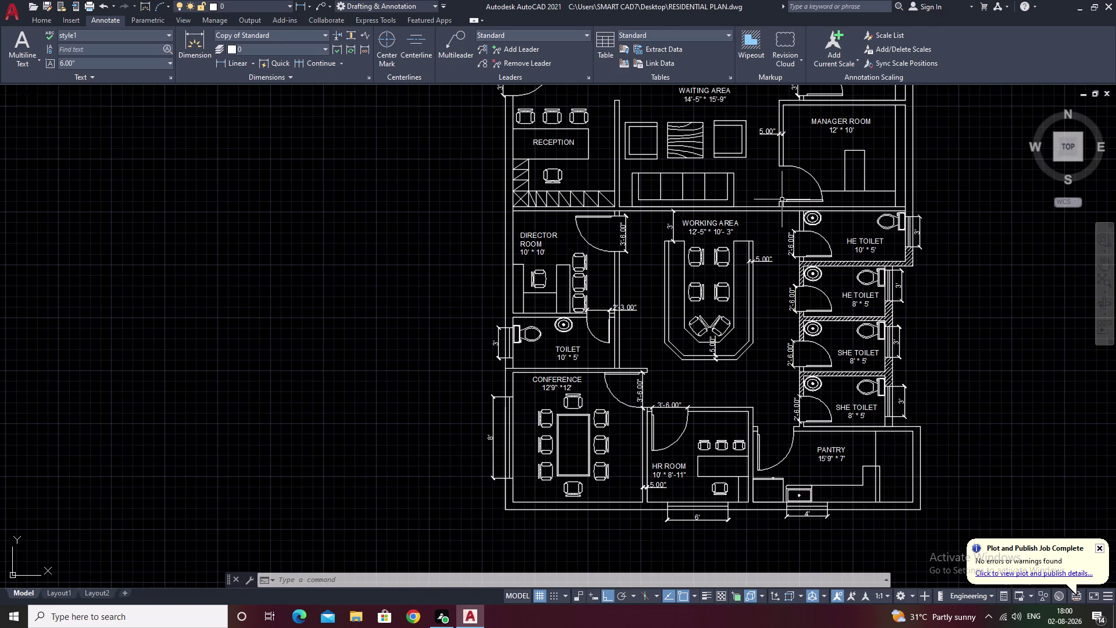
scroll(up, 3)
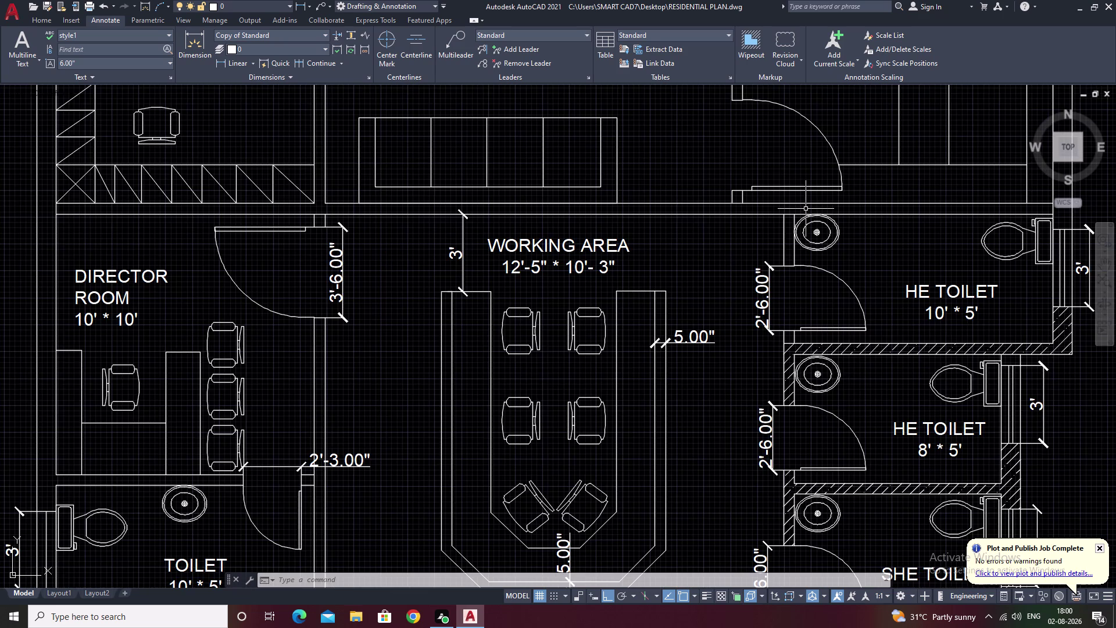
text(TR)
key(space)
scroll(up, 3)
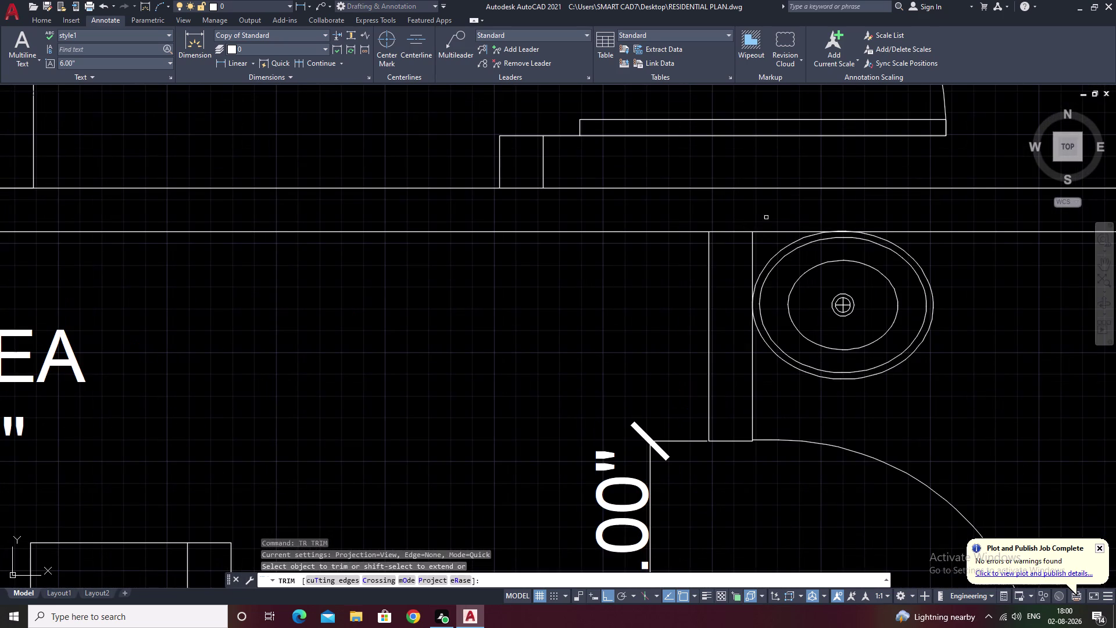
drag(737, 219, 732, 268)
scroll(down, 3)
middle_drag(731, 270, 1068, 199)
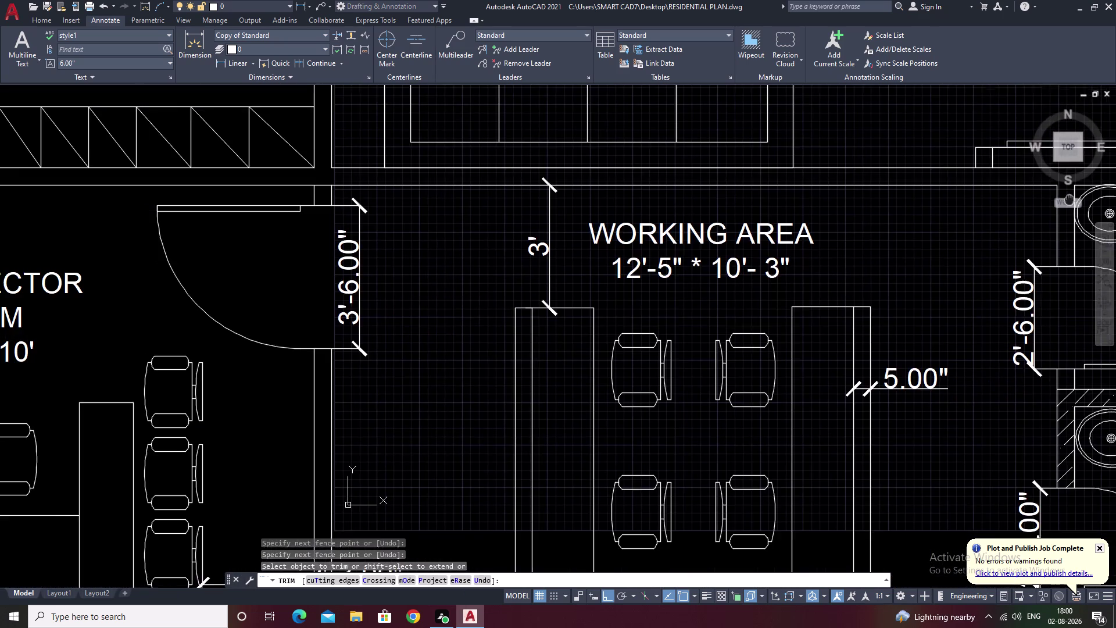
middle_drag(1067, 200, 1071, 199)
scroll(down, 3)
scroll(up, 3)
drag(473, 179, 464, 205)
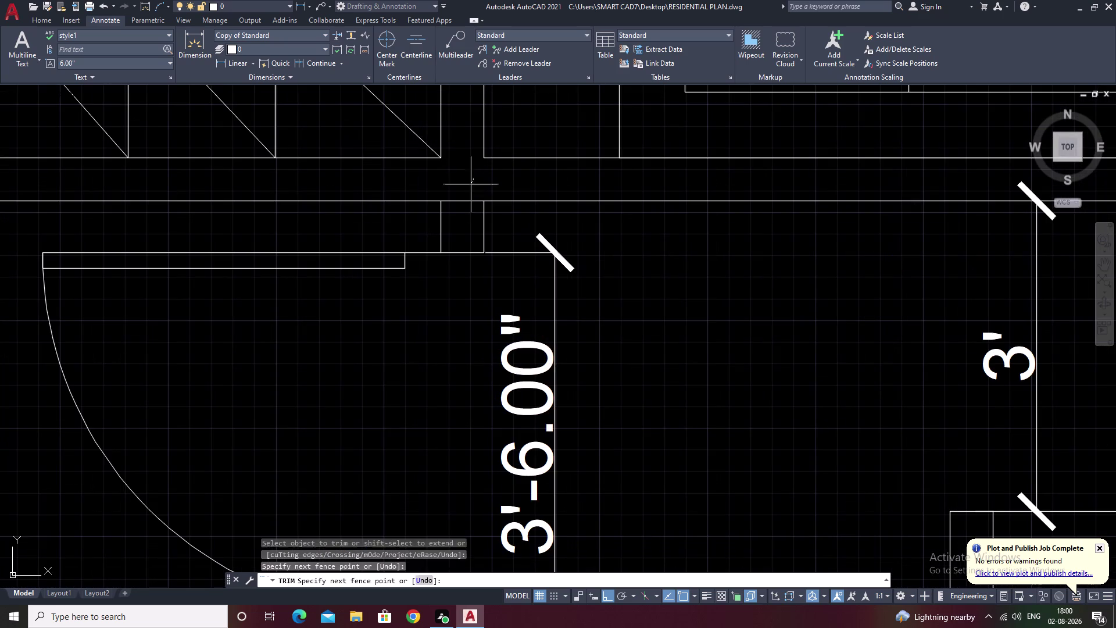
drag(464, 205, 462, 215)
scroll(down, 3)
middle_drag(593, 246, 827, 238)
middle_drag(549, 334, 553, 299)
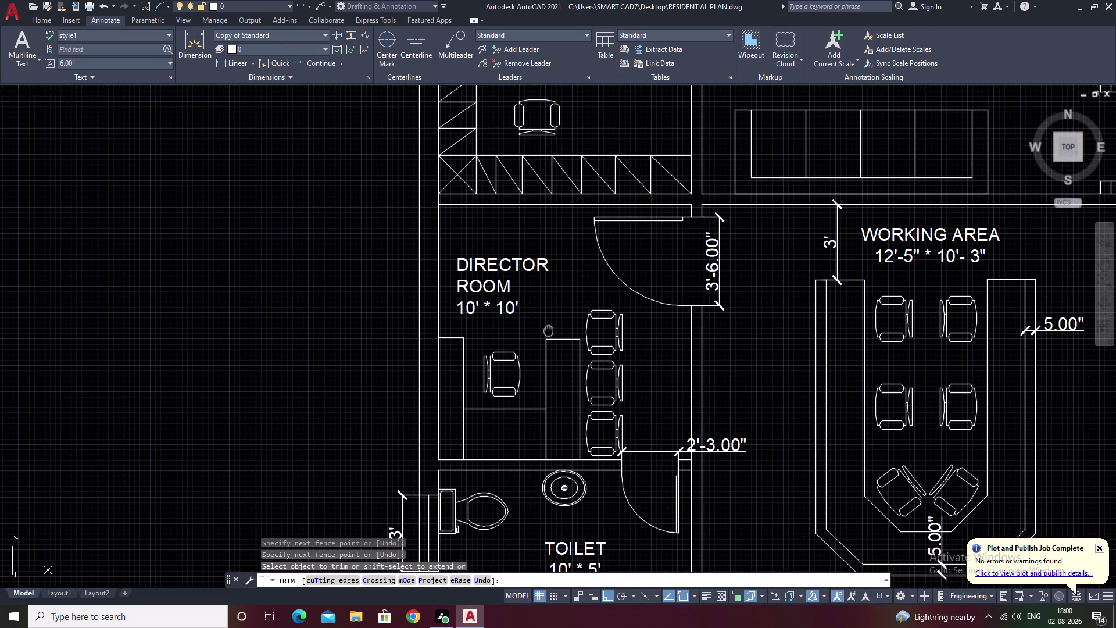
middle_drag(552, 298, 589, 162)
middle_drag(627, 288, 635, 241)
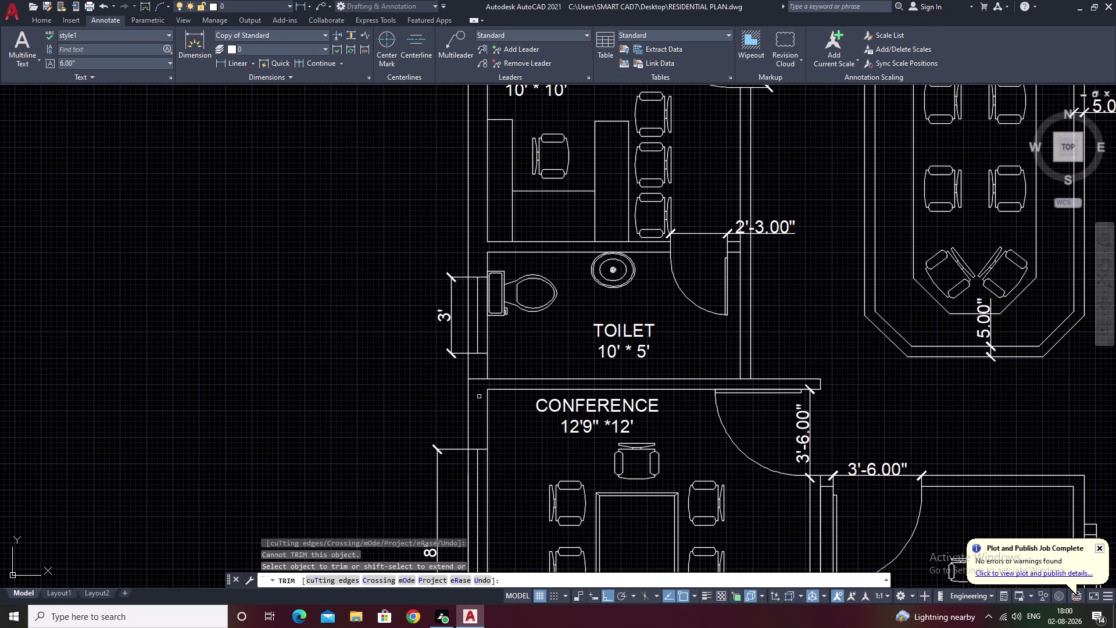
scroll(up, 3)
drag(486, 323, 481, 368)
scroll(down, 3)
middle_drag(600, 399, 601, 385)
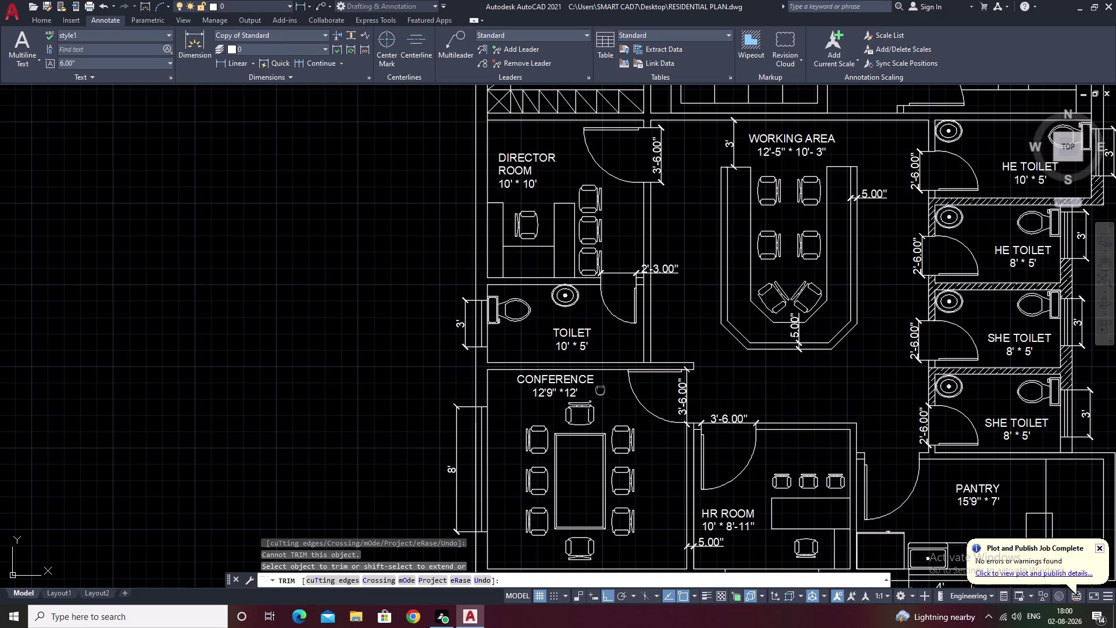
middle_drag(600, 385, 684, 62)
middle_drag(827, 242, 316, 314)
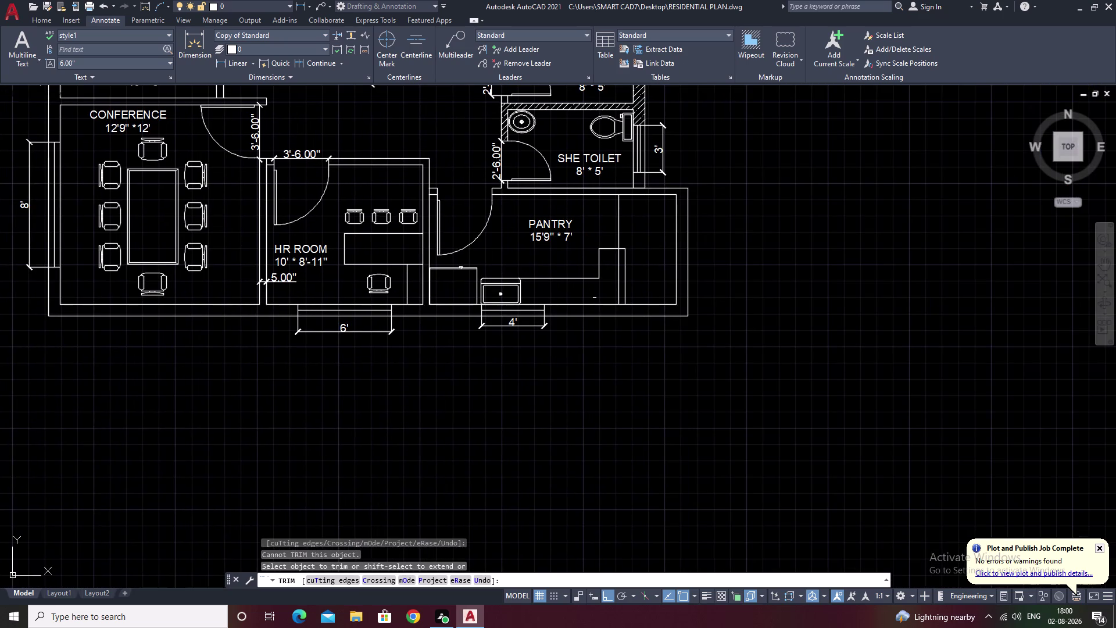
middle_drag(453, 270, 460, 381)
middle_drag(503, 86, 622, 417)
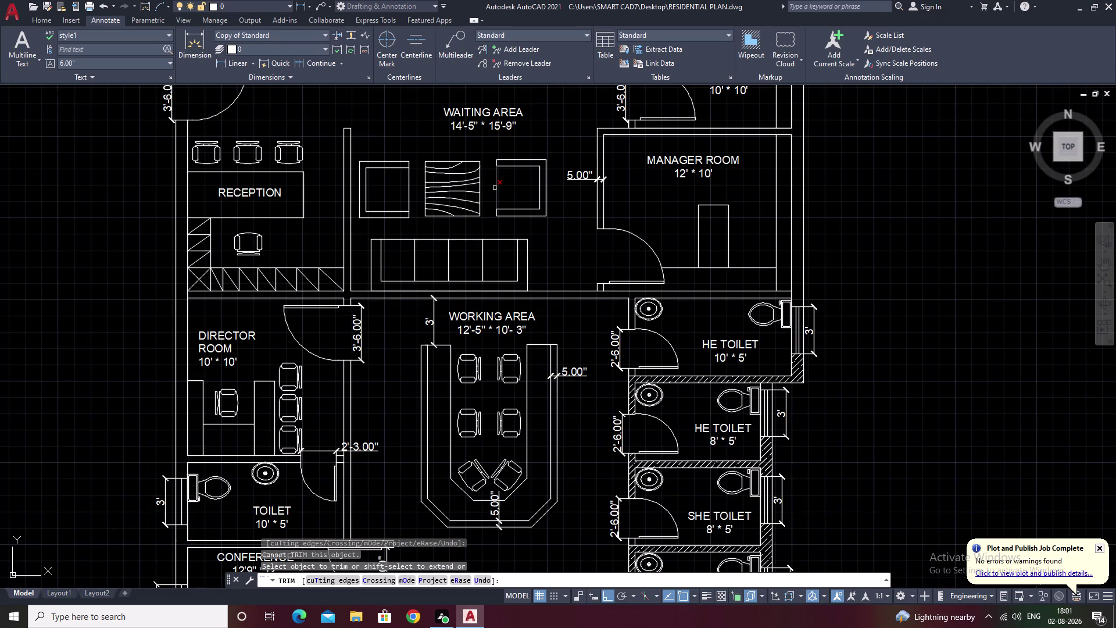
middle_drag(496, 189, 532, 436)
scroll(down, 3)
scroll(up, 3)
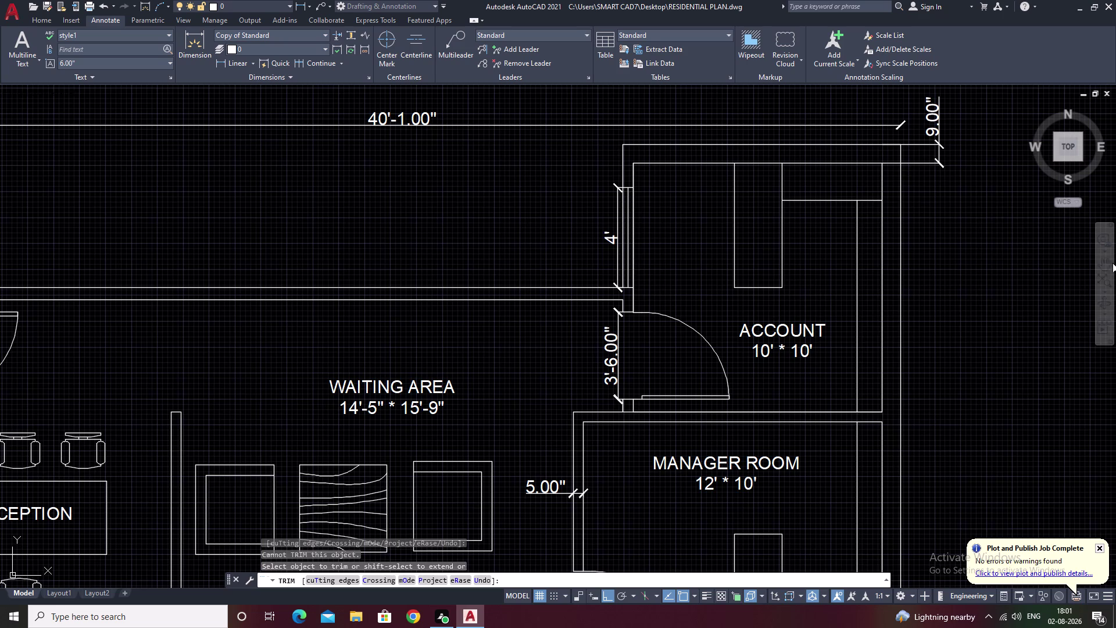
scroll(down, 3)
middle_drag(444, 348, 659, 136)
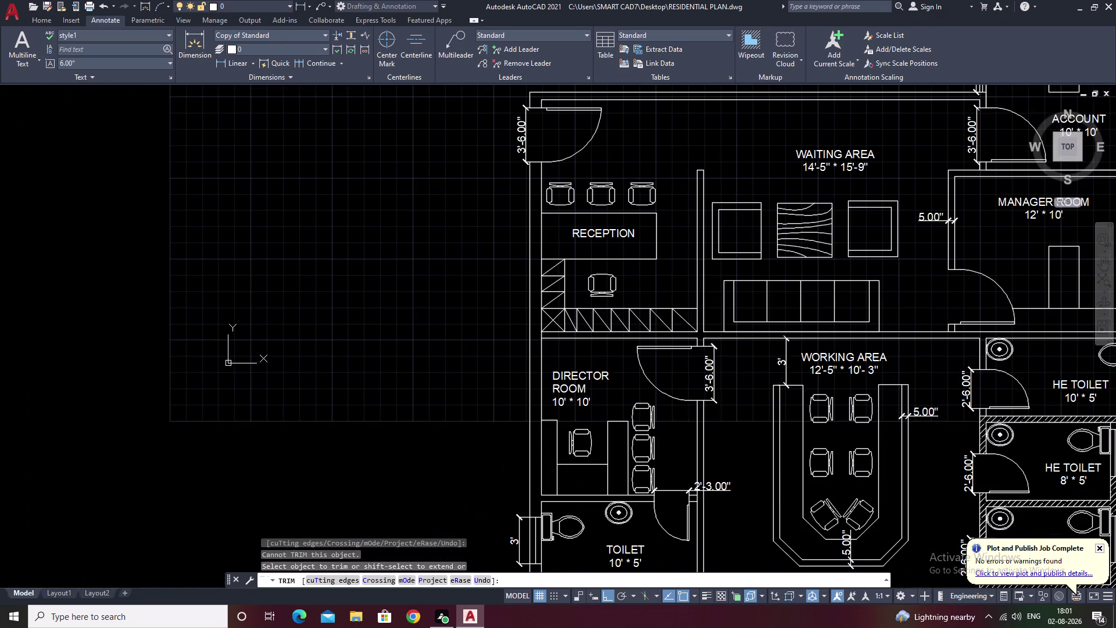
middle_drag(900, 292, 579, 118)
key(Escape)
scroll(down, 3)
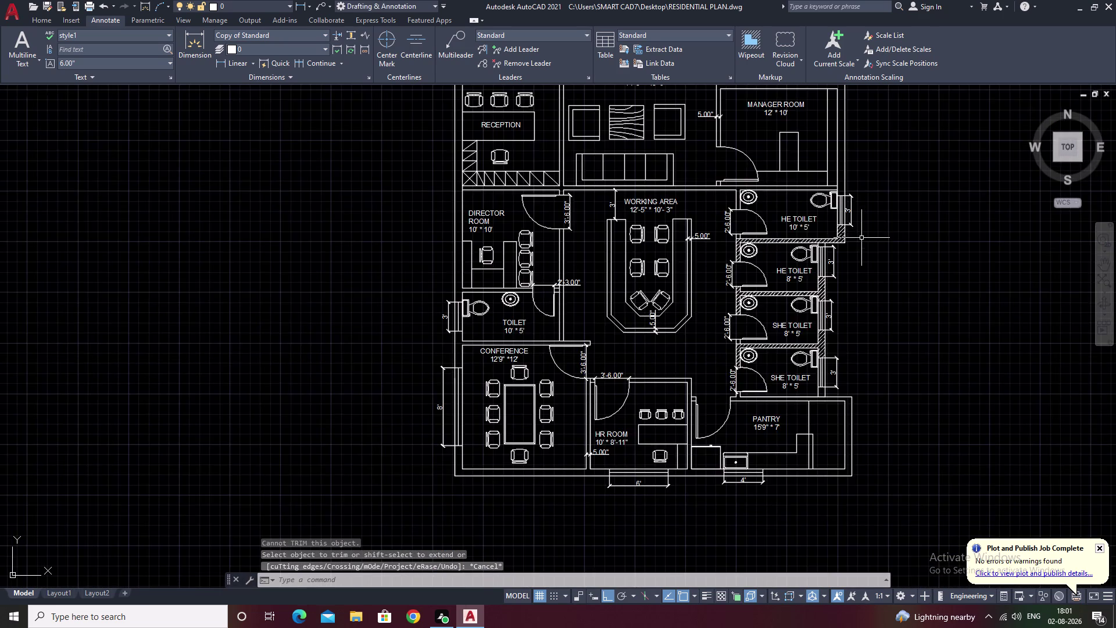
scroll(down, 3)
middle_drag(861, 238, 819, 332)
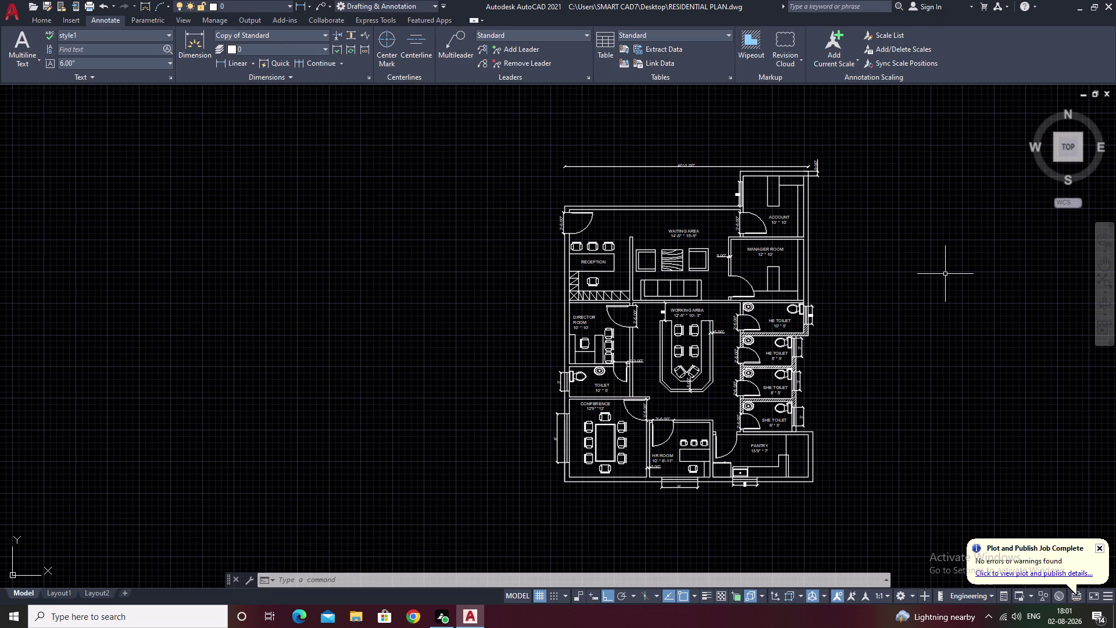
scroll(up, 3)
scroll(down, 3)
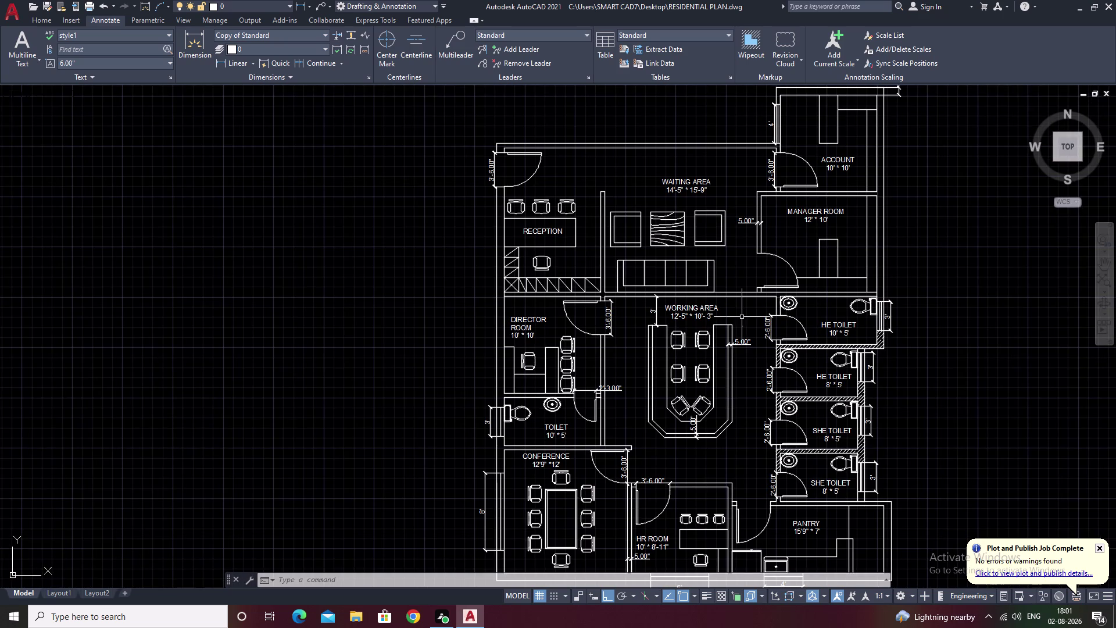
middle_drag(742, 317, 655, 251)
middle_drag(732, 262, 705, 326)
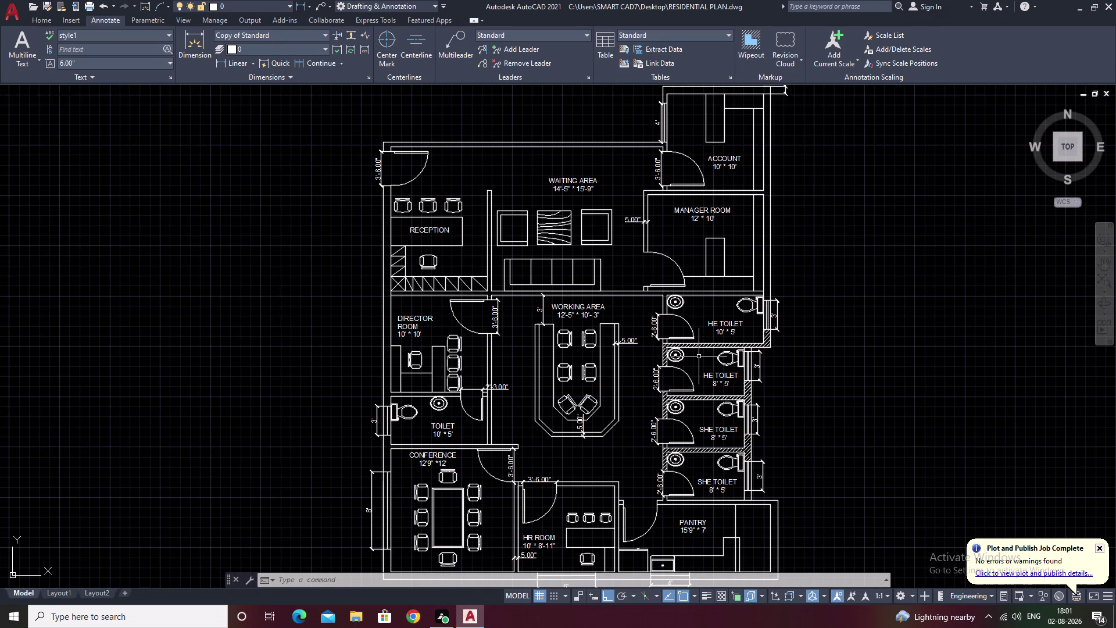
scroll(down, 3)
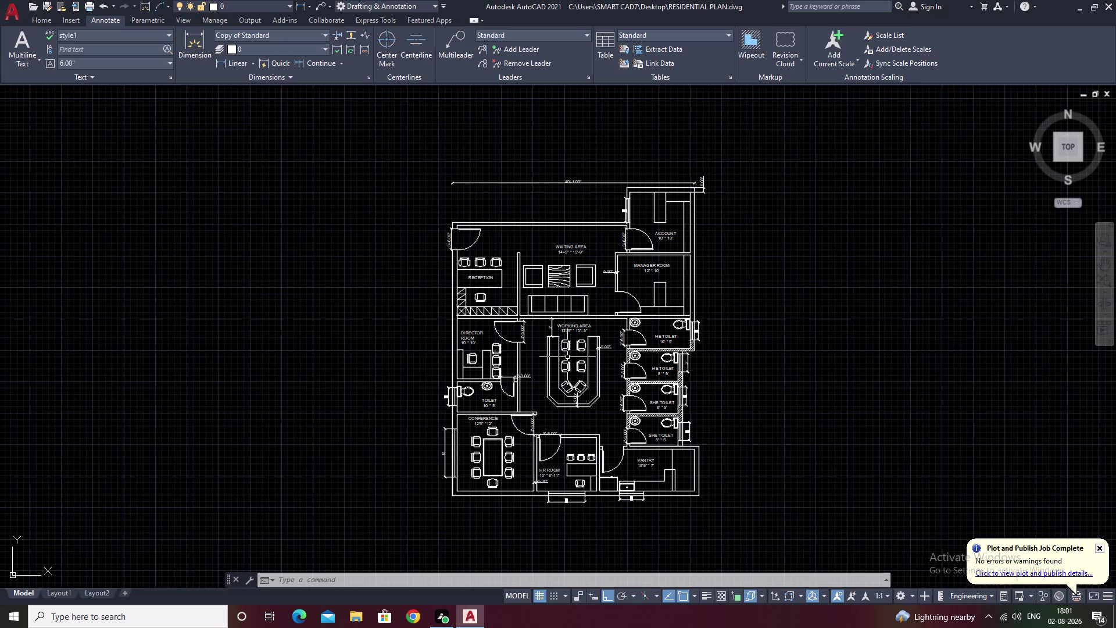
scroll(up, 3)
scroll(down, 3)
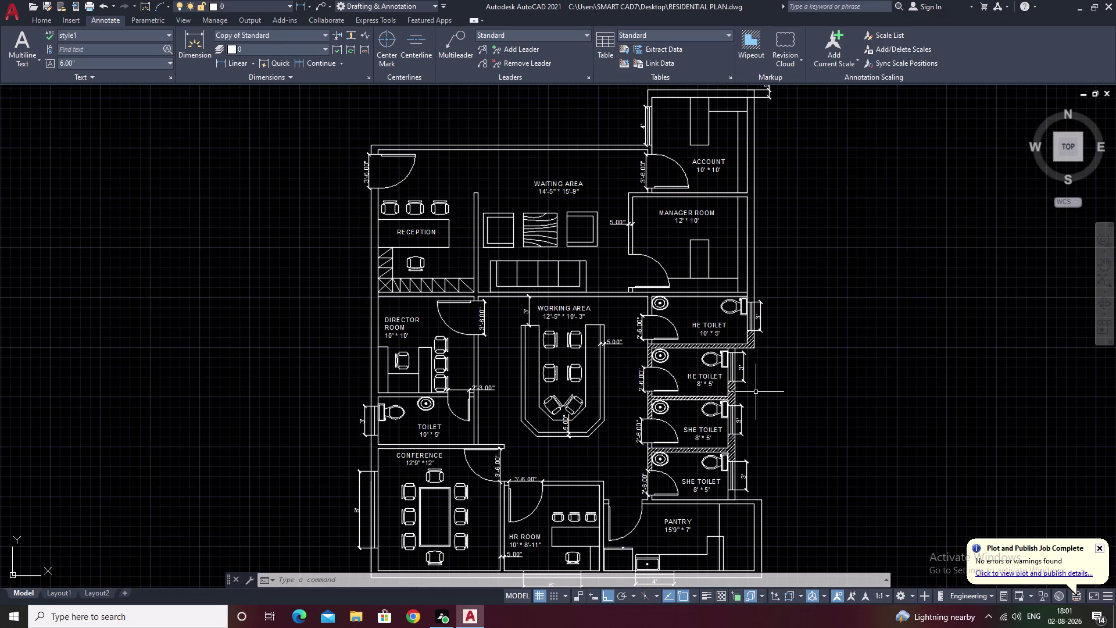
middle_drag(756, 392, 619, 381)
scroll(down, 3)
scroll(up, 3)
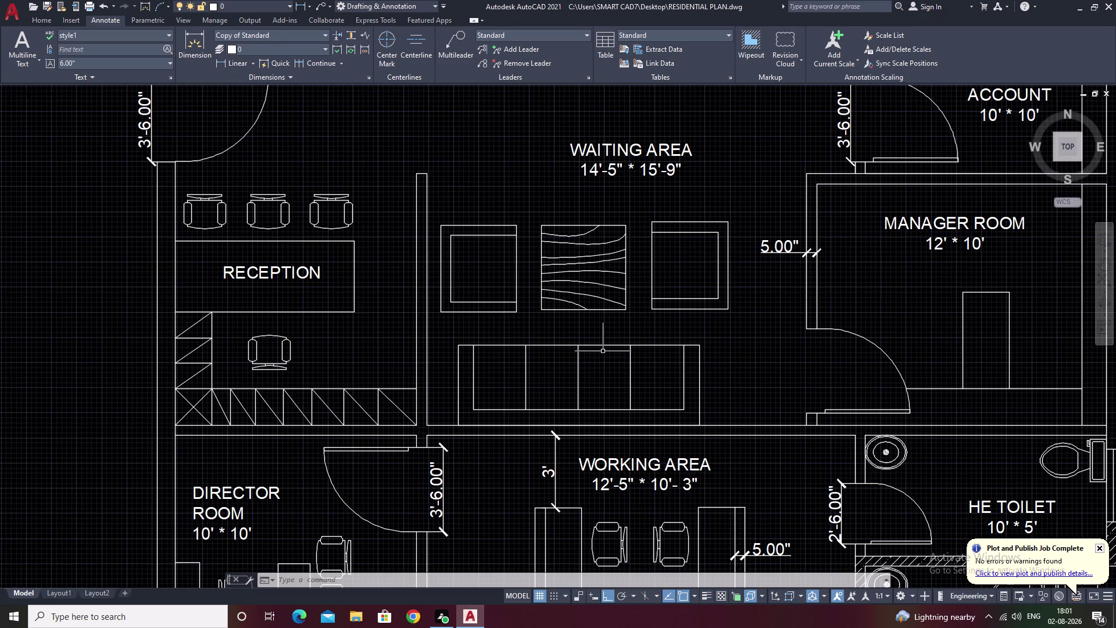
scroll(up, 3)
scroll(down, 3)
middle_drag(721, 361, 809, 203)
scroll(up, 3)
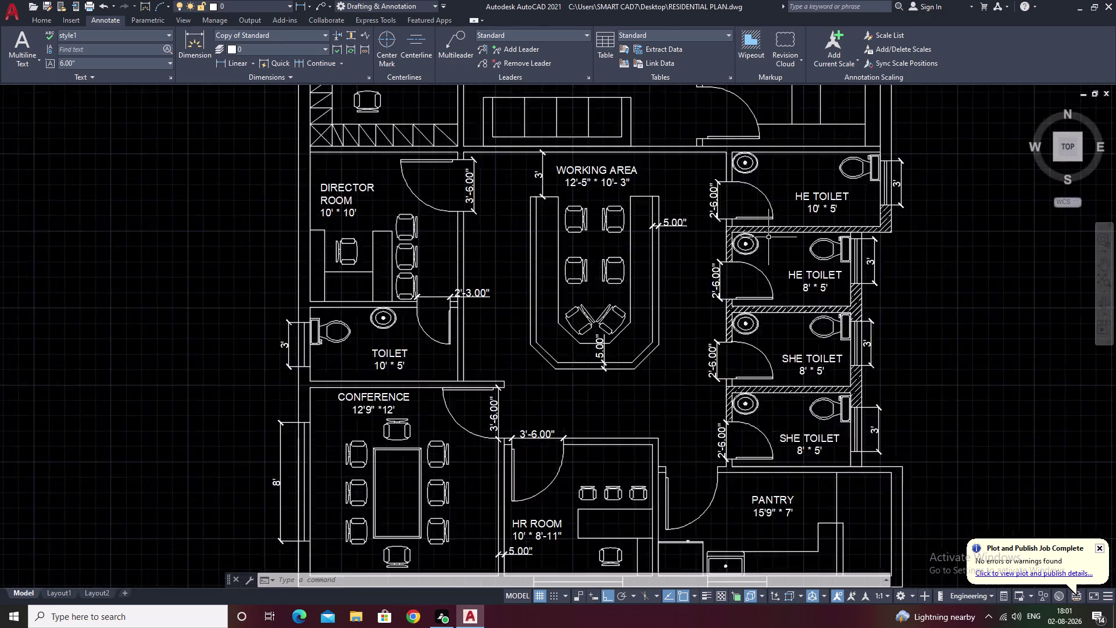
scroll(up, 3)
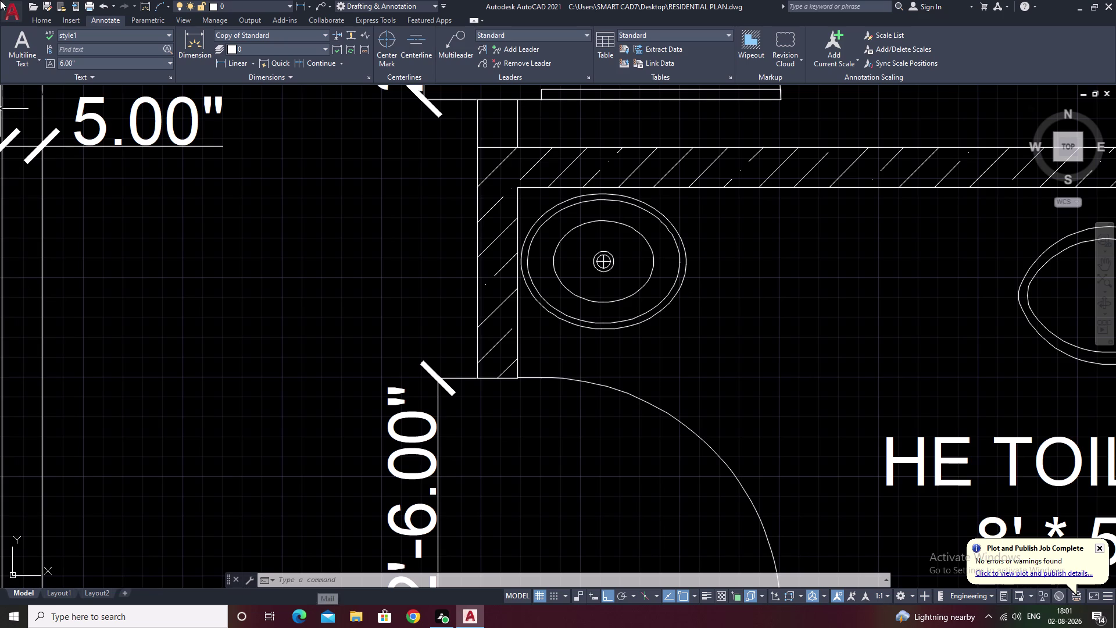
scroll(down, 3)
scroll(down, 3)
middle_drag(398, 343, 752, 227)
scroll(down, 3)
middle_drag(711, 280, 577, 303)
scroll(up, 3)
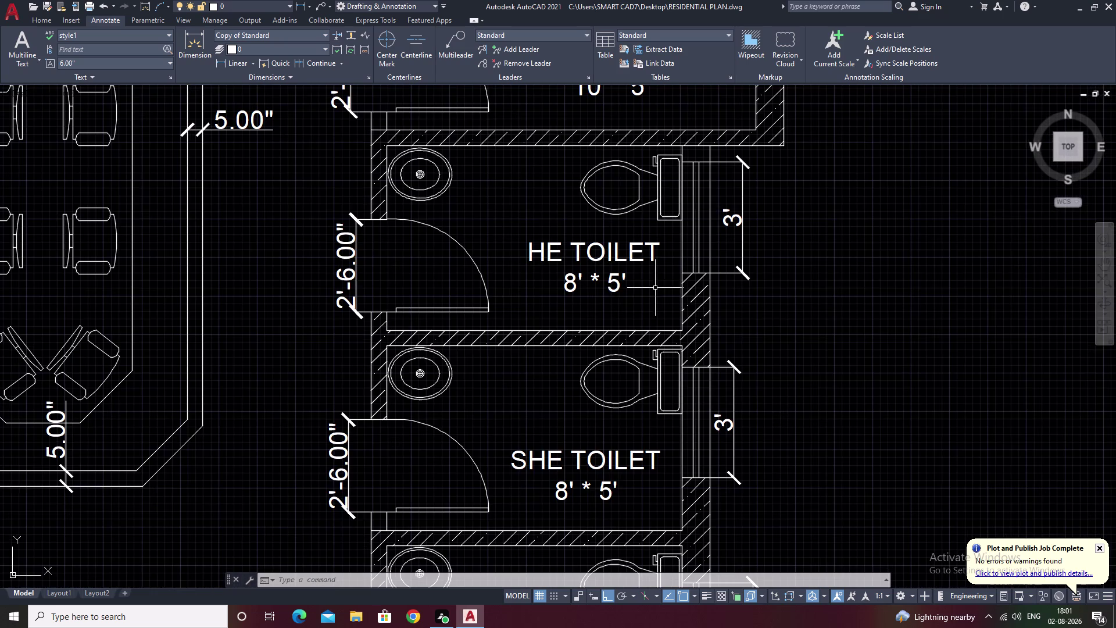
middle_drag(506, 295, 785, 226)
scroll(down, 3)
middle_drag(643, 265, 840, 267)
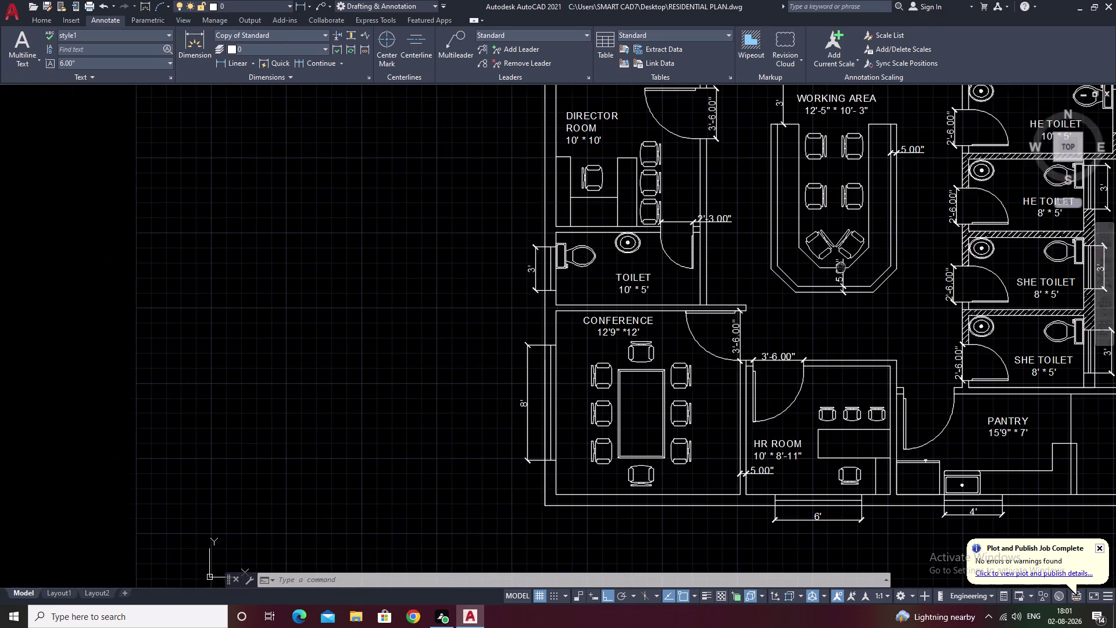
middle_drag(841, 267, 841, 267)
middle_drag(644, 272, 782, 259)
scroll(down, 3)
middle_drag(867, 281, 651, 334)
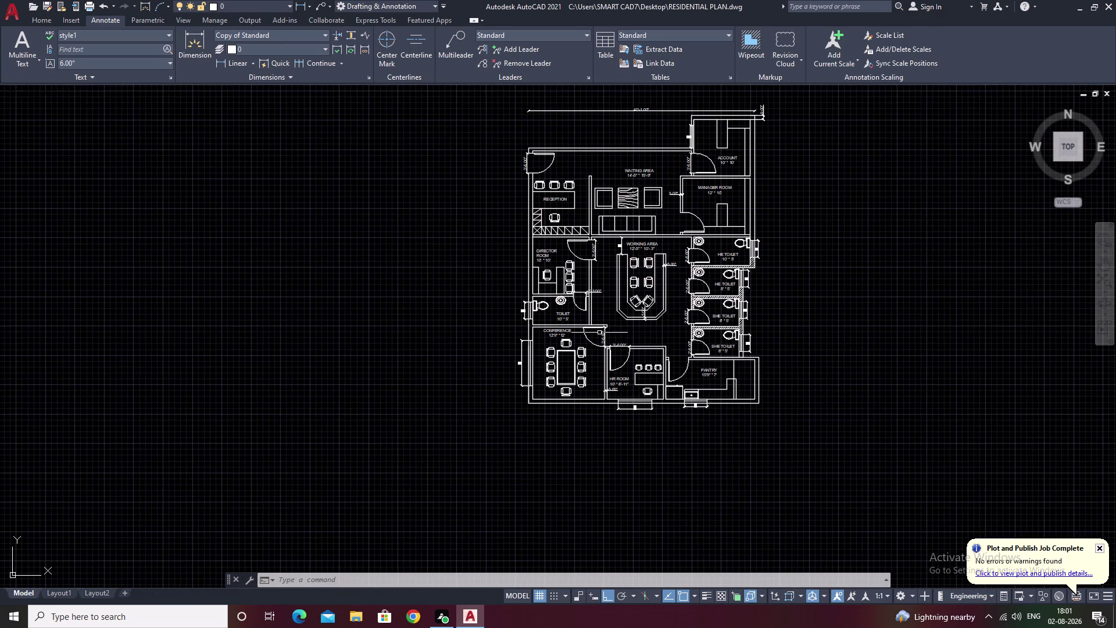
scroll(up, 3)
middle_drag(683, 318, 749, 256)
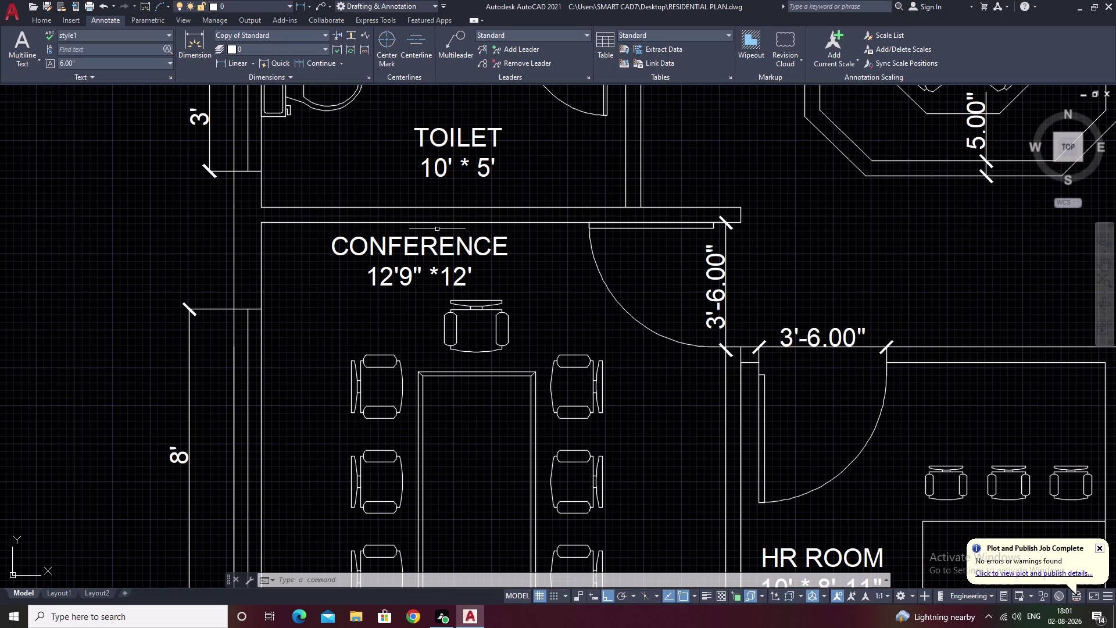
scroll(down, 3)
middle_drag(570, 223, 425, 355)
middle_drag(515, 251, 494, 277)
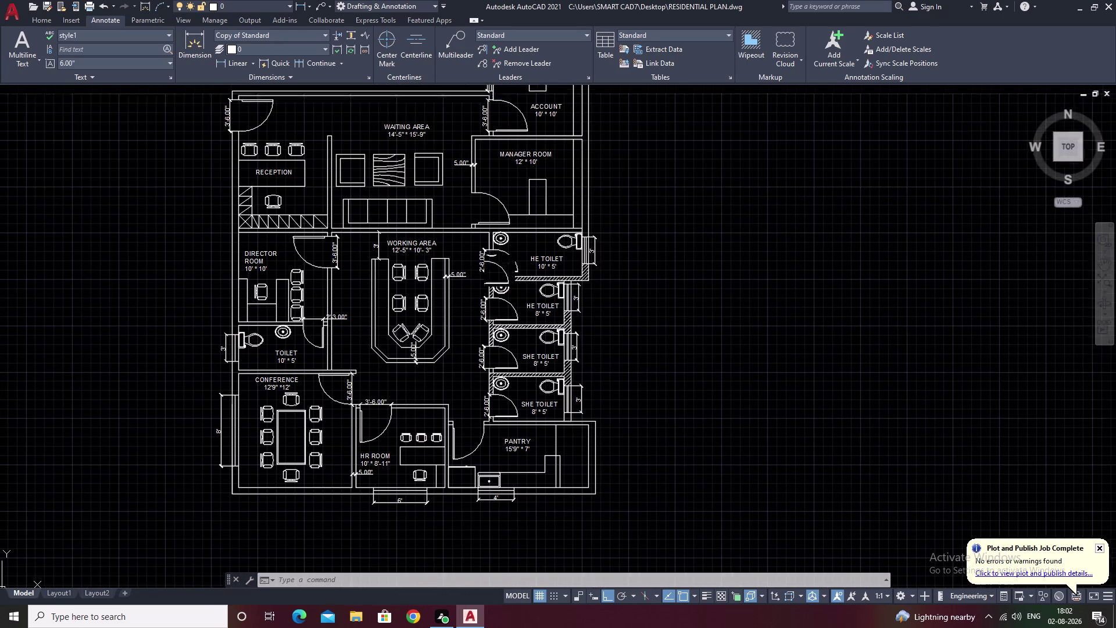
middle_drag(495, 276, 469, 315)
key(Escape)
key(Escape)
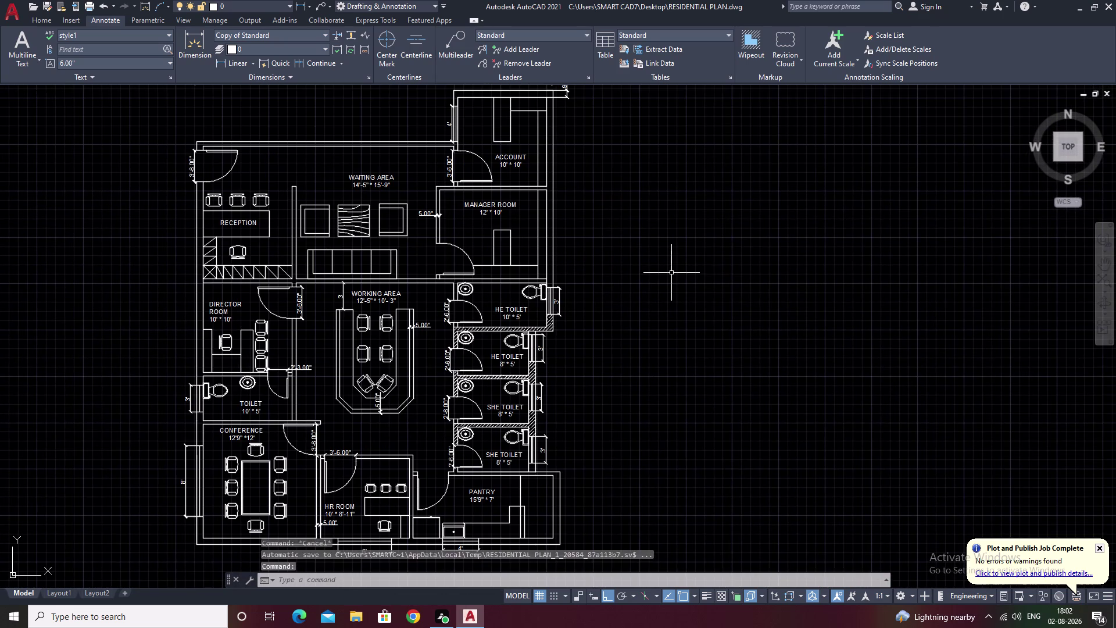
click(35, 21)
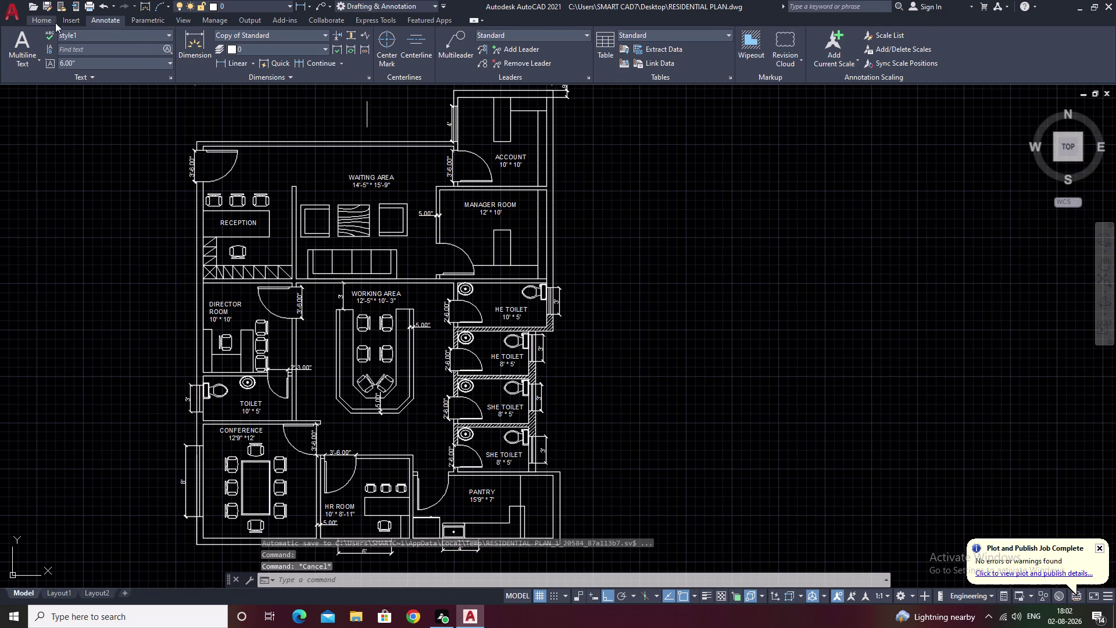
Open the layer list with LA and colour DIM green and door red.
key(l)
text(A)
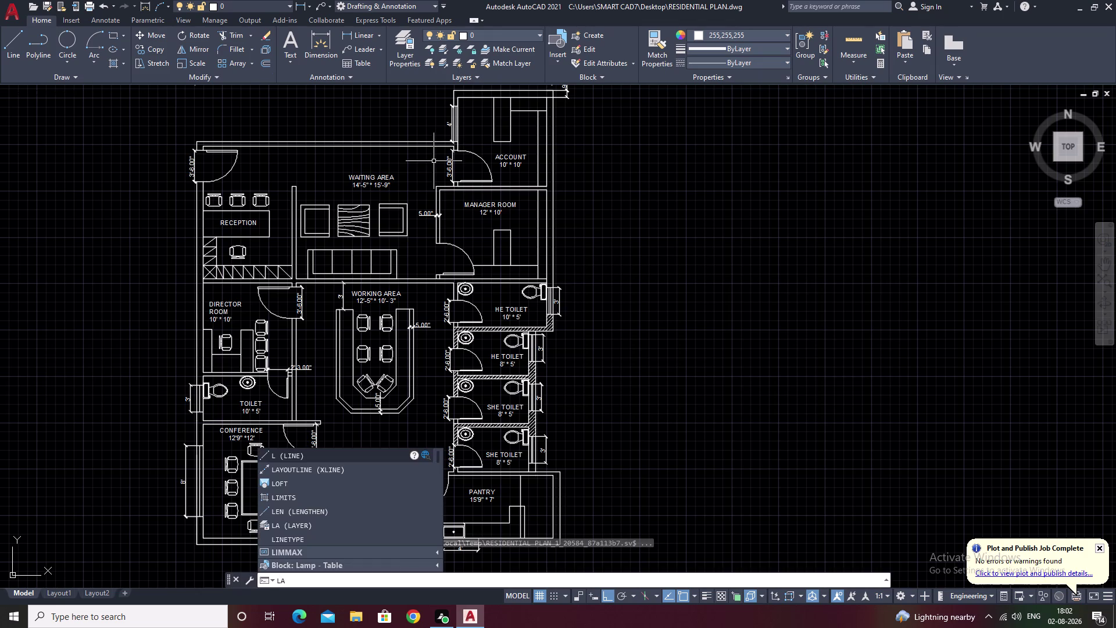
key(space)
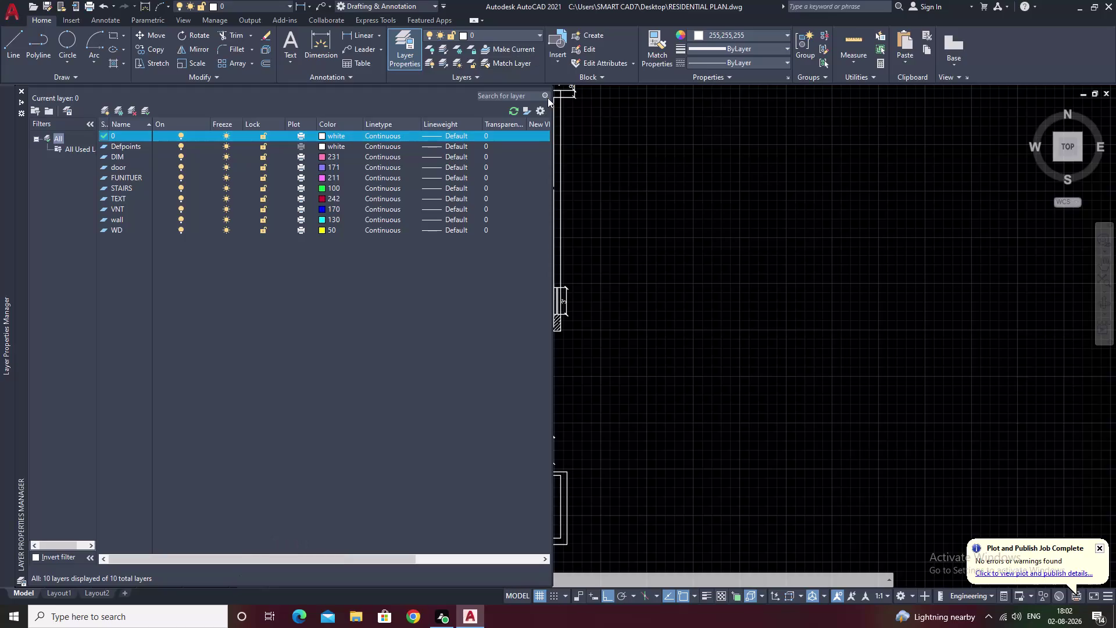
click(323, 158)
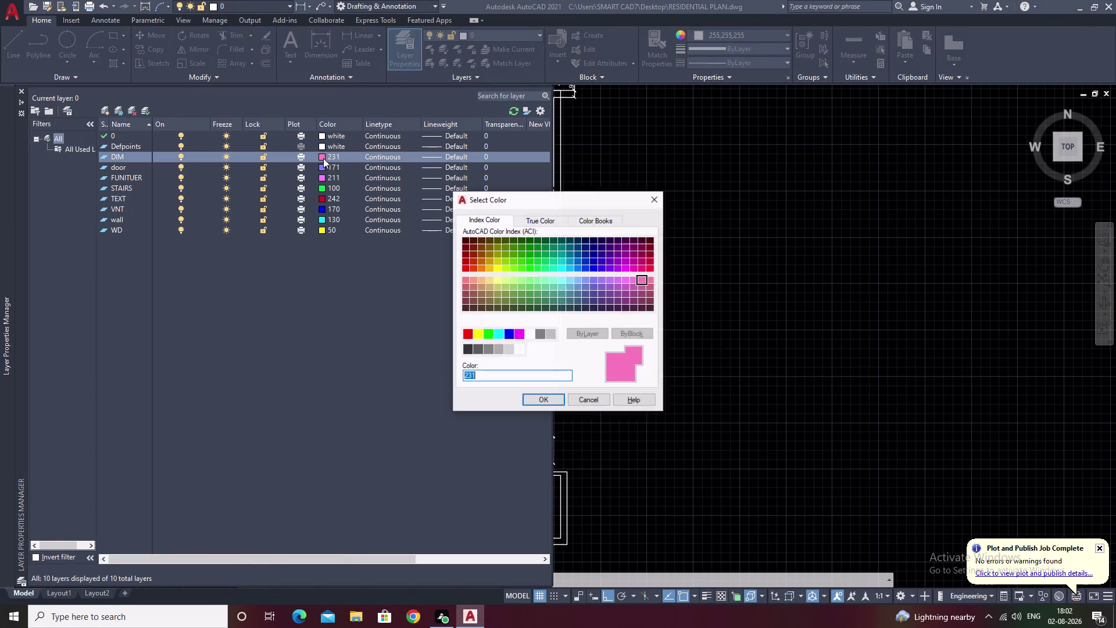
click(548, 268)
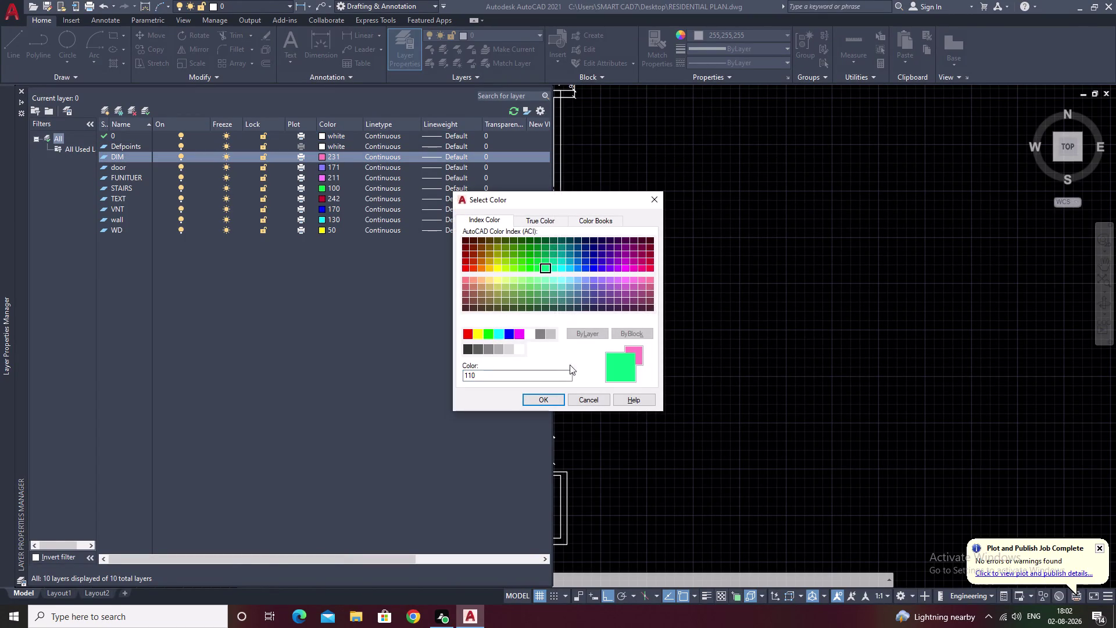
click(557, 401)
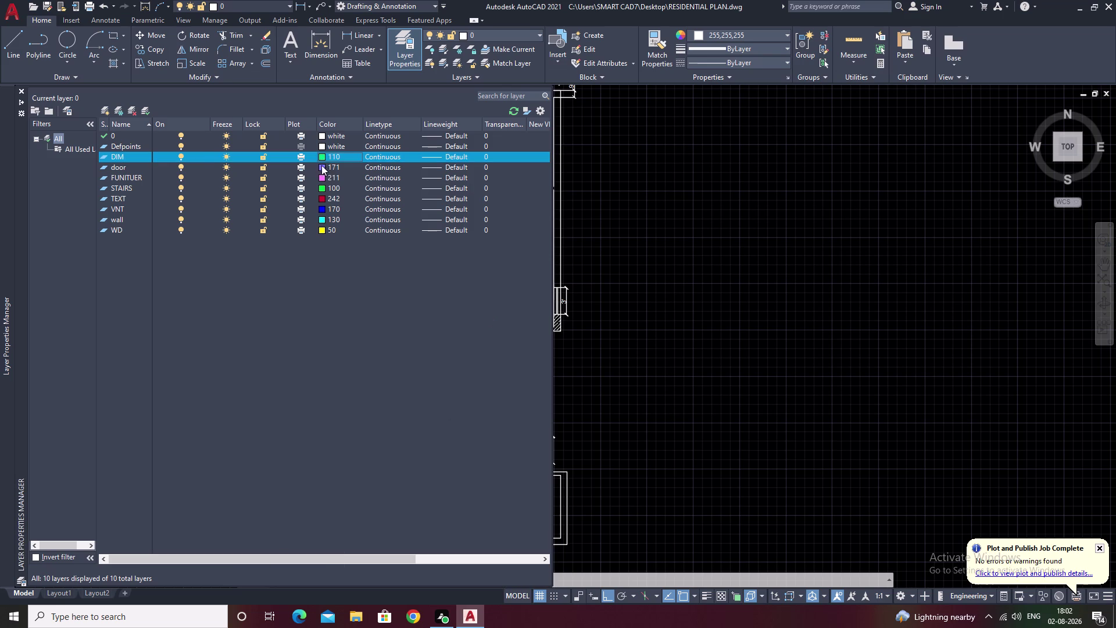
click(321, 167)
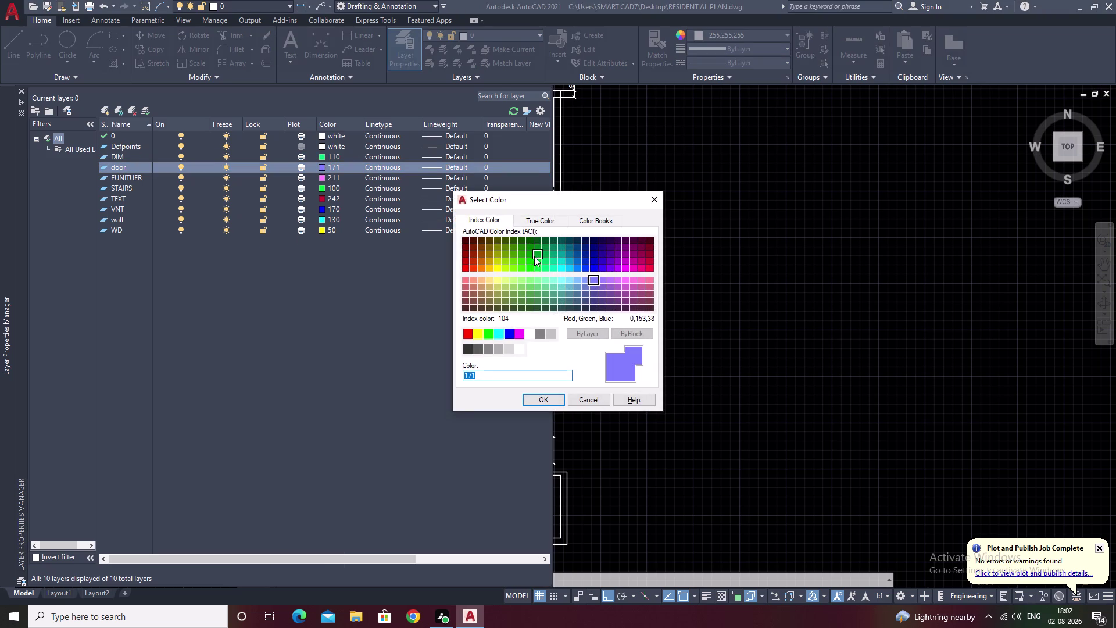
click(465, 267)
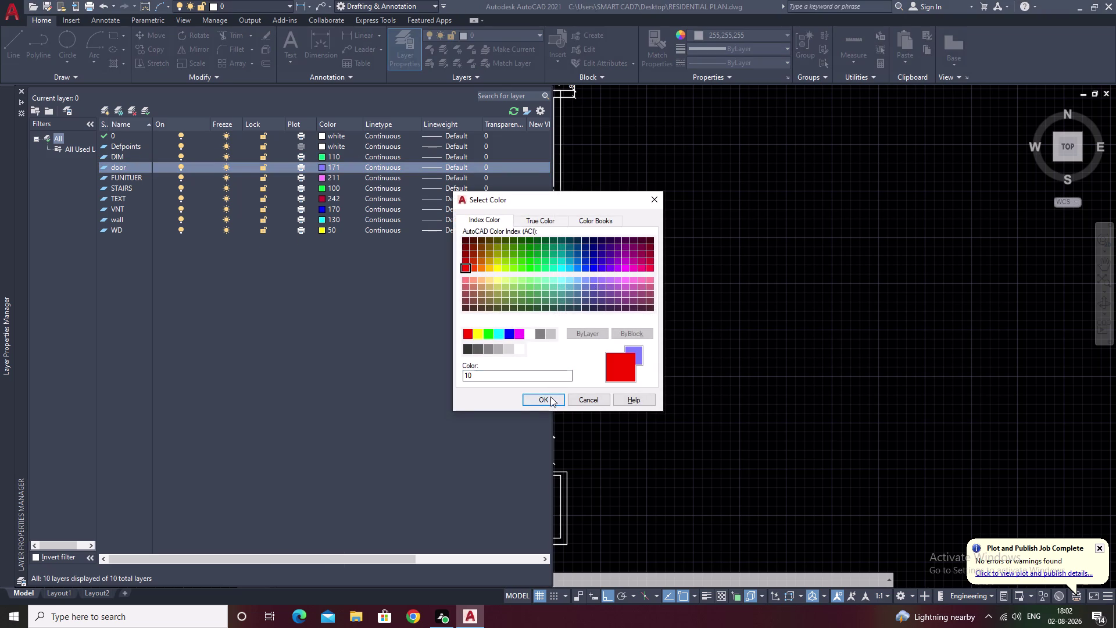
click(551, 397)
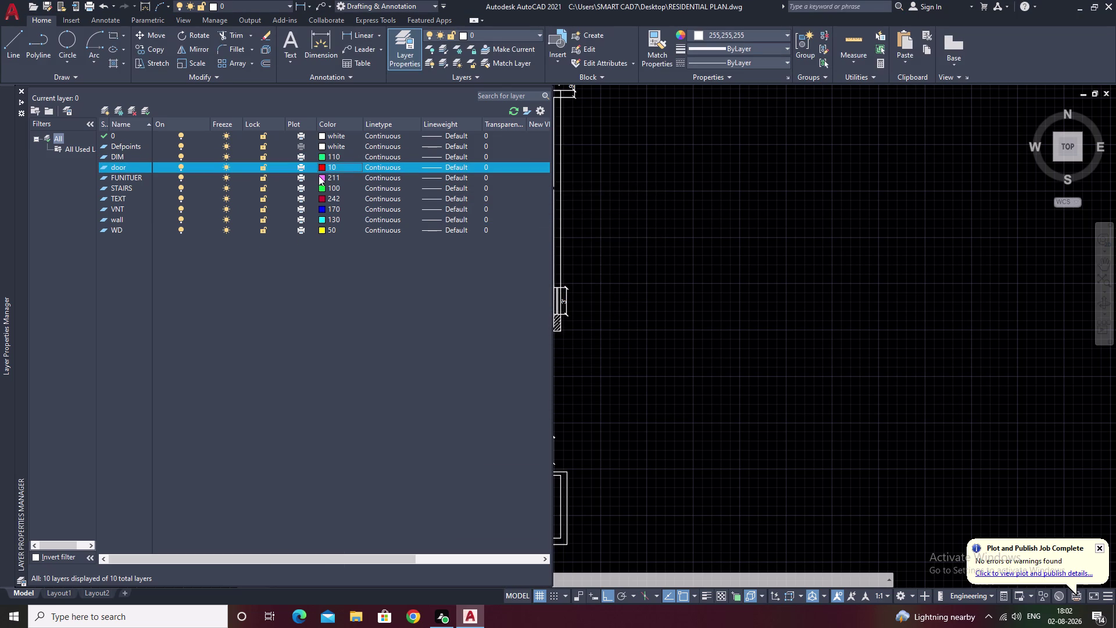
Colour the FUNITUER layer cyan and the STAIRS layer magenta.
click(320, 178)
click(323, 178)
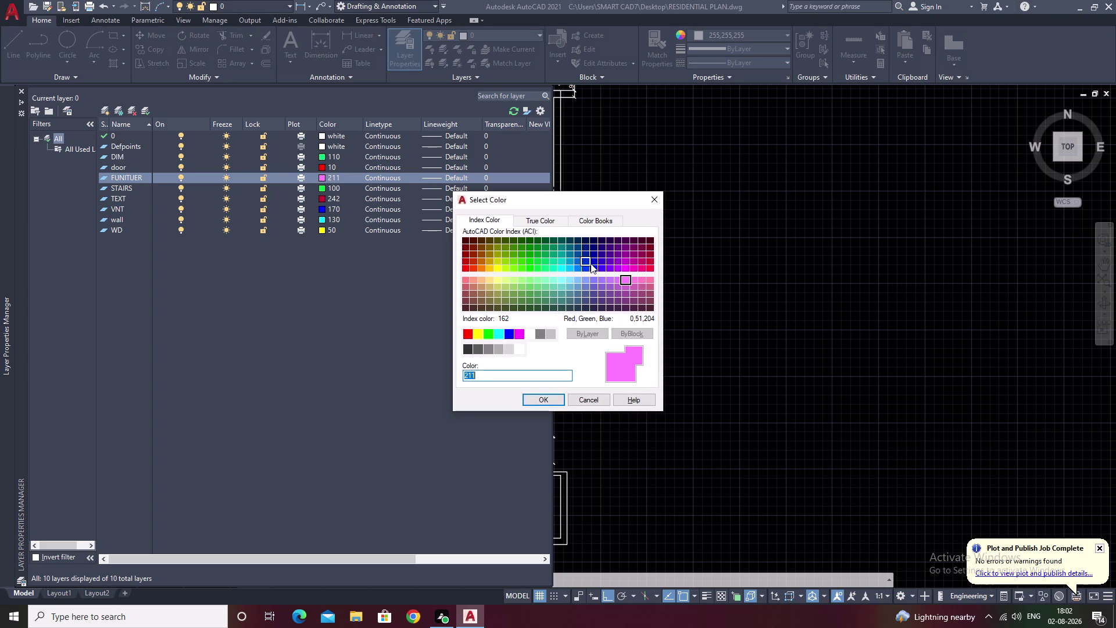
click(562, 268)
click(549, 401)
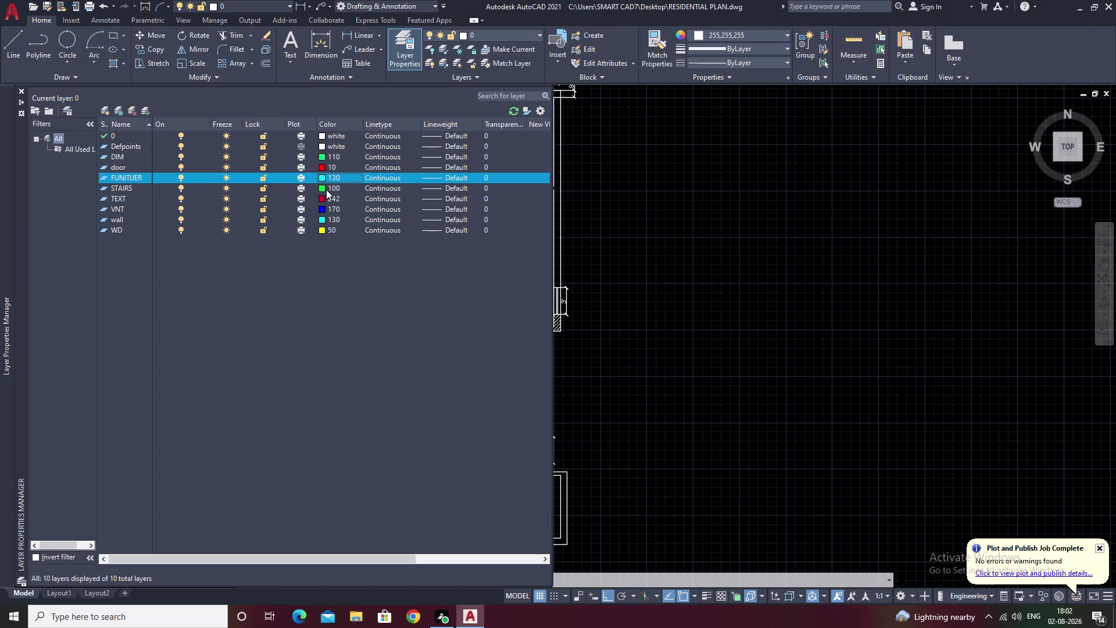
click(322, 187)
click(321, 188)
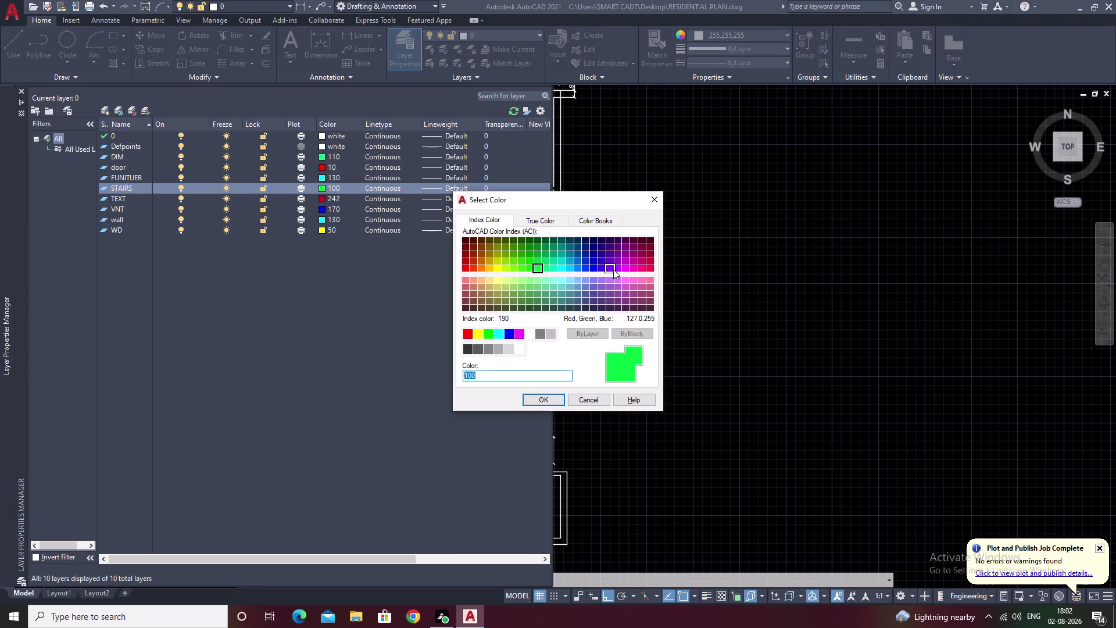
click(627, 269)
click(553, 395)
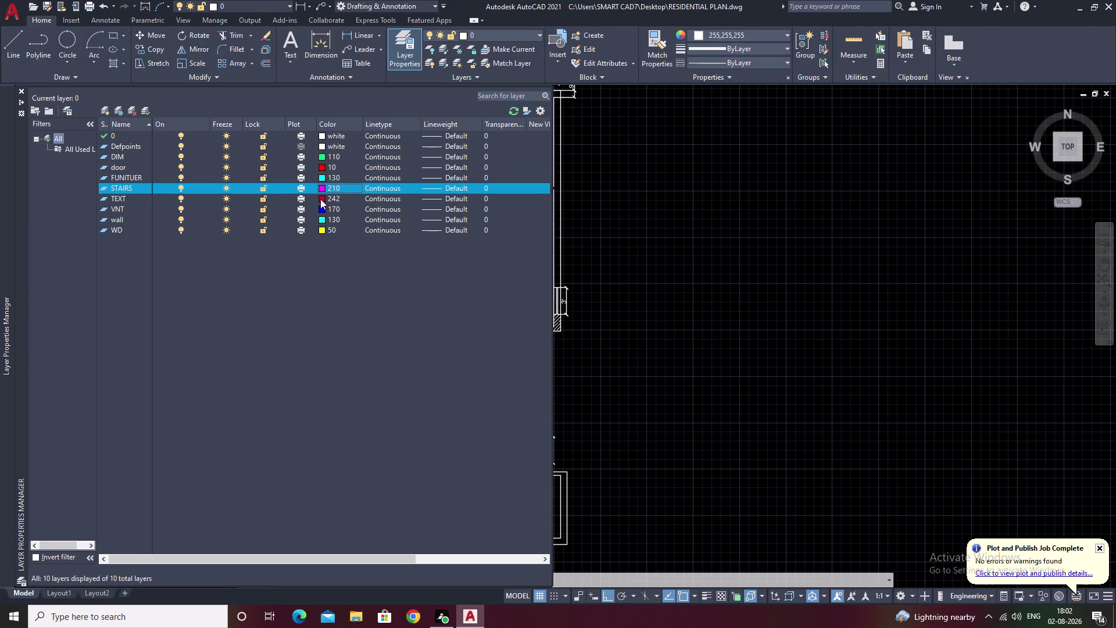
Colour the TEXT layer yellow, VNT pink and wall red.
click(321, 197)
click(322, 196)
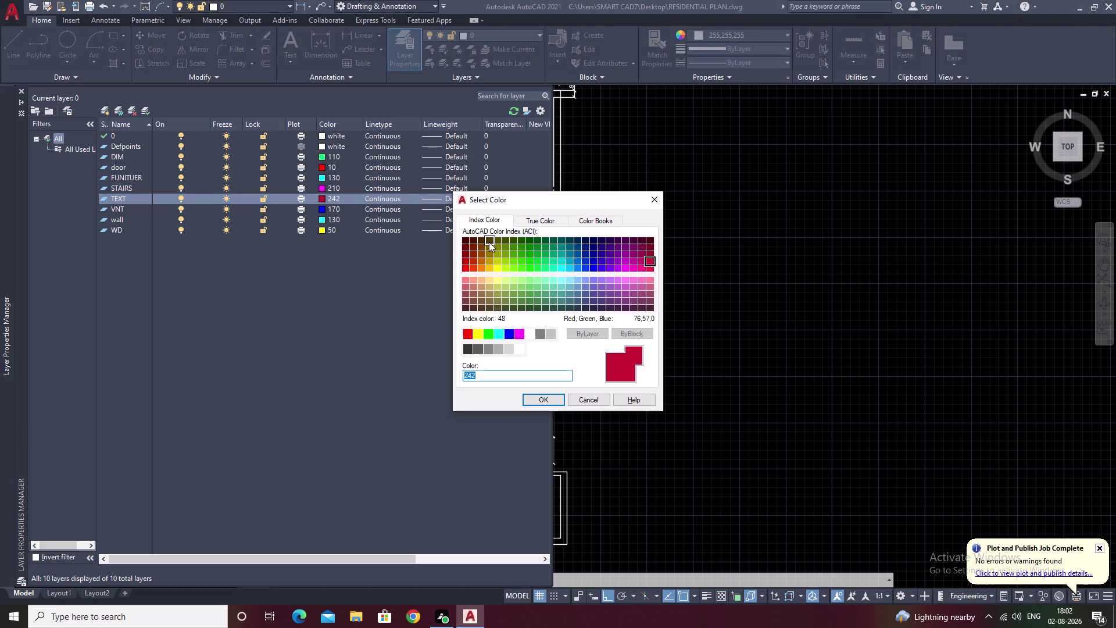
click(498, 269)
click(550, 396)
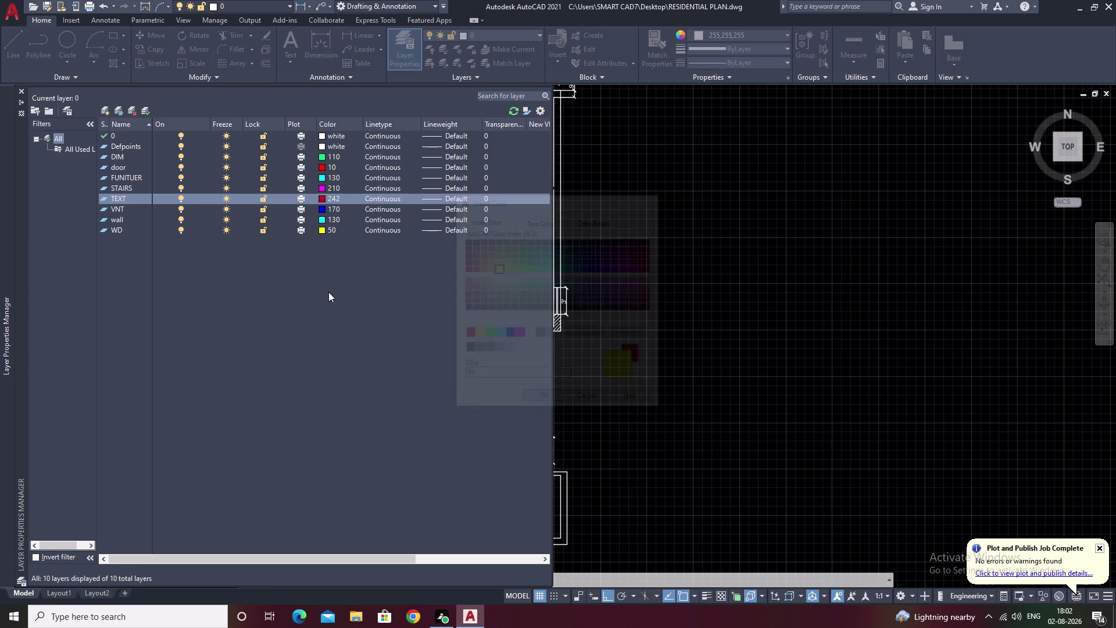
click(321, 208)
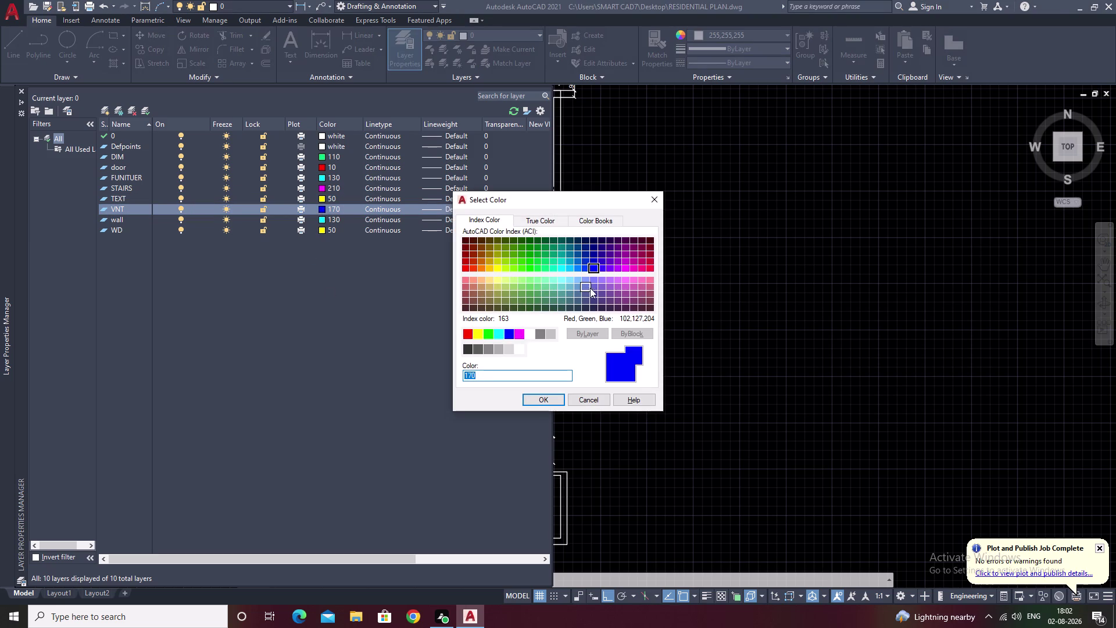
click(625, 278)
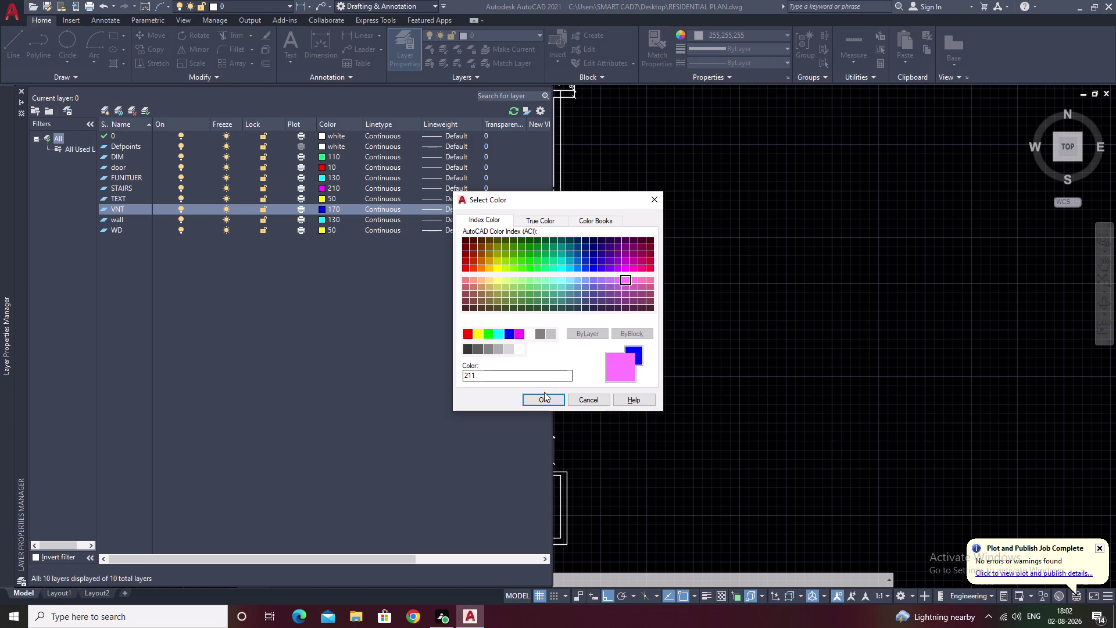
click(546, 394)
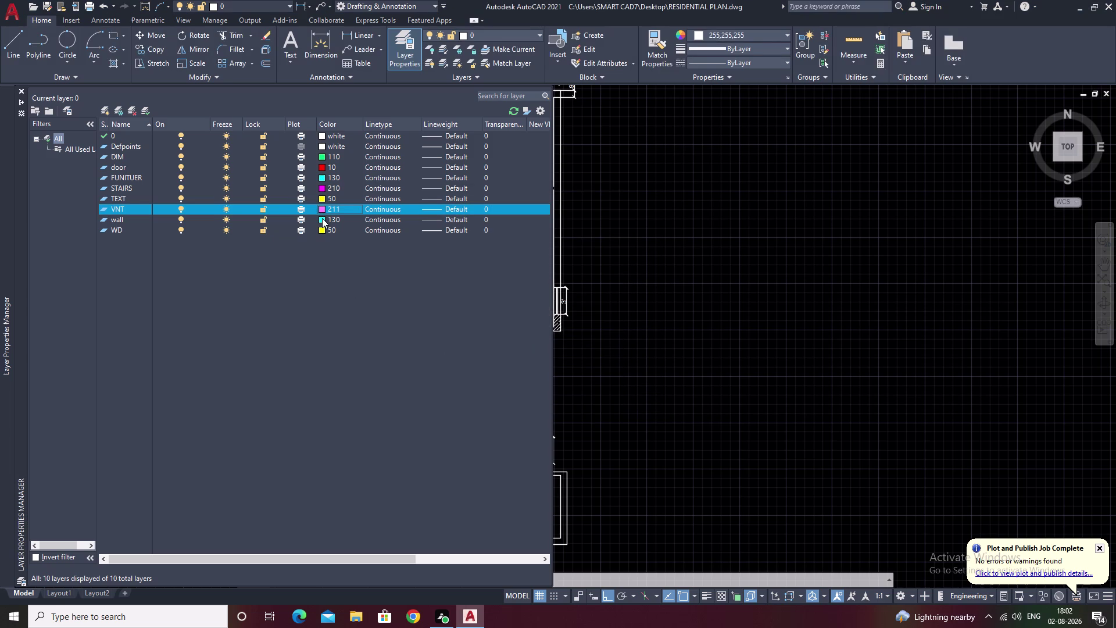
click(322, 218)
click(322, 218)
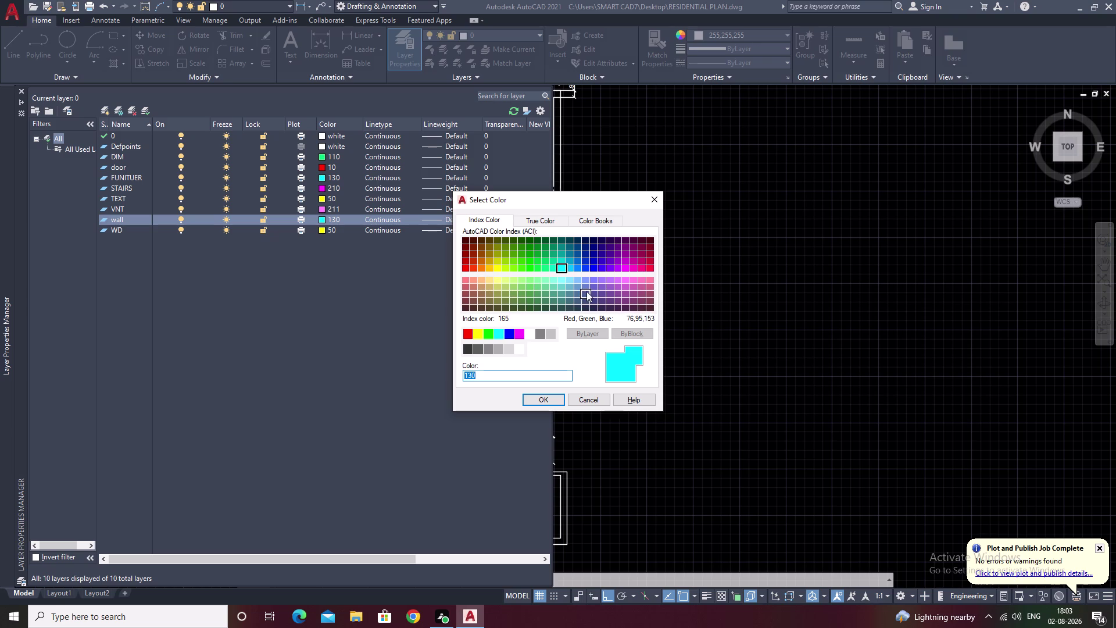
click(651, 271)
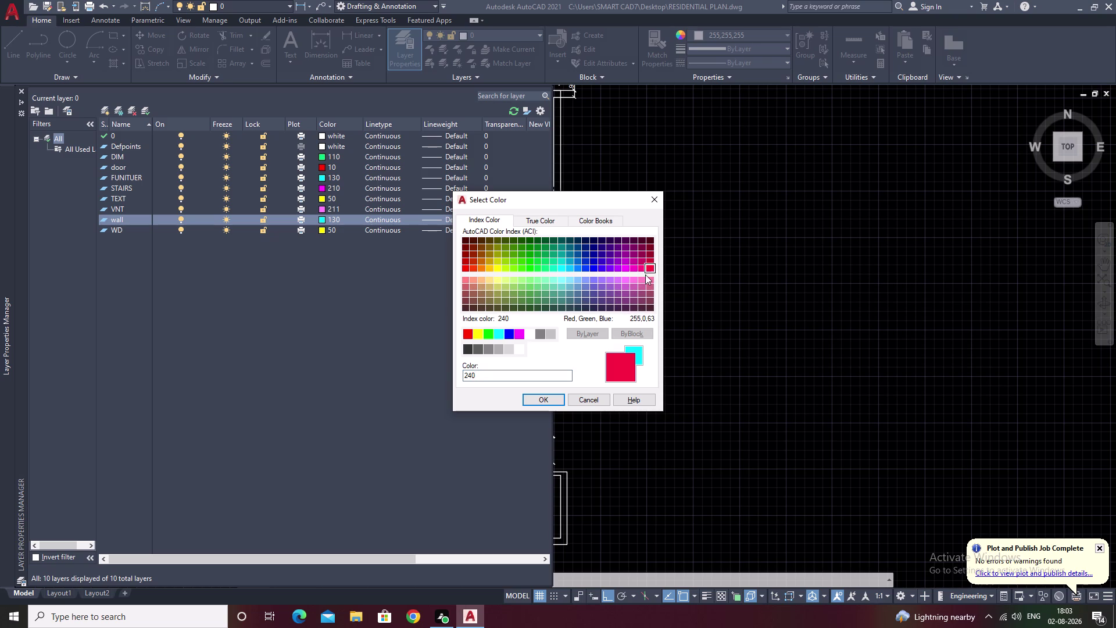
click(551, 400)
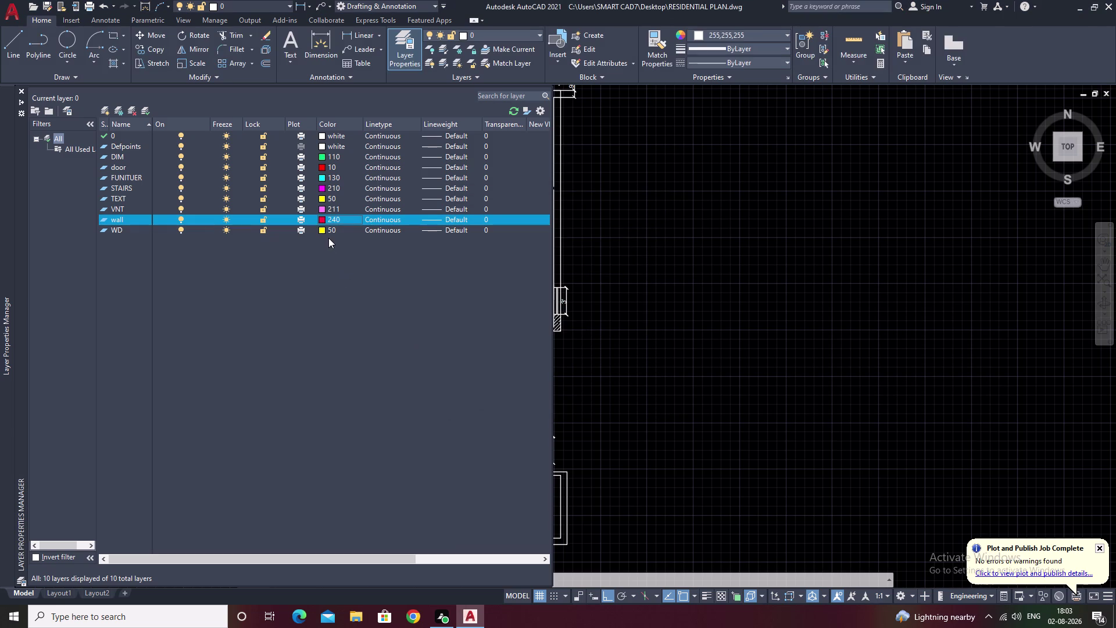
Recolour the door layer purple (colour 192) and reopen the layer list.
click(320, 168)
click(321, 167)
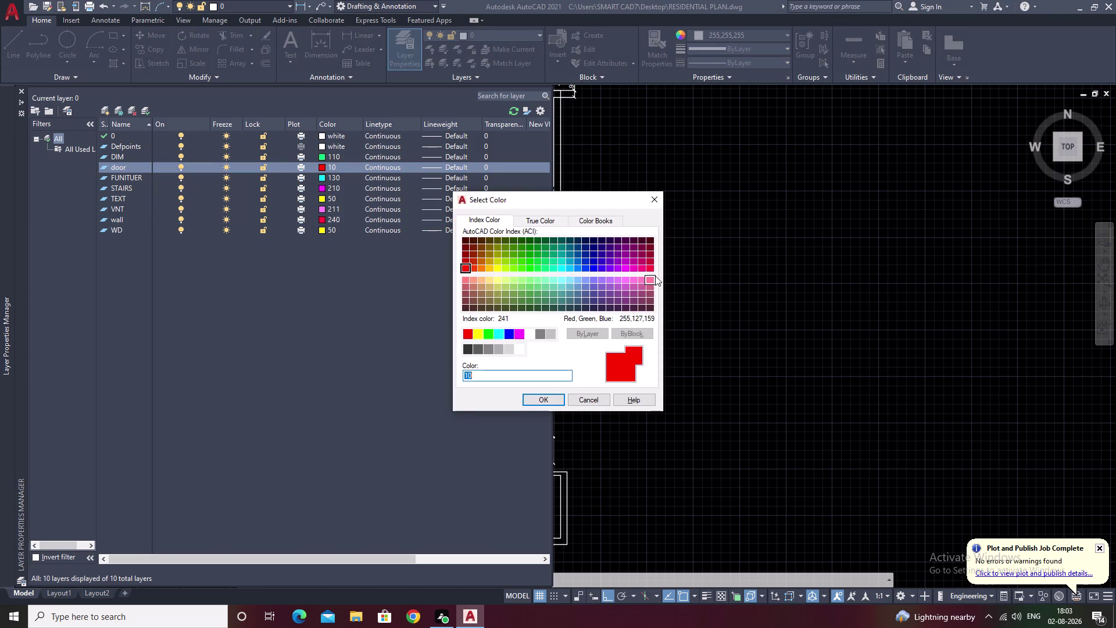
click(496, 280)
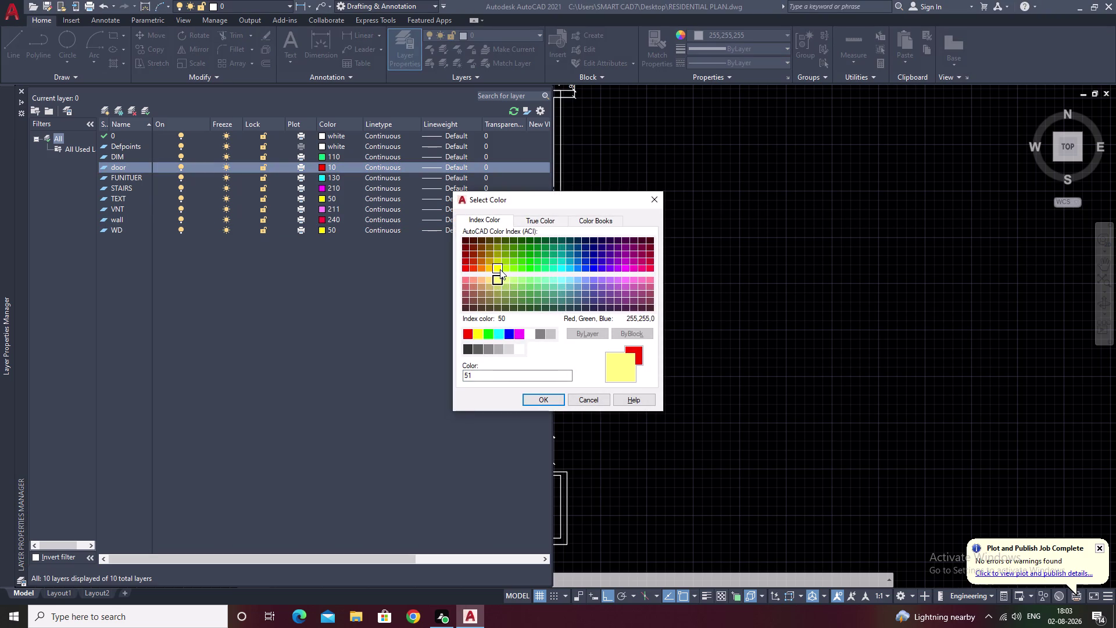
click(500, 269)
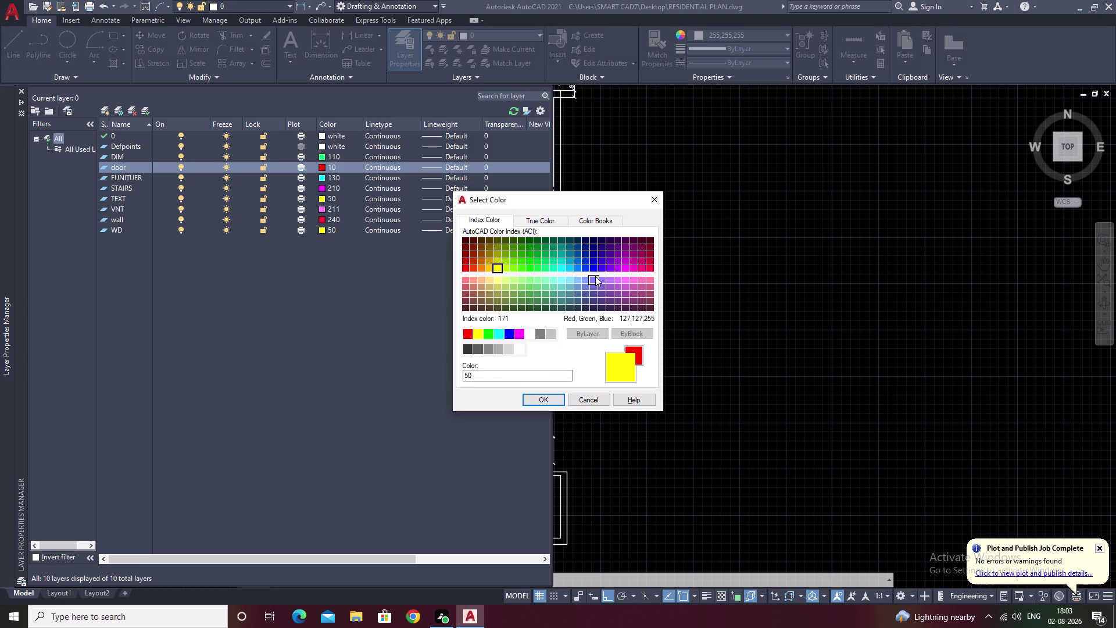
click(611, 263)
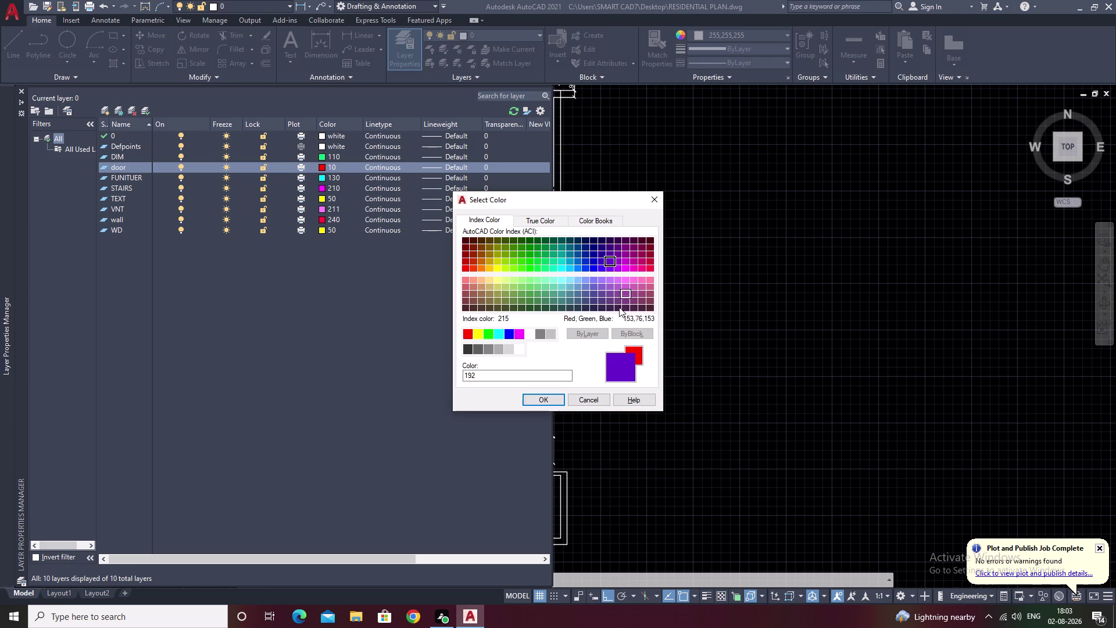
click(555, 391)
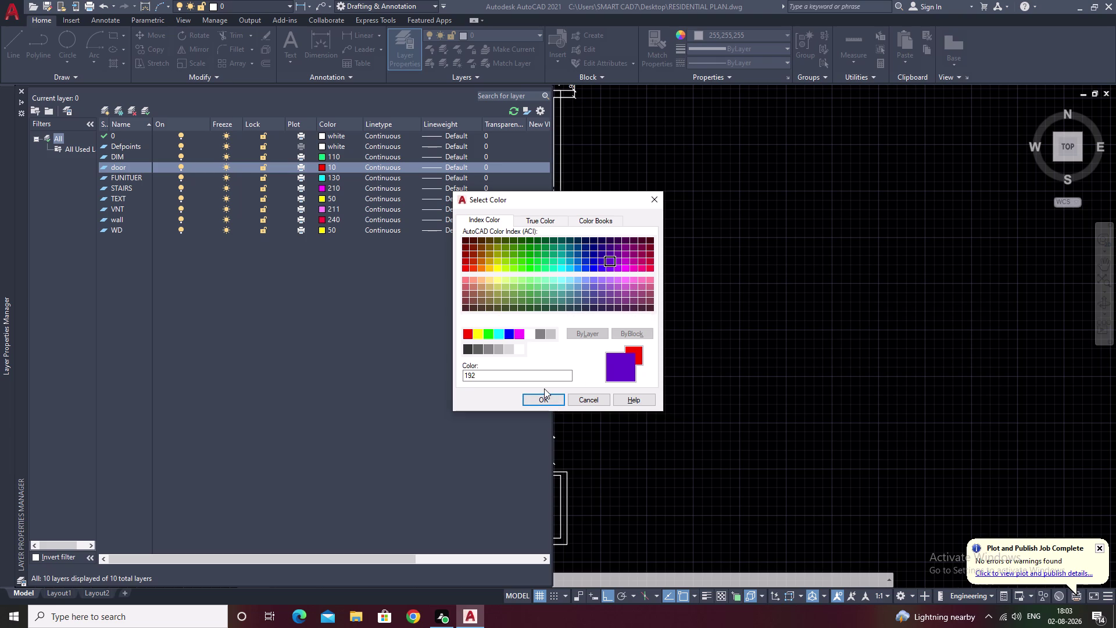
click(546, 402)
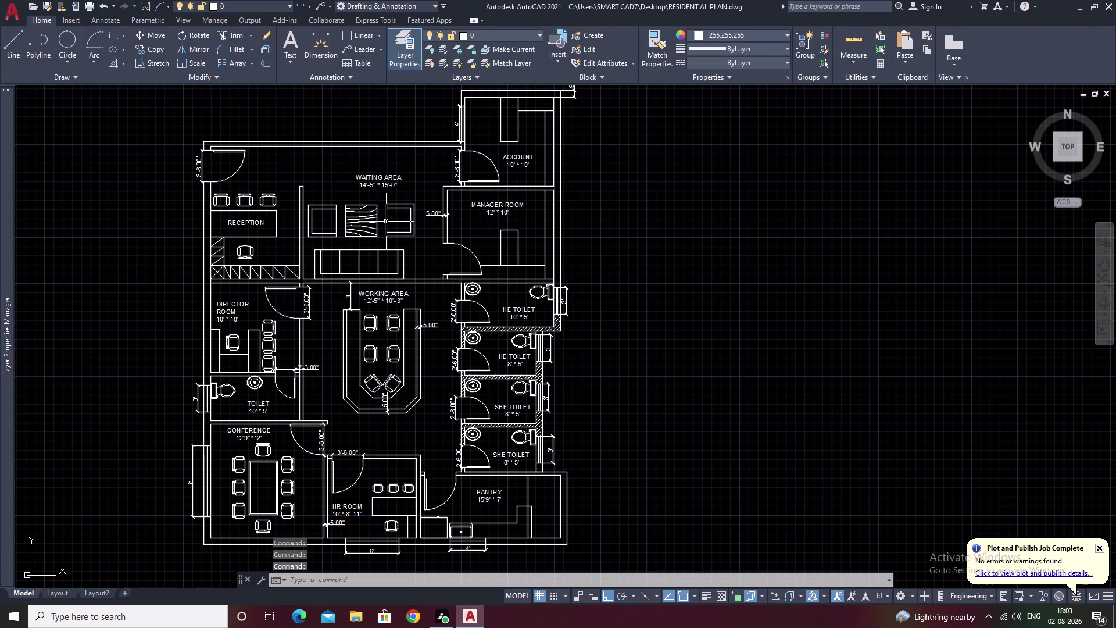
key(l)
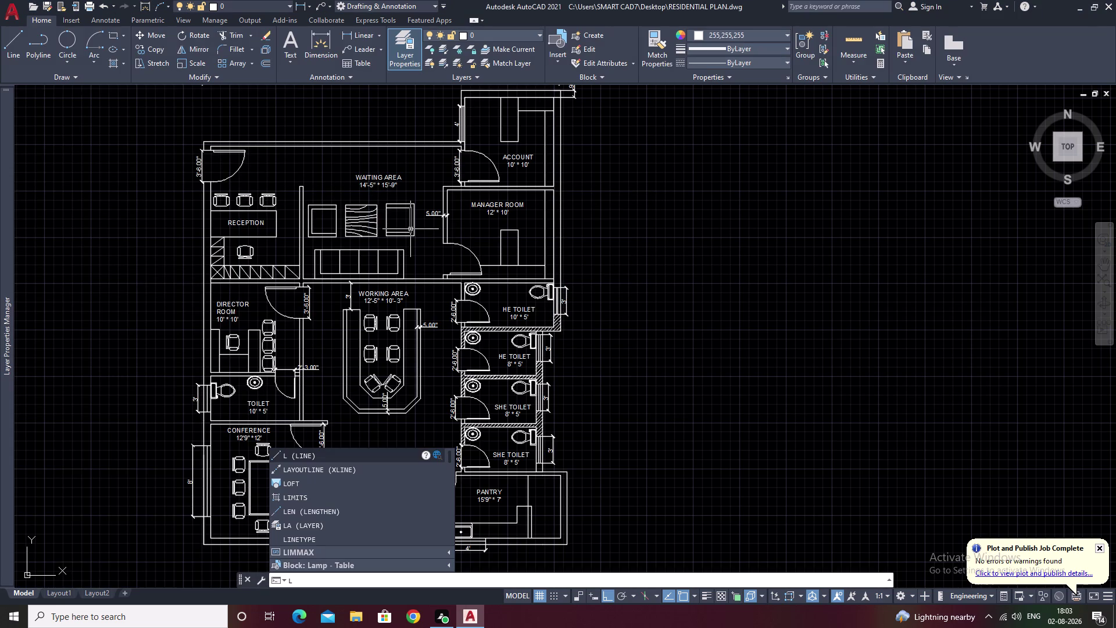
text(A)
key(space)
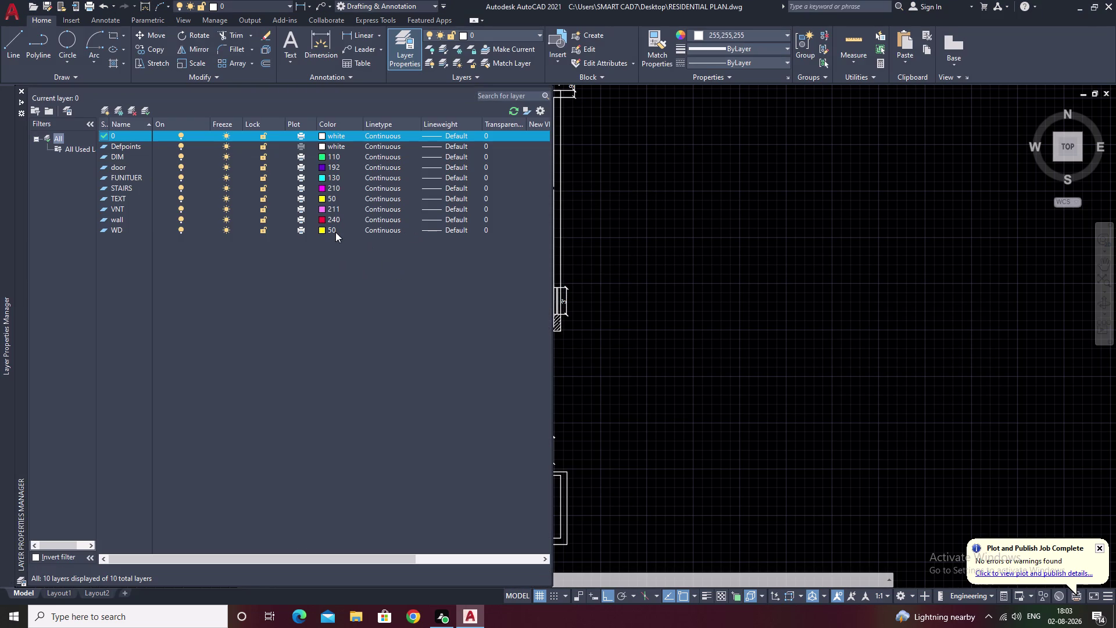
Set the WD layer colour to 241.
click(323, 230)
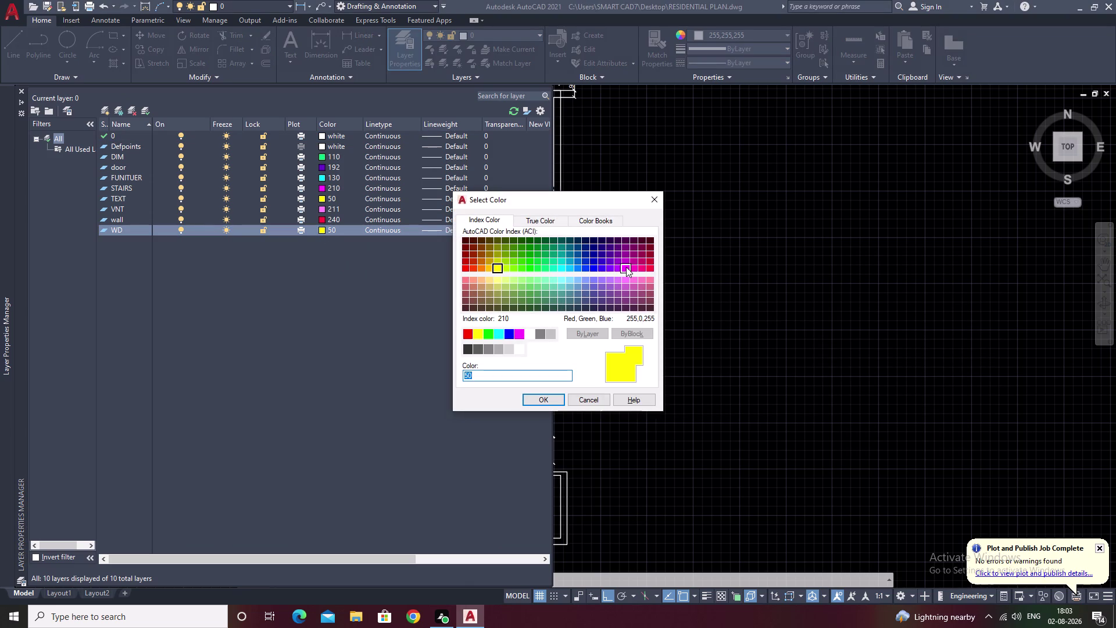
click(603, 246)
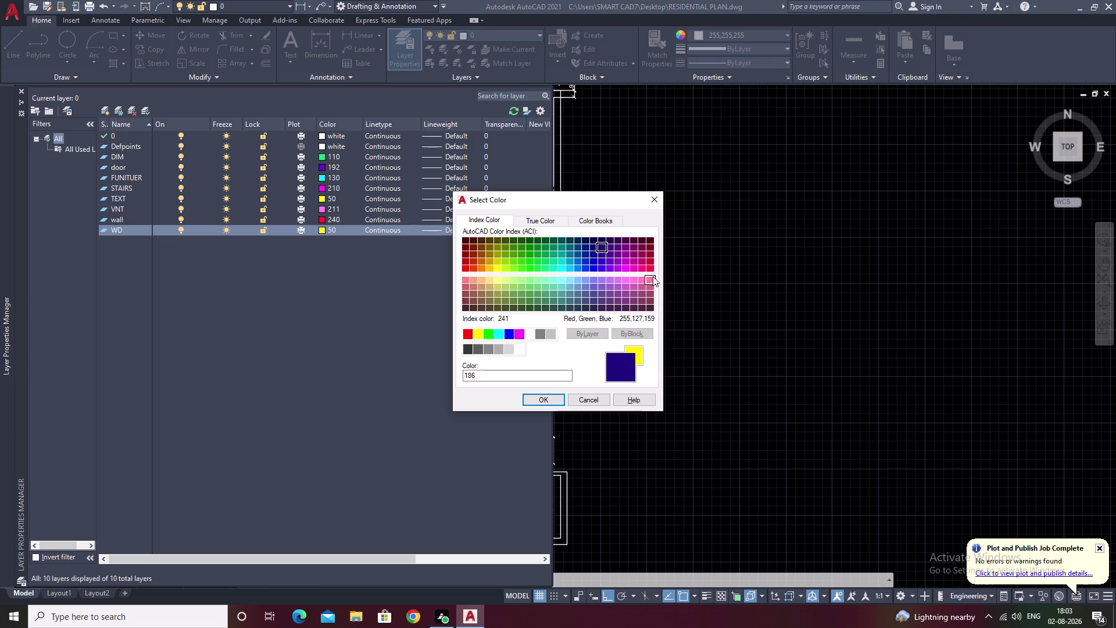
click(650, 255)
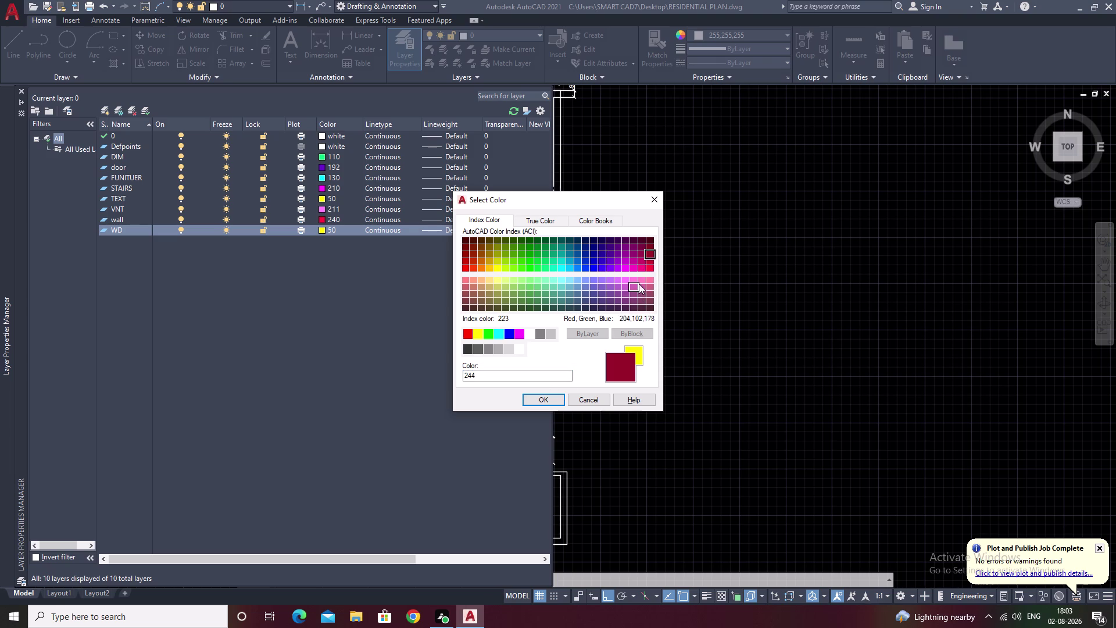
click(639, 280)
click(646, 278)
click(648, 278)
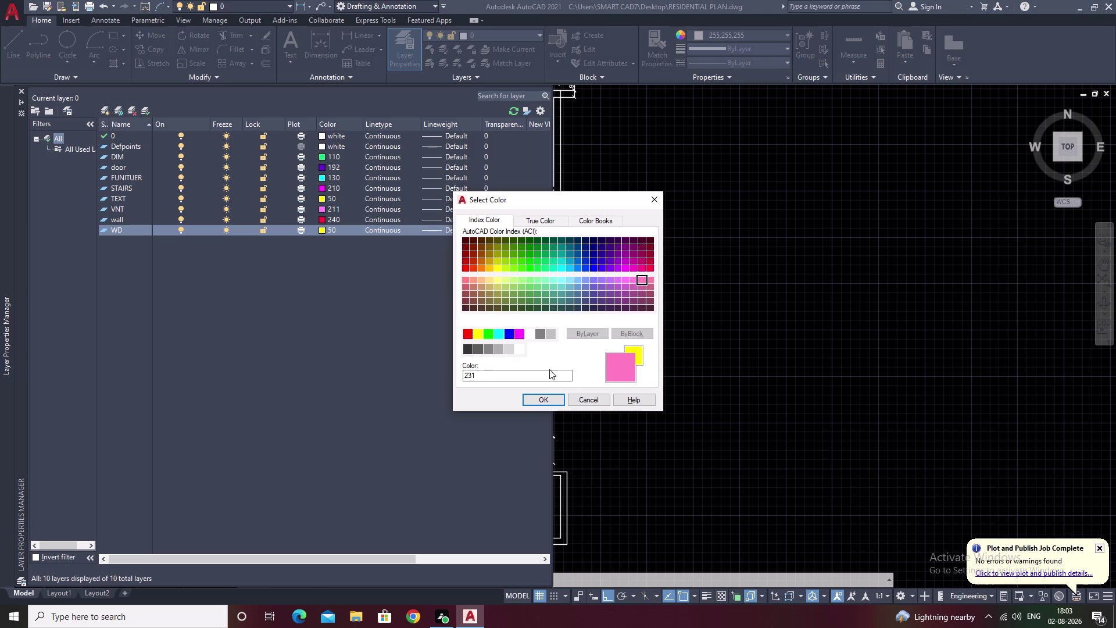
click(651, 279)
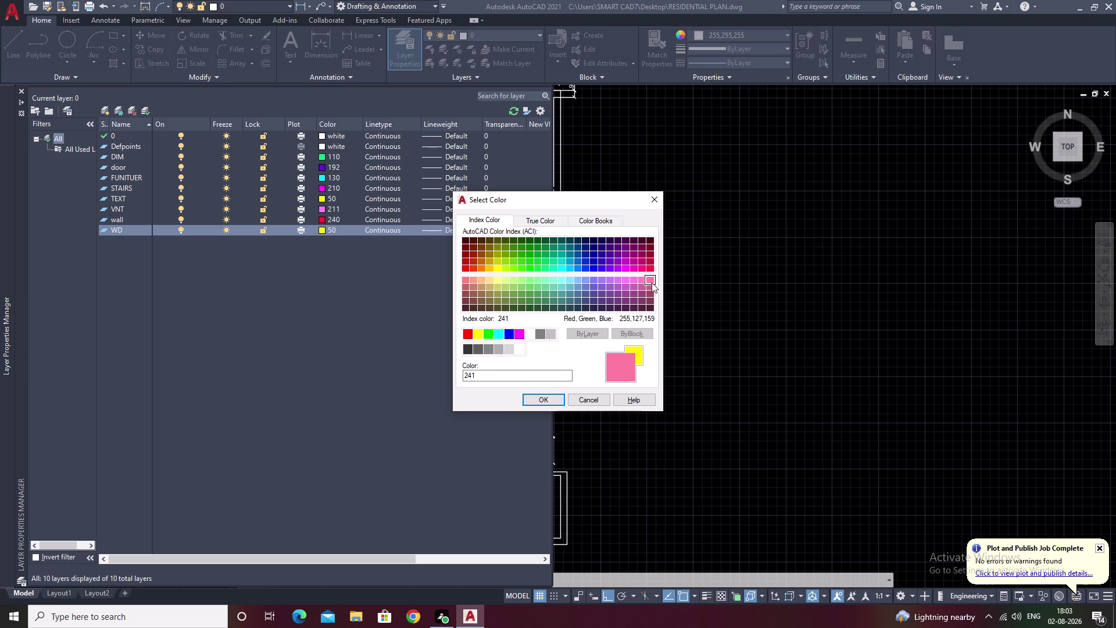
click(539, 395)
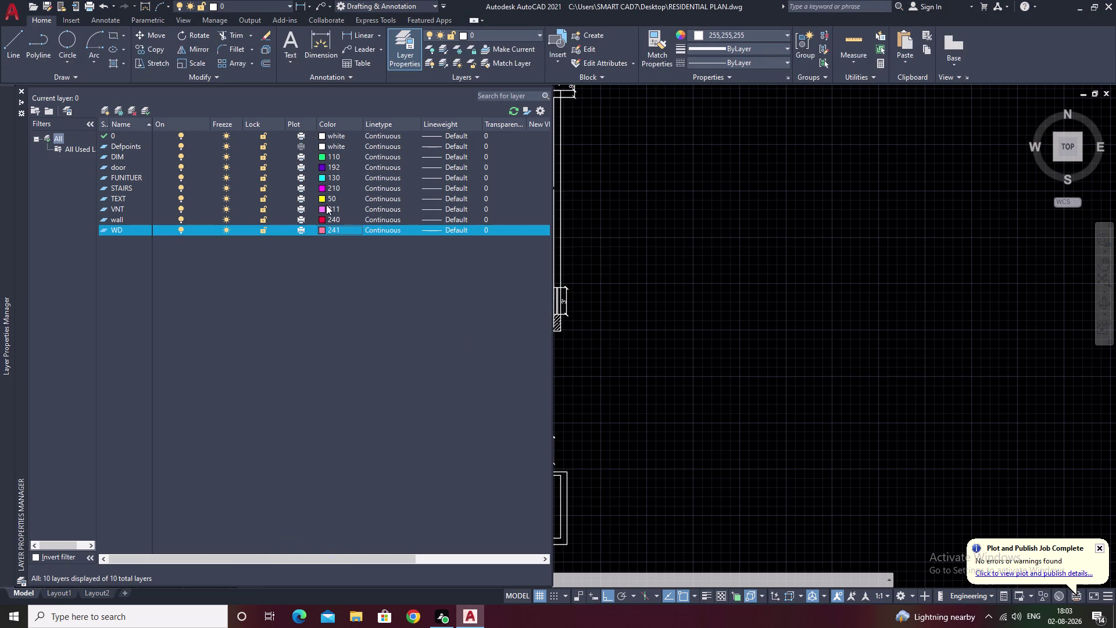
Set the VNT layer to colour 110 and DIM to 132.
click(323, 209)
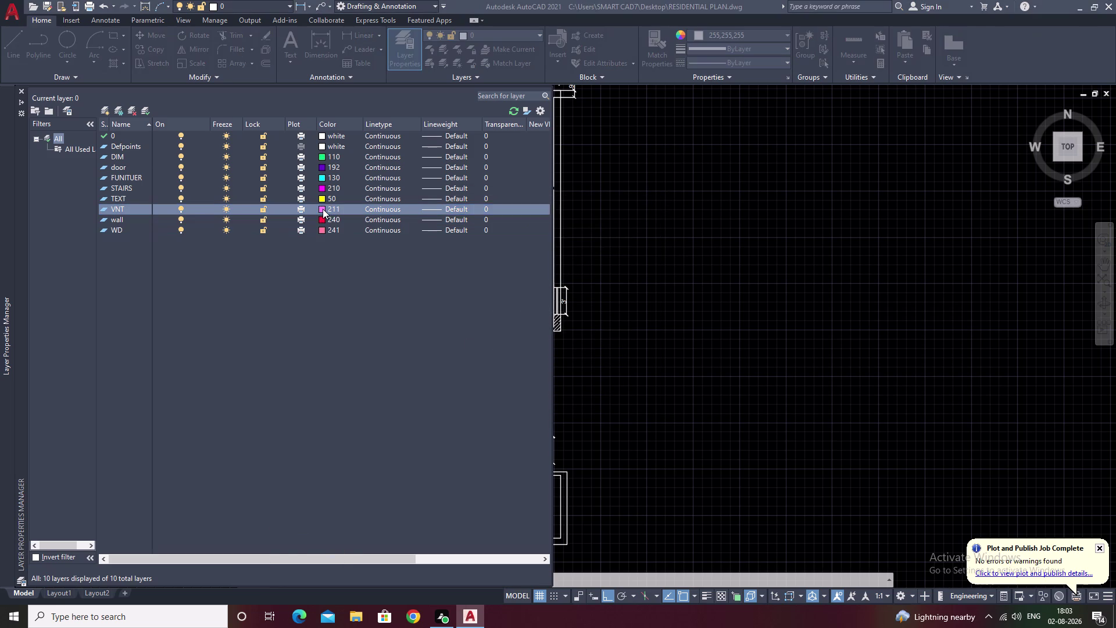
click(323, 209)
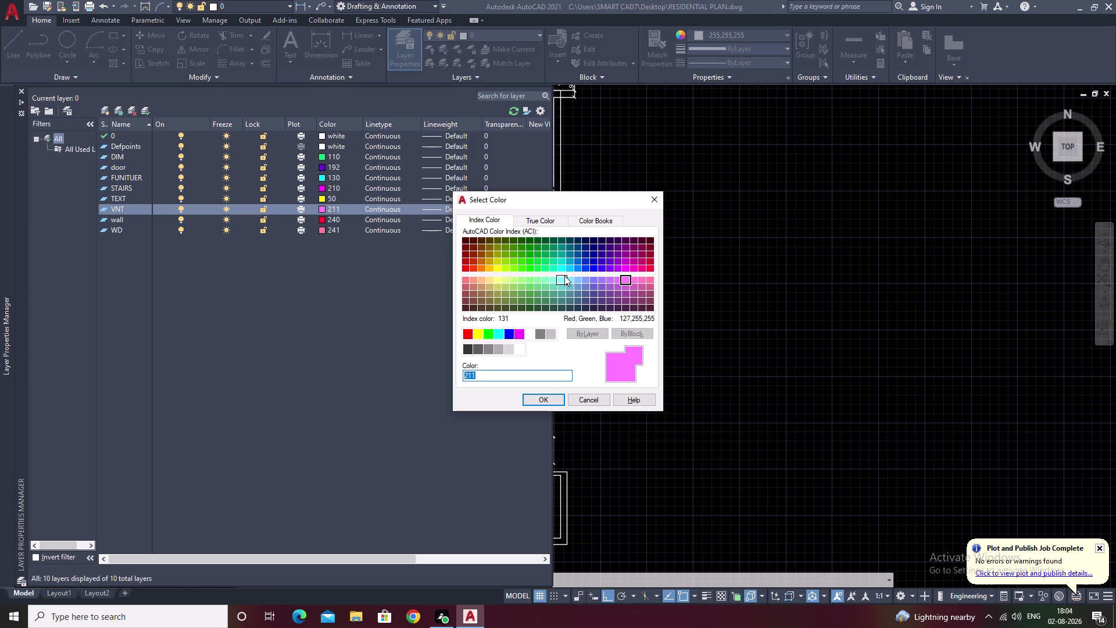
click(544, 268)
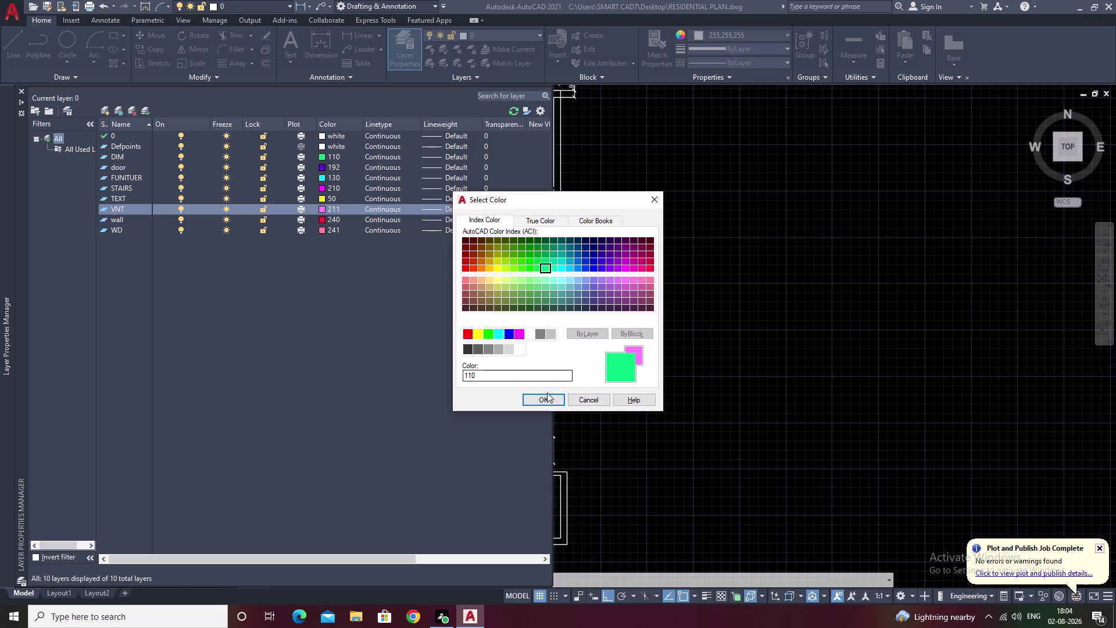
click(544, 397)
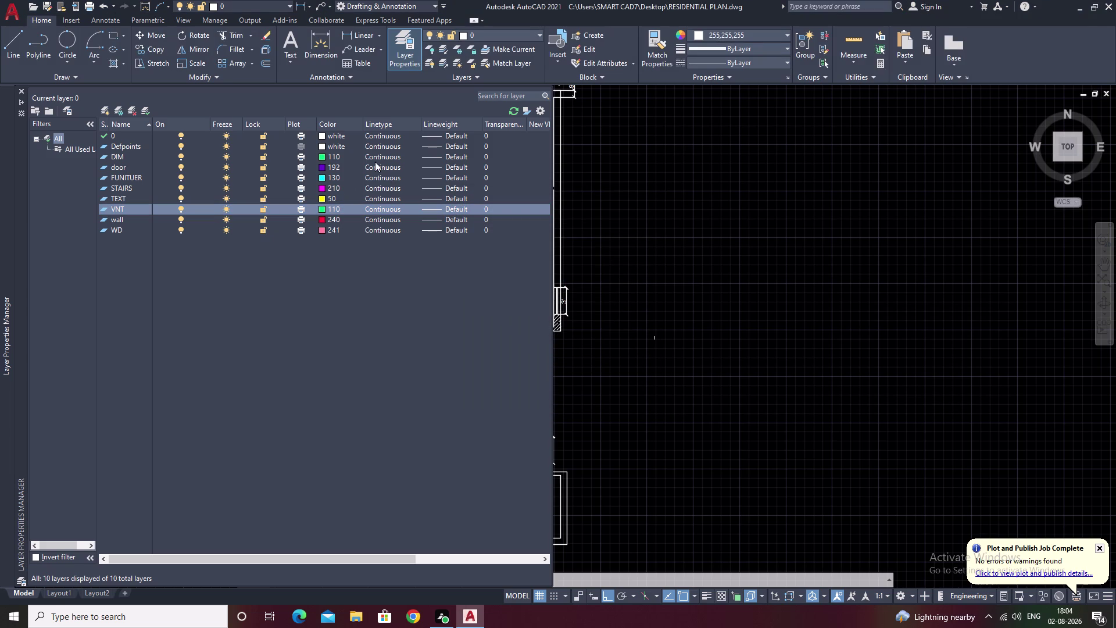
click(323, 157)
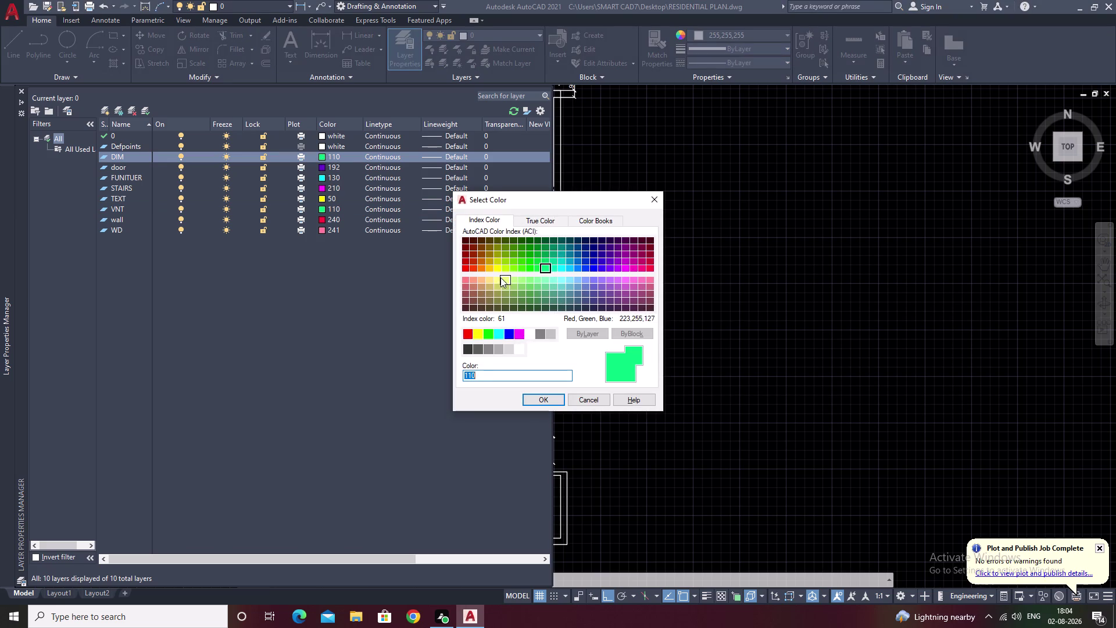
click(533, 333)
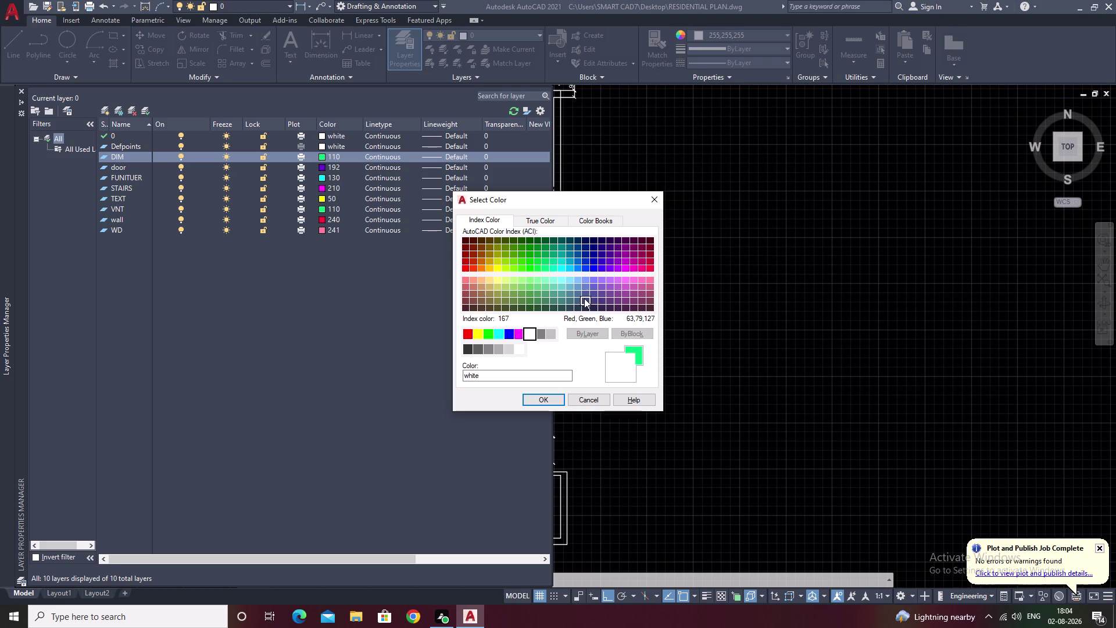
click(608, 248)
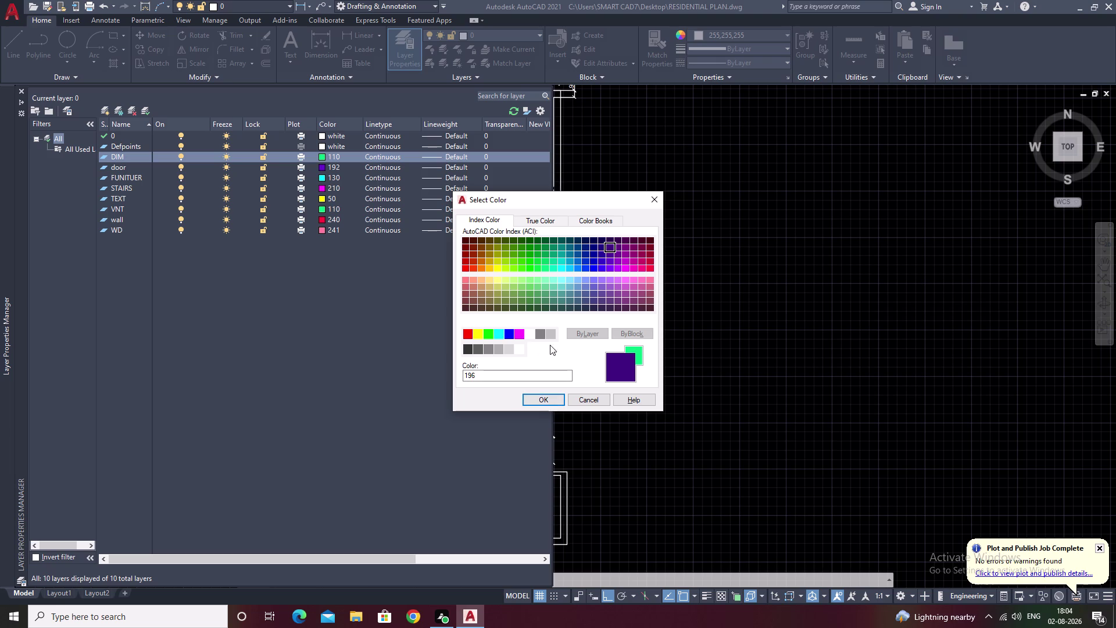
click(564, 258)
click(556, 397)
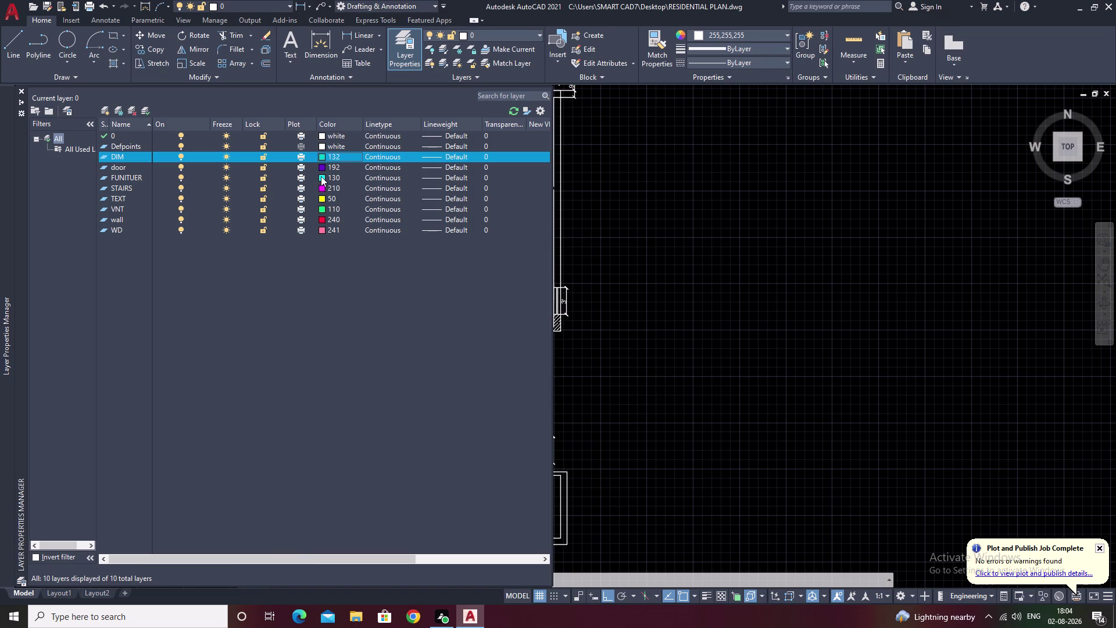
Set the FUNITUER layer to colour 140 and pan to the waiting area.
click(321, 176)
click(321, 176)
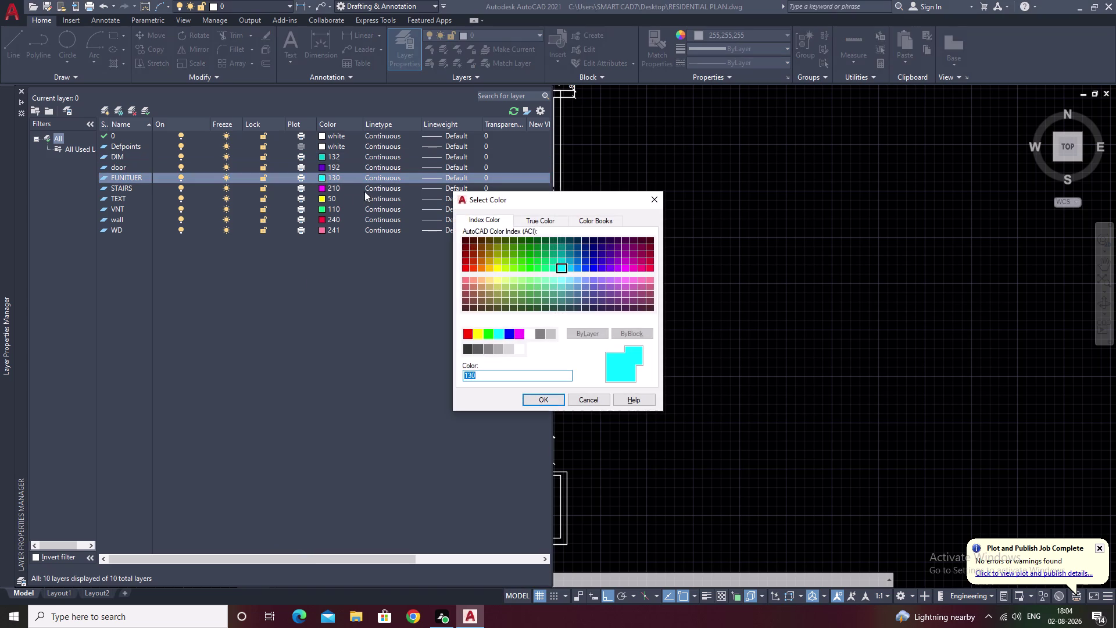
click(571, 271)
click(553, 400)
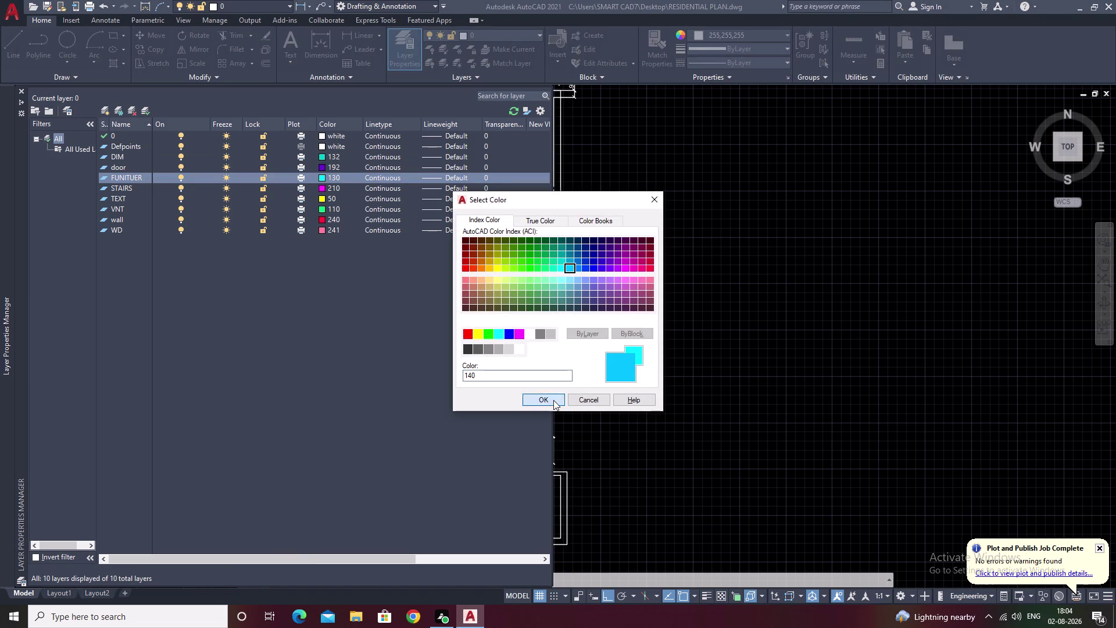
middle_drag(507, 269, 622, 265)
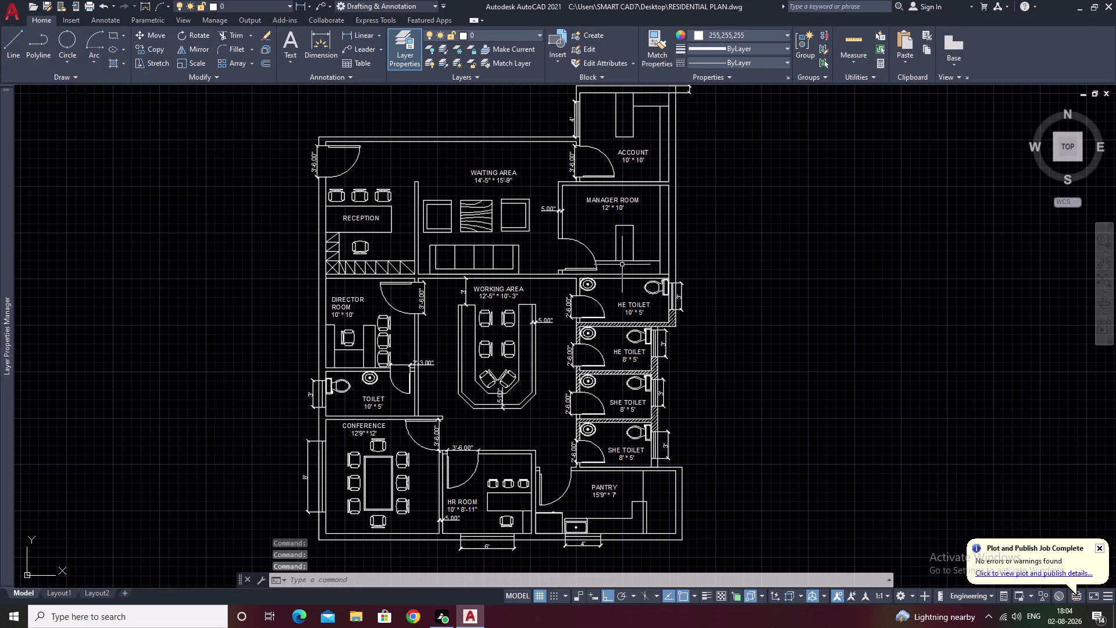
Select the waiting-area sofa and move it onto the FUNITUER layer.
key(Escape)
scroll(up, 3)
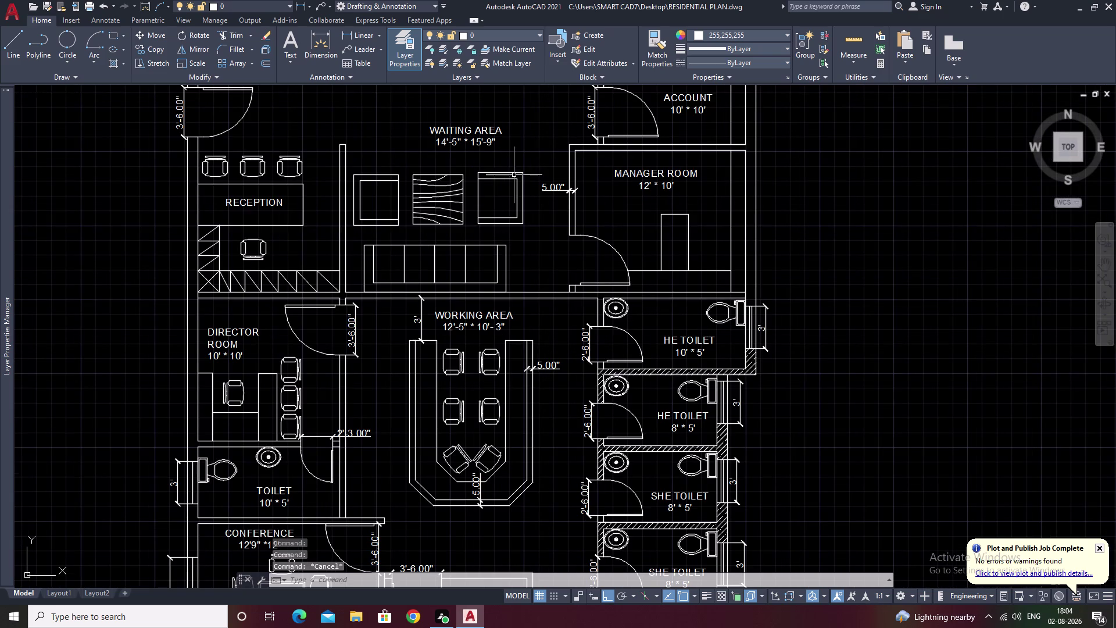
drag(517, 165, 401, 251)
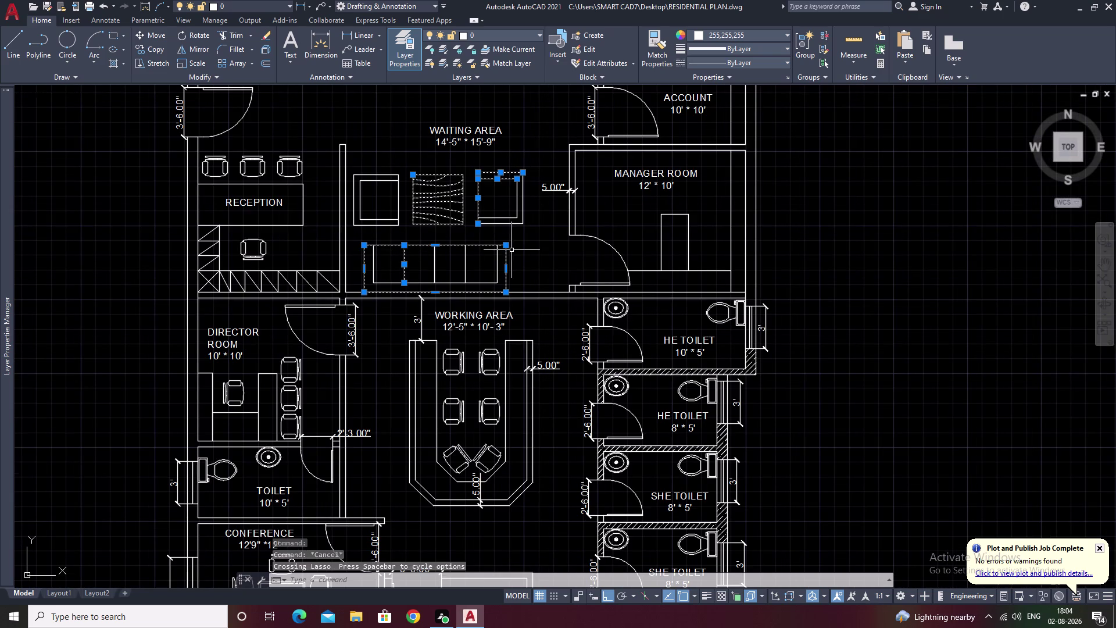
key(Escape)
drag(544, 246, 390, 260)
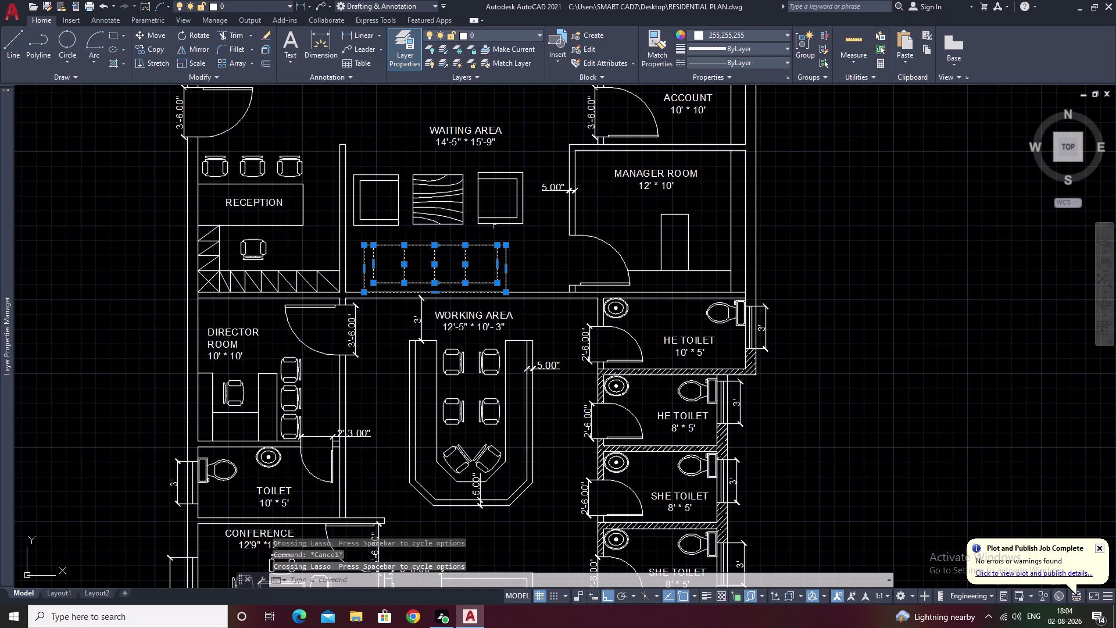
click(487, 31)
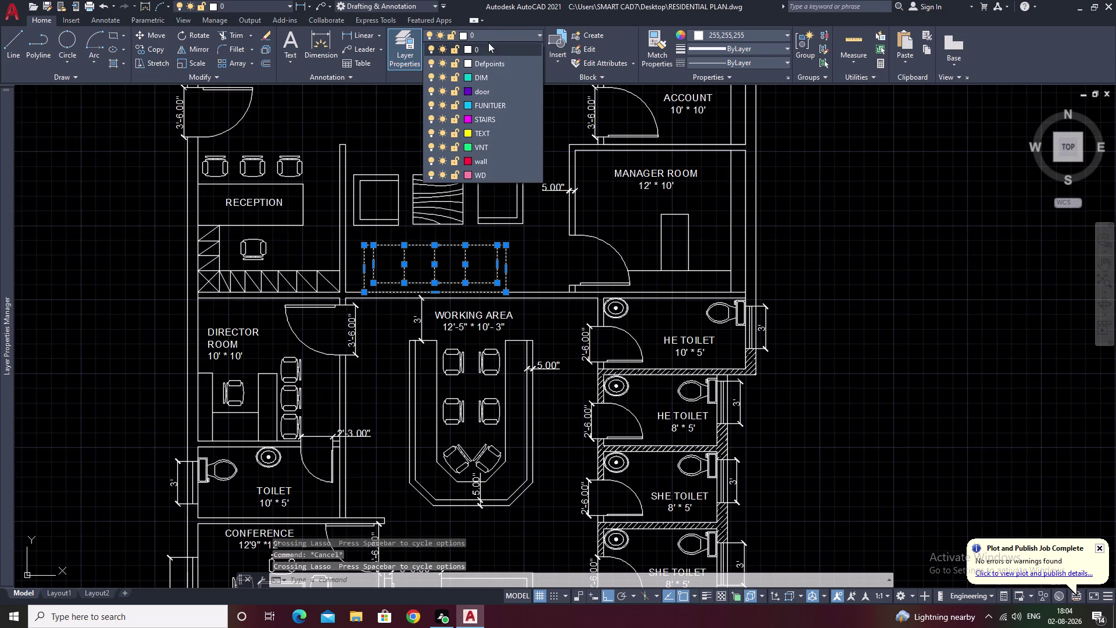
click(496, 108)
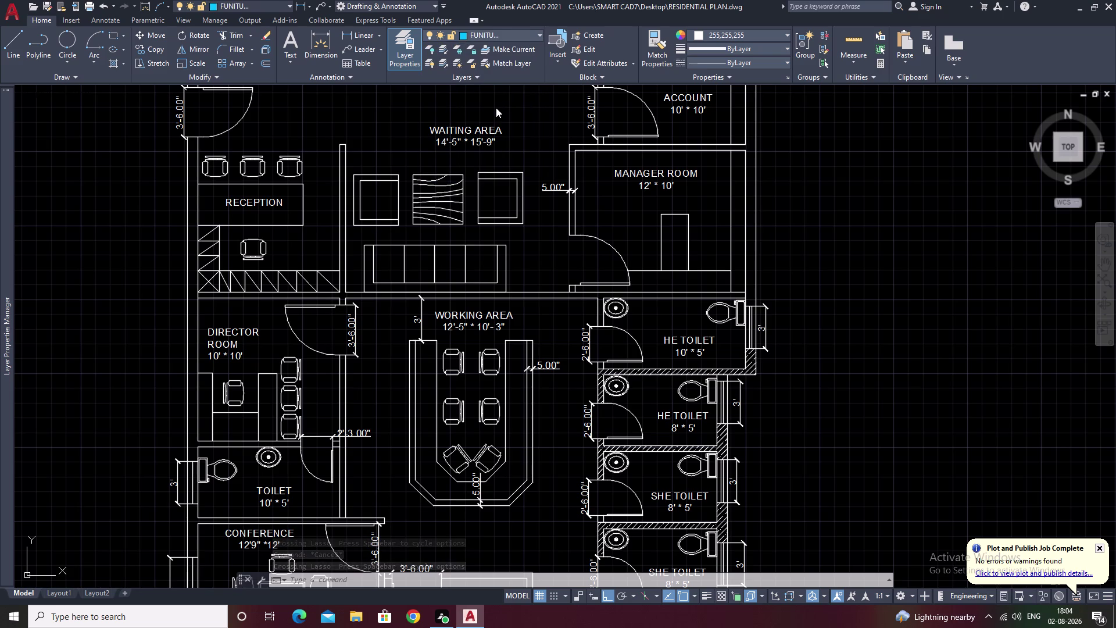
click(524, 253)
key(Escape)
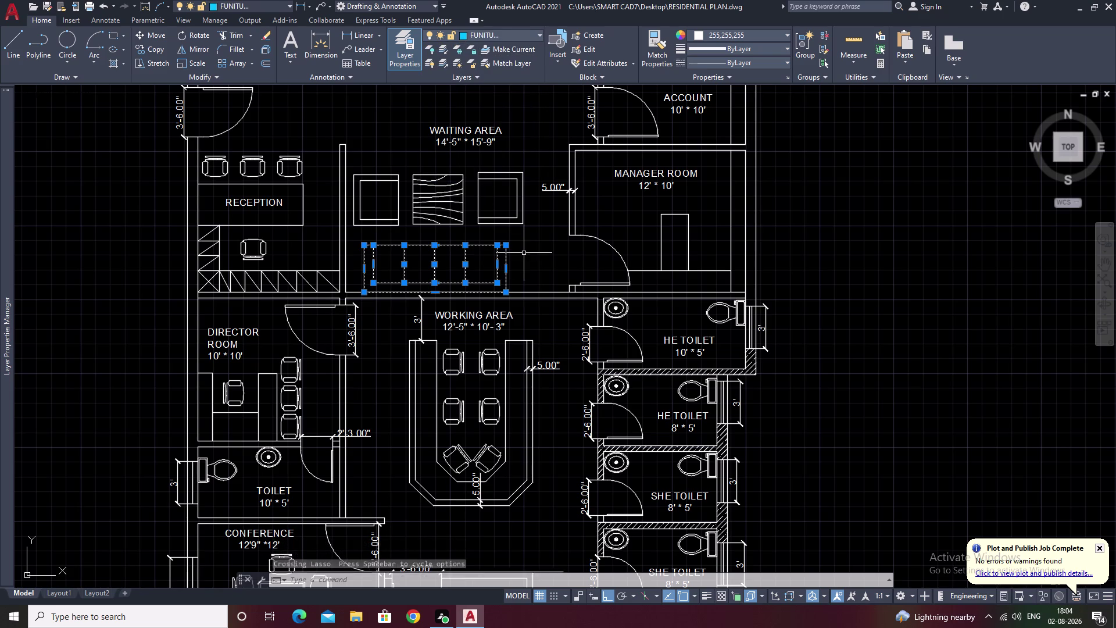
key(Escape)
Reselect the sofa and reapply the FUNITUER layer to confirm it.
drag(524, 253, 397, 254)
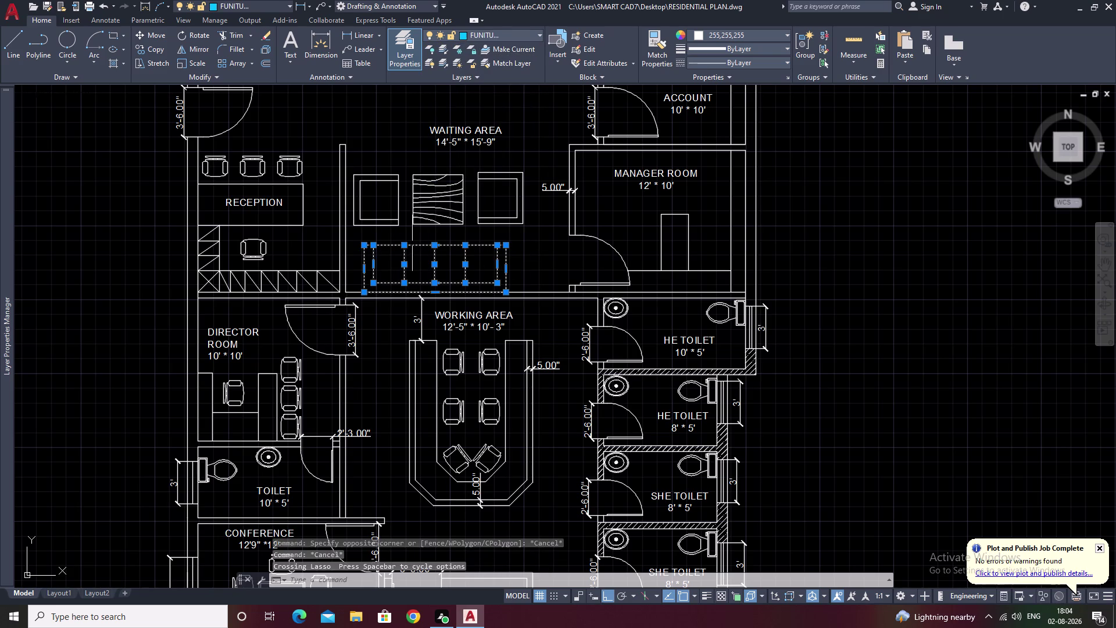
click(496, 33)
click(483, 107)
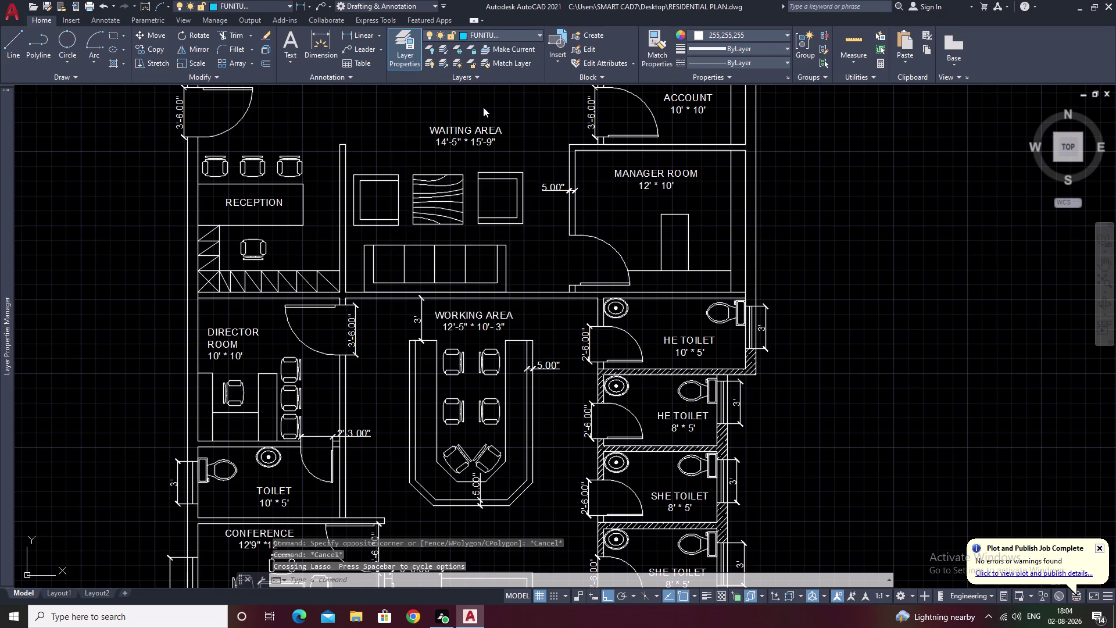
click(384, 271)
key(Escape)
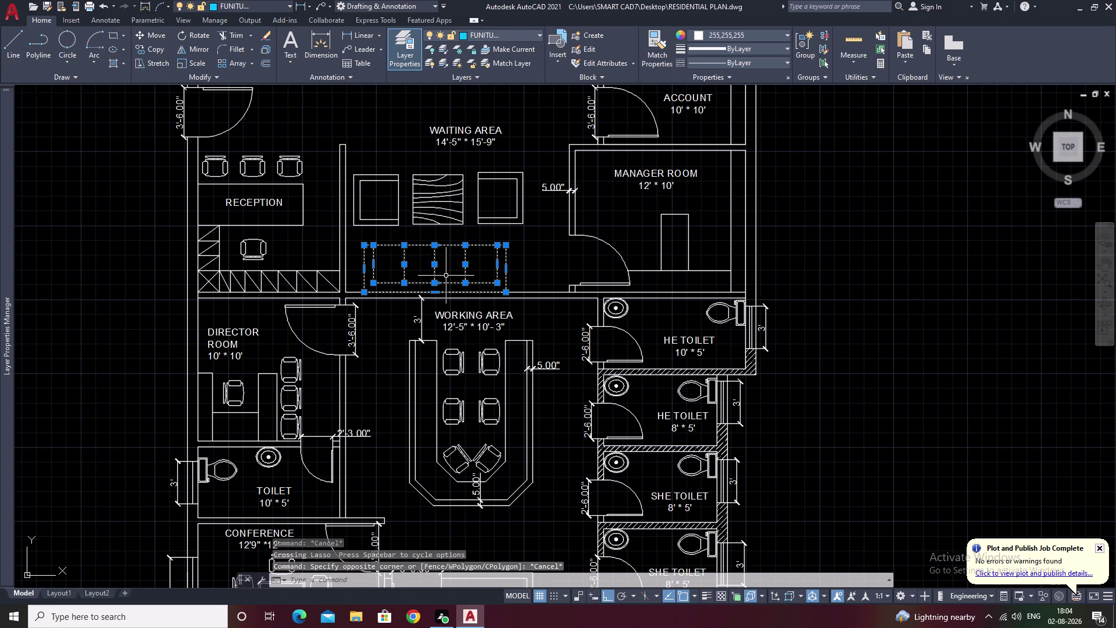
key(Escape)
Select the hatched centre table and put it on the FUNITUER layer.
drag(514, 149, 425, 187)
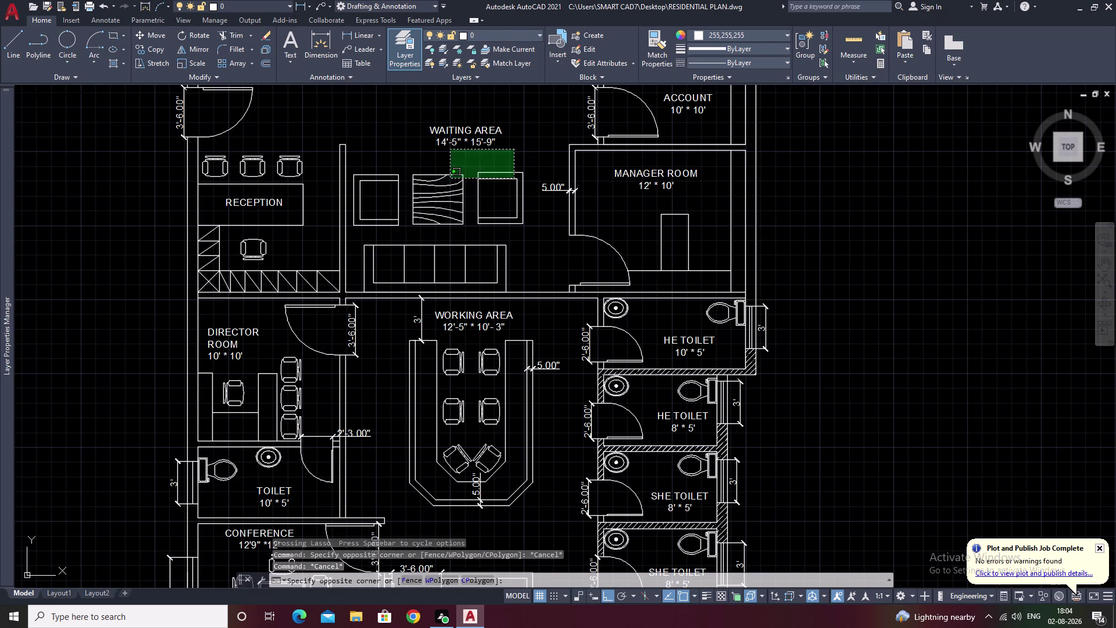
drag(426, 187, 404, 211)
click(488, 32)
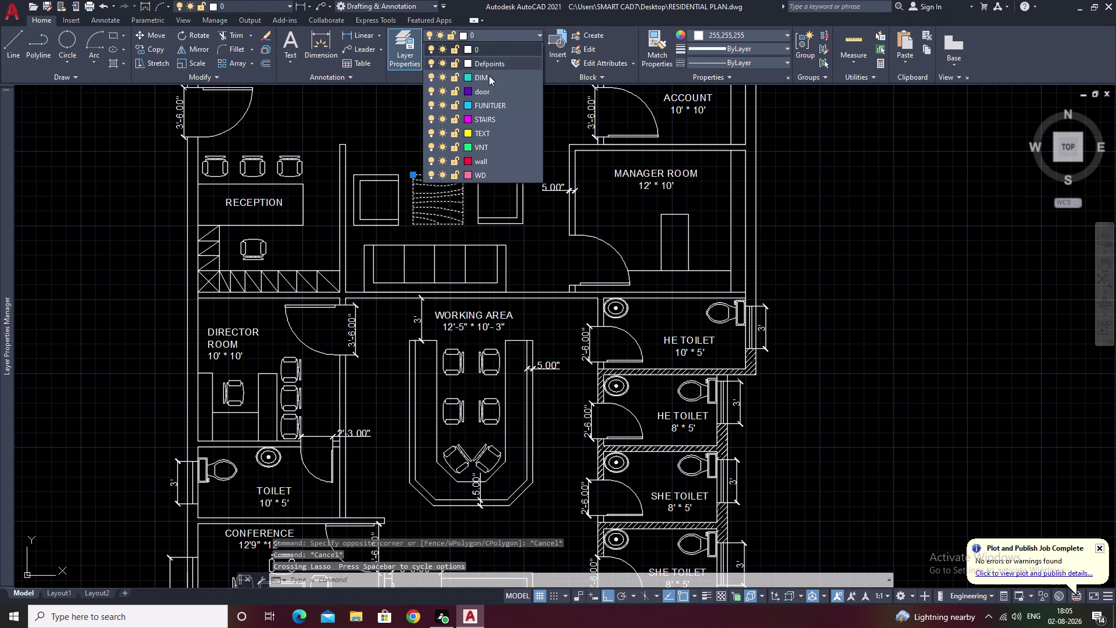
click(490, 107)
key(Escape)
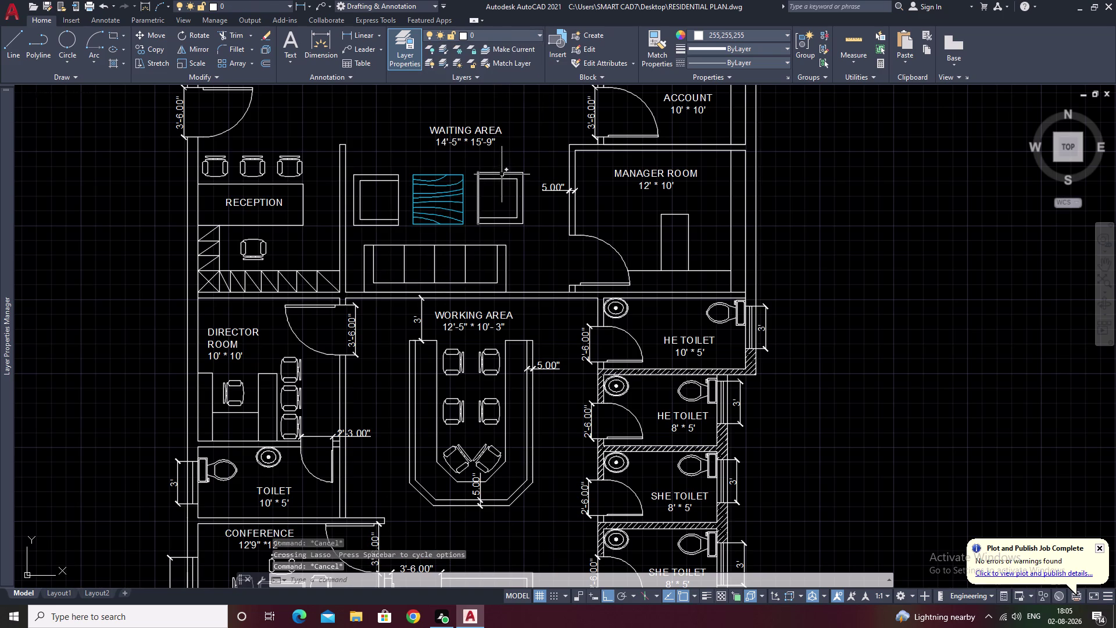
click(658, 47)
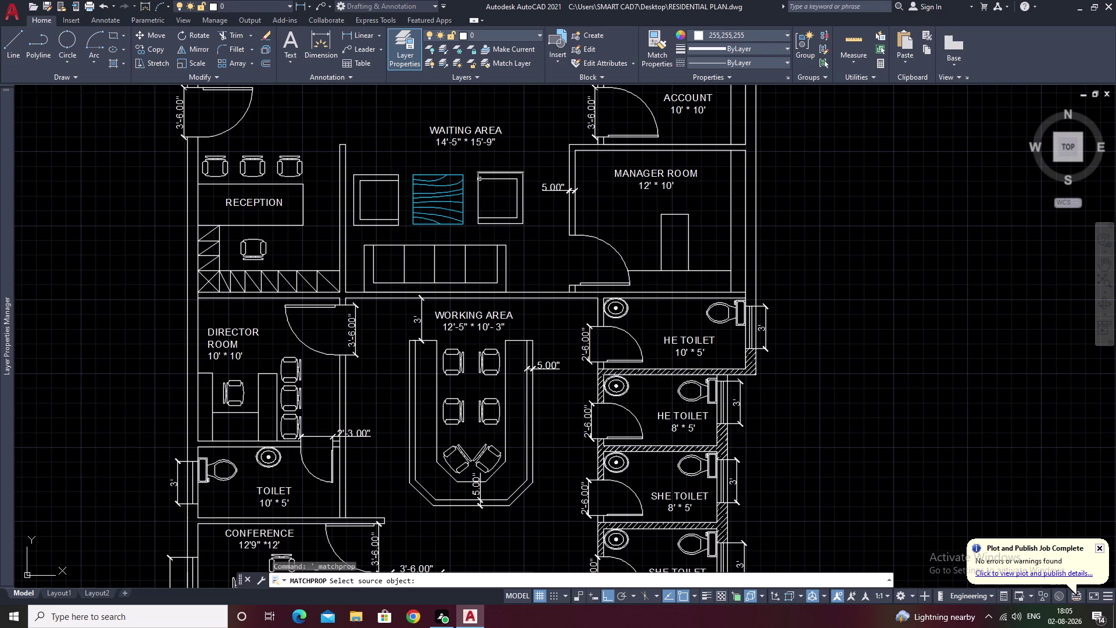
Try matching the cyan hatch's properties onto the left armchair, then cancel MATCHPROP.
click(461, 196)
drag(515, 158, 503, 185)
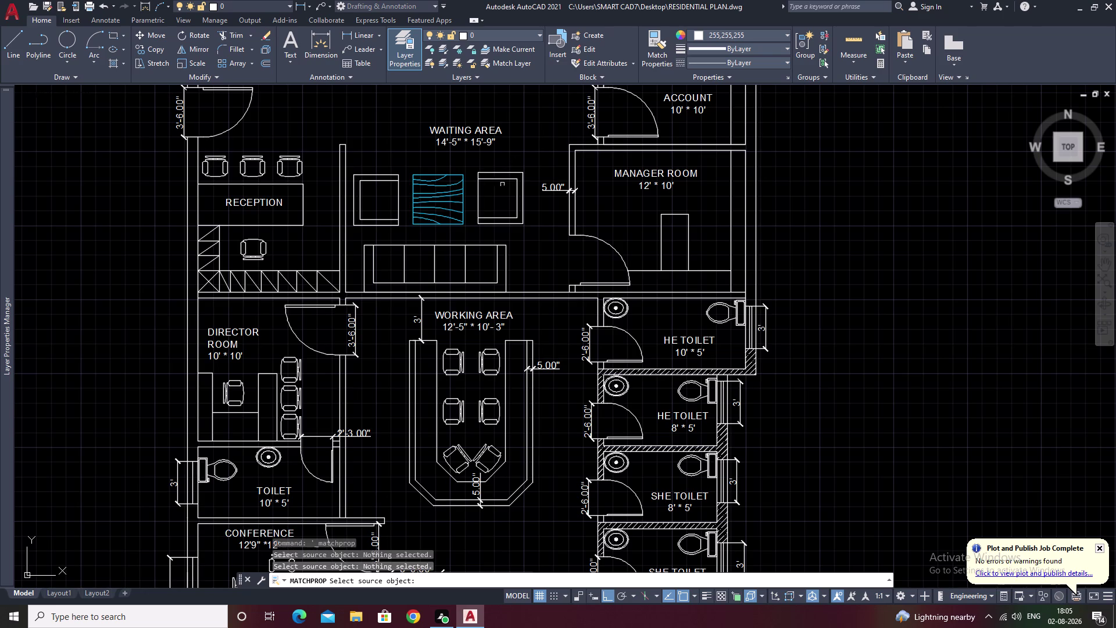
drag(502, 185, 481, 229)
drag(514, 159, 469, 230)
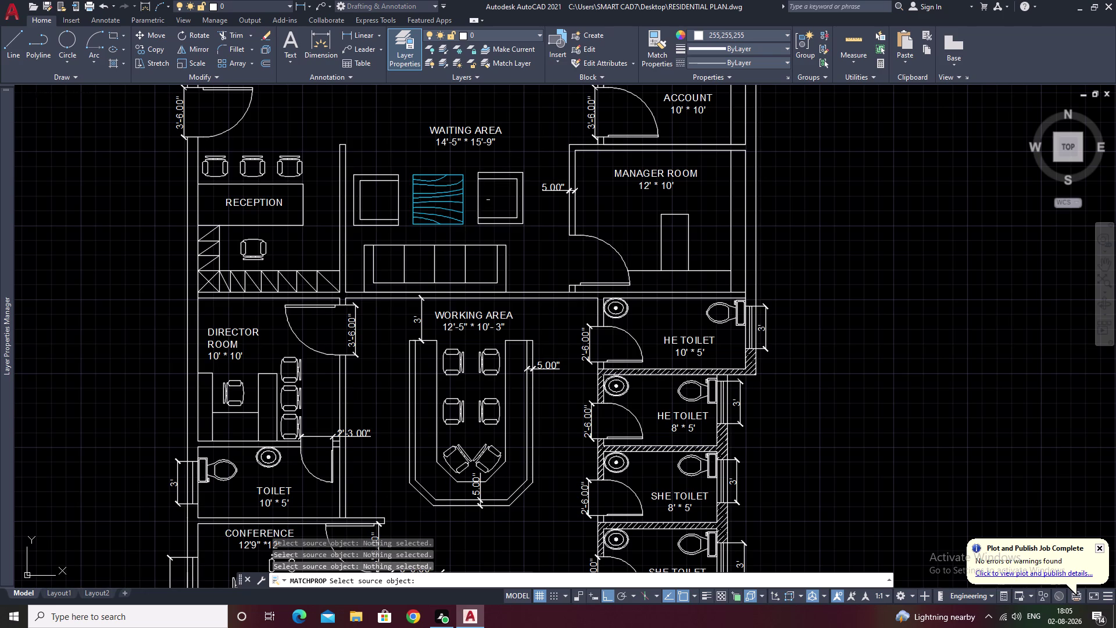
scroll(up, 3)
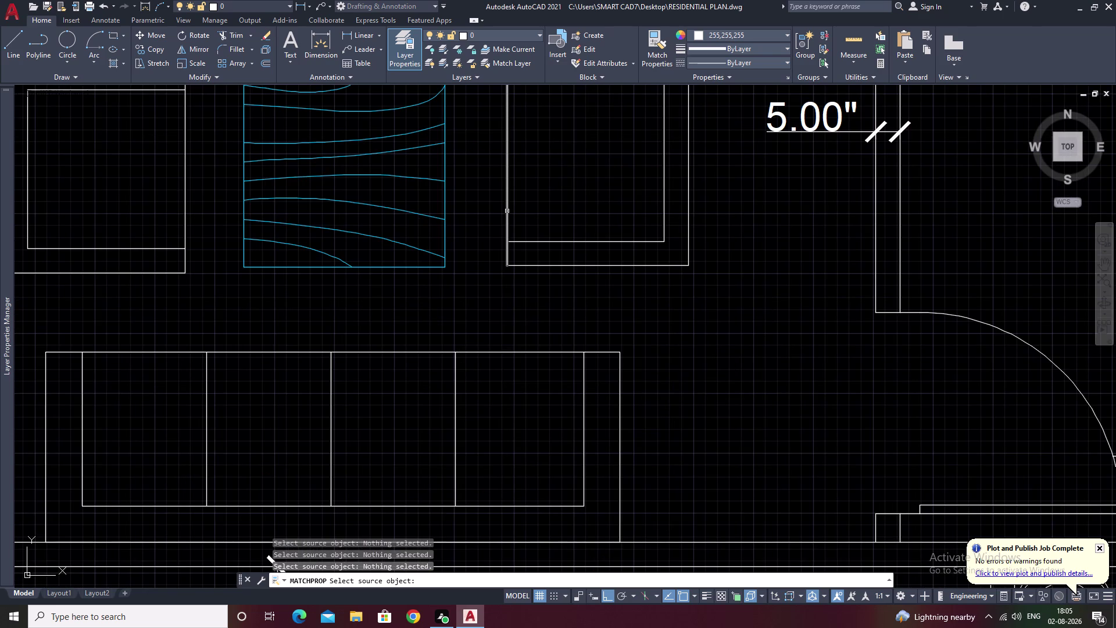
click(445, 222)
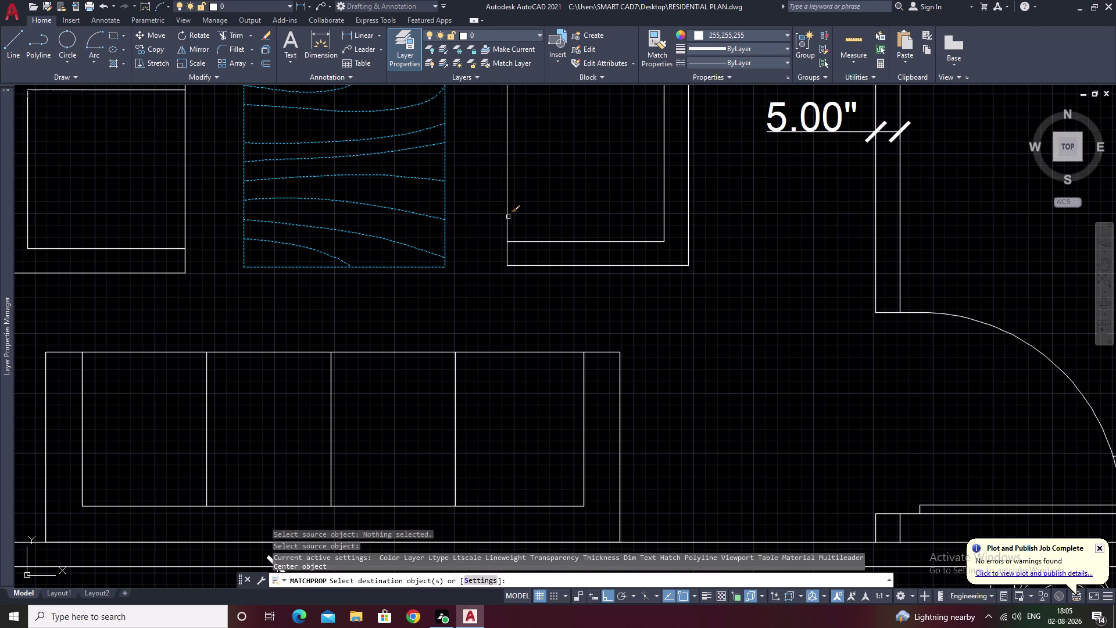
click(508, 218)
double_click(507, 219)
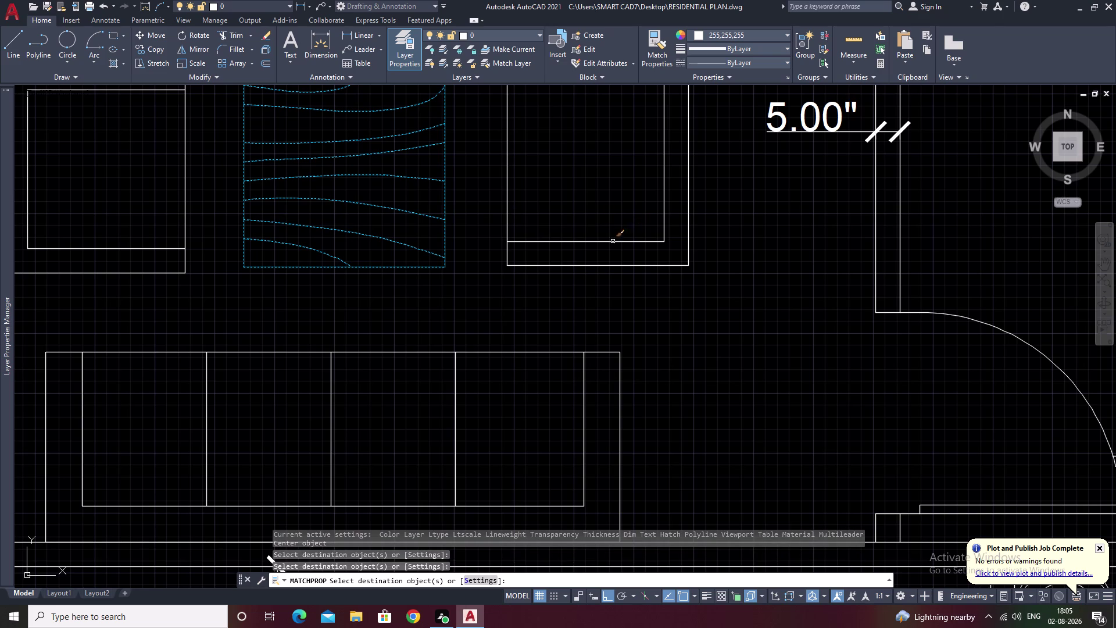
click(606, 265)
scroll(down, 3)
scroll(down, 3)
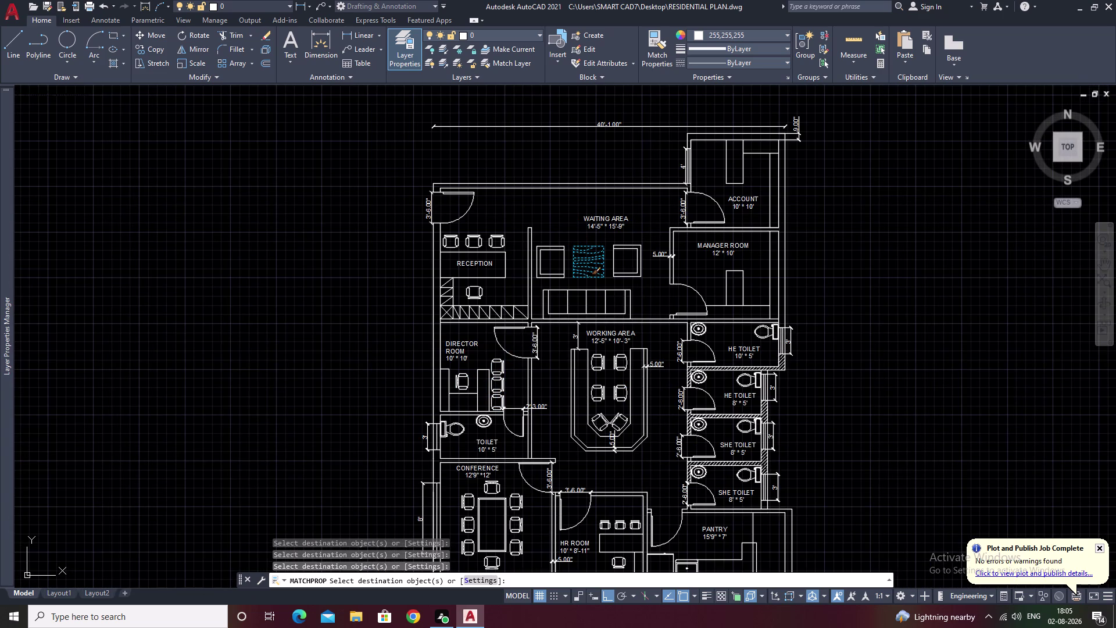
key(Escape)
Window-select the left armchair's seven lines and join them into two polylines with J.
drag(574, 227, 545, 274)
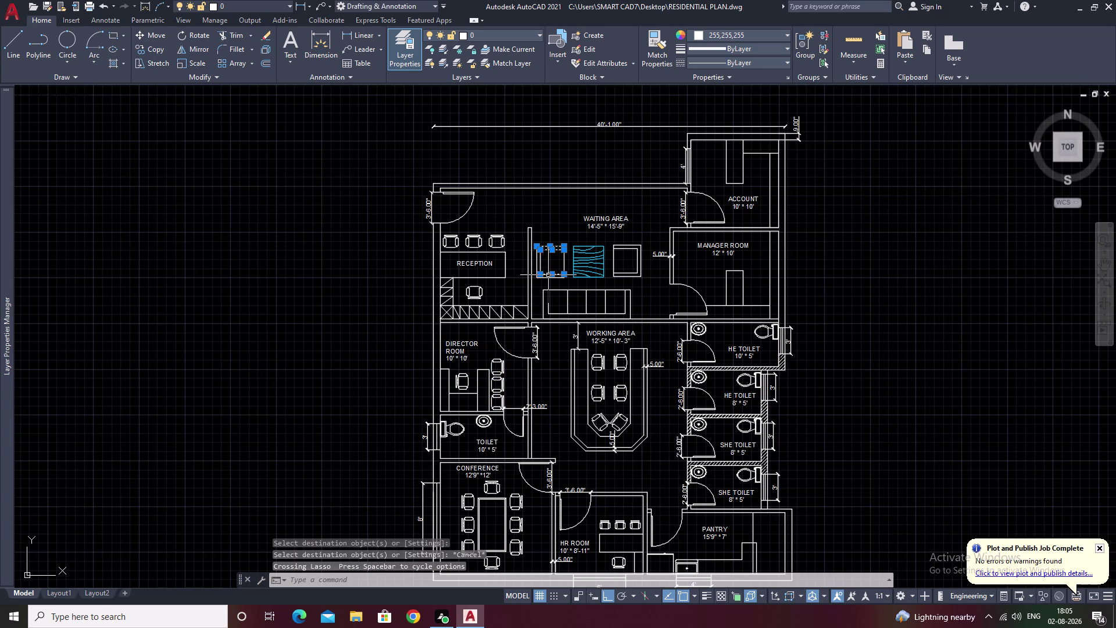
scroll(up, 3)
drag(583, 237, 541, 248)
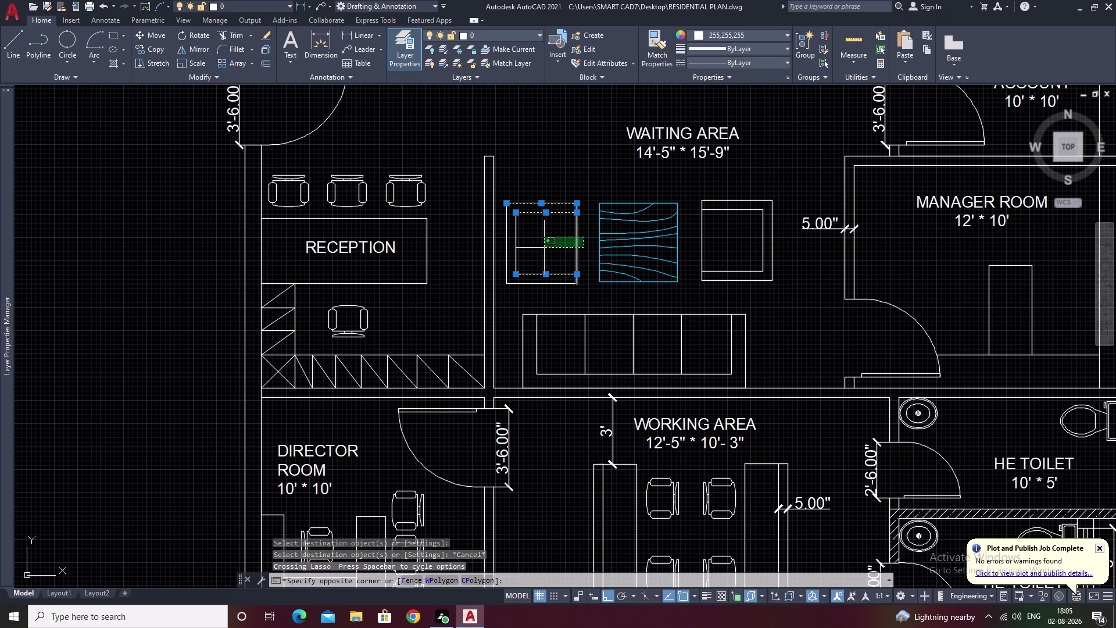
click(505, 249)
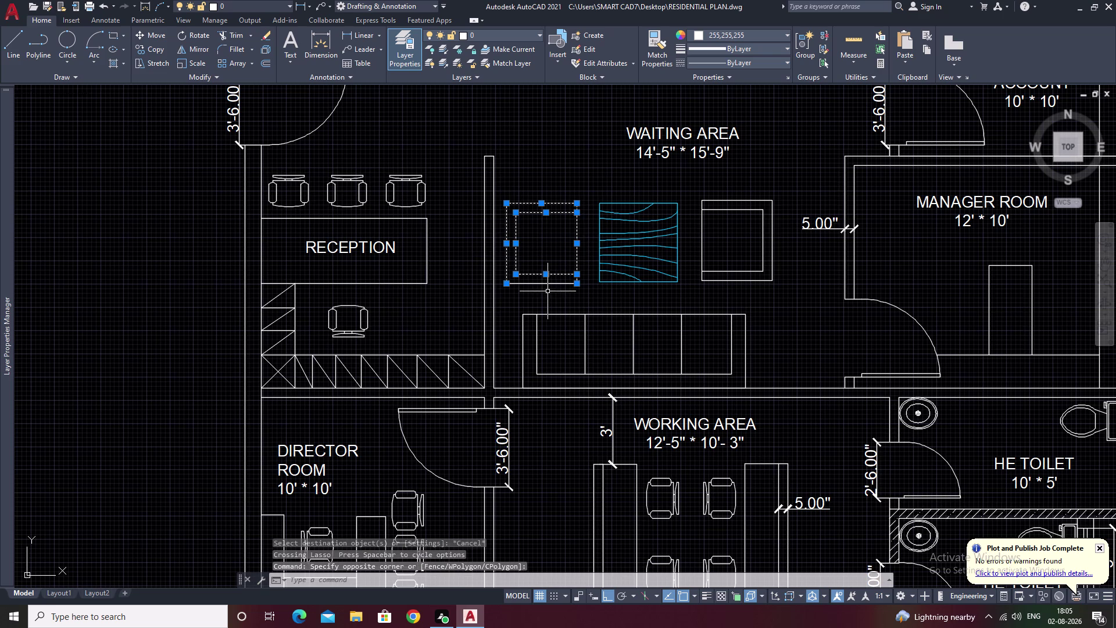
drag(548, 291, 551, 262)
drag(558, 268, 551, 292)
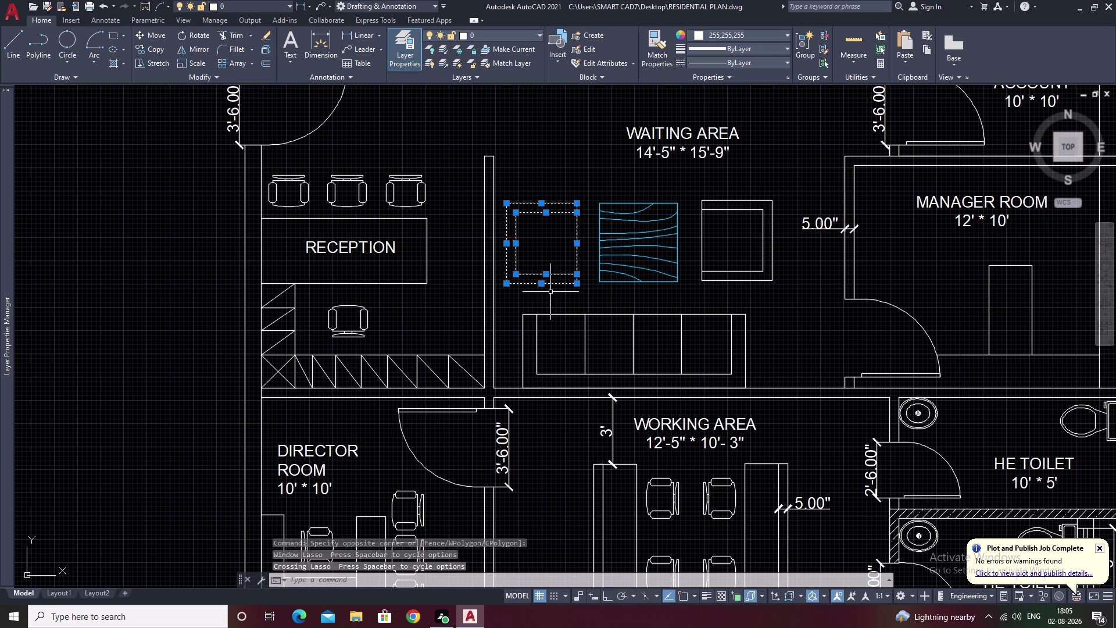
text(J)
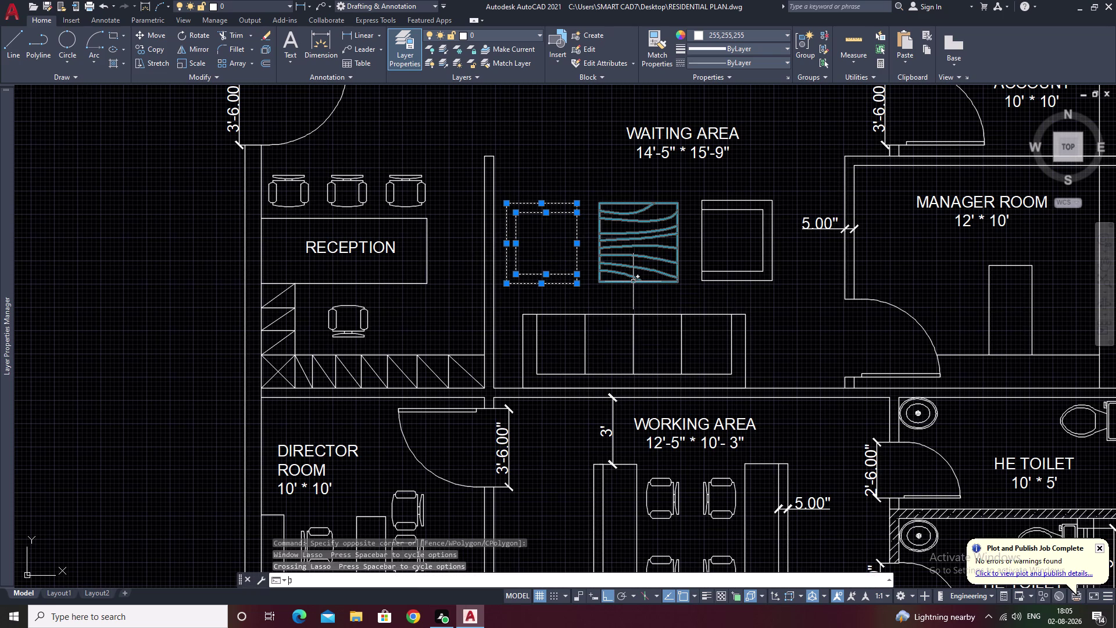
key(space)
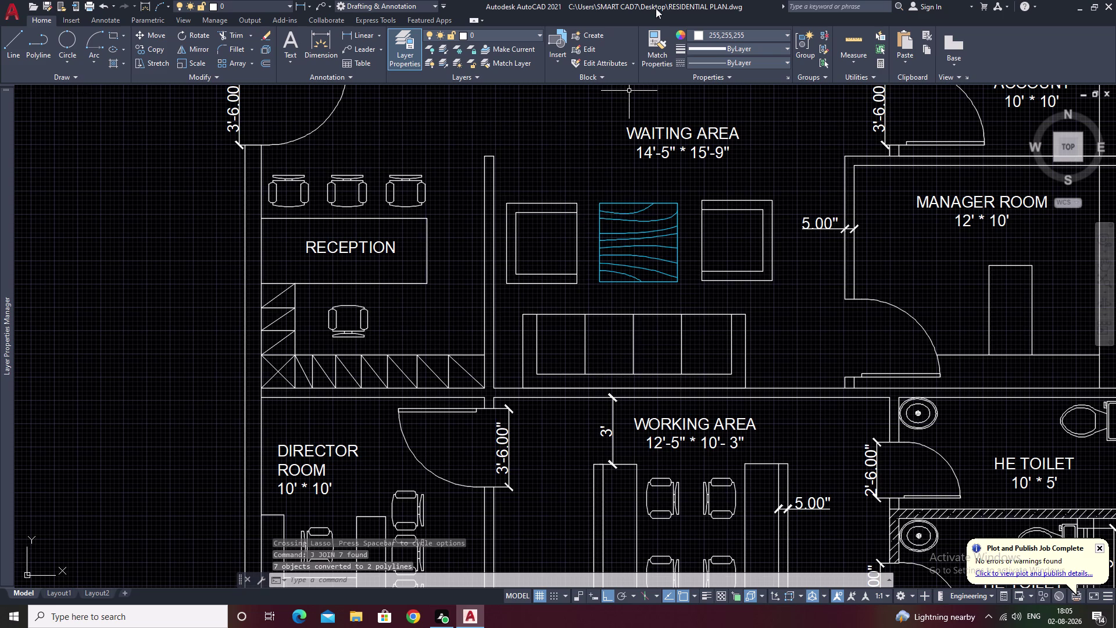
click(652, 57)
click(638, 256)
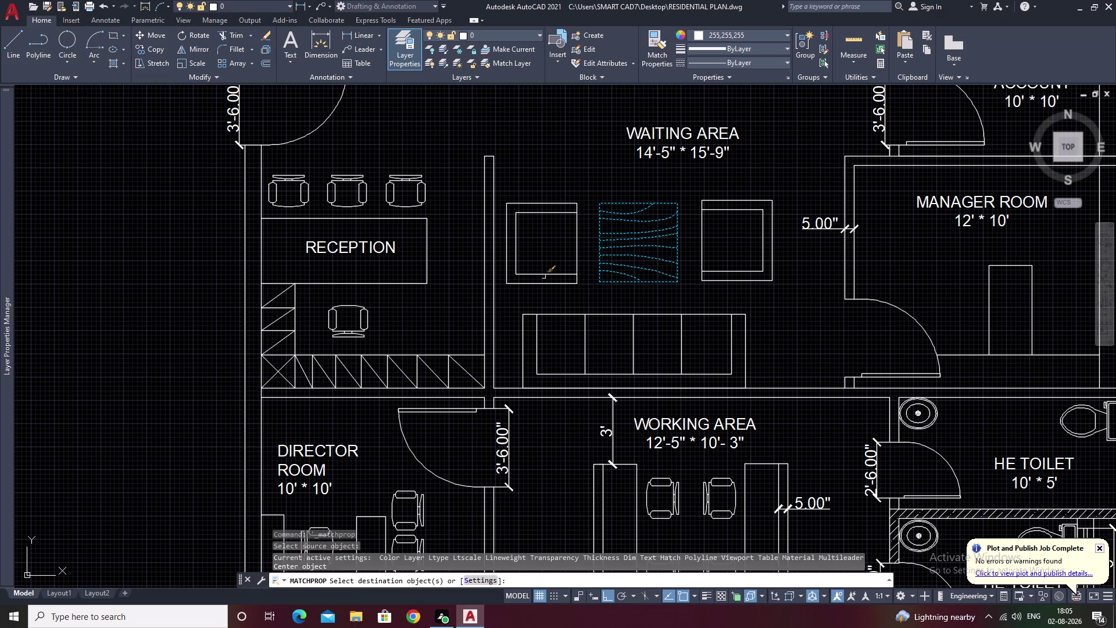
click(545, 275)
drag(566, 198, 546, 292)
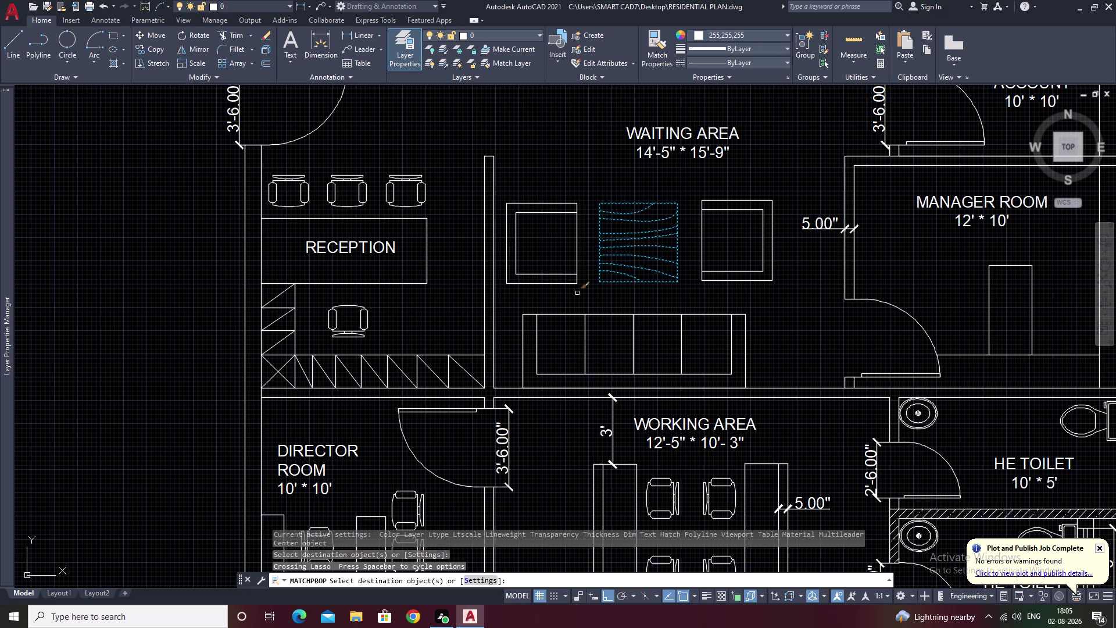
key(Escape)
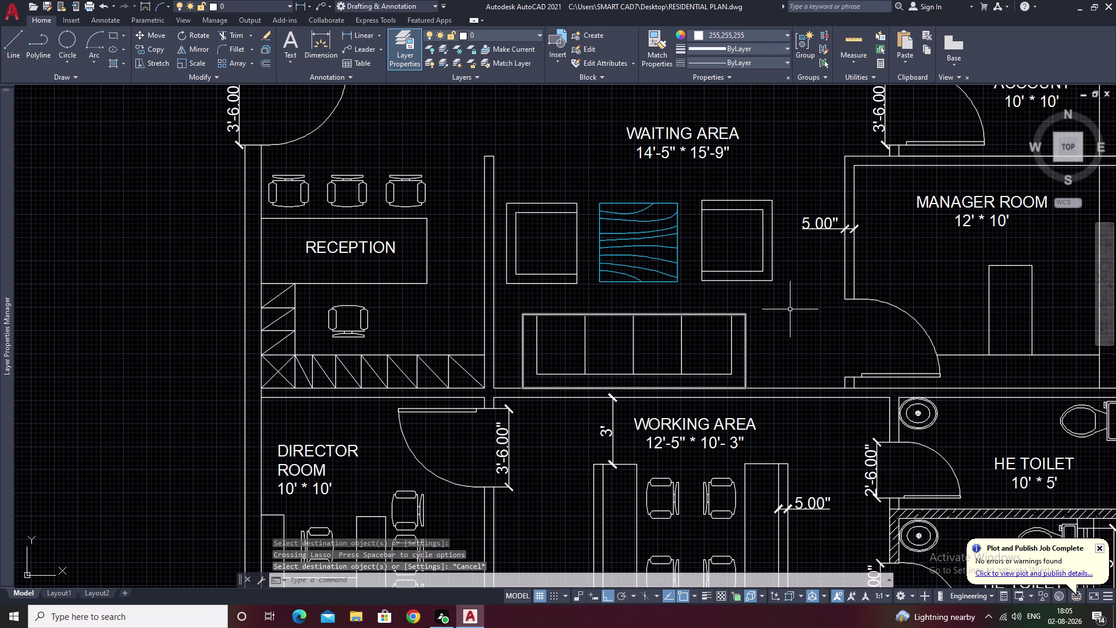
drag(775, 311, 607, 347)
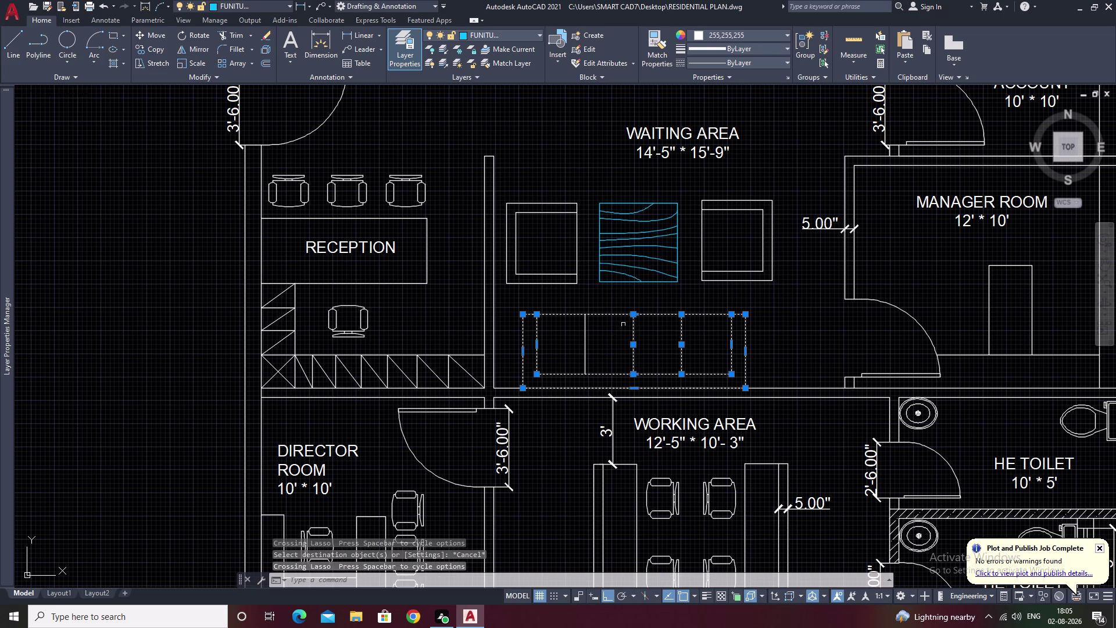
drag(597, 312, 579, 346)
click(579, 346)
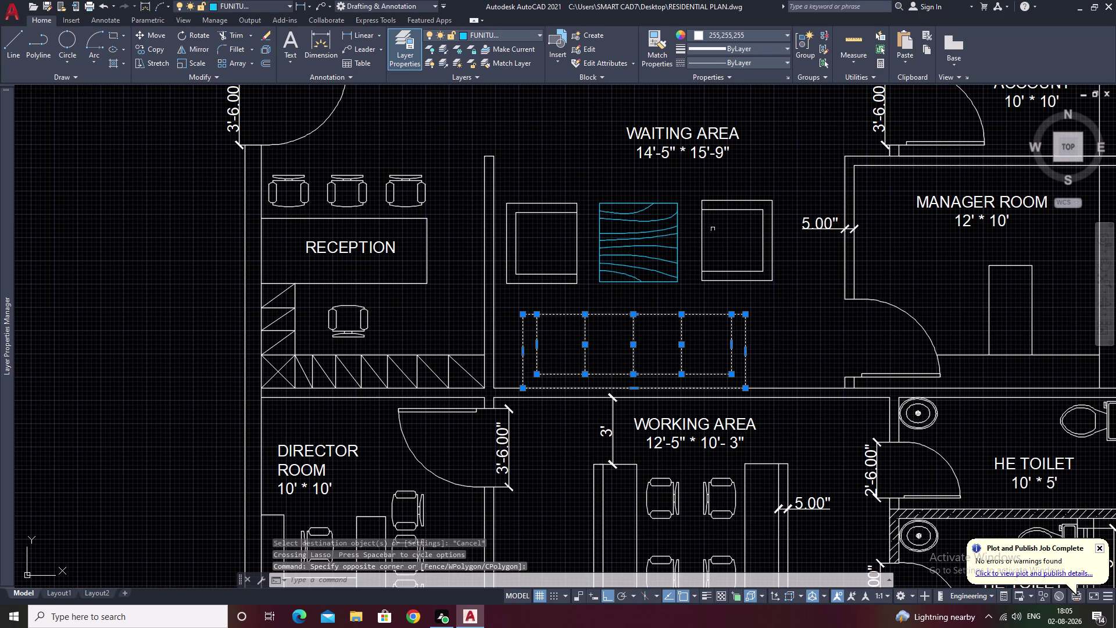
click(473, 31)
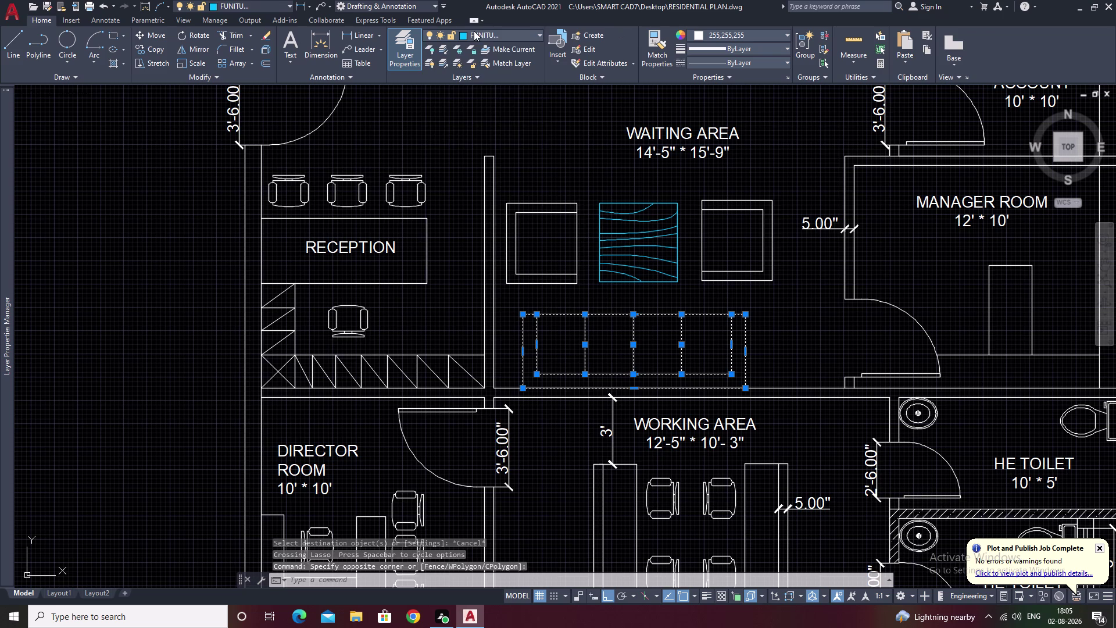
click(476, 37)
click(489, 33)
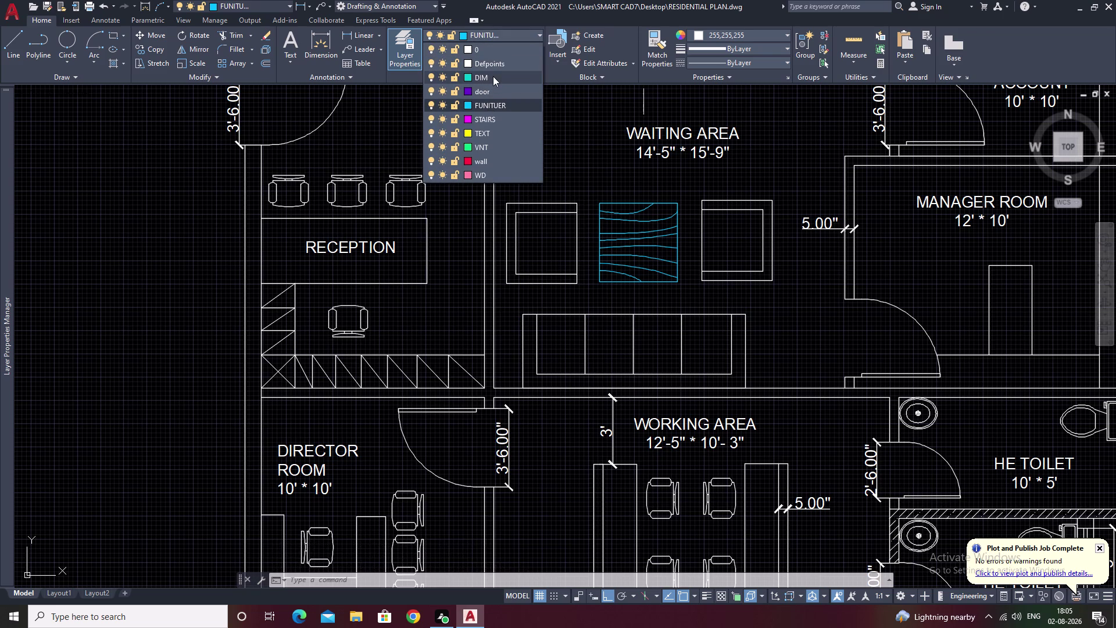
click(494, 105)
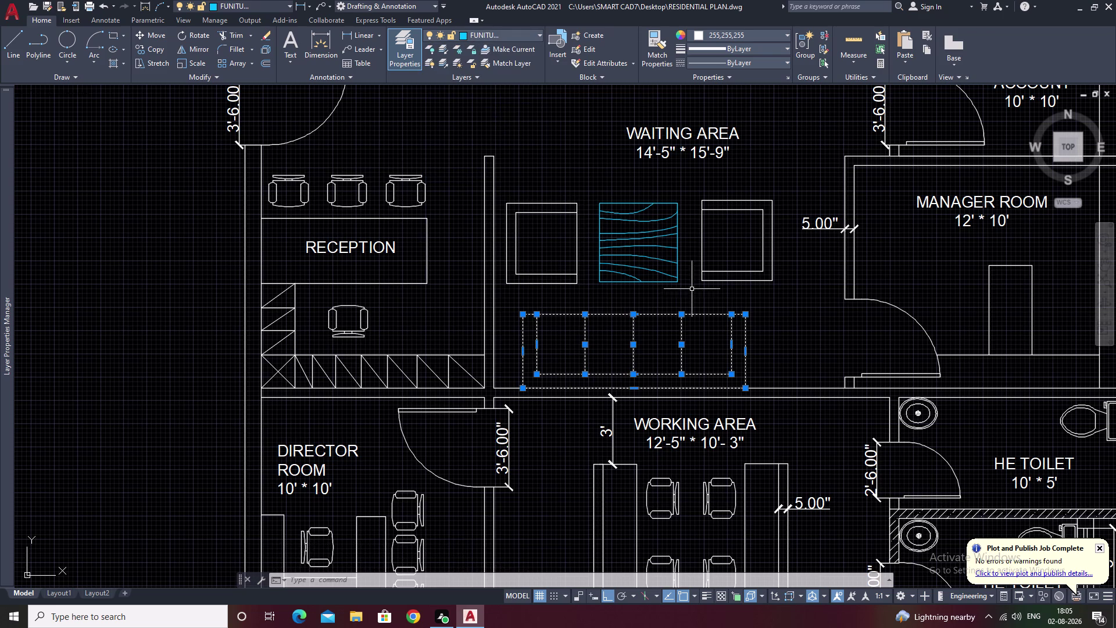
key(Escape)
click(692, 289)
key(Escape)
scroll(down, 3)
middle_drag(767, 293, 686, 298)
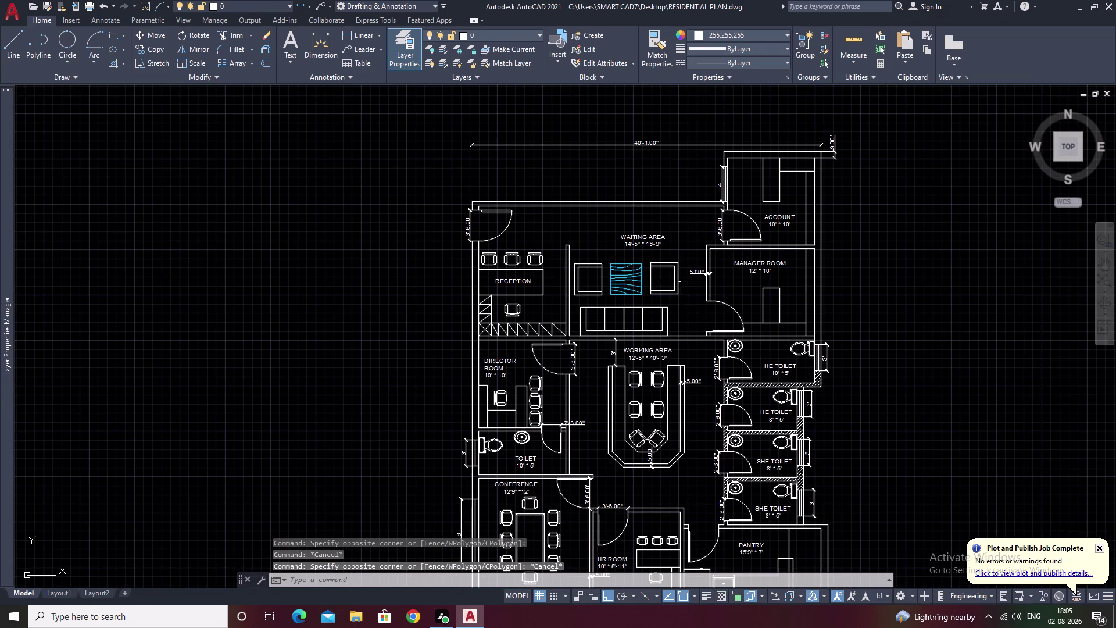
Select the sofa, both waiting-area armchairs and the armchairs' leftover lines.
scroll(up, 3)
drag(694, 222, 603, 368)
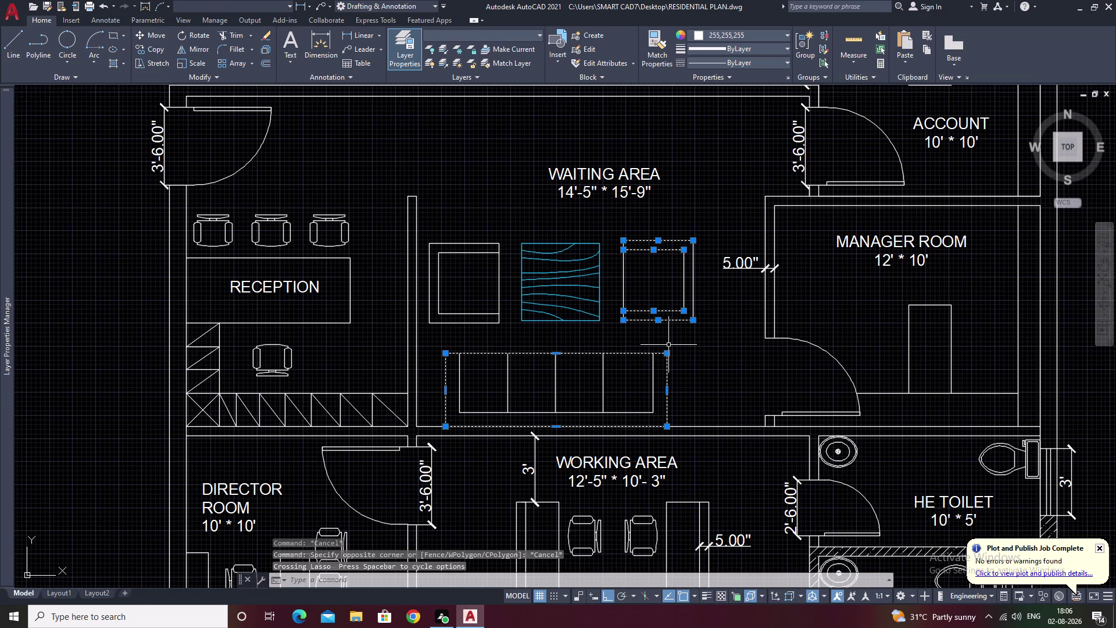
scroll(up, 3)
drag(738, 377, 309, 474)
scroll(down, 3)
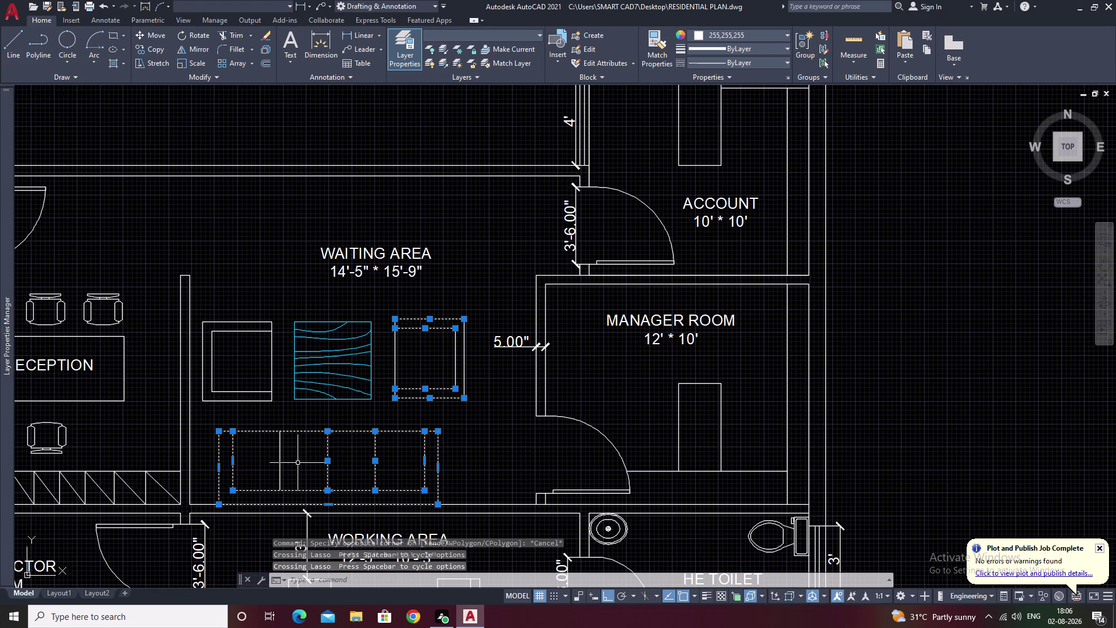
middle_drag(393, 443, 567, 424)
drag(474, 433, 425, 442)
click(419, 436)
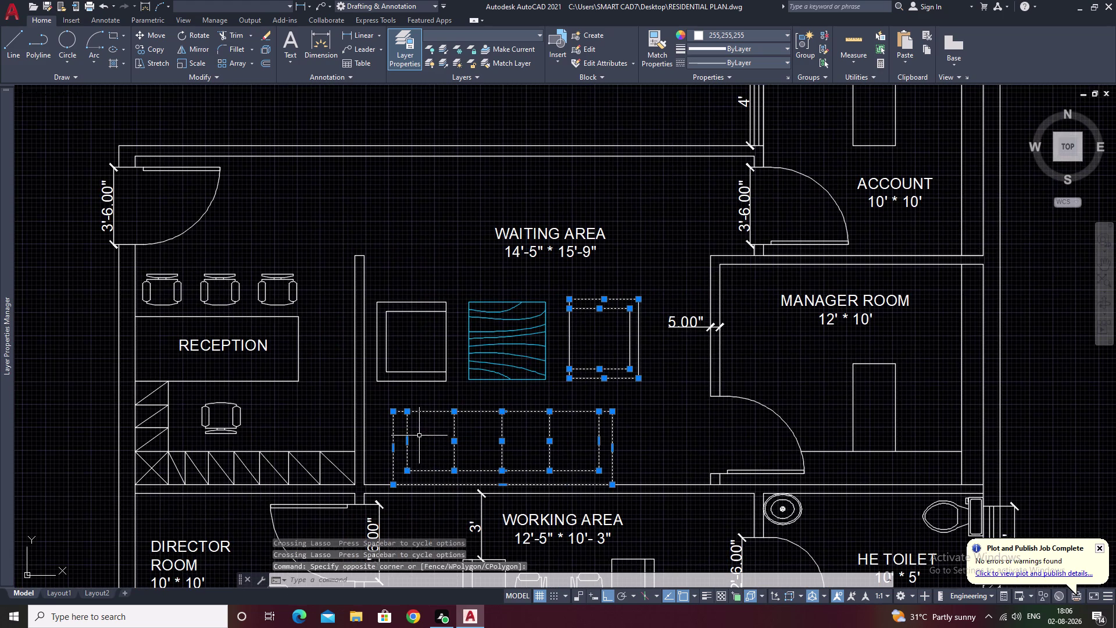
drag(443, 266, 419, 428)
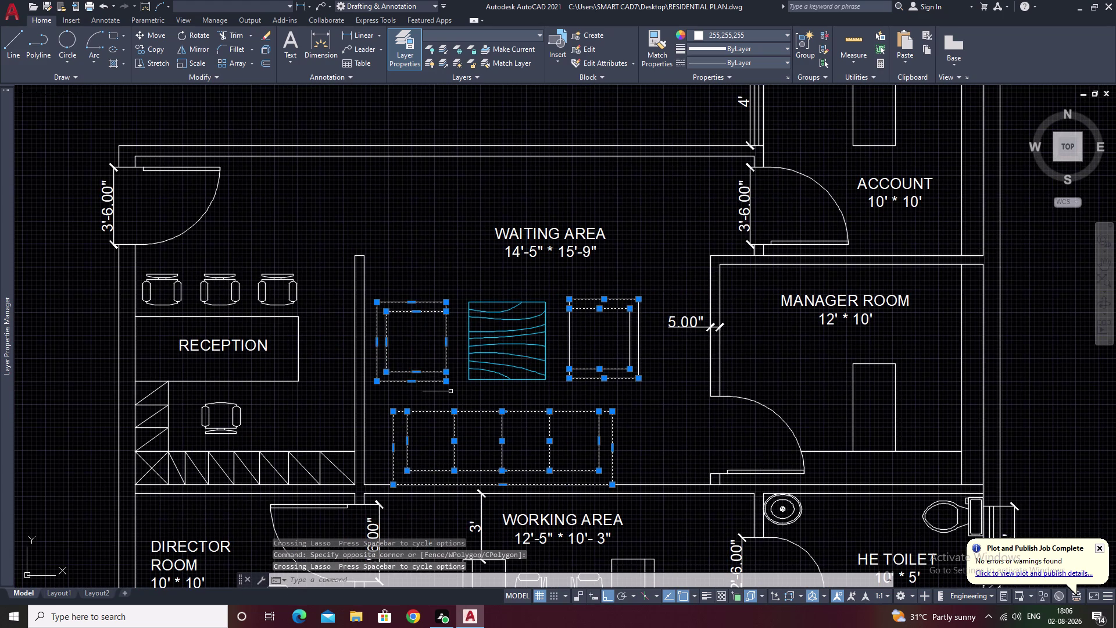
drag(652, 293, 629, 398)
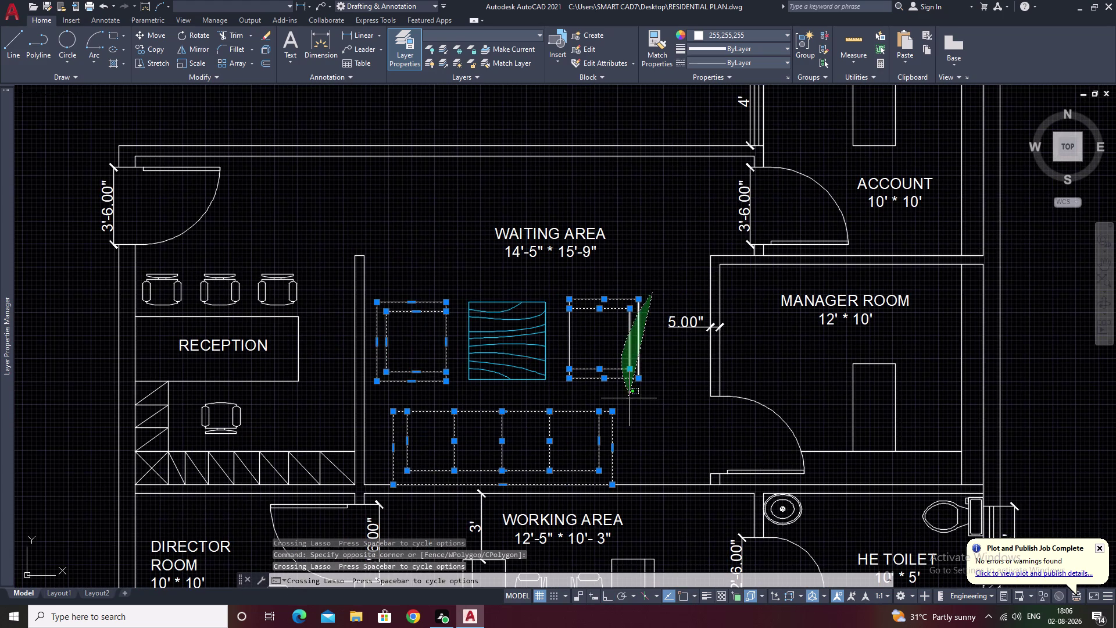
drag(629, 398, 629, 399)
Move the selected furniture into empty space left of the plan.
text(M)
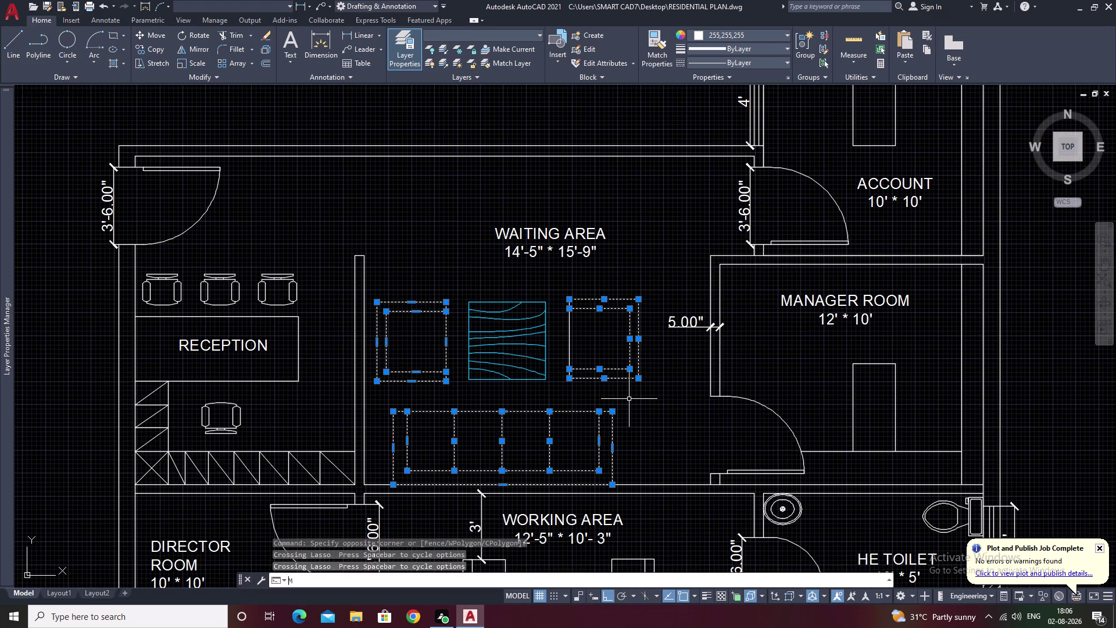
key(space)
click(513, 406)
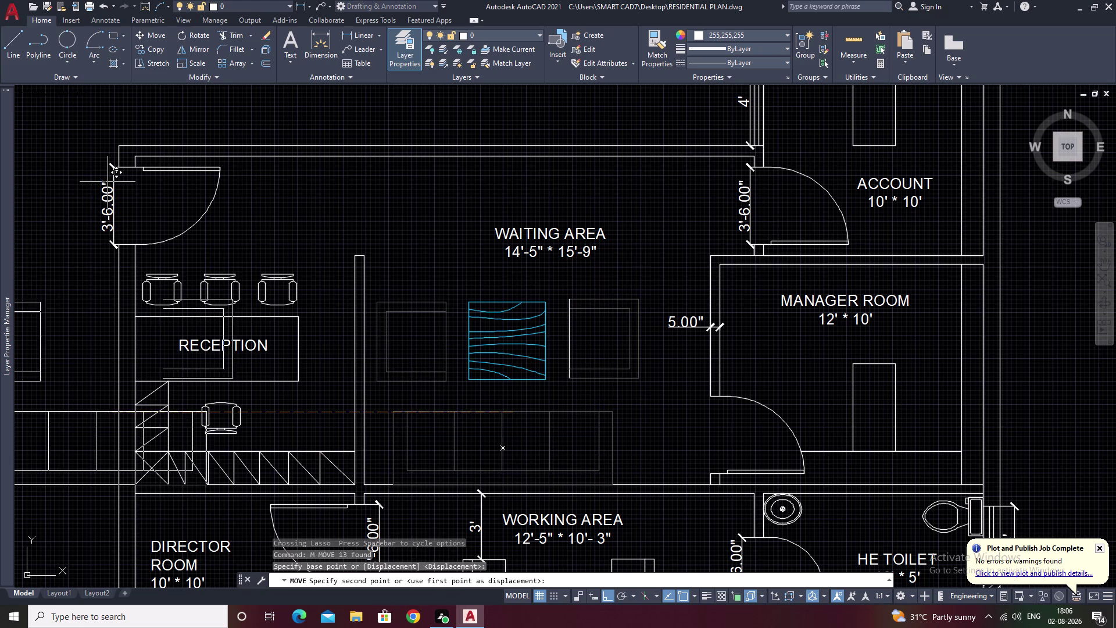
middle_drag(115, 171, 705, 316)
click(320, 210)
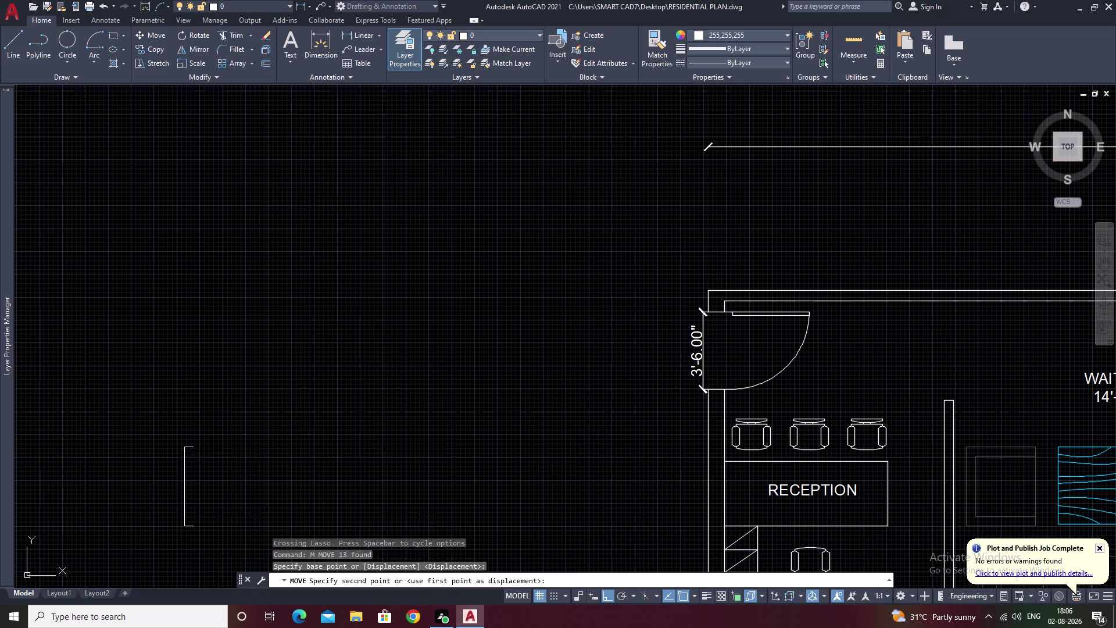
scroll(down, 3)
middle_drag(363, 238, 327, 240)
key(Escape)
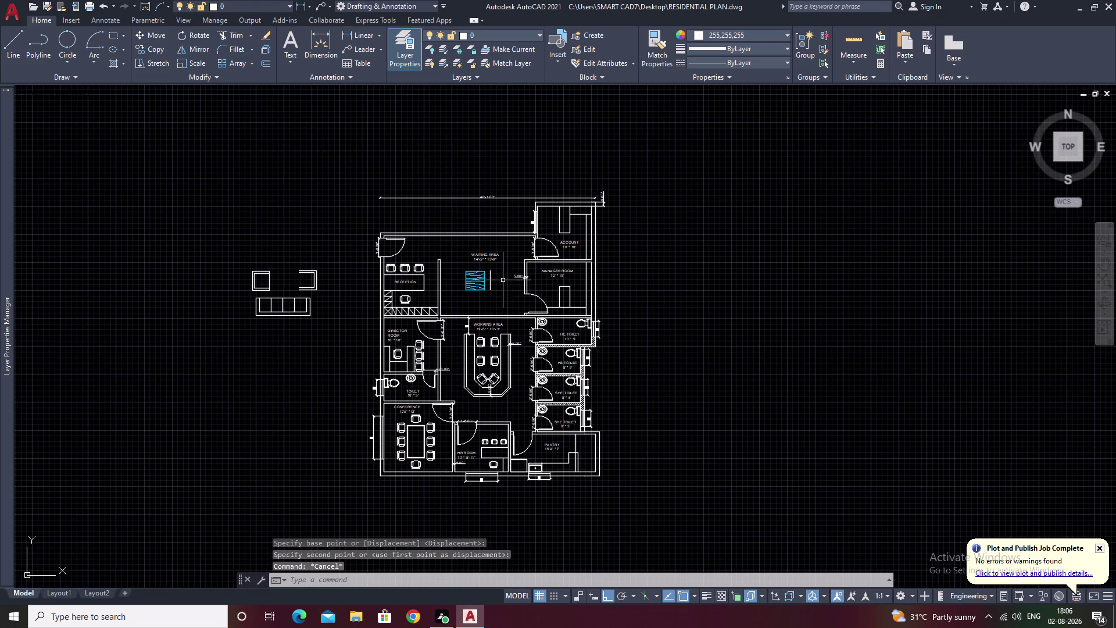
Move the line left behind in the waiting area onto the relocated armchair.
scroll(up, 3)
click(464, 285)
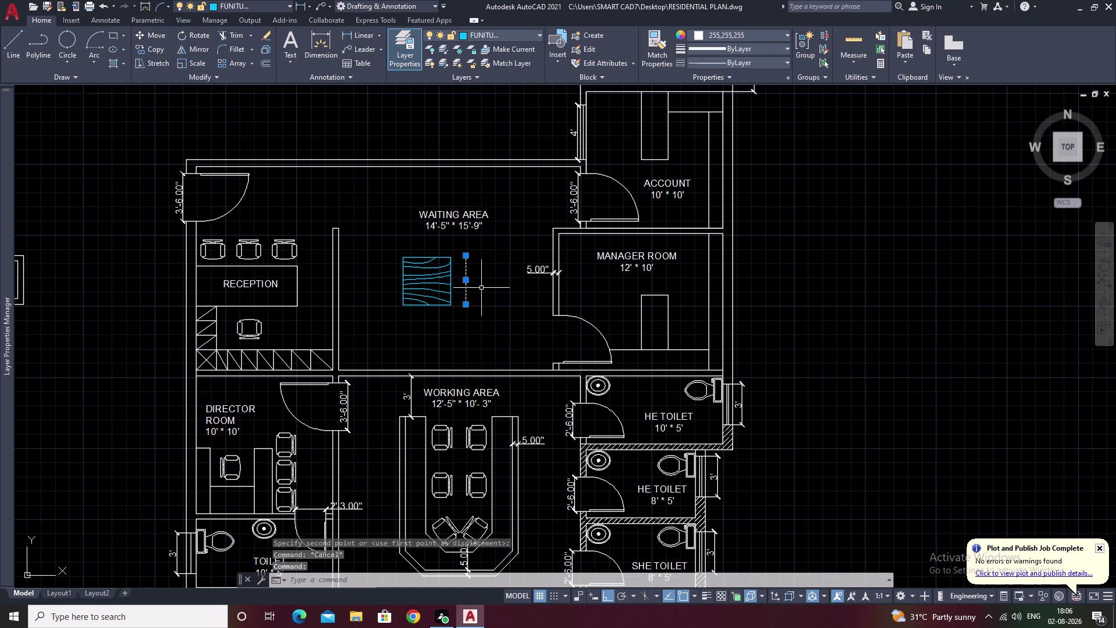
text(M)
key(space)
click(464, 281)
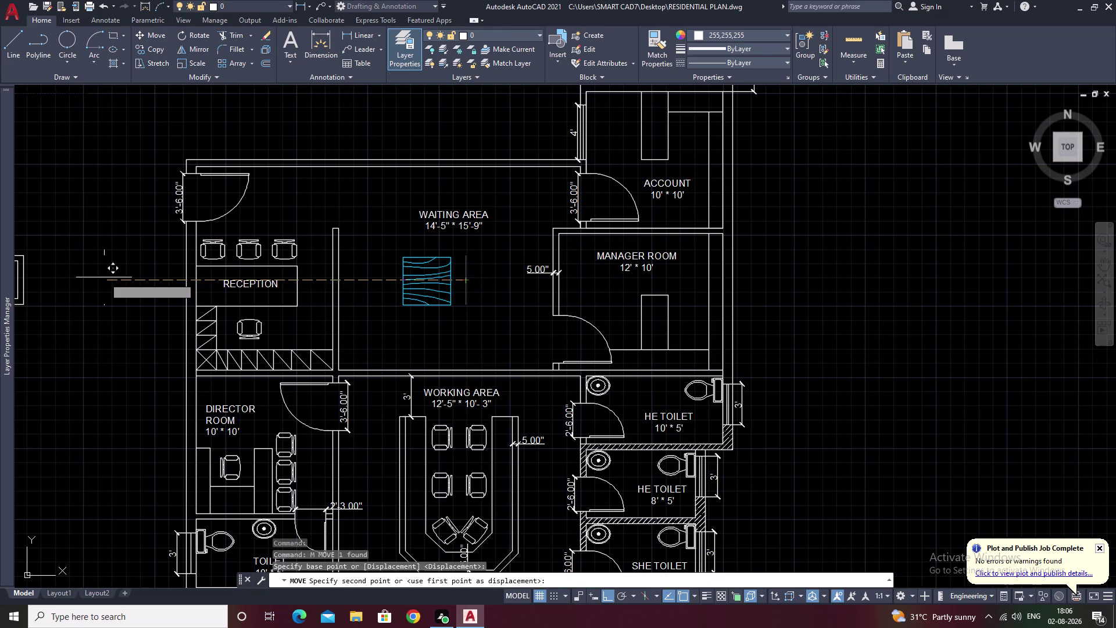
middle_drag(104, 277, 379, 286)
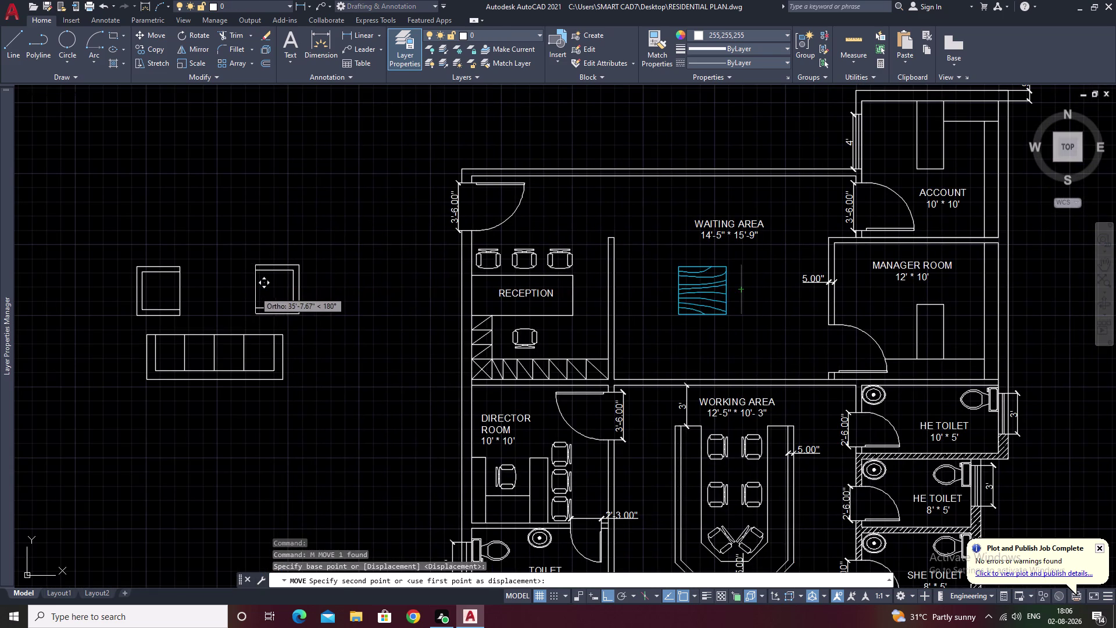
scroll(up, 3)
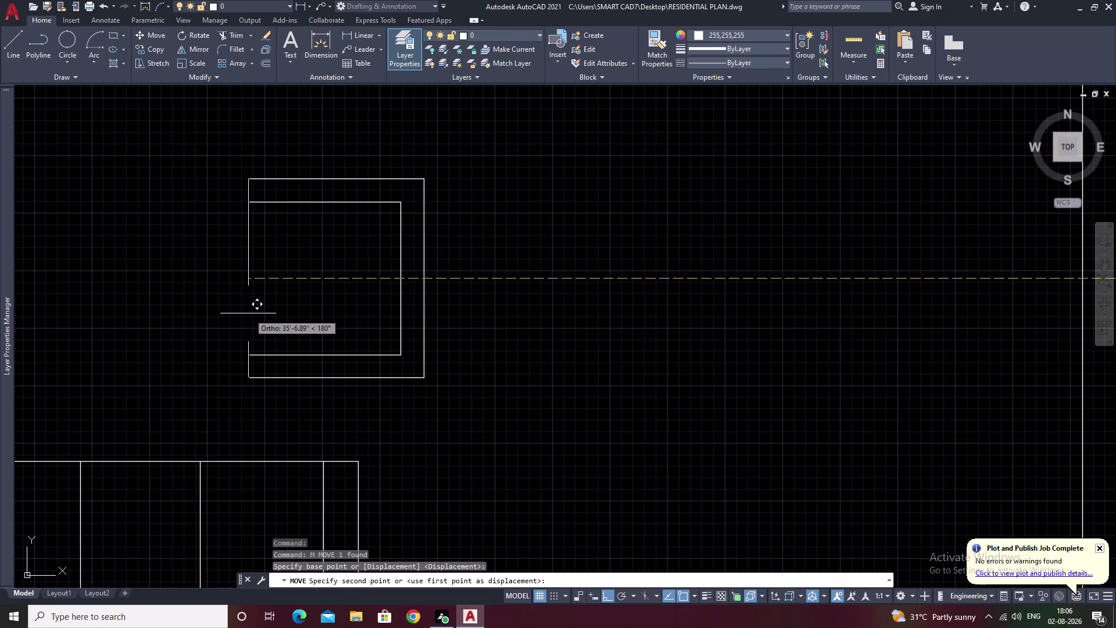
click(248, 316)
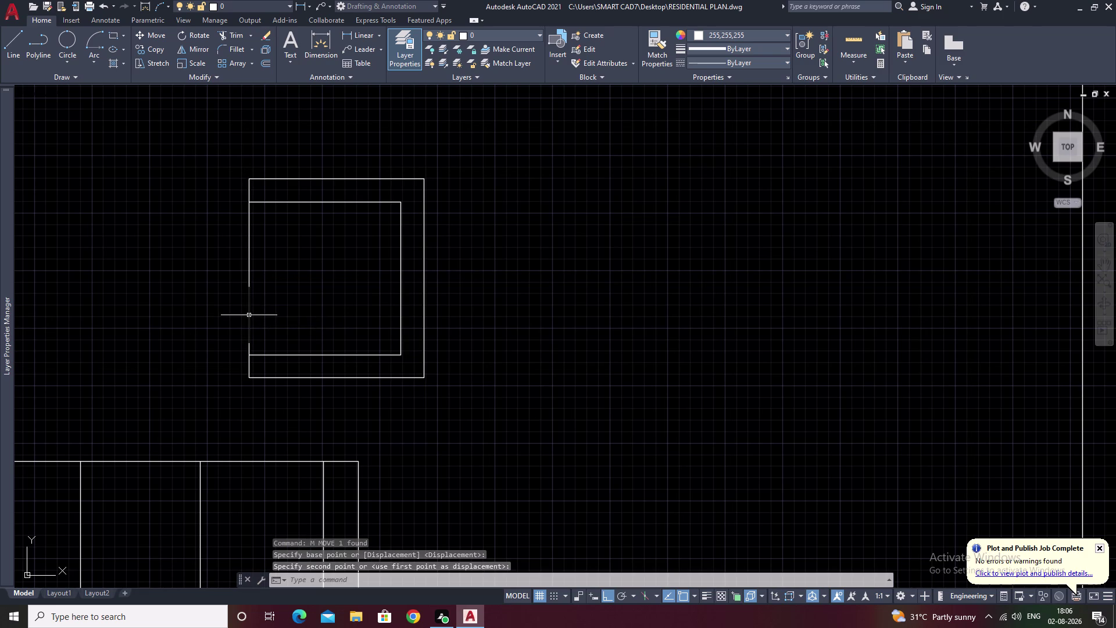
scroll(down, 3)
middle_drag(321, 302, 400, 282)
key(Escape)
drag(470, 191, 269, 142)
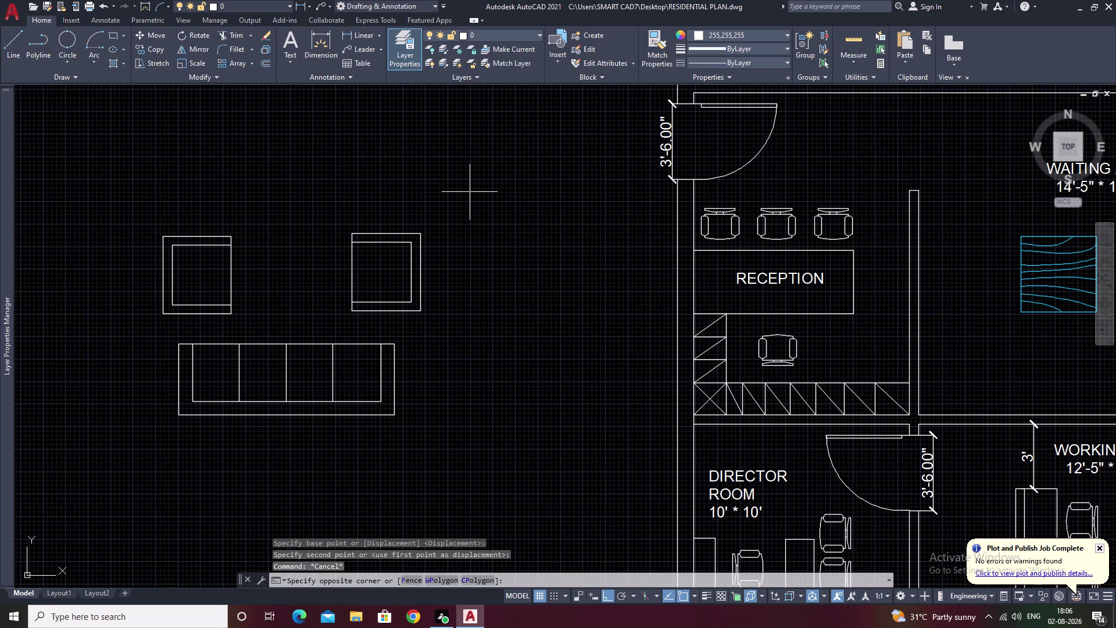
Set the moved armchairs and sofa to ByLayer colour and clear the selection.
drag(268, 143, 174, 407)
drag(186, 423, 386, 488)
click(427, 192)
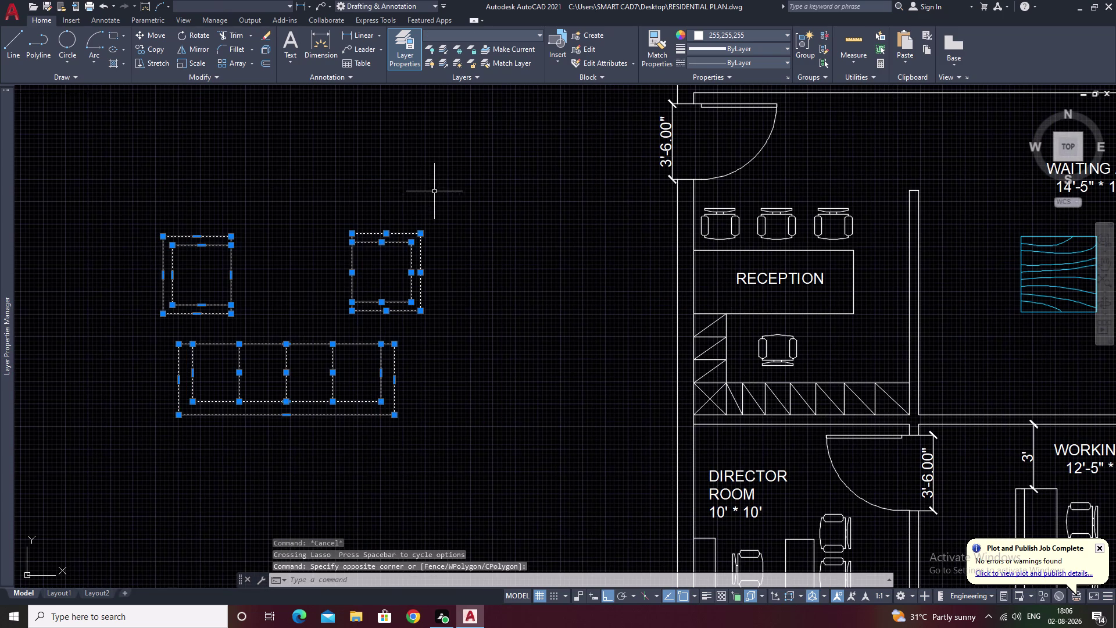
click(786, 33)
click(718, 46)
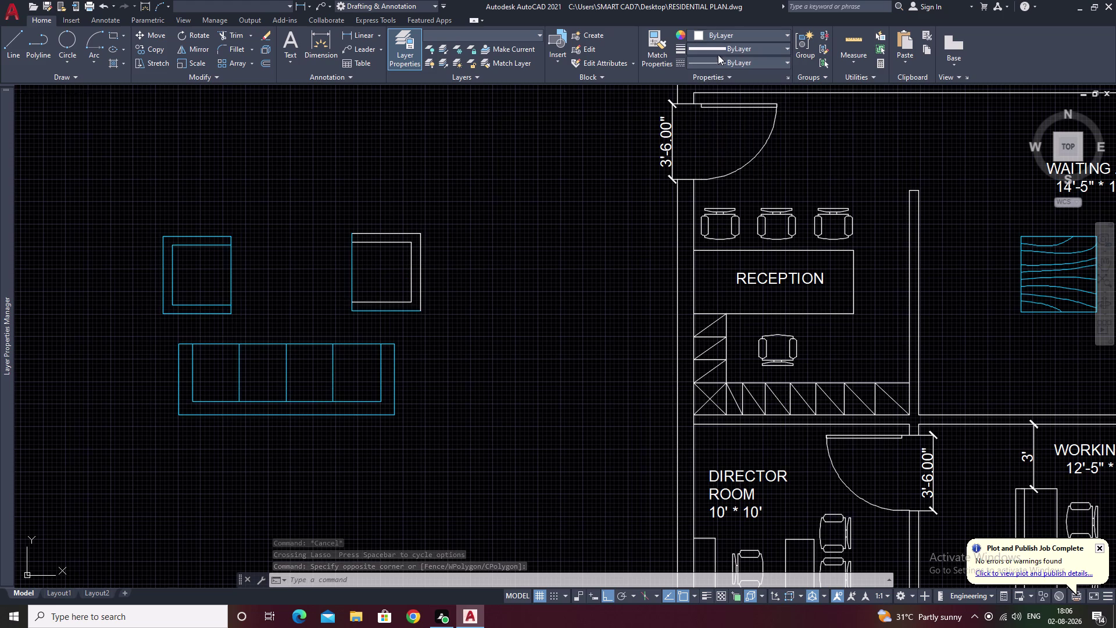
click(549, 265)
key(Escape)
key(Escape)
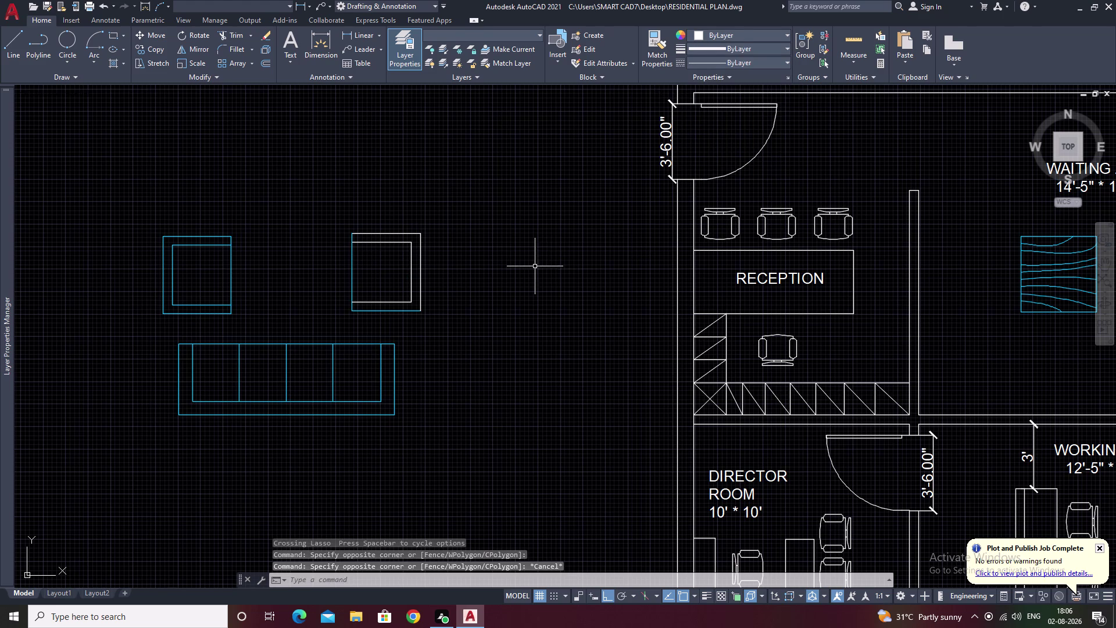
key(Escape)
Select the right armchair and inspect its layer in the layer dropdown.
drag(444, 205, 400, 338)
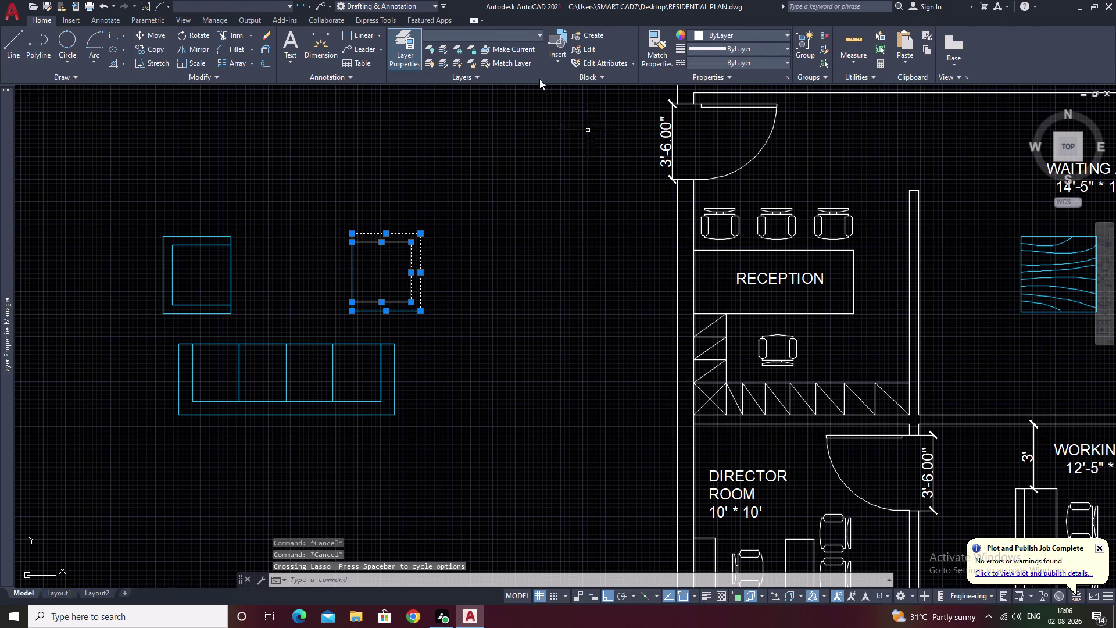
click(466, 39)
click(466, 38)
click(471, 38)
click(476, 106)
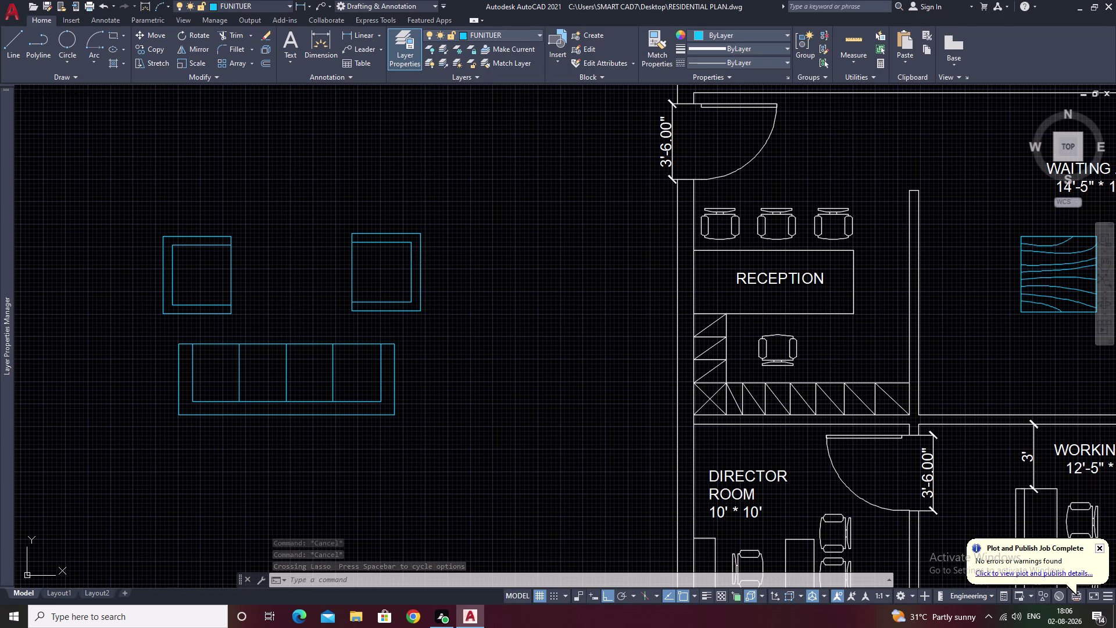
scroll(down, 3)
key(Escape)
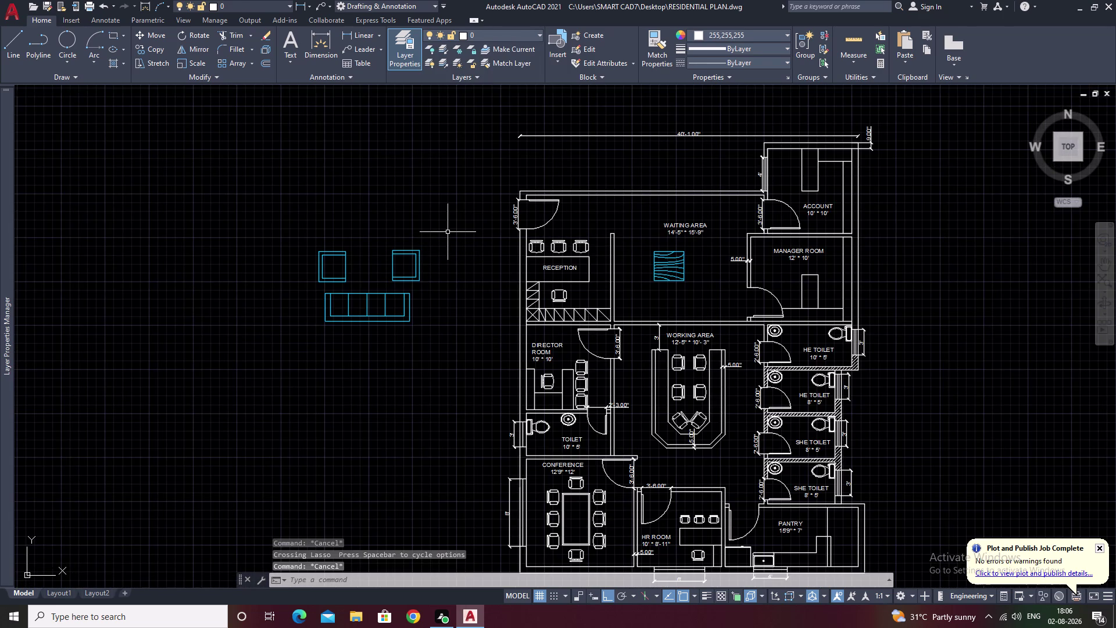
Undo ten edits, returning the sofa and armchairs to the waiting area.
key(ctrl+z)
key(ctrl+z)
key(ctrl+z)
key(ctrl+z)
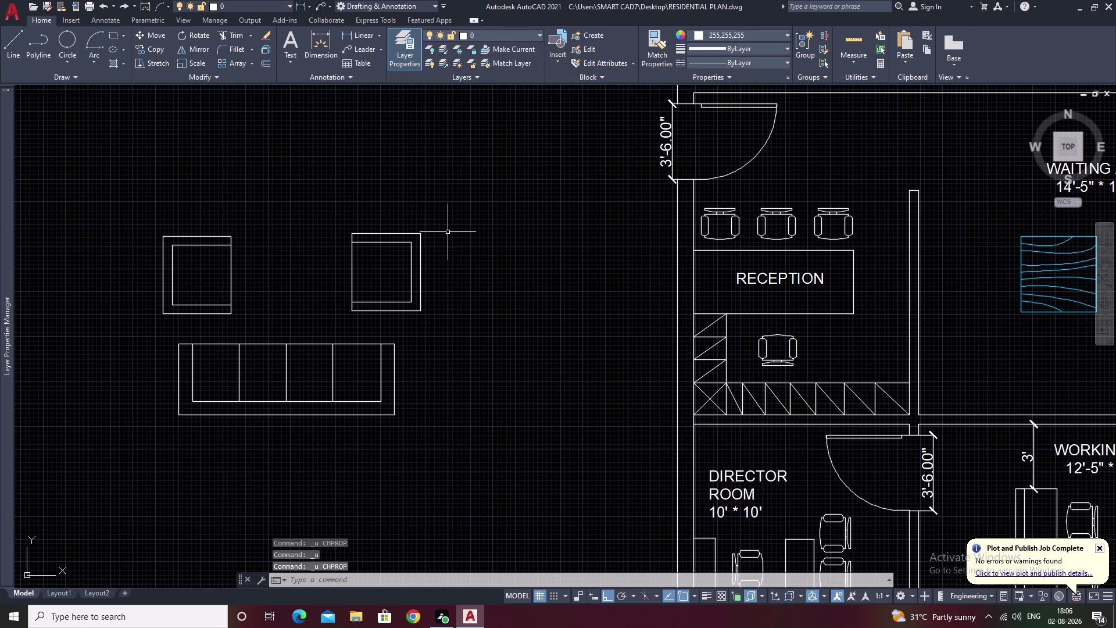
key(ctrl+z)
key(ctrl+z)
key(ctrl+z)
key(ctrl+z)
key(ctrl+z)
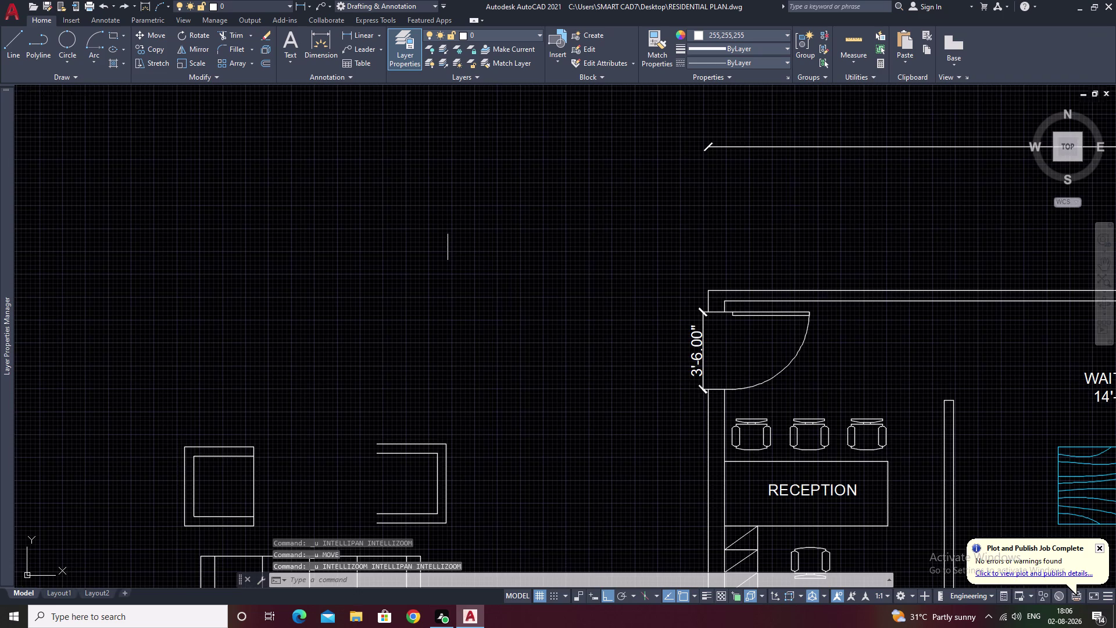
key(ctrl+z)
key(Escape)
scroll(down, 3)
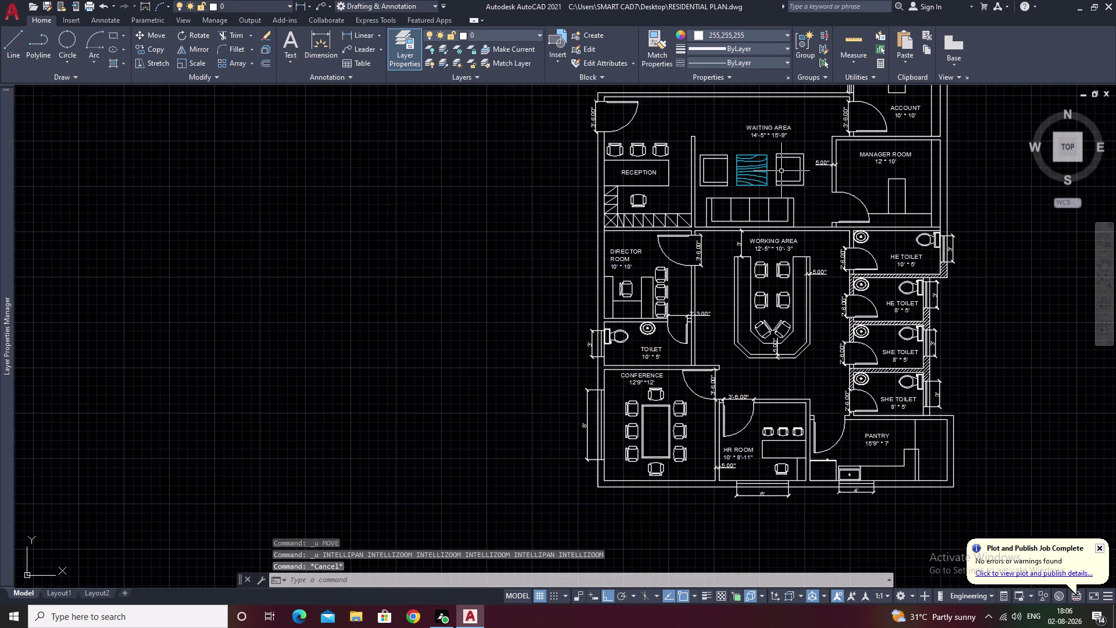
Set the sofa and both waiting-area armchairs to ByLayer colour so they turn cyan.
scroll(up, 3)
scroll(up, 3)
scroll(down, 3)
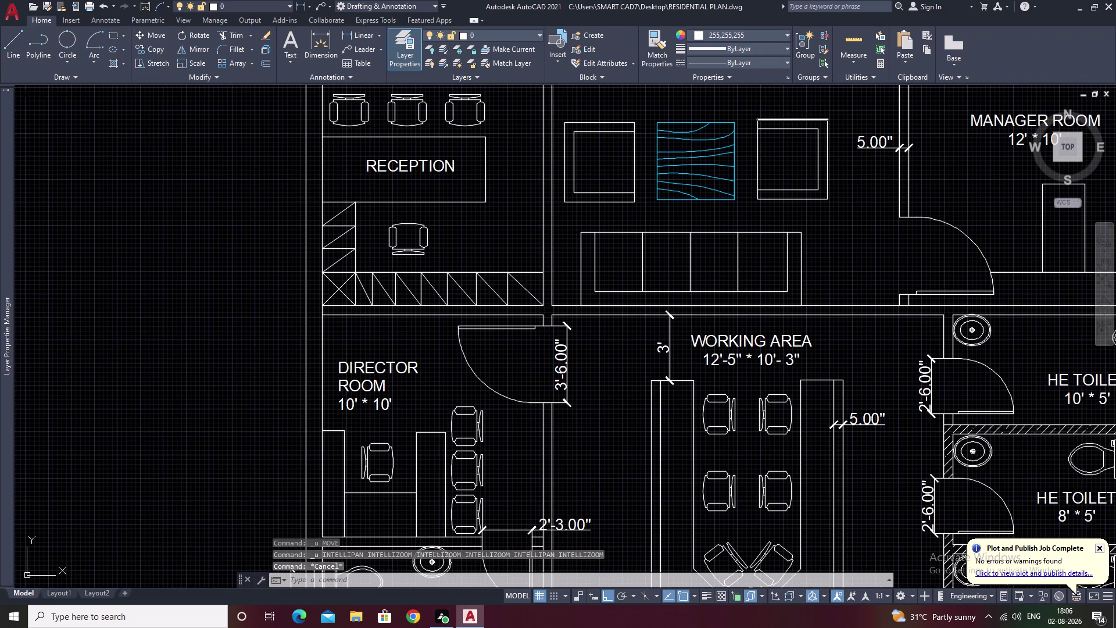
drag(812, 111, 774, 245)
drag(840, 253, 606, 273)
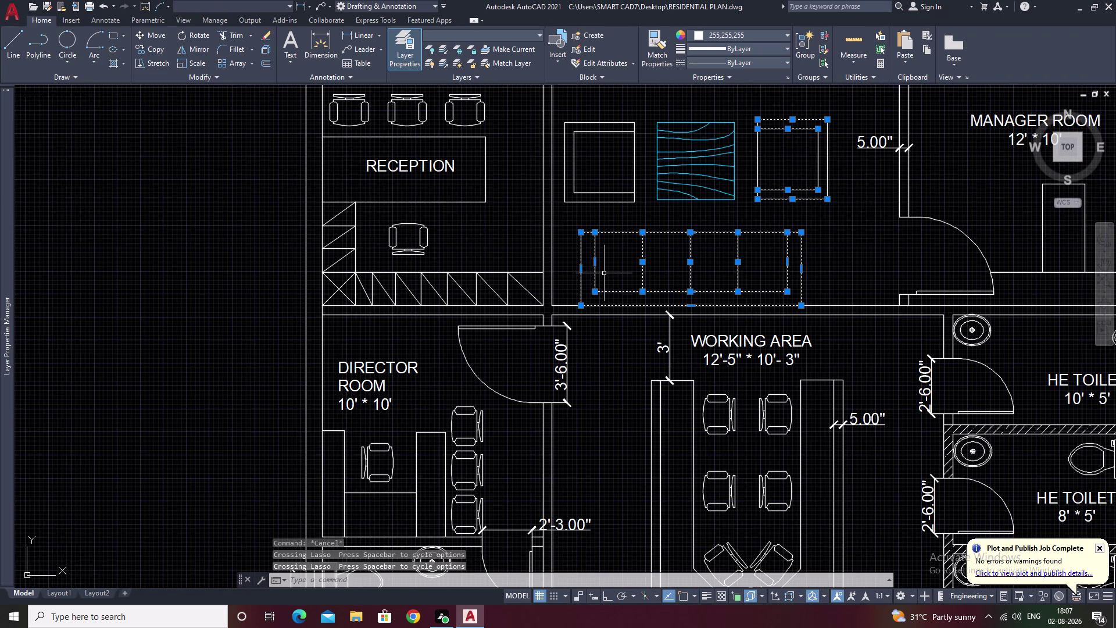
drag(616, 108, 565, 161)
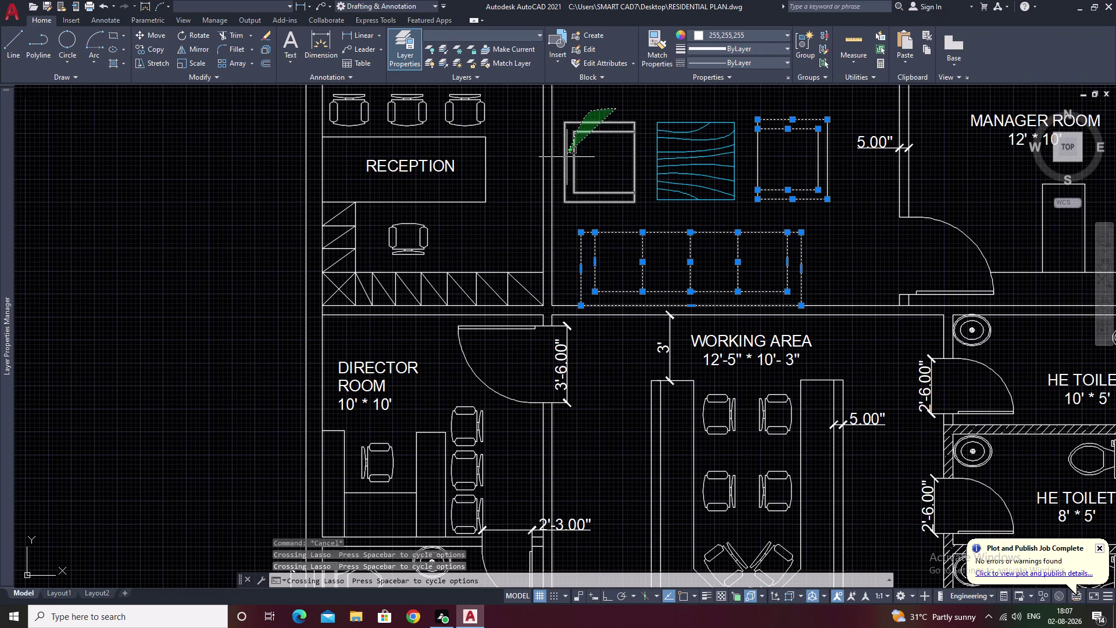
drag(565, 160, 590, 216)
click(727, 33)
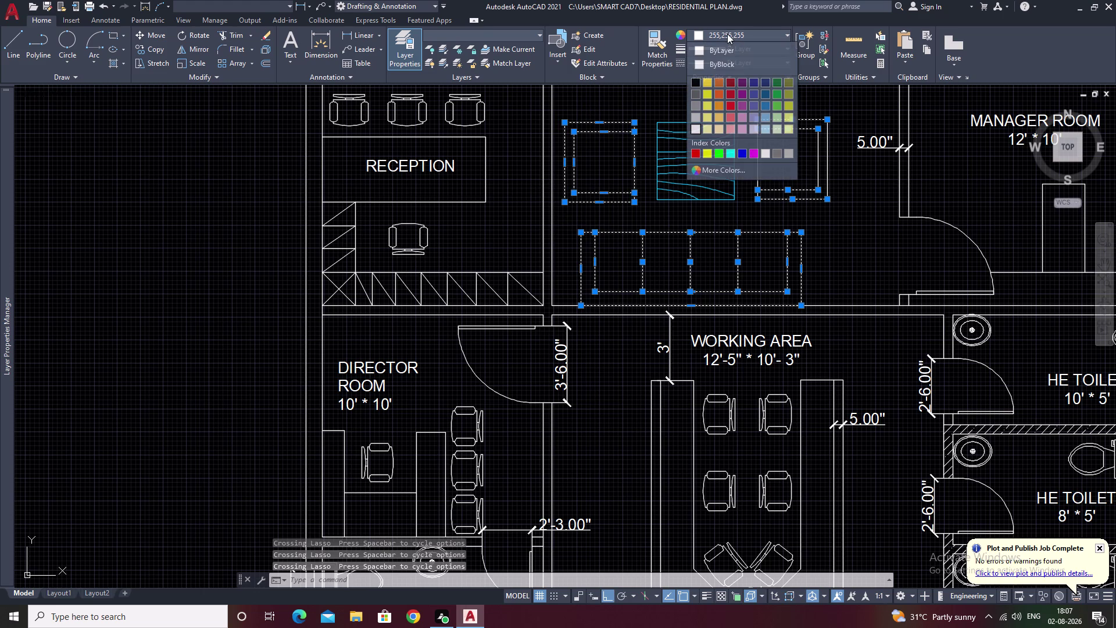
click(725, 49)
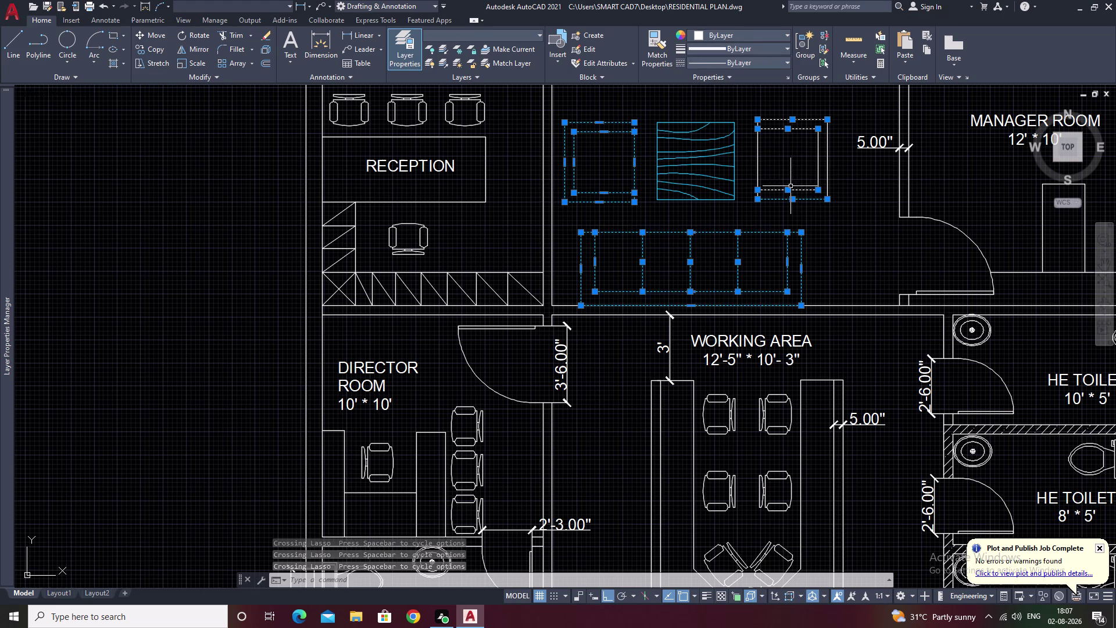
key(Escape)
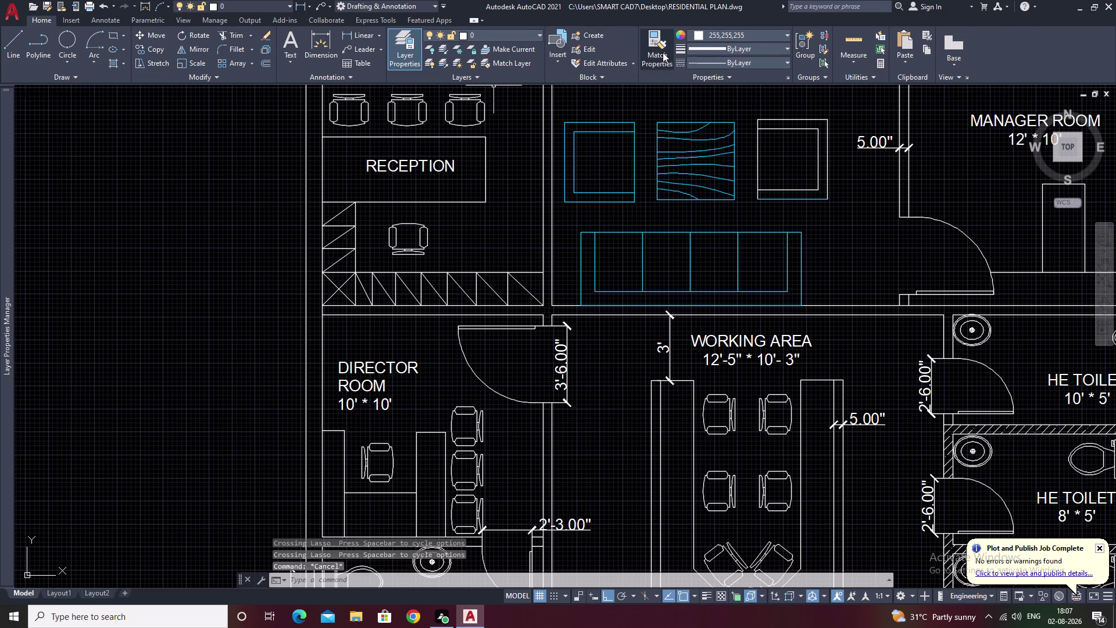
click(654, 50)
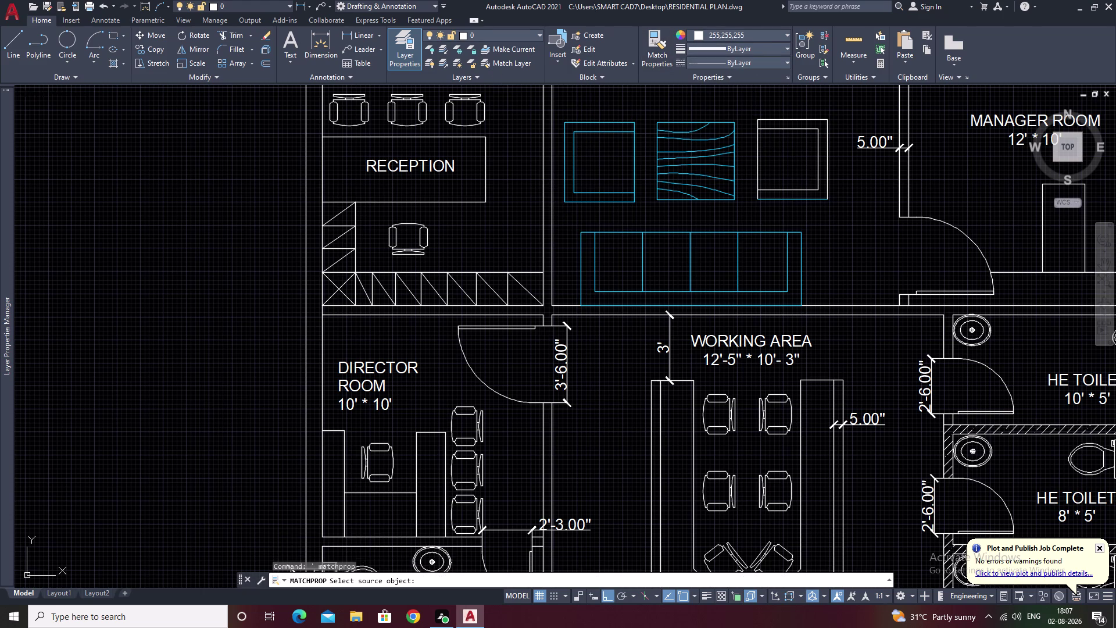